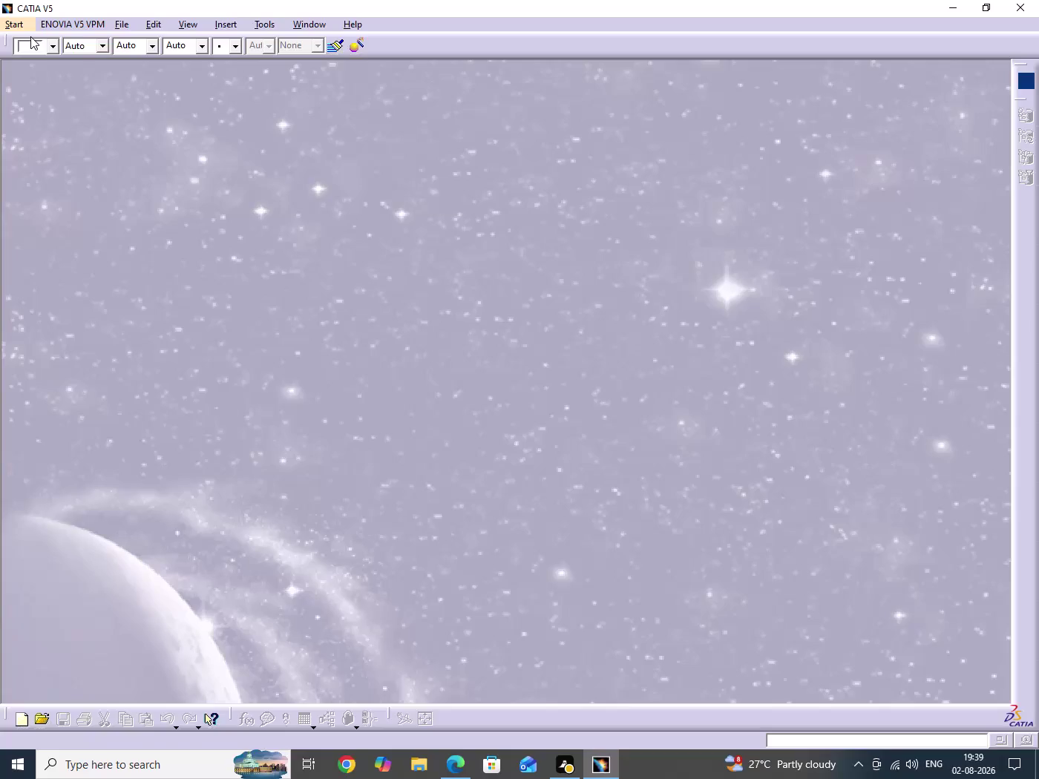
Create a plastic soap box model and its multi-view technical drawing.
Create a Part Design part named PLASTIC BOX, then close it.
key(alt+s)
text(m)
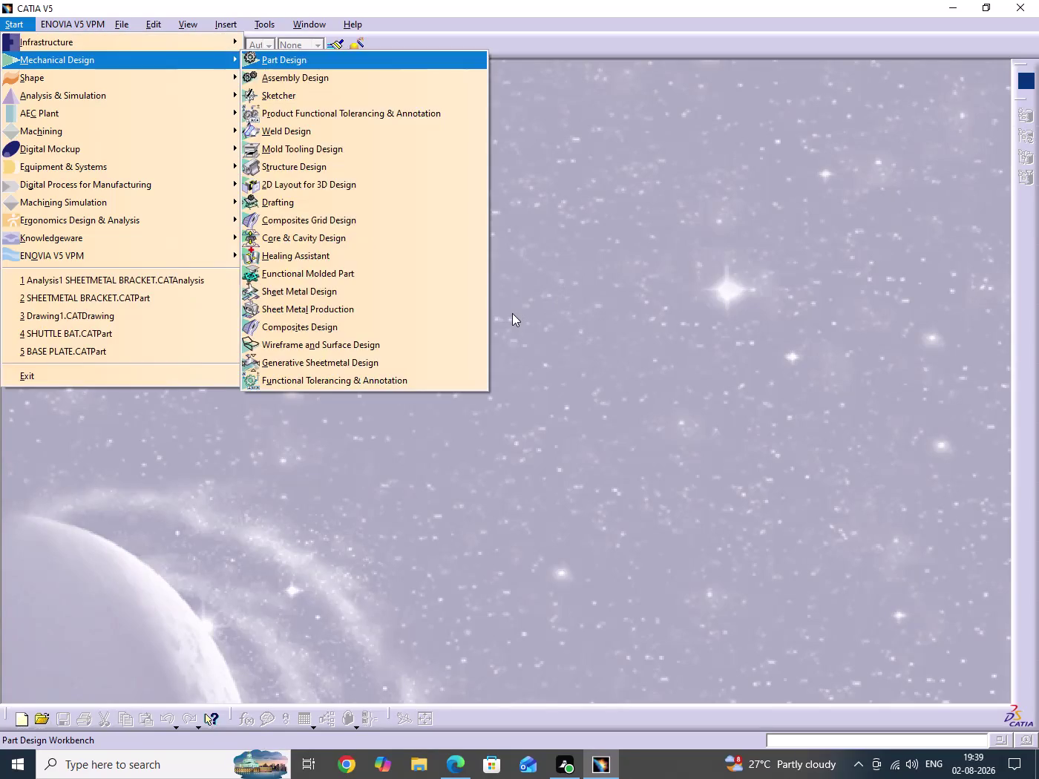
text(n)
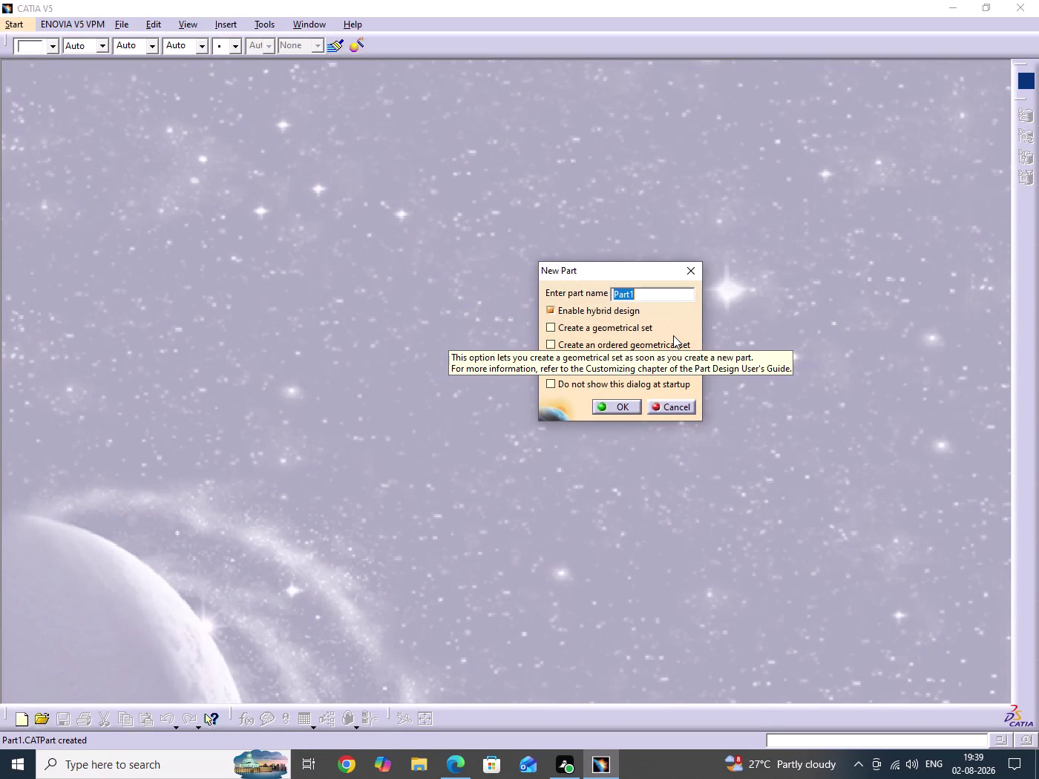
key(p)
key(l)
text(asr)
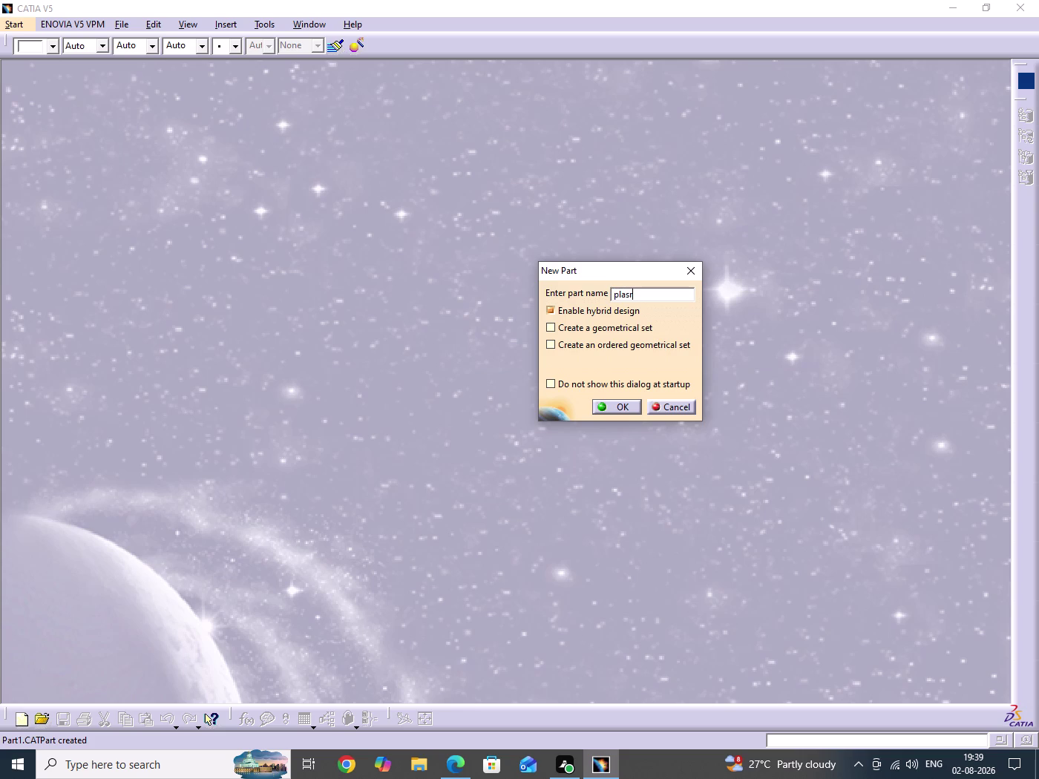
key(BackSpace)
key(BackSpace)
key(BackSpace)
key(p)
key(l)
text(AS)
key(t)
text(IC)
key(space)
text(BO)
key(x)
key(Return)
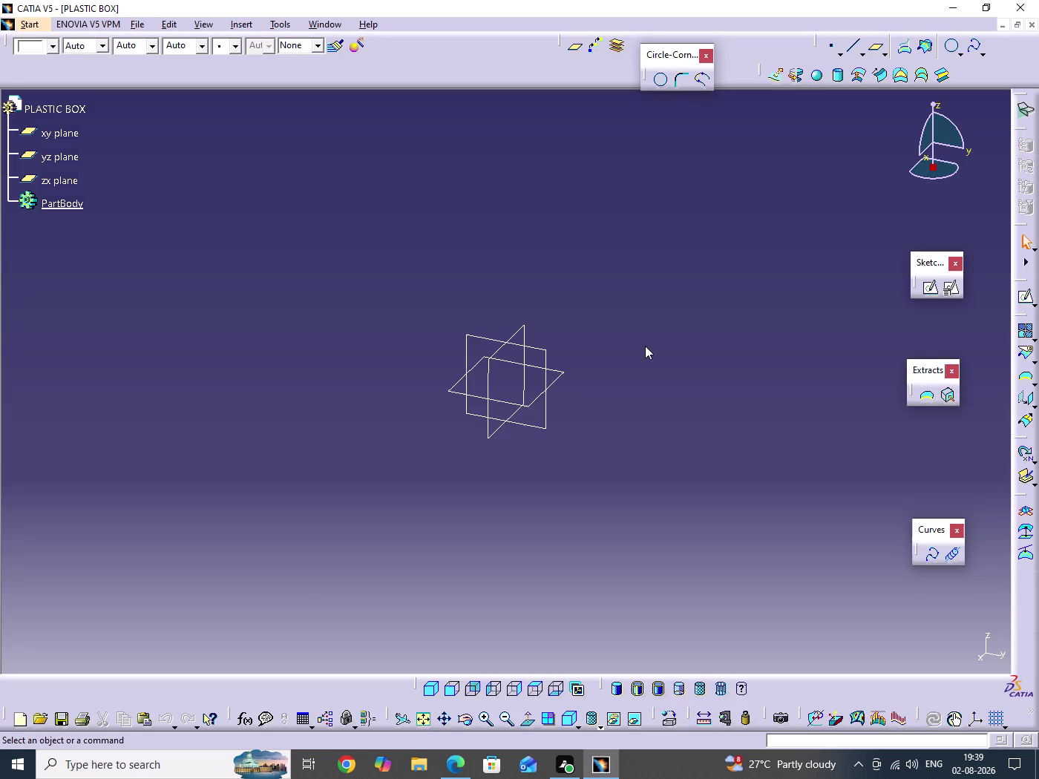
click(645, 346)
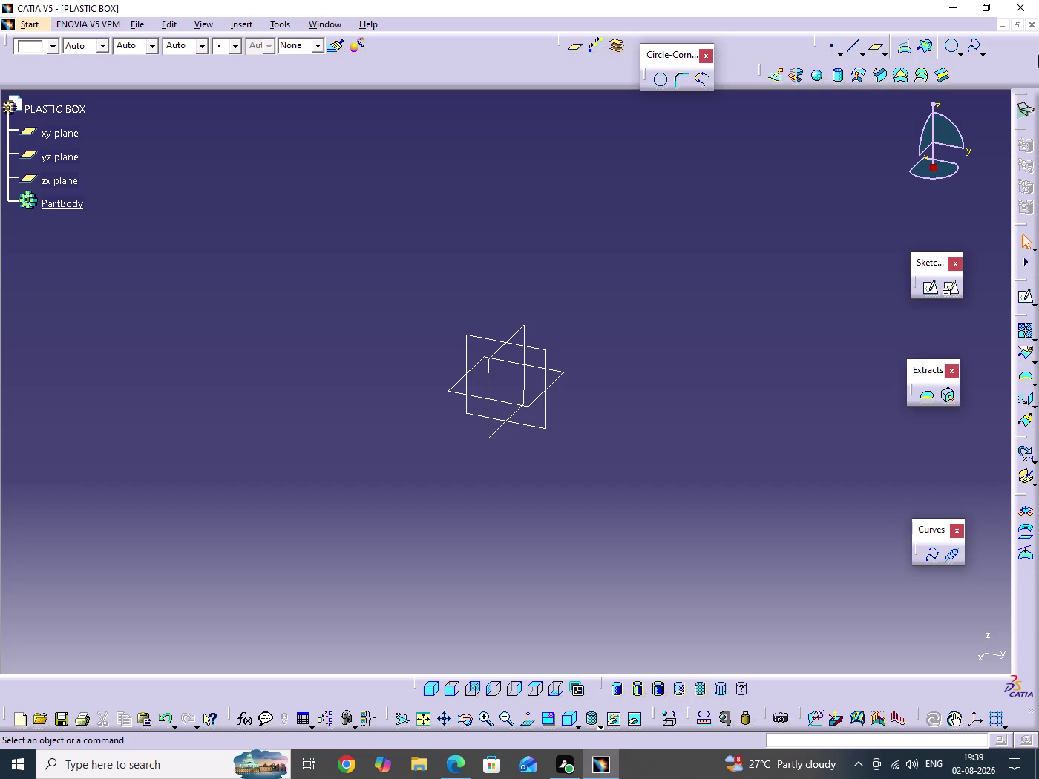
click(1033, 24)
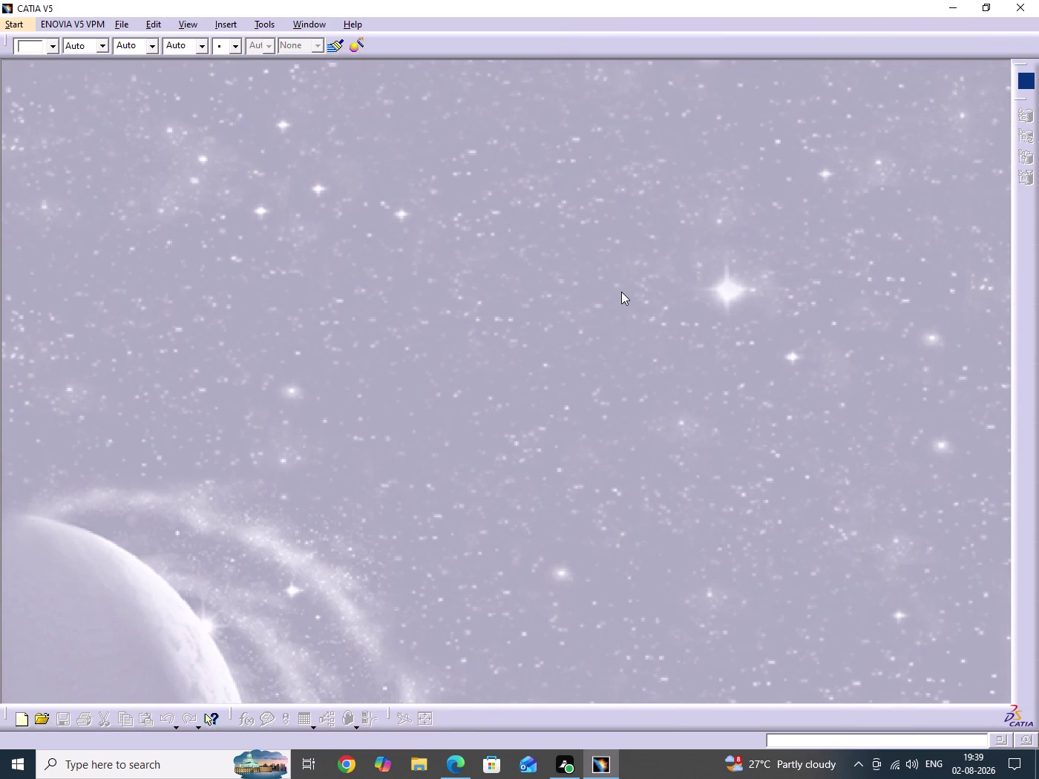
Create a new Part Design part named PLASTIC SOAP BOX.
key(alt+s)
key(m)
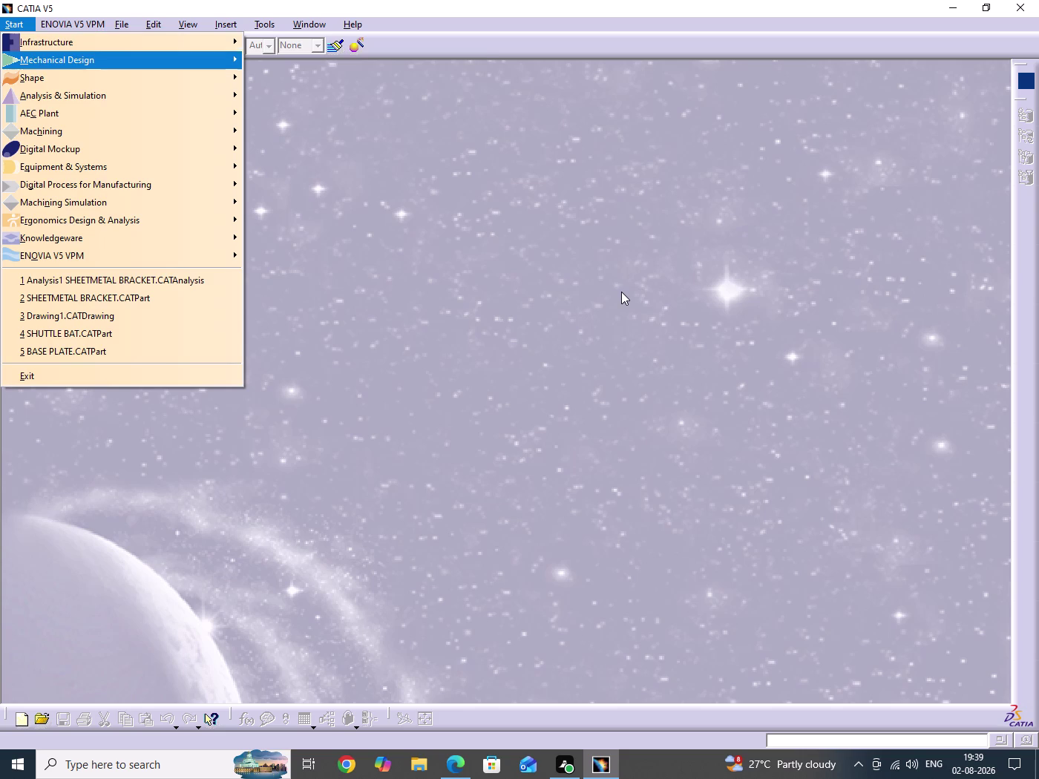
key(n)
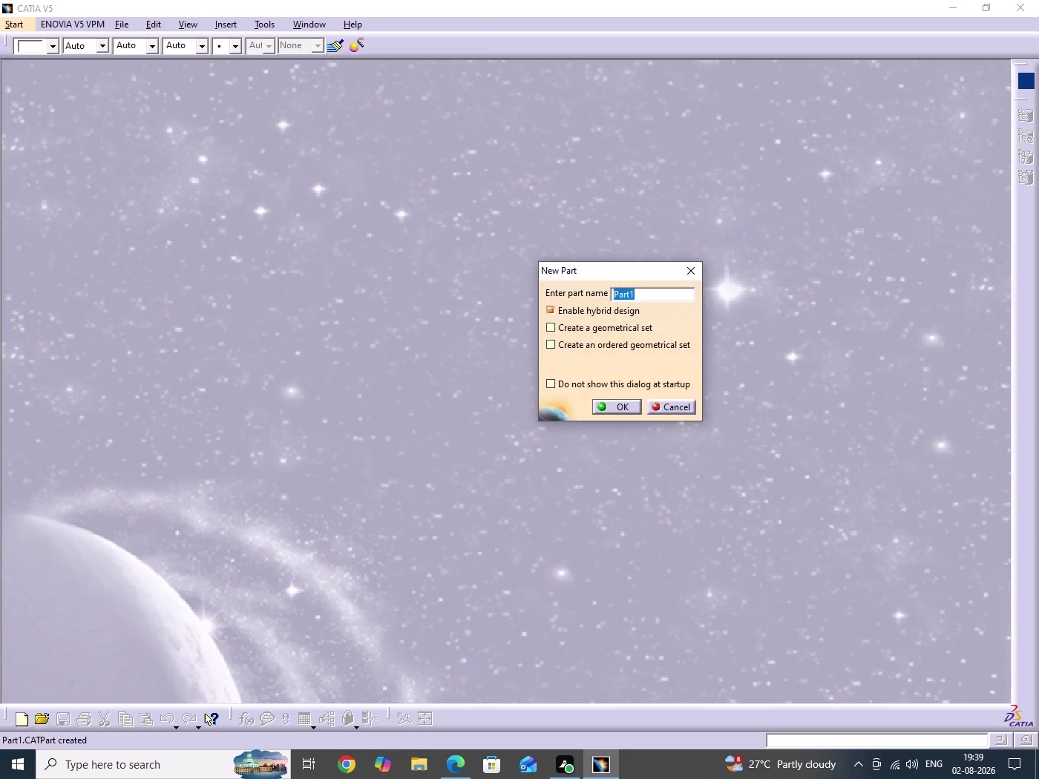
text(PLA)
text(S)
text(T)
key(i)
text(C)
key(space)
text(SOA)
text(P)
key(space)
text(BO)
text(X)
key(Return)
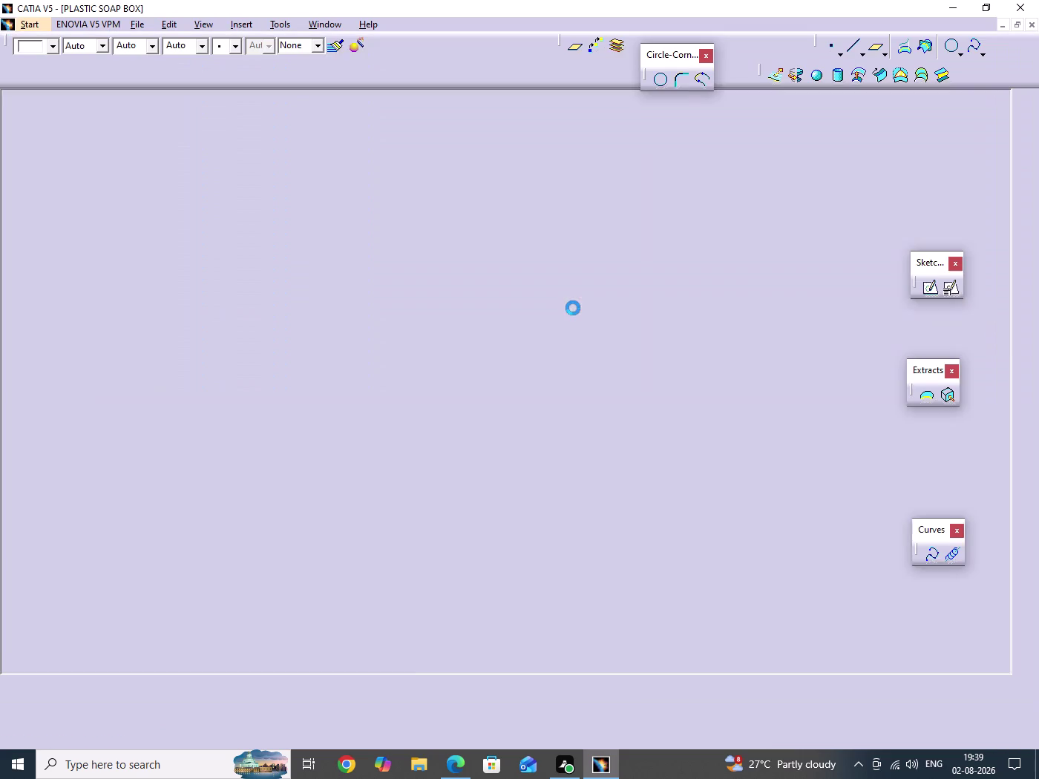
Start a positioned sketch on the xy plane with Swap ticked.
click(632, 297)
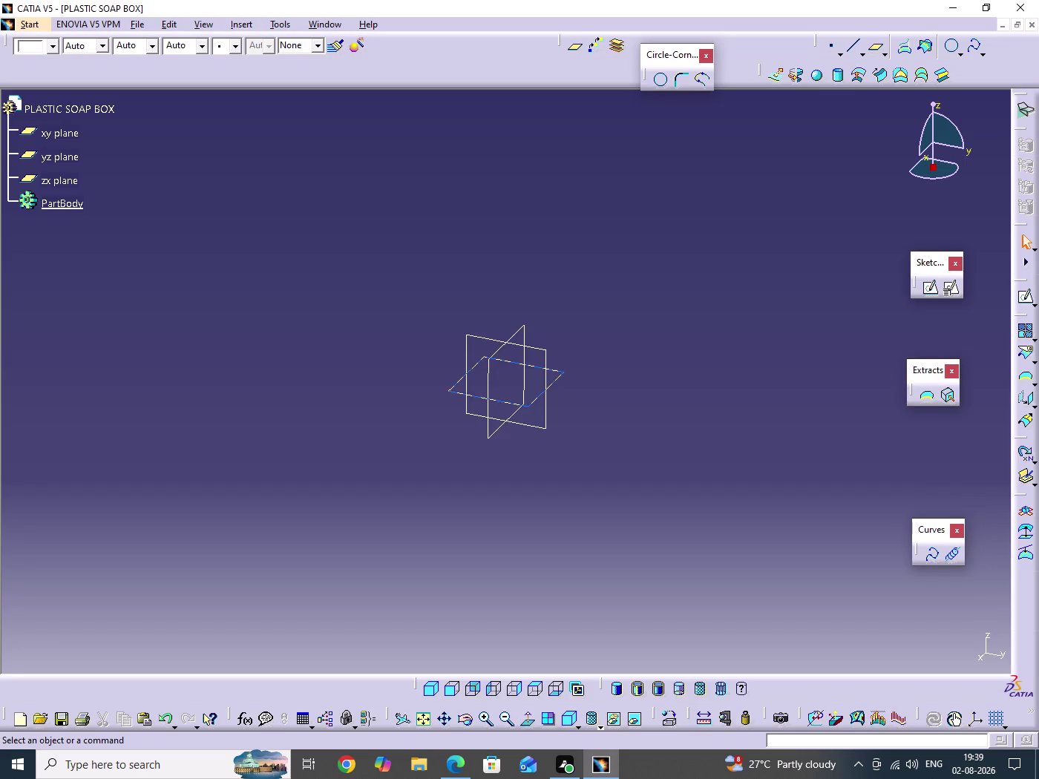
click(558, 376)
click(955, 294)
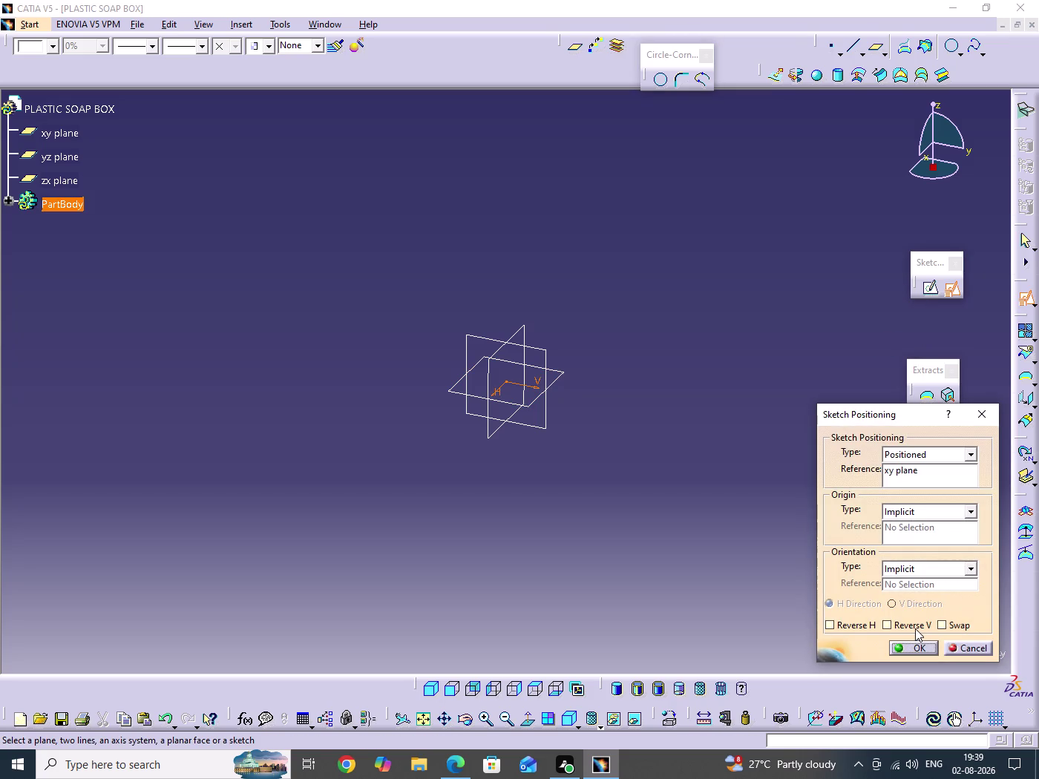
click(915, 628)
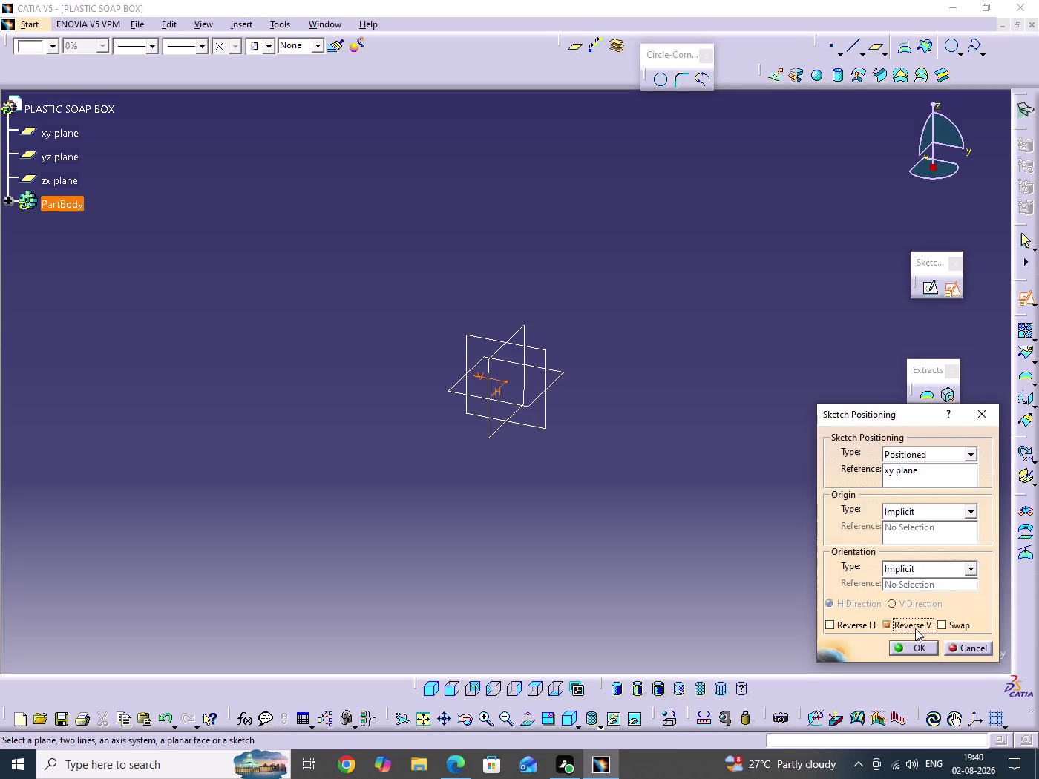
click(915, 628)
drag(968, 626, 959, 633)
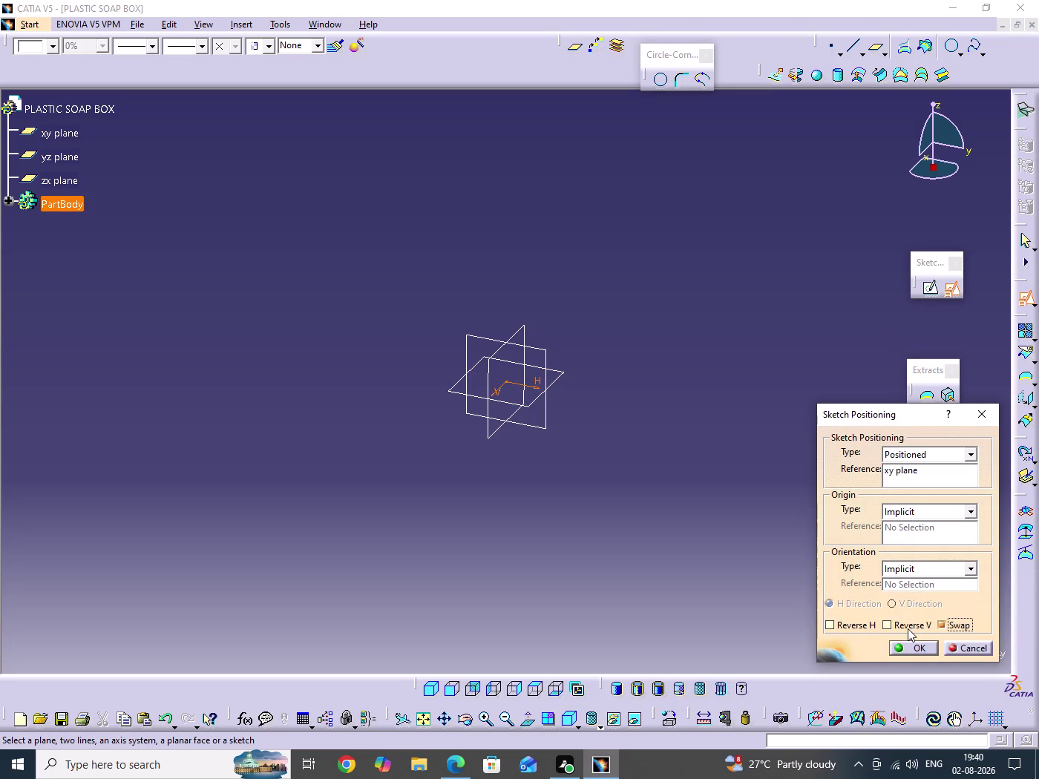
click(907, 628)
click(905, 652)
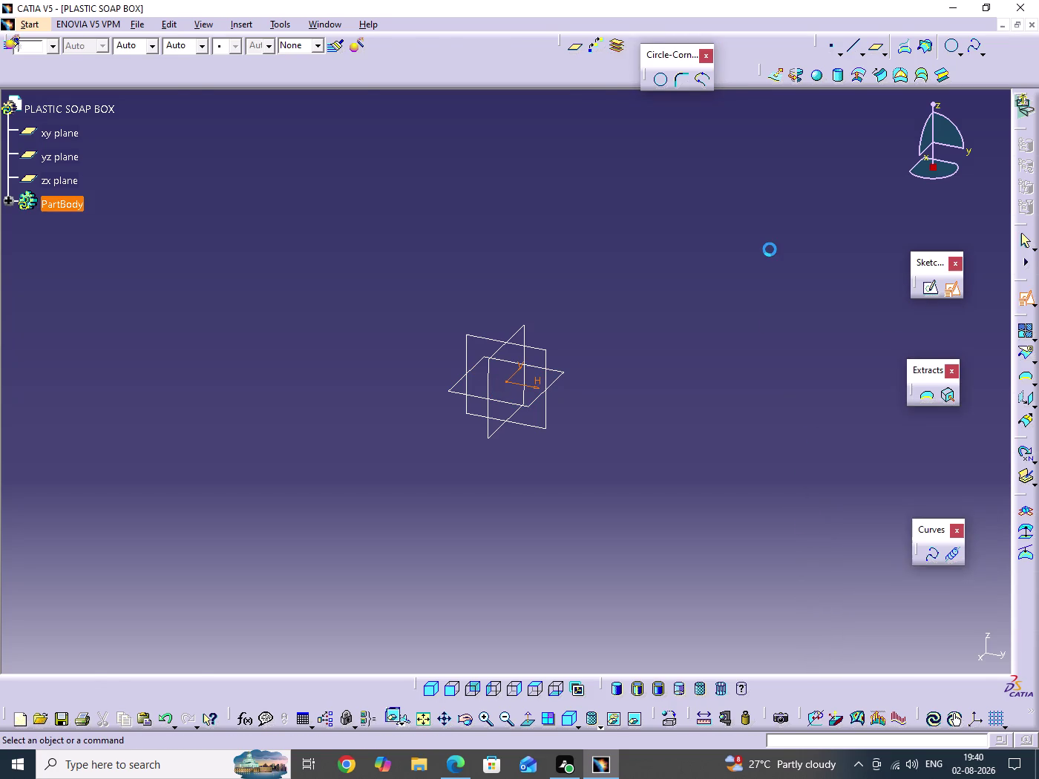
click(744, 276)
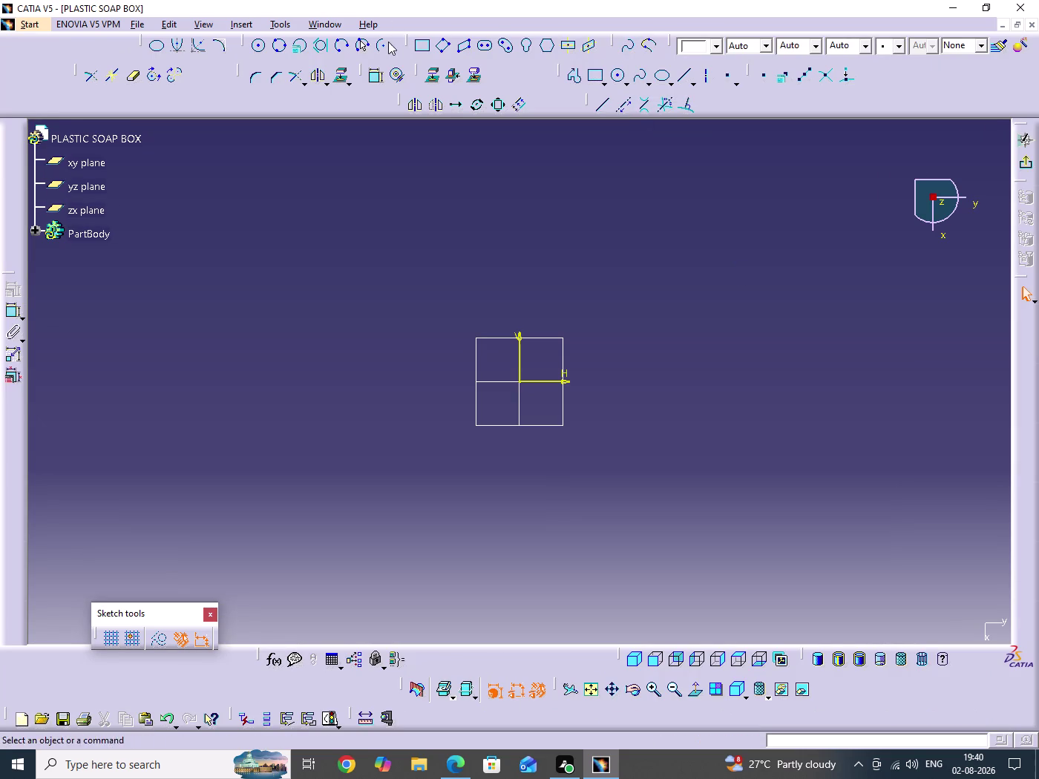
Draw a centered rectangle with its centre at the origin.
click(570, 49)
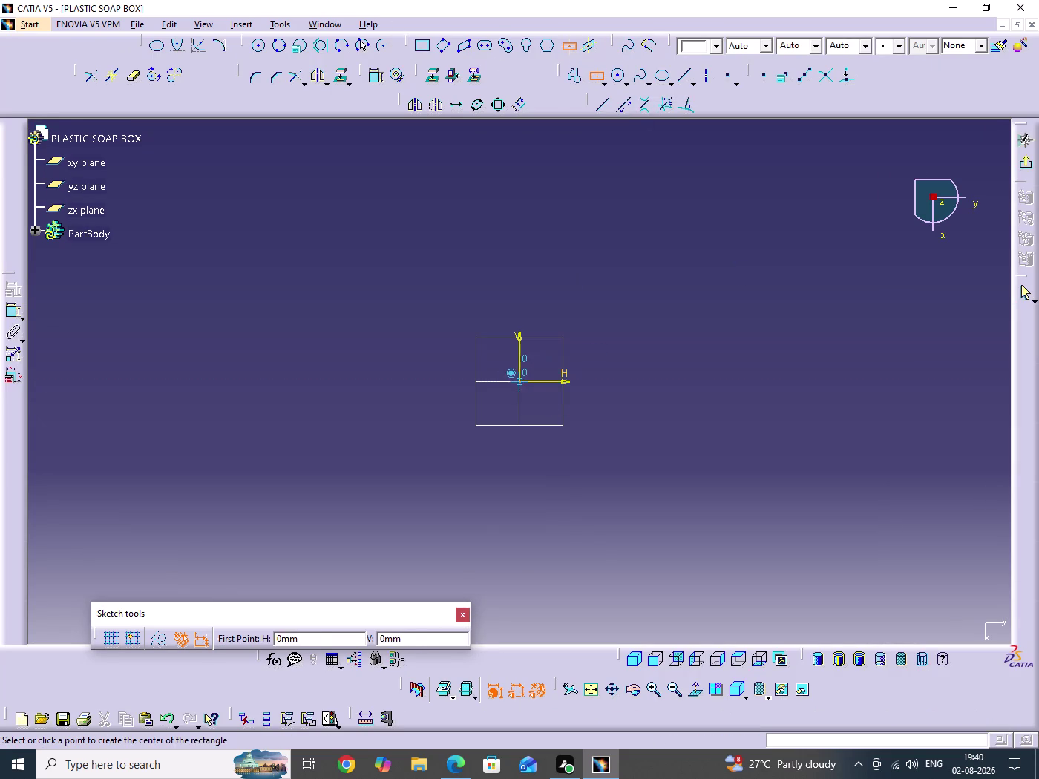
click(518, 382)
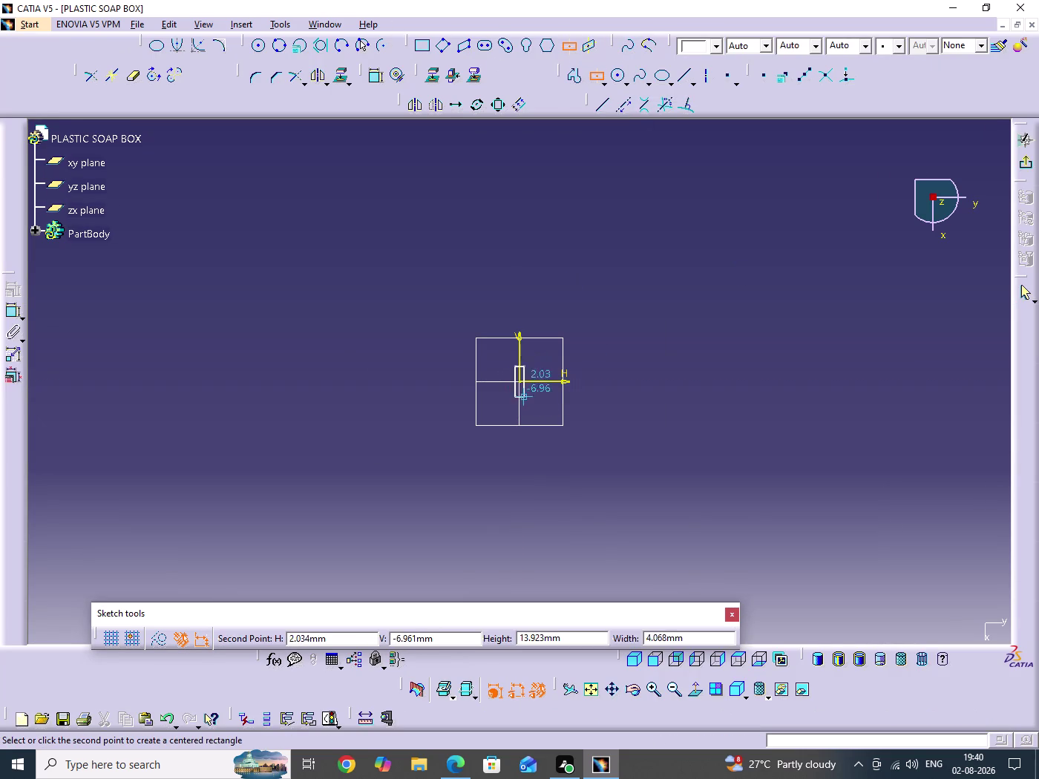
click(750, 515)
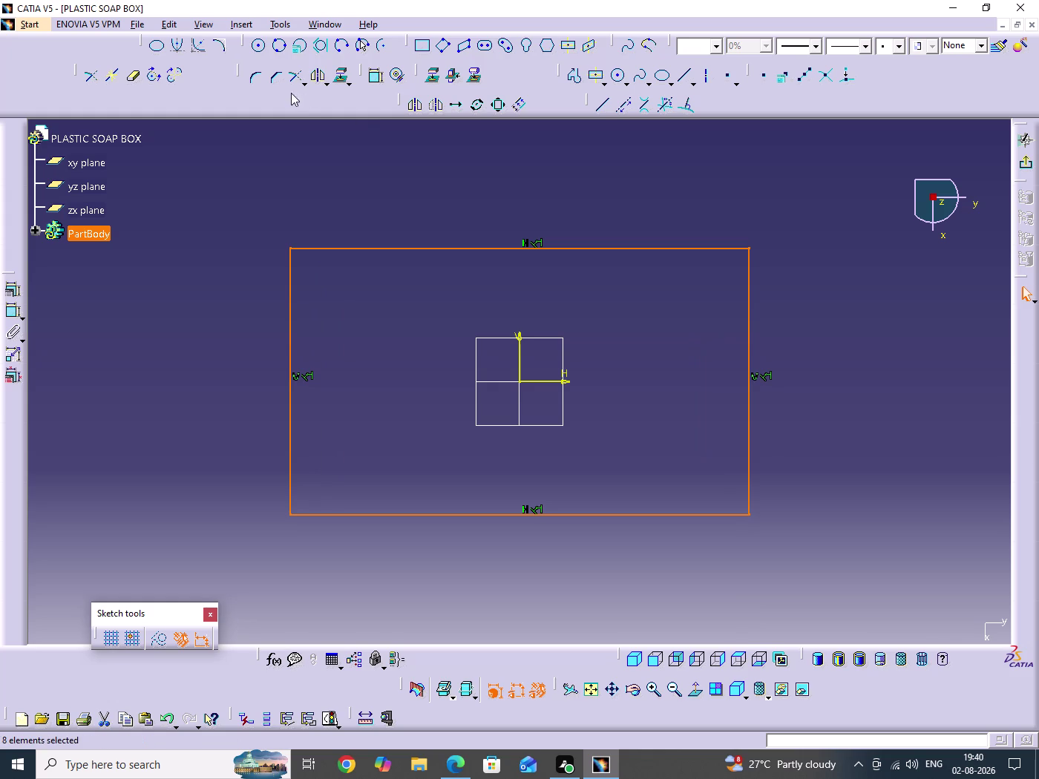
Constrain the rectangle to 150 mm width and 75 mm height.
double_click(376, 85)
click(598, 513)
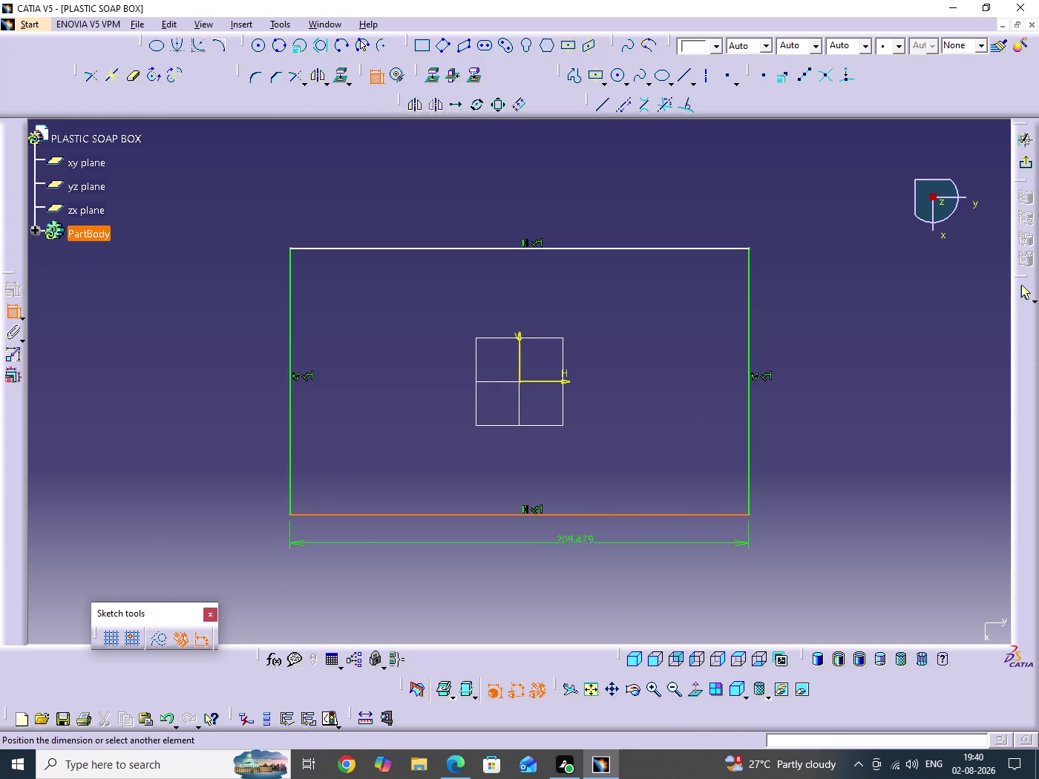
click(554, 564)
double_click(557, 558)
text(15)
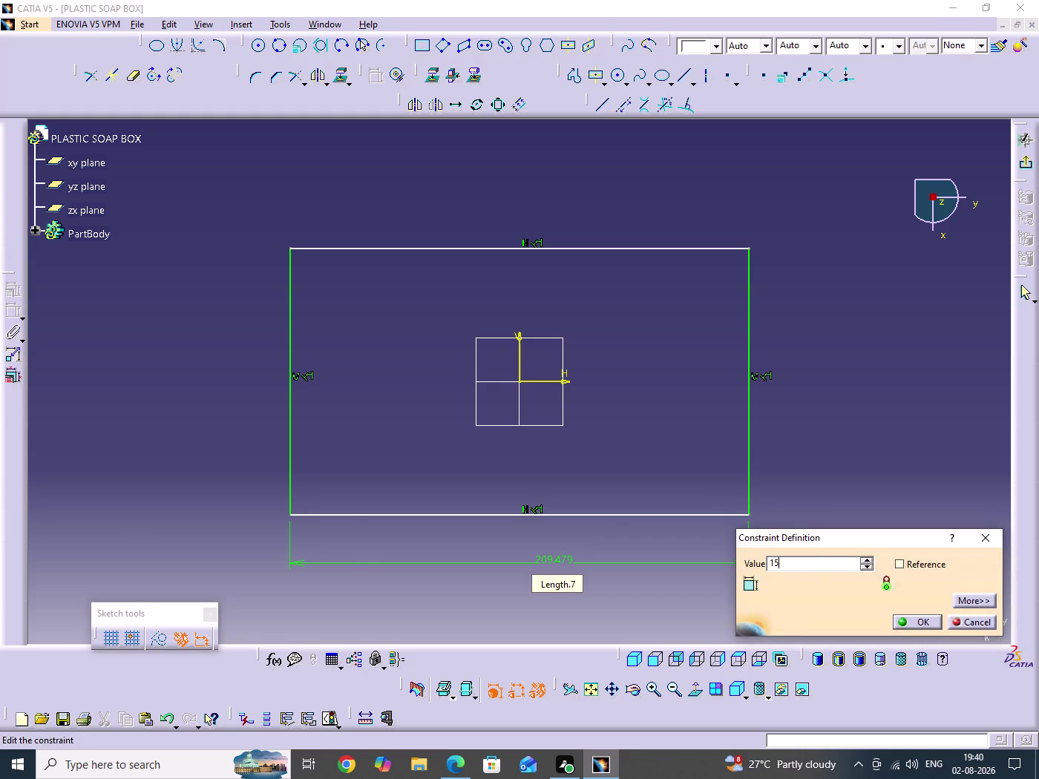
text(0)
key(Return)
click(685, 486)
click(773, 420)
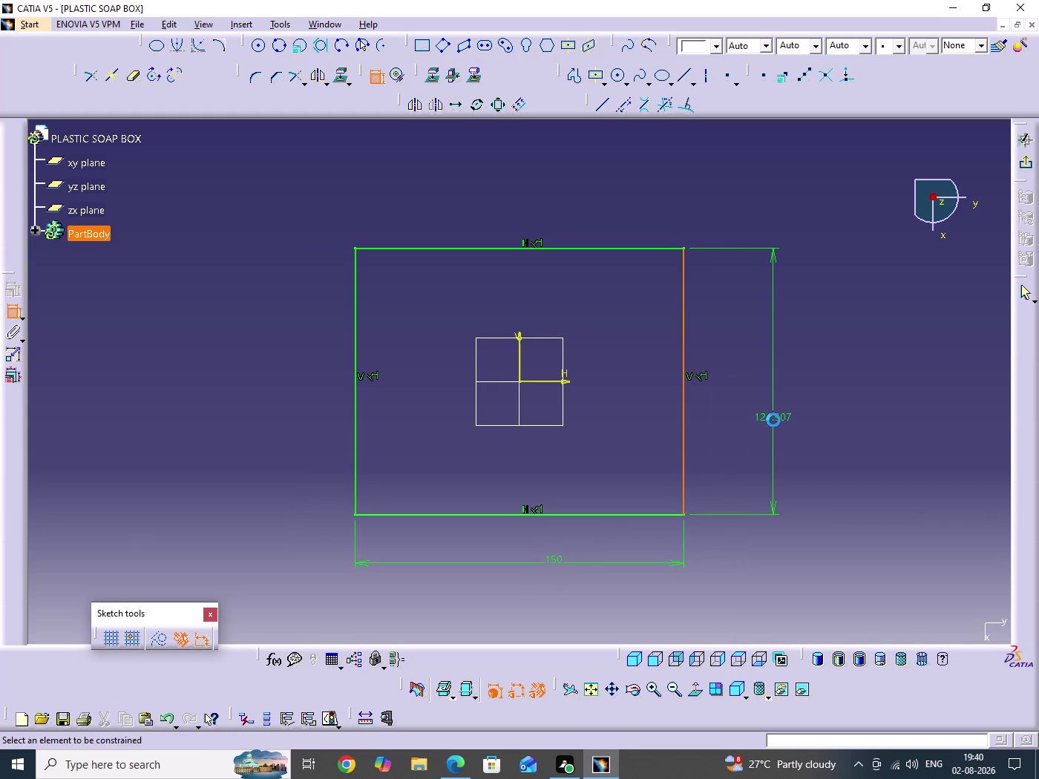
double_click(776, 418)
text(75)
key(Return)
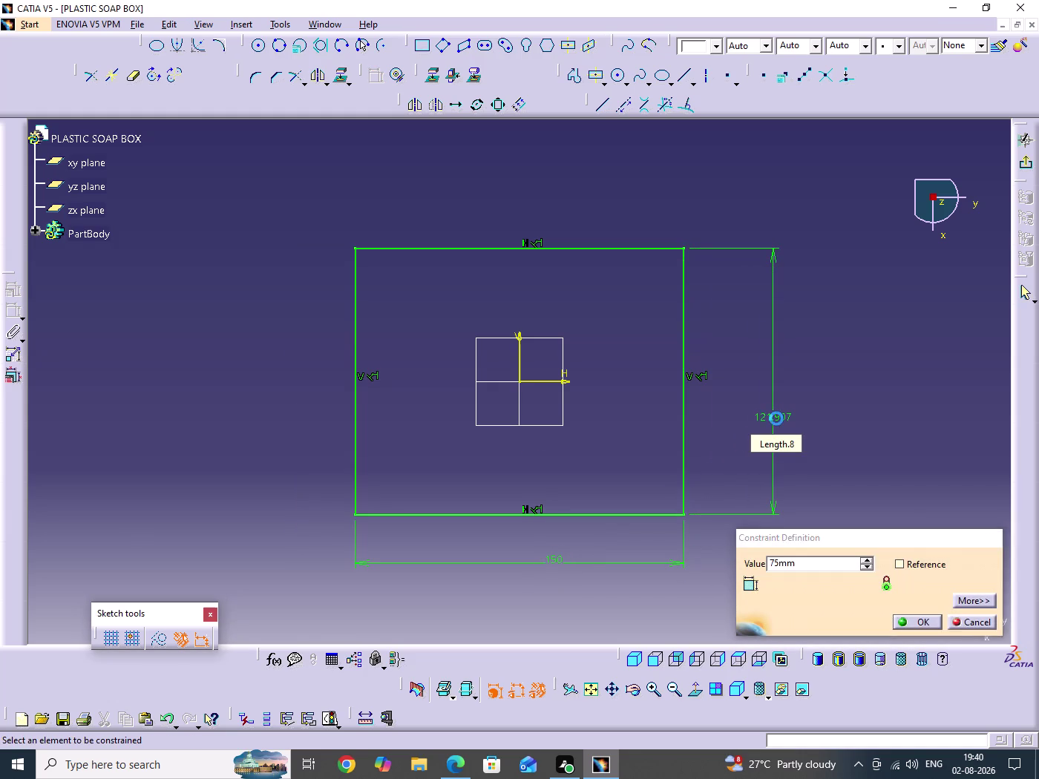
click(839, 410)
click(371, 84)
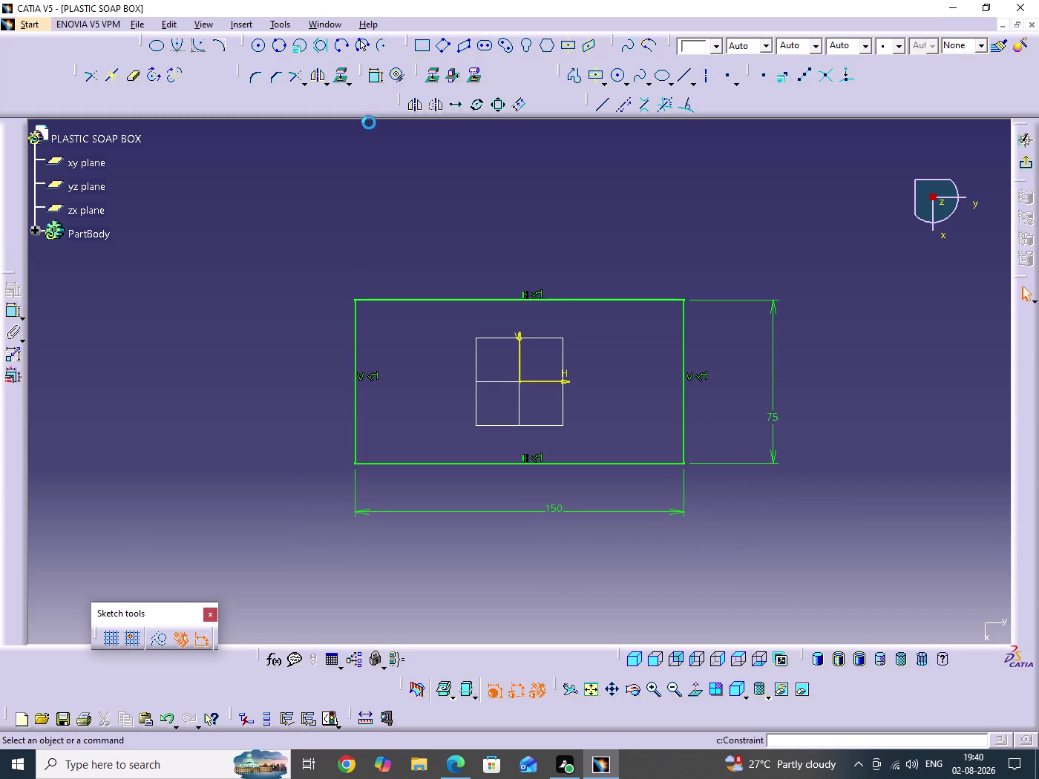
Round all four rectangle corners with a 25 mm radius and exit the sketch.
click(373, 188)
click(252, 79)
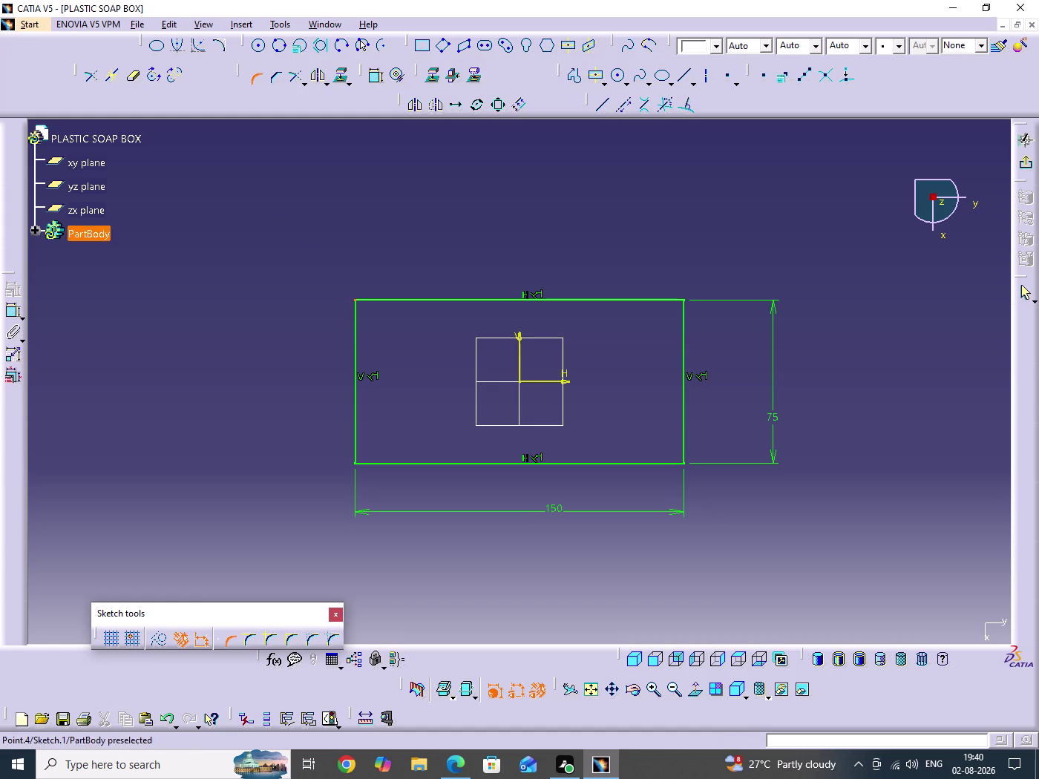
drag(325, 268, 798, 572)
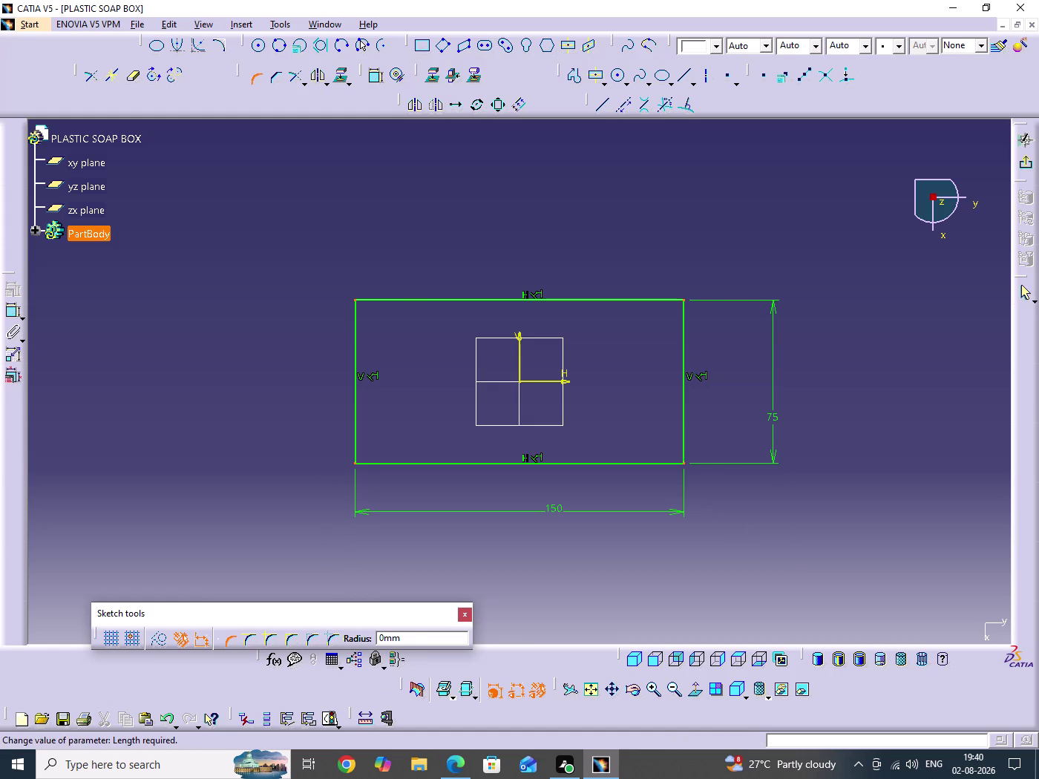
double_click(407, 640)
text(25)
key(Return)
key(Return)
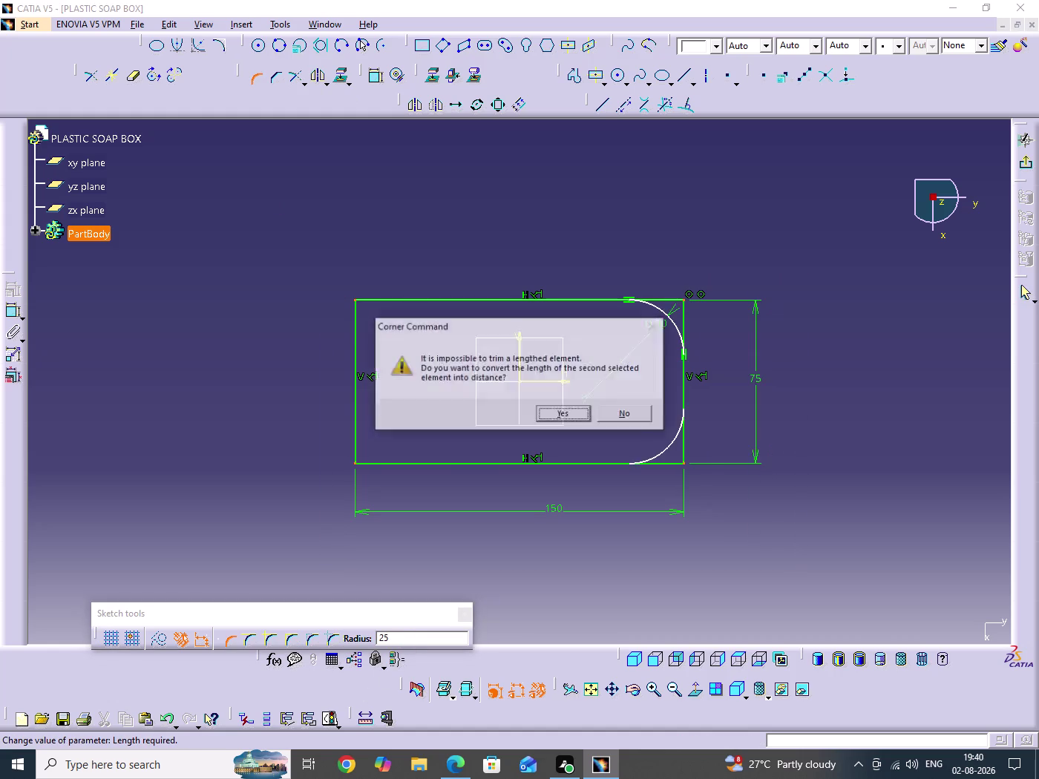
key(Return)
click(1026, 161)
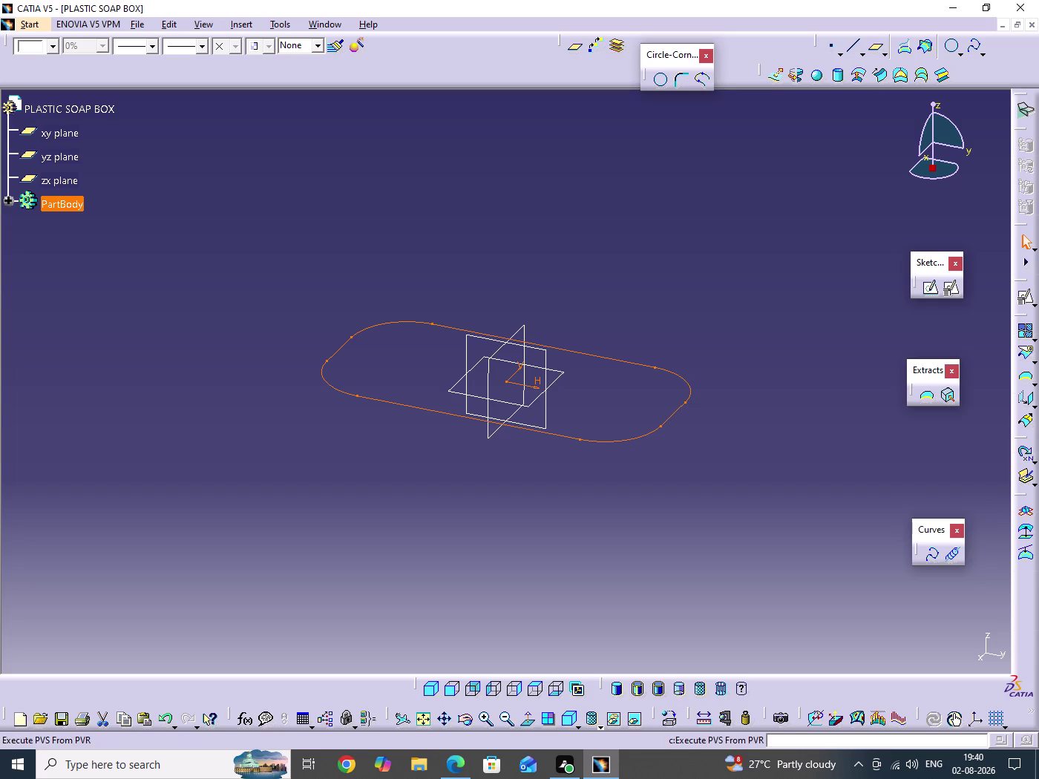
Extrude the sketch into a 25 mm surface wall.
click(774, 81)
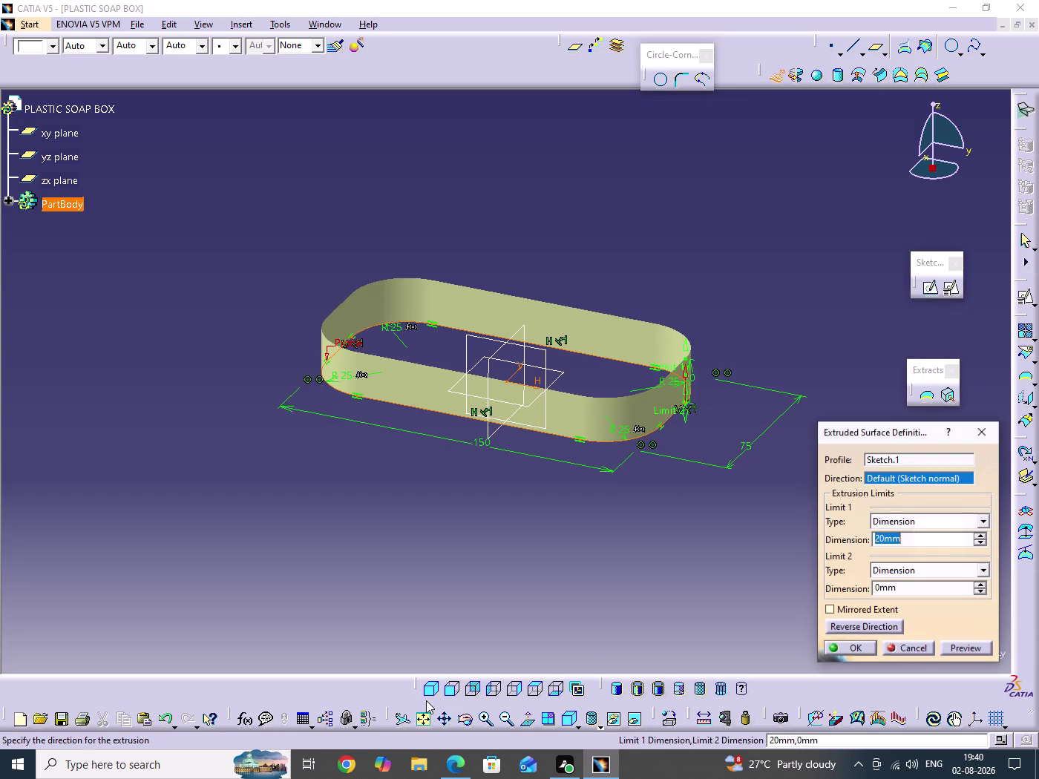
click(426, 691)
text(2)
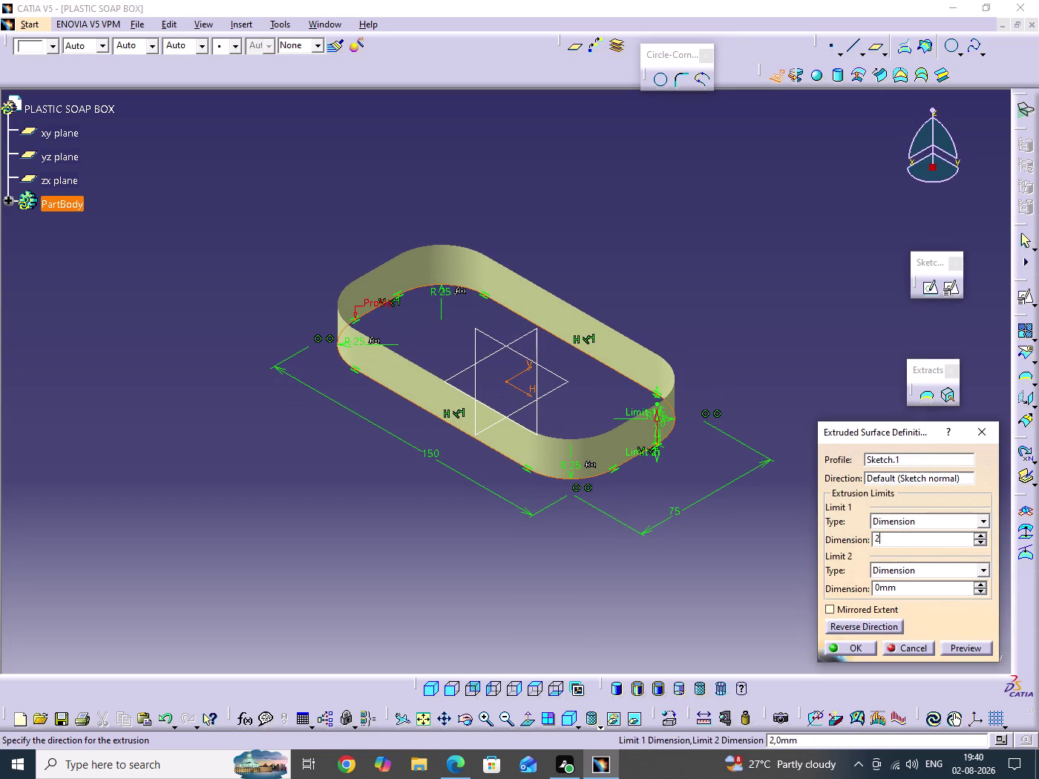
text(5)
key(Return)
click(785, 364)
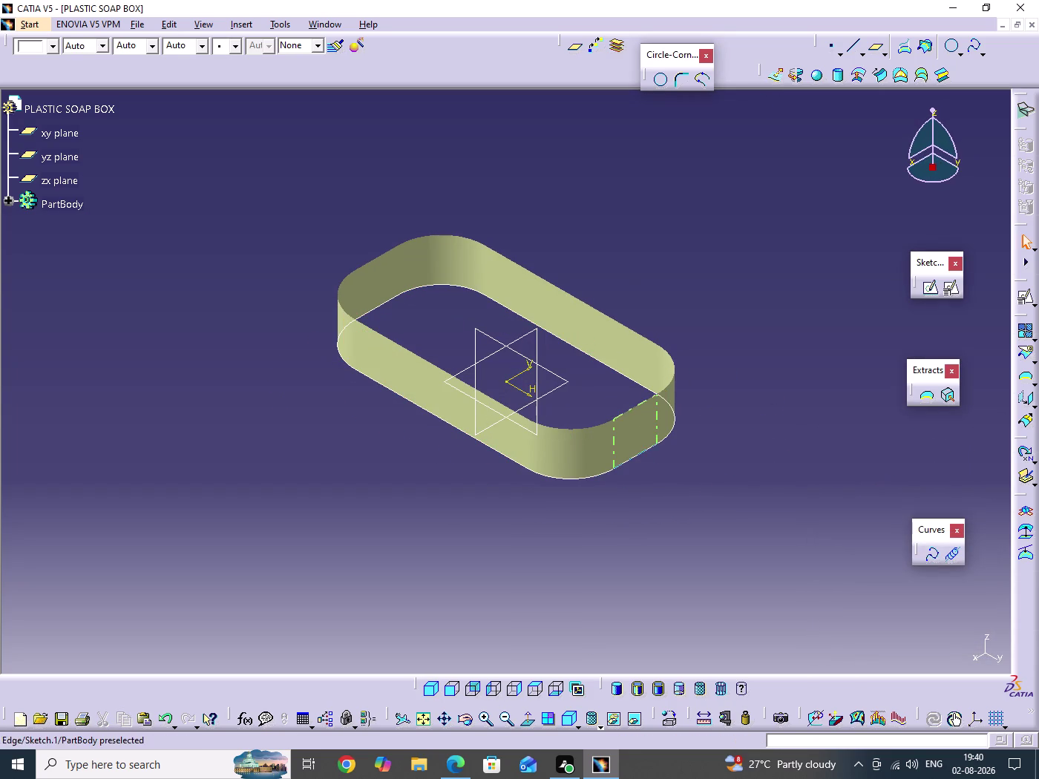
Create a coordinates point with Z = 5 mm after one cancelled attempt.
click(749, 472)
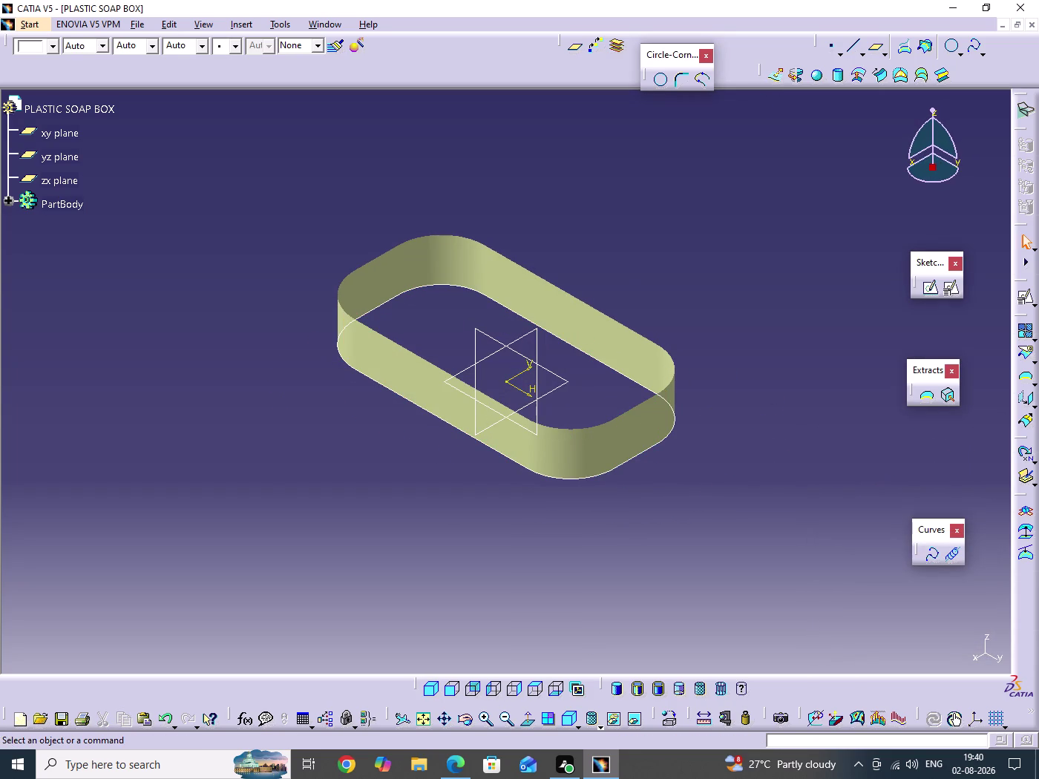
double_click(743, 483)
click(743, 483)
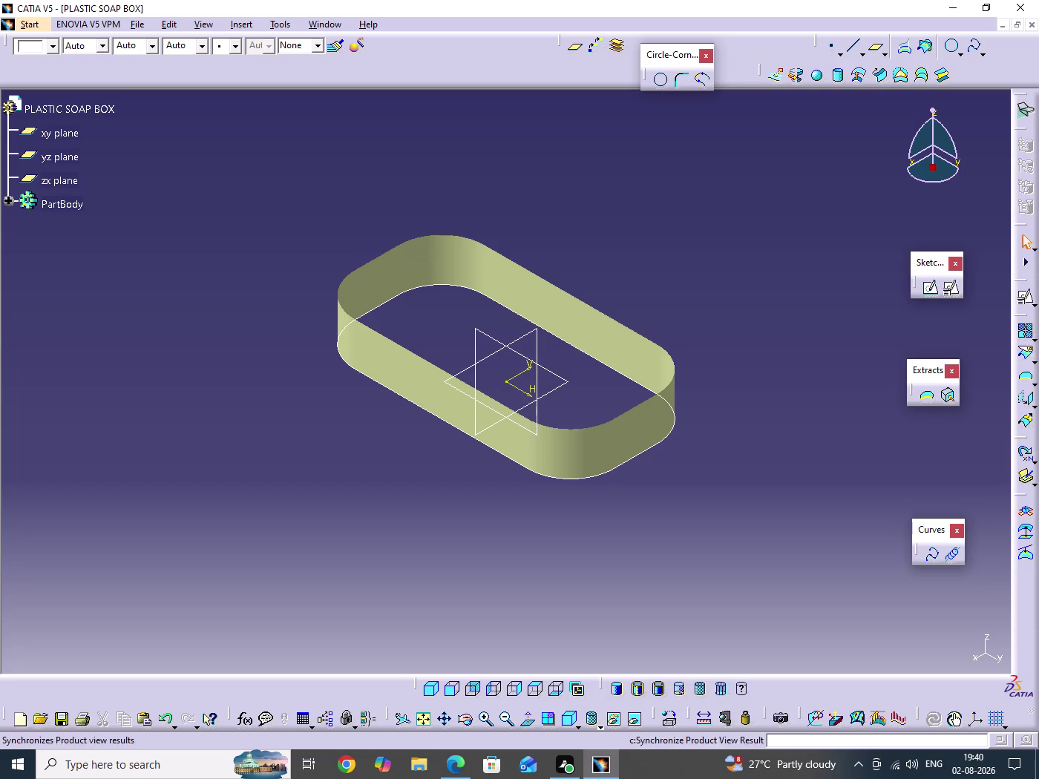
click(829, 50)
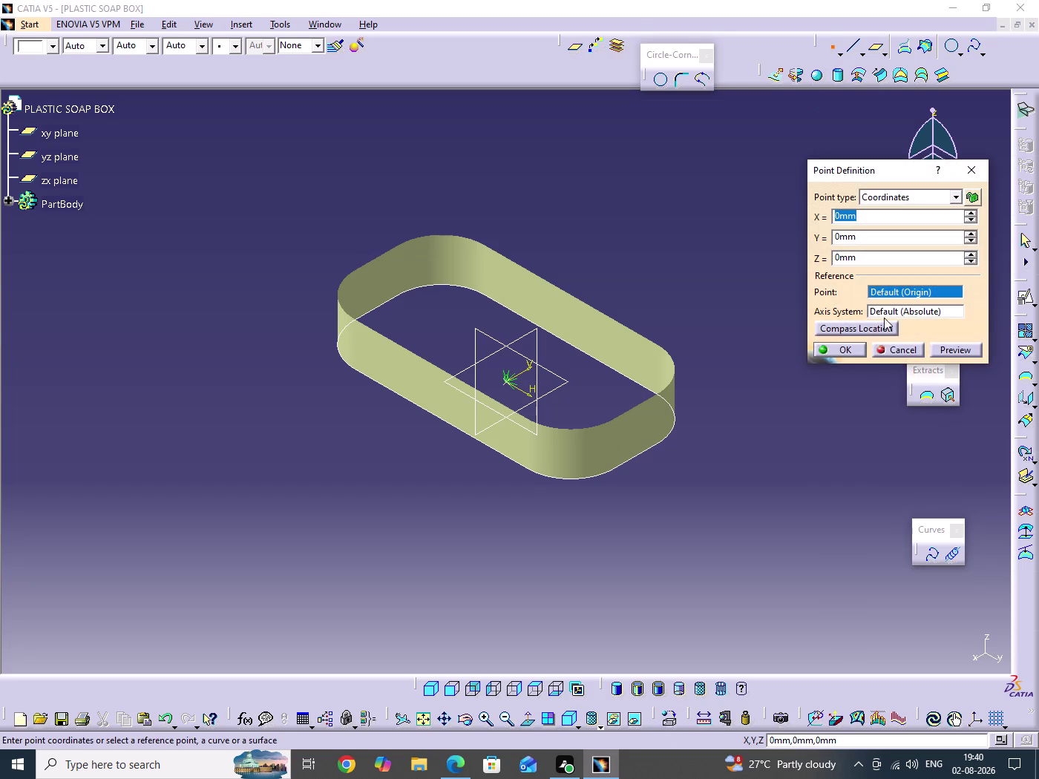
click(896, 348)
click(757, 303)
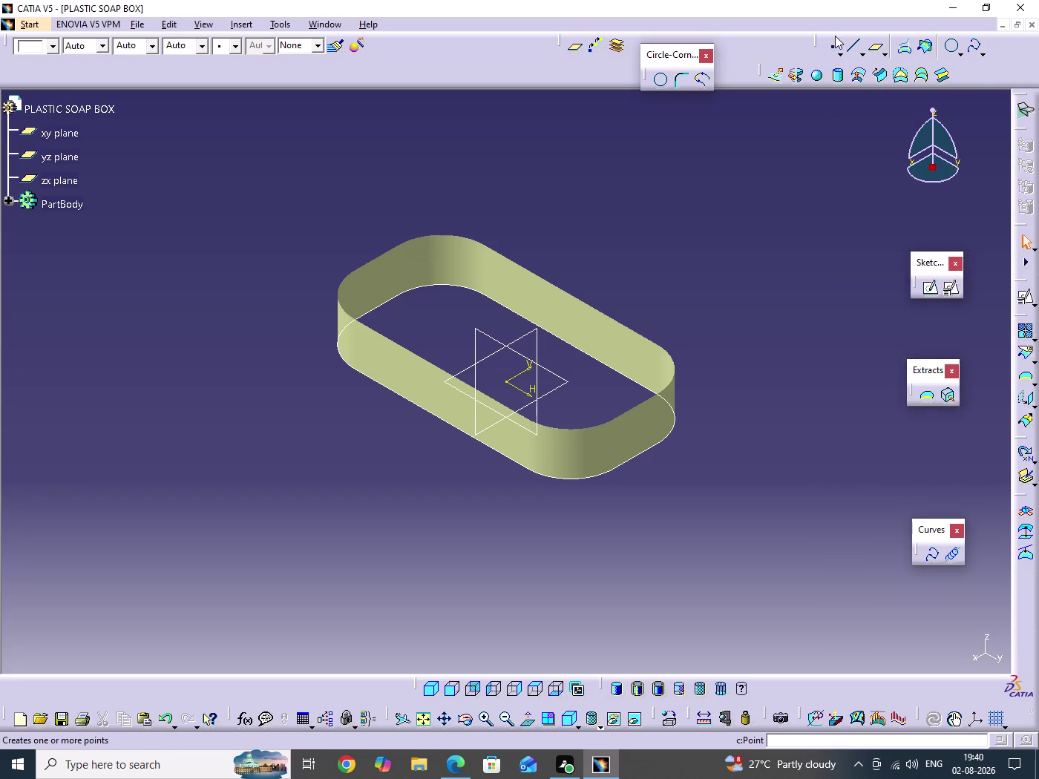
click(831, 43)
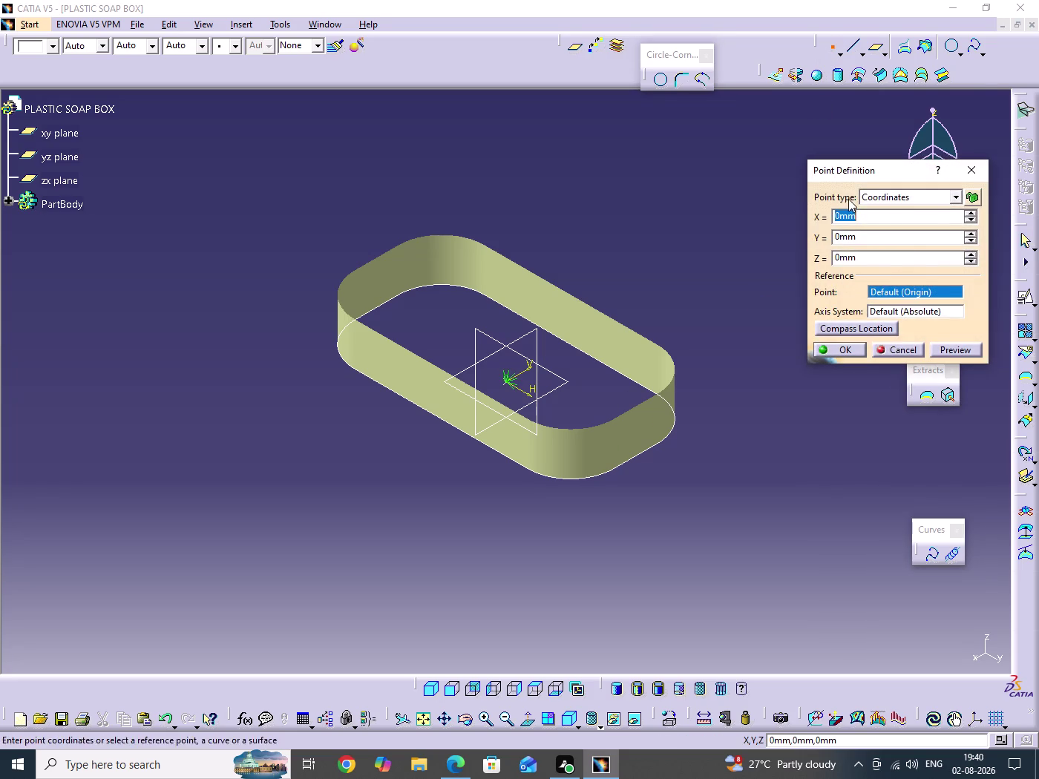
double_click(859, 254)
key(5)
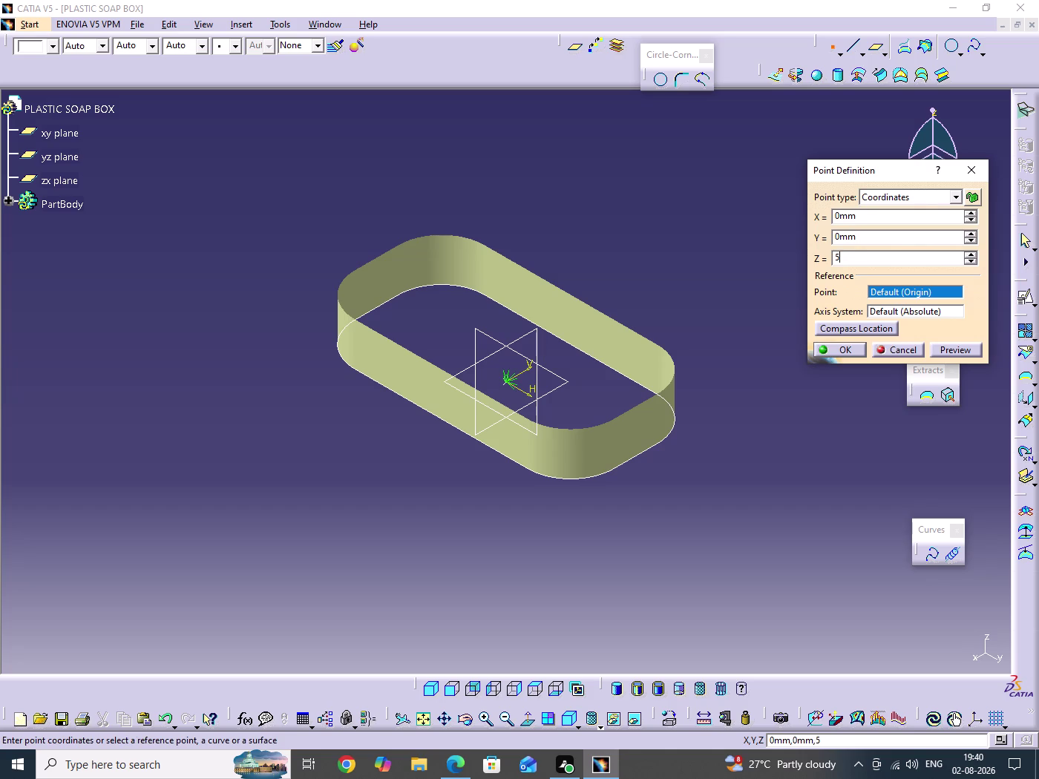
click(679, 229)
click(853, 354)
click(827, 415)
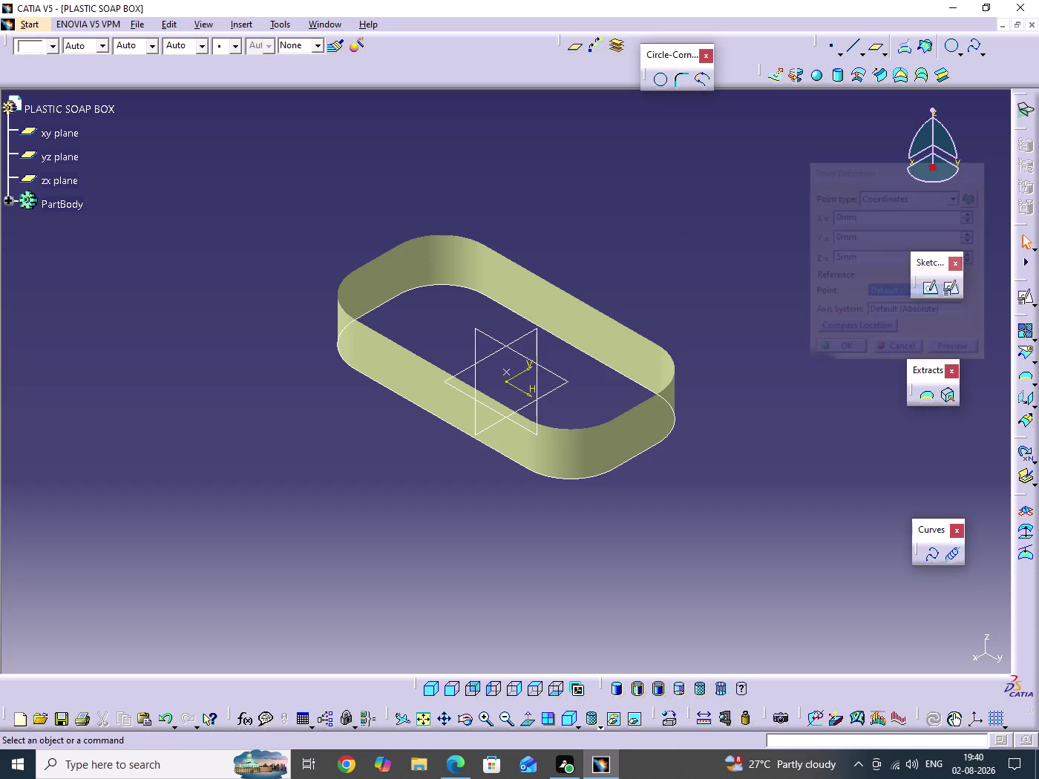
click(904, 83)
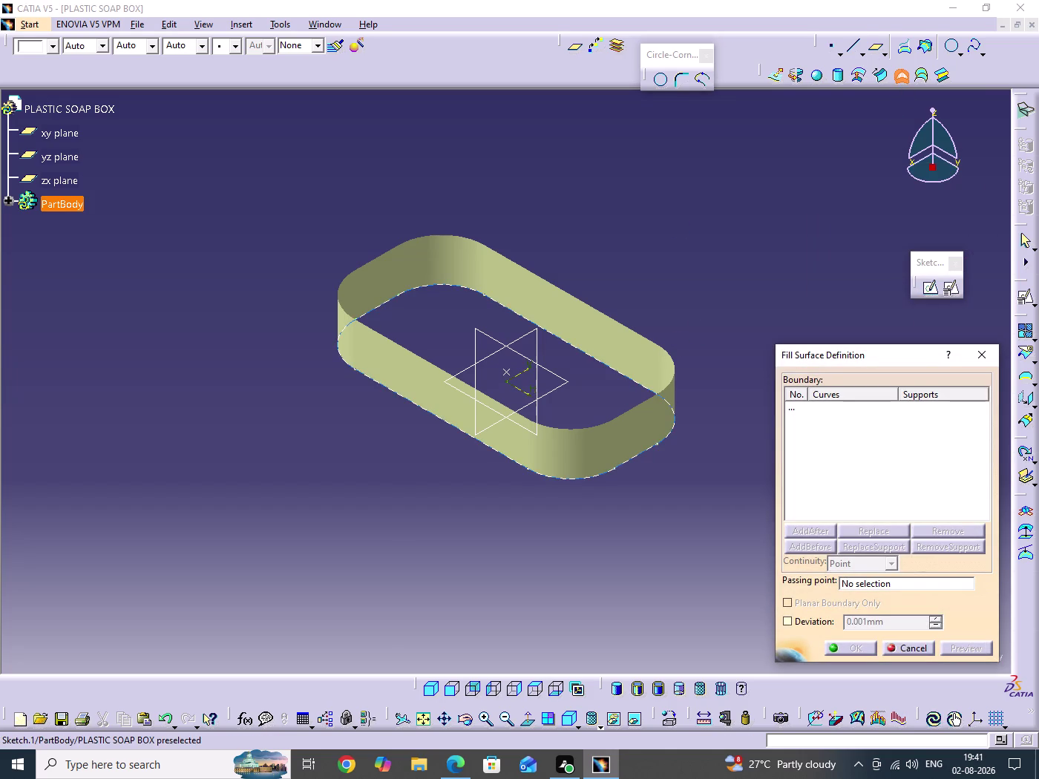
Fill Sketch.1's boundary with a surface passing through Point.1.
click(614, 372)
click(883, 586)
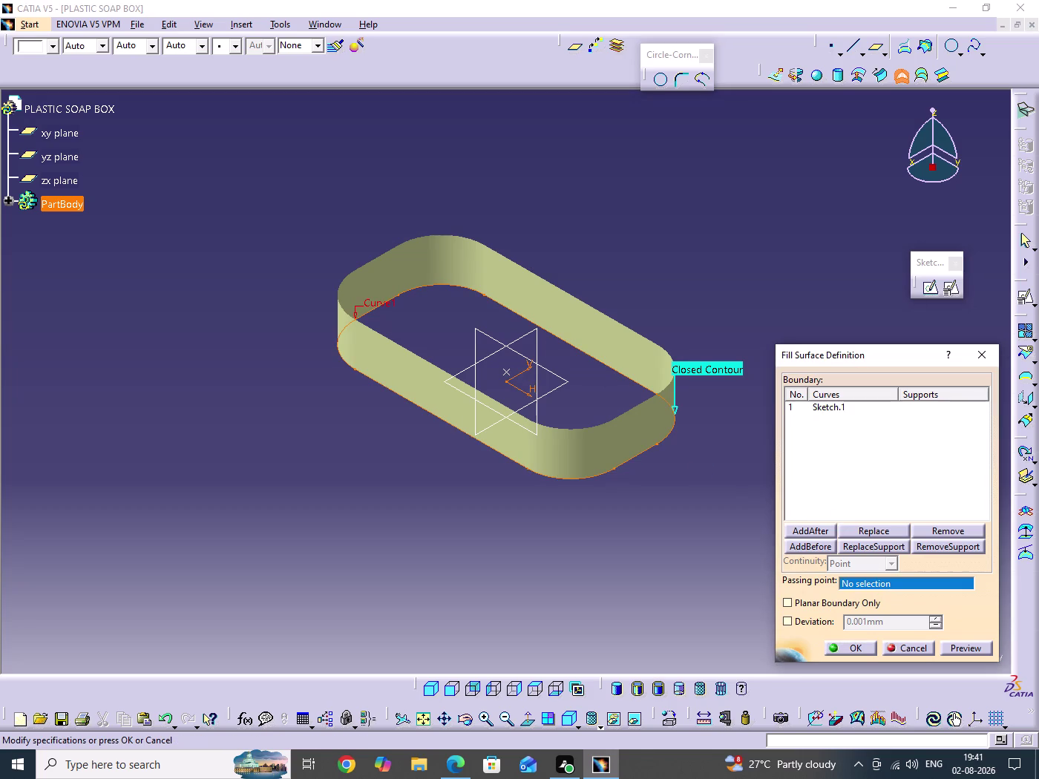
click(506, 370)
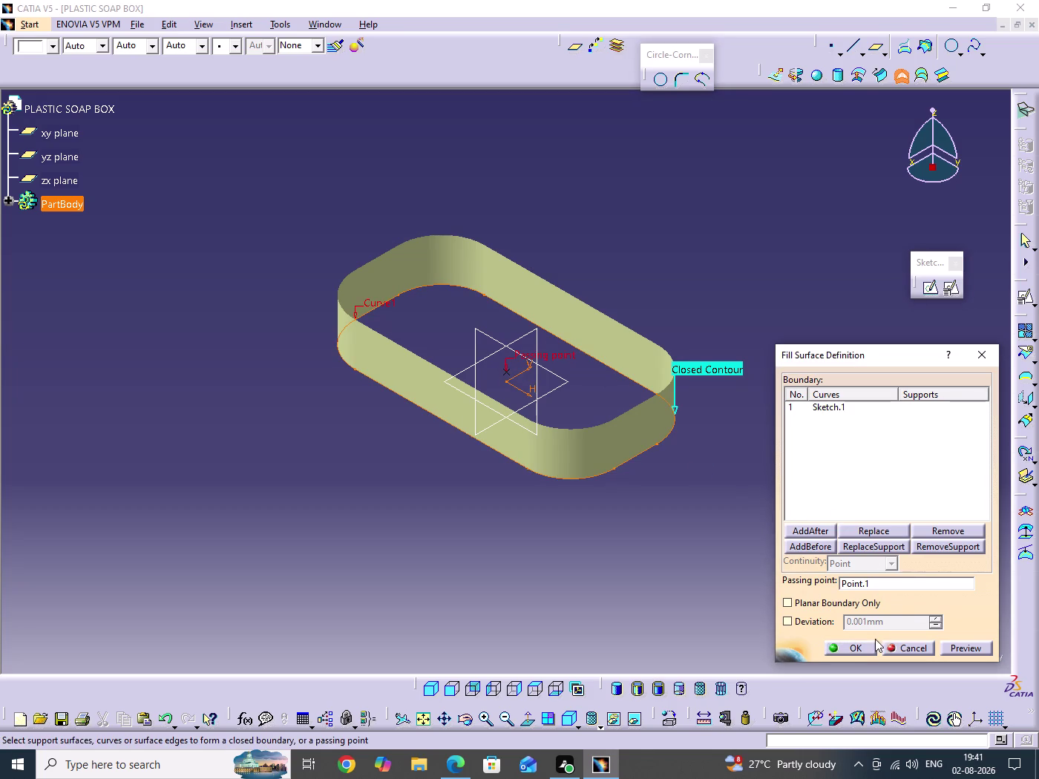
click(862, 646)
click(815, 478)
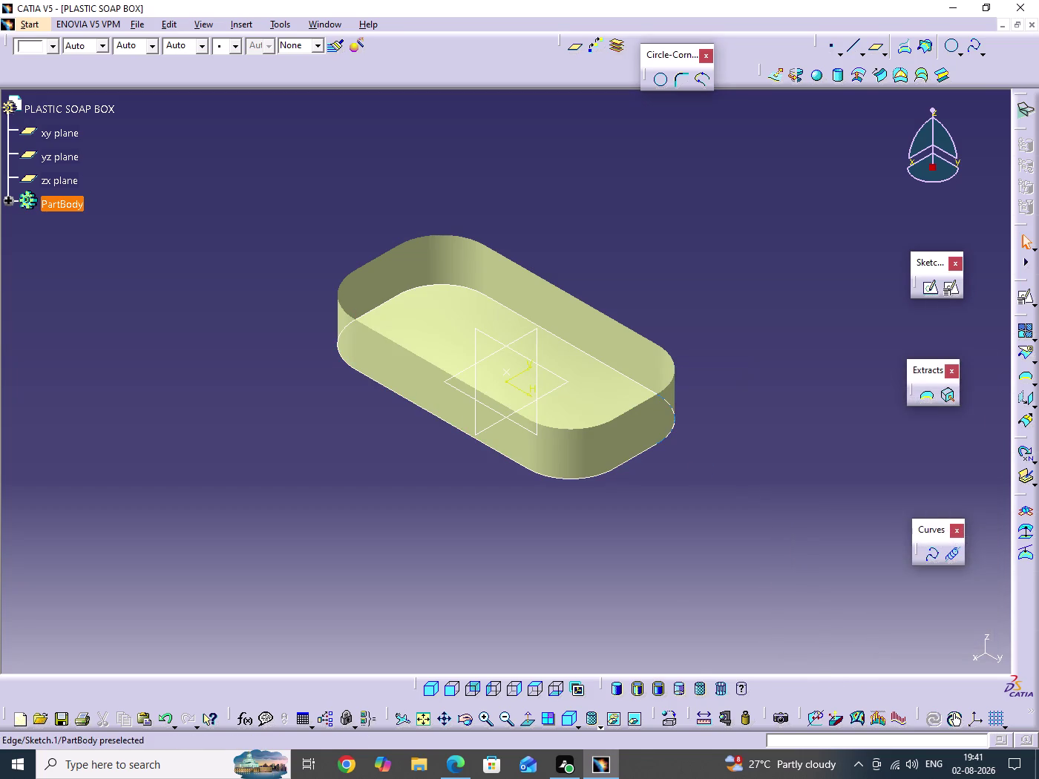
right_click(670, 432)
click(711, 477)
click(812, 404)
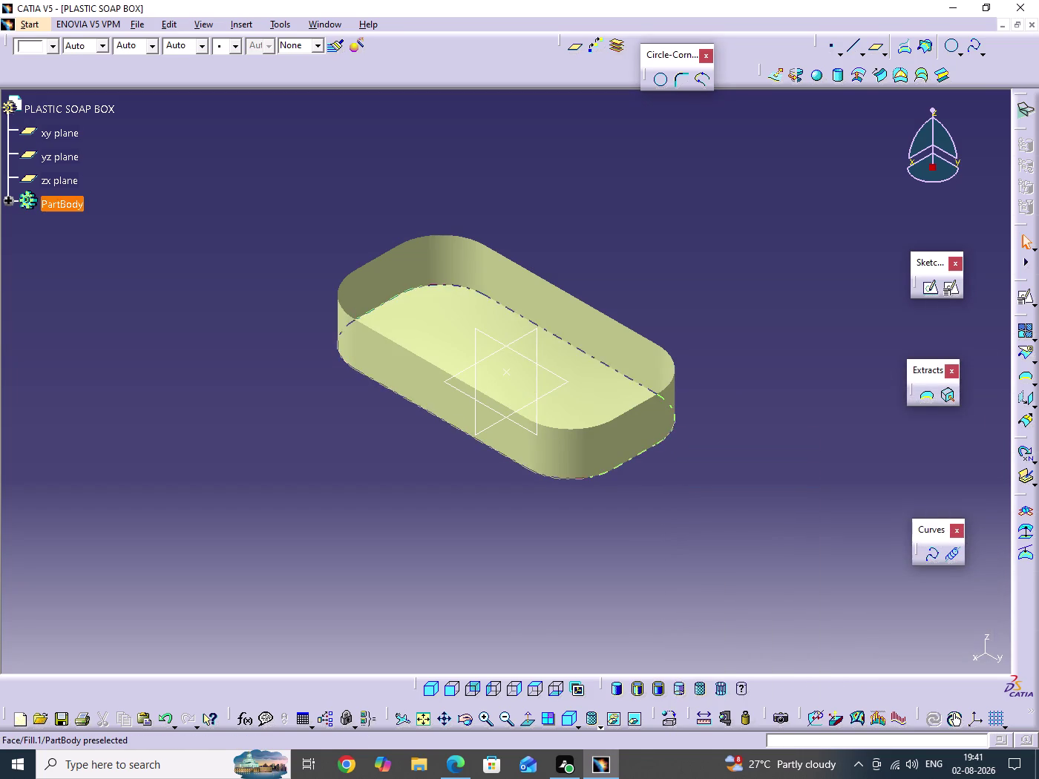
Hide the helper point and start saving the part with Ctrl+S.
right_click(506, 369)
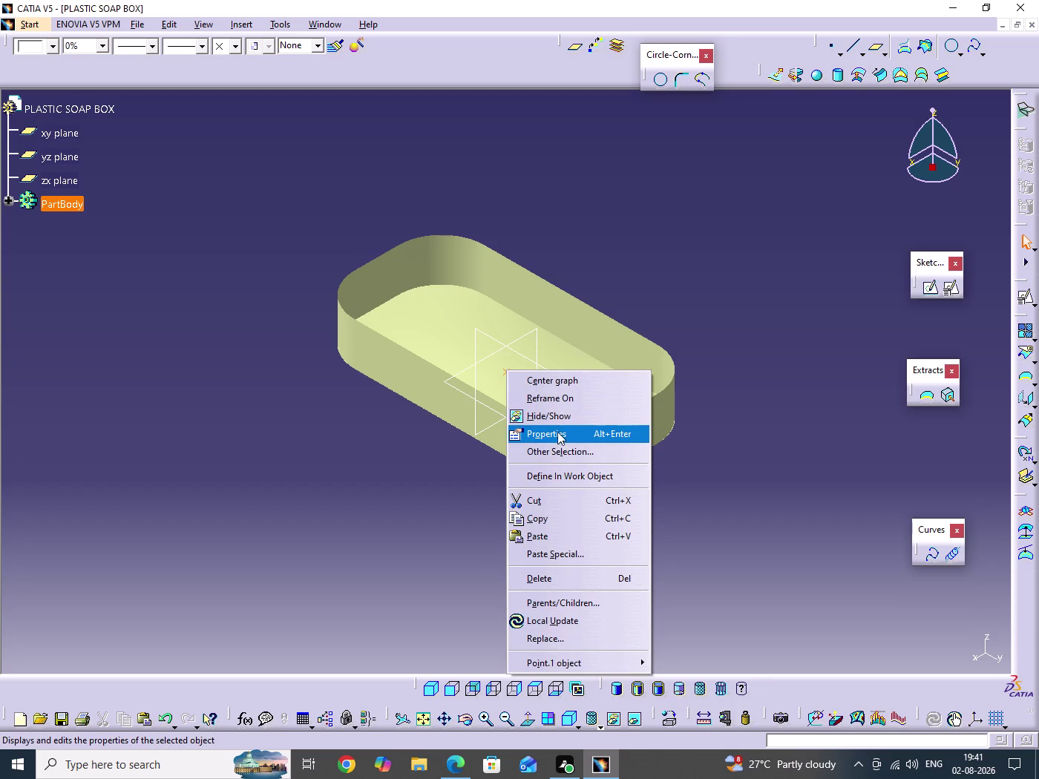
click(557, 422)
click(738, 368)
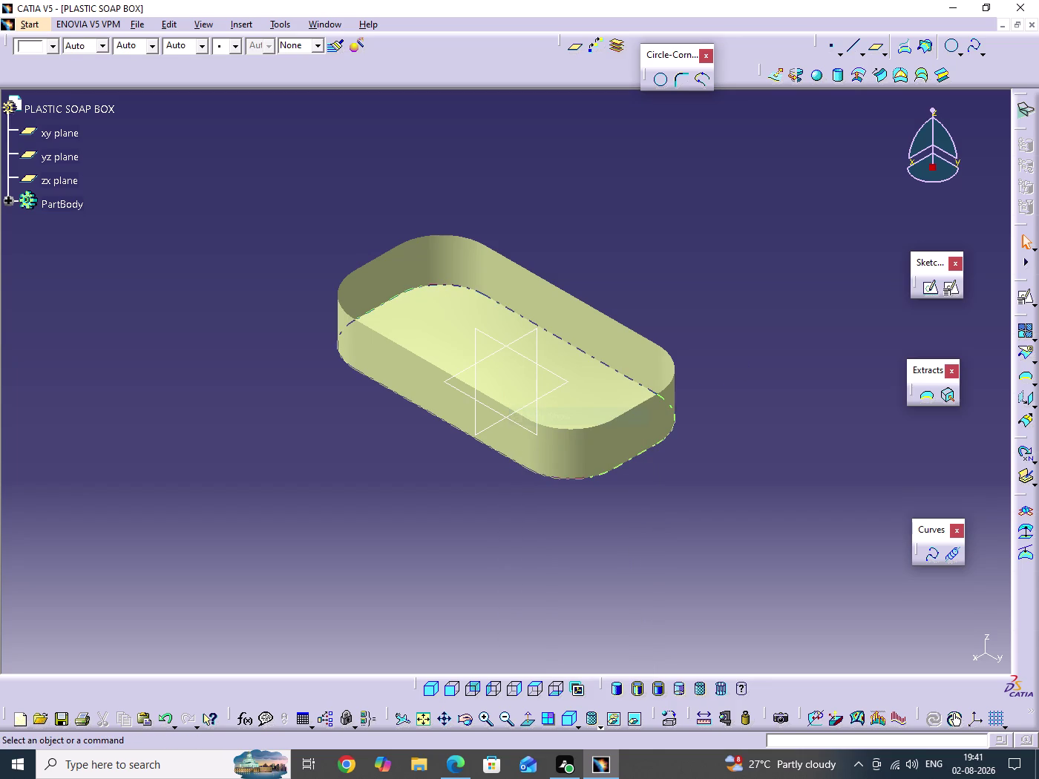
key(ctrl+s)
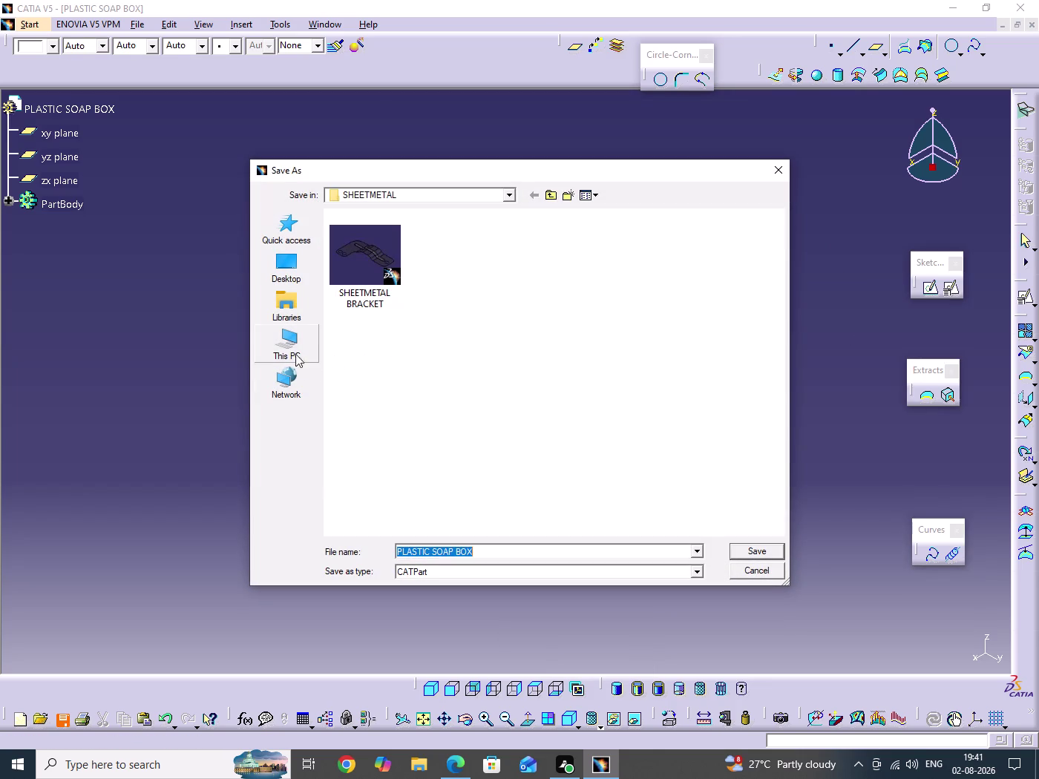
Browse to Desktop > INTERNSHIP PROJECT and create a new folder there.
click(294, 344)
click(496, 463)
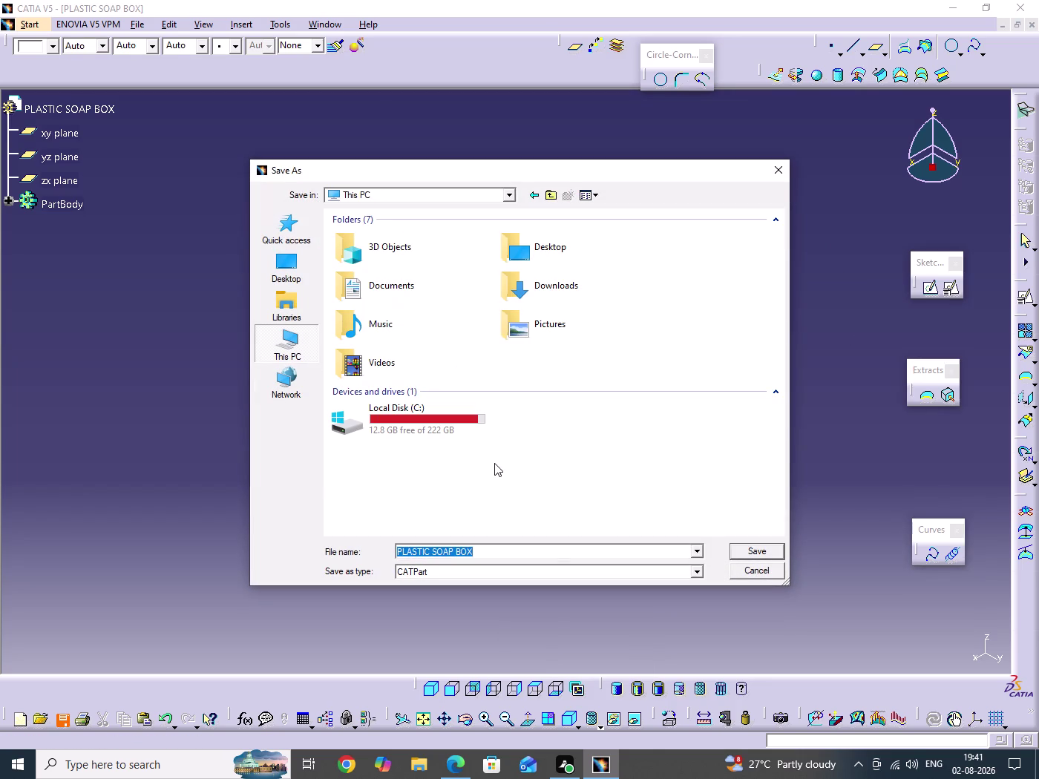
double_click(553, 251)
double_click(362, 249)
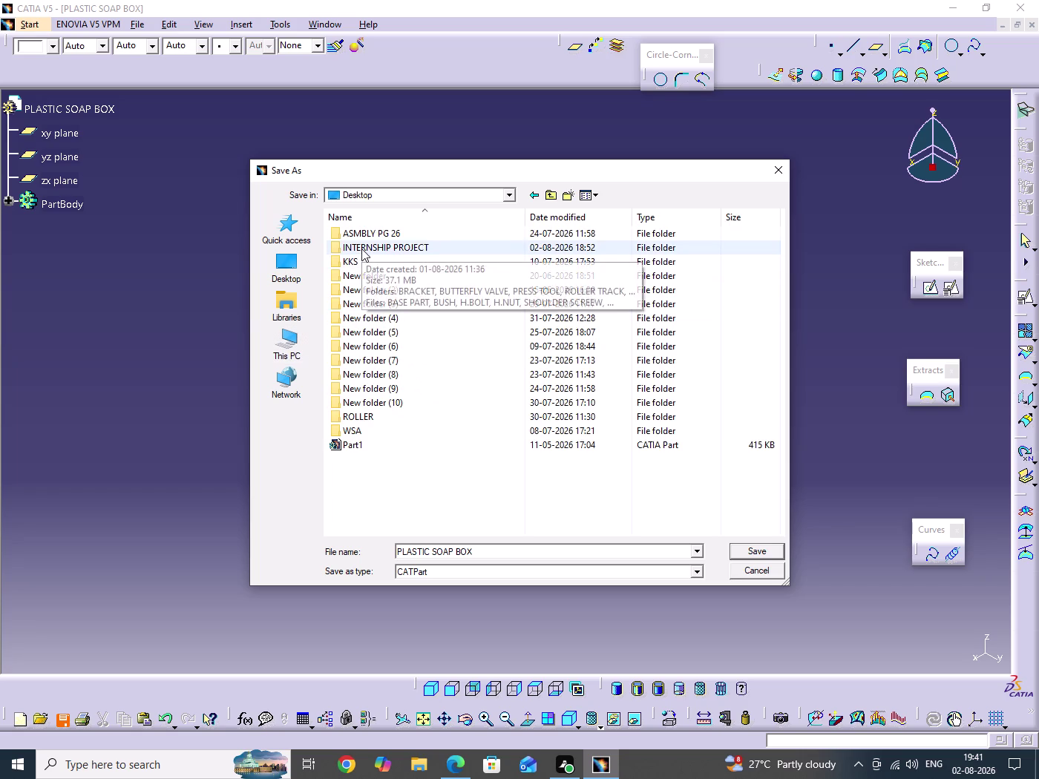
click(358, 371)
right_click(358, 371)
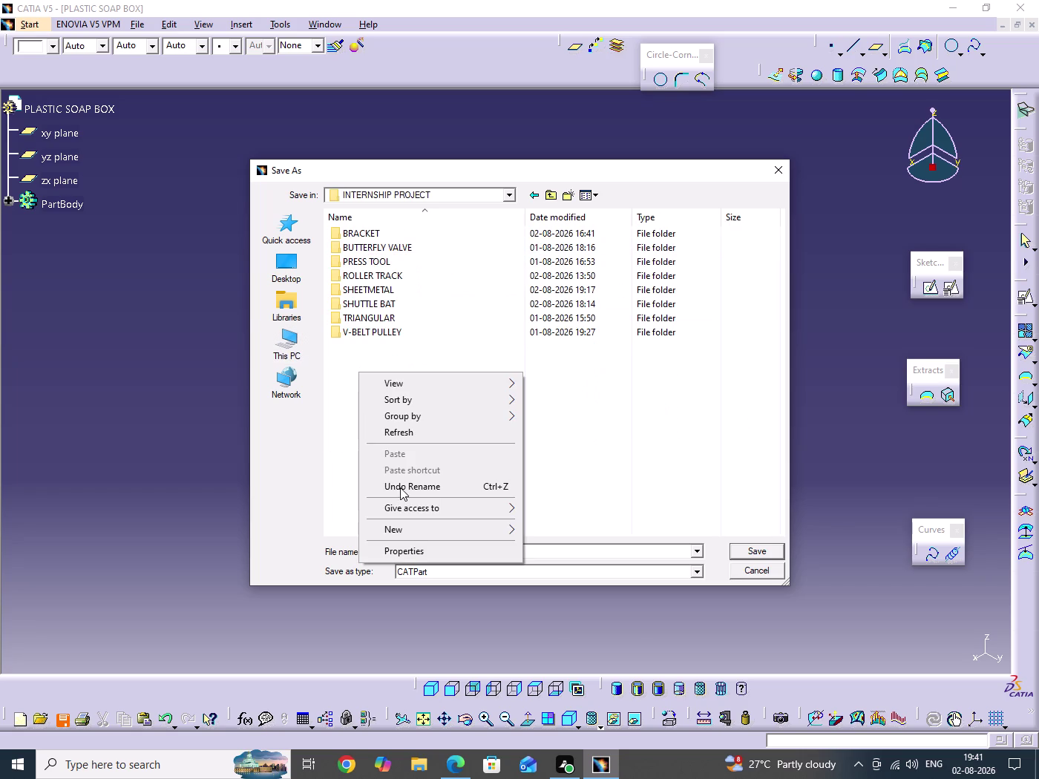
click(414, 530)
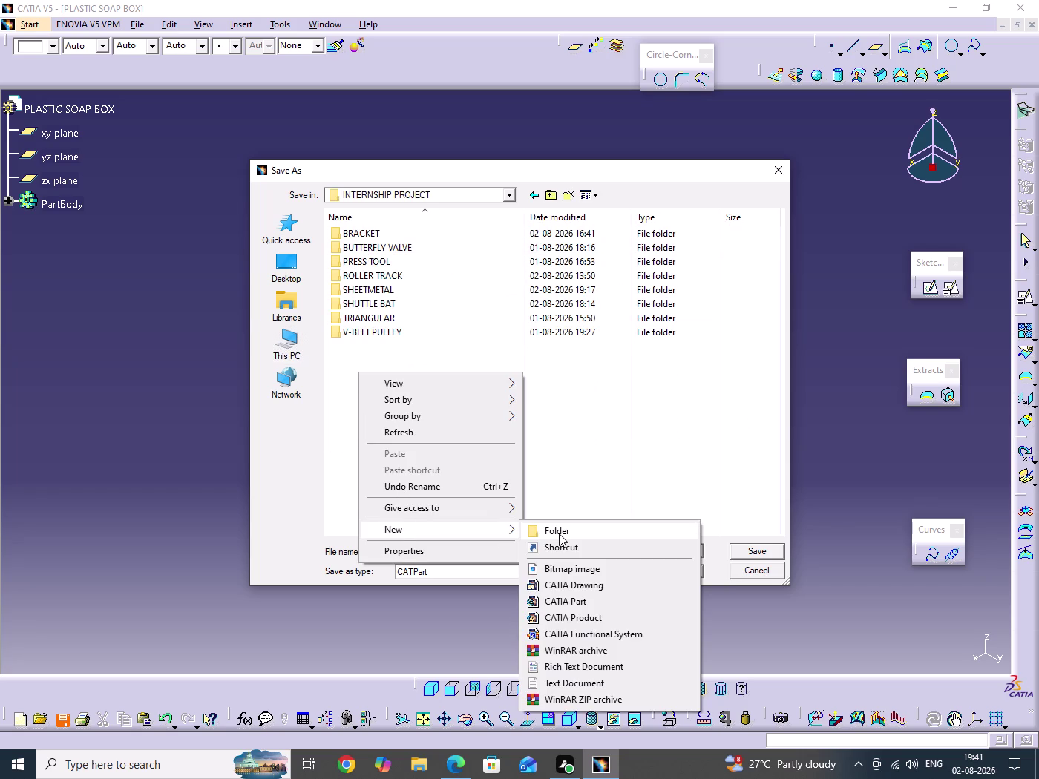
click(559, 534)
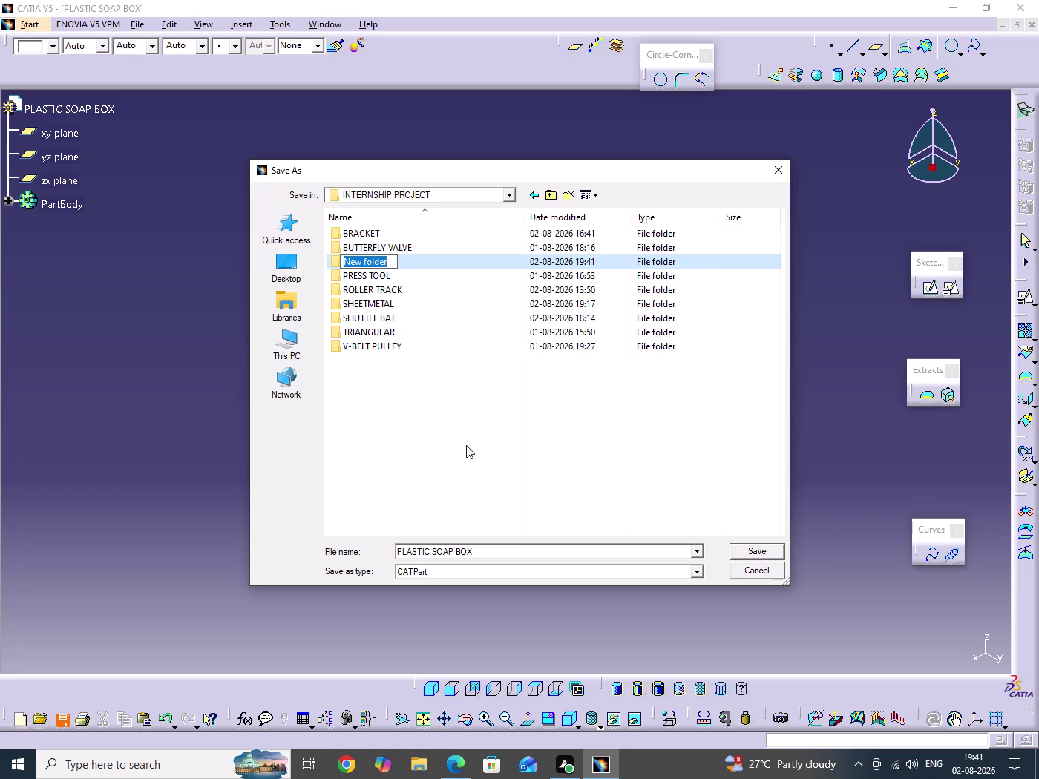
Name the folder PLASTIC BOX, open it, and save the part inside.
text(PL)
key(a)
key(s)
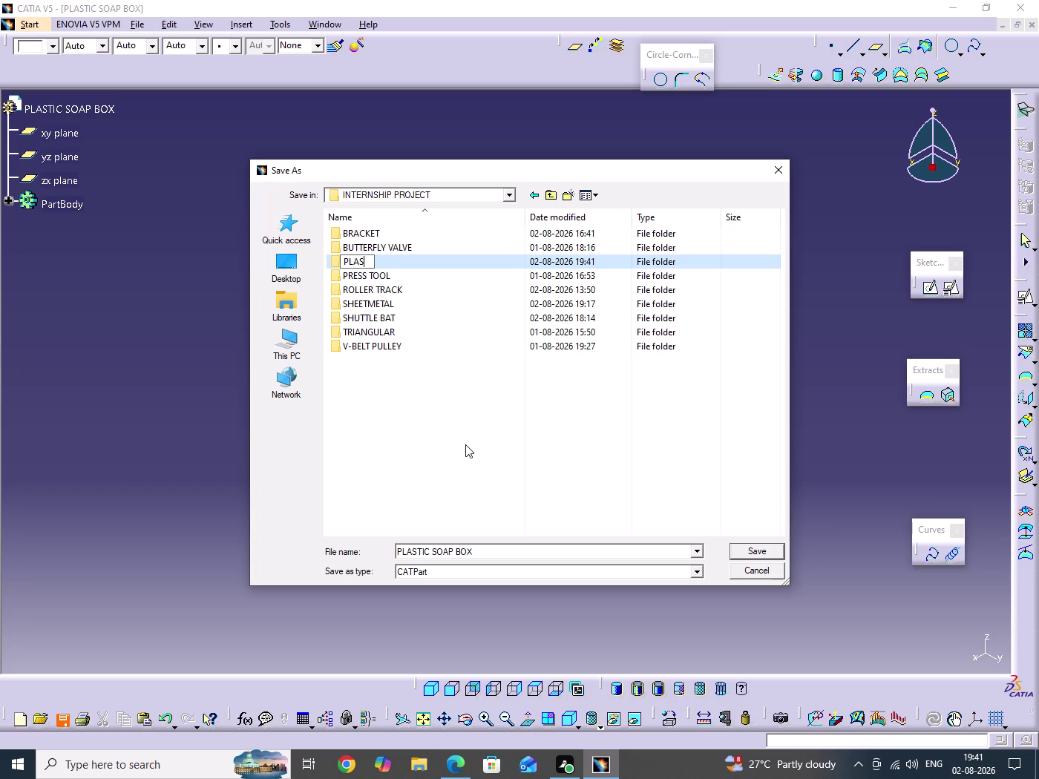
key(t)
key(i)
text(C)
key(space)
text(BO)
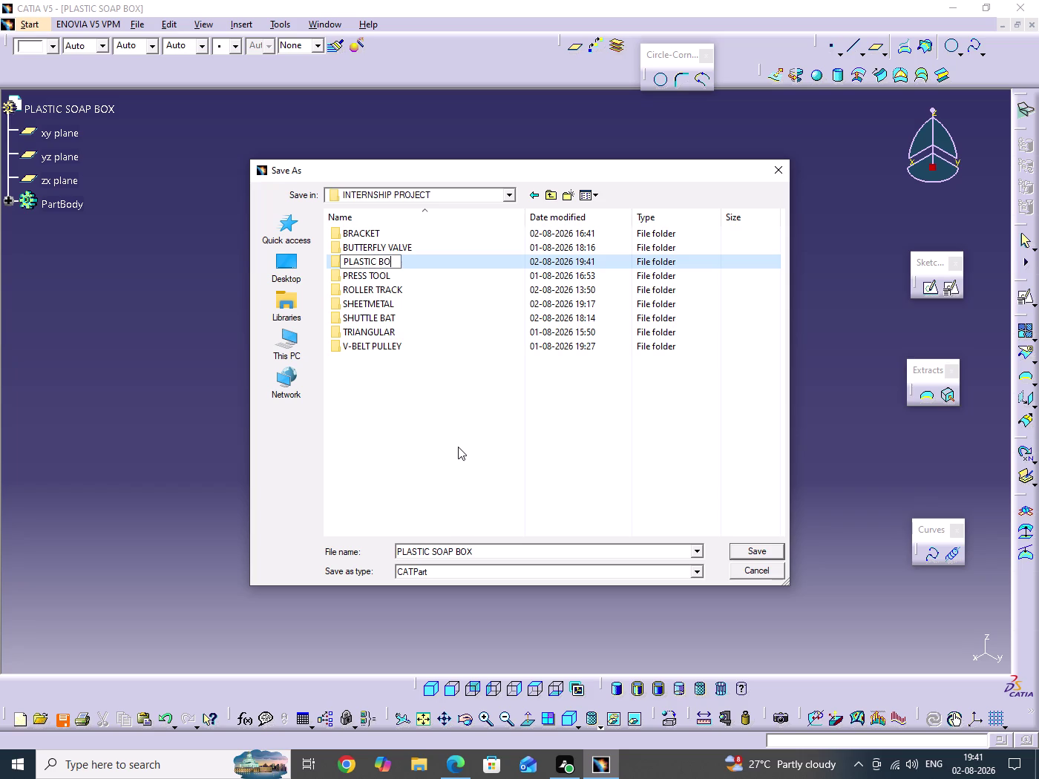
text(X)
key(Return)
key(Return)
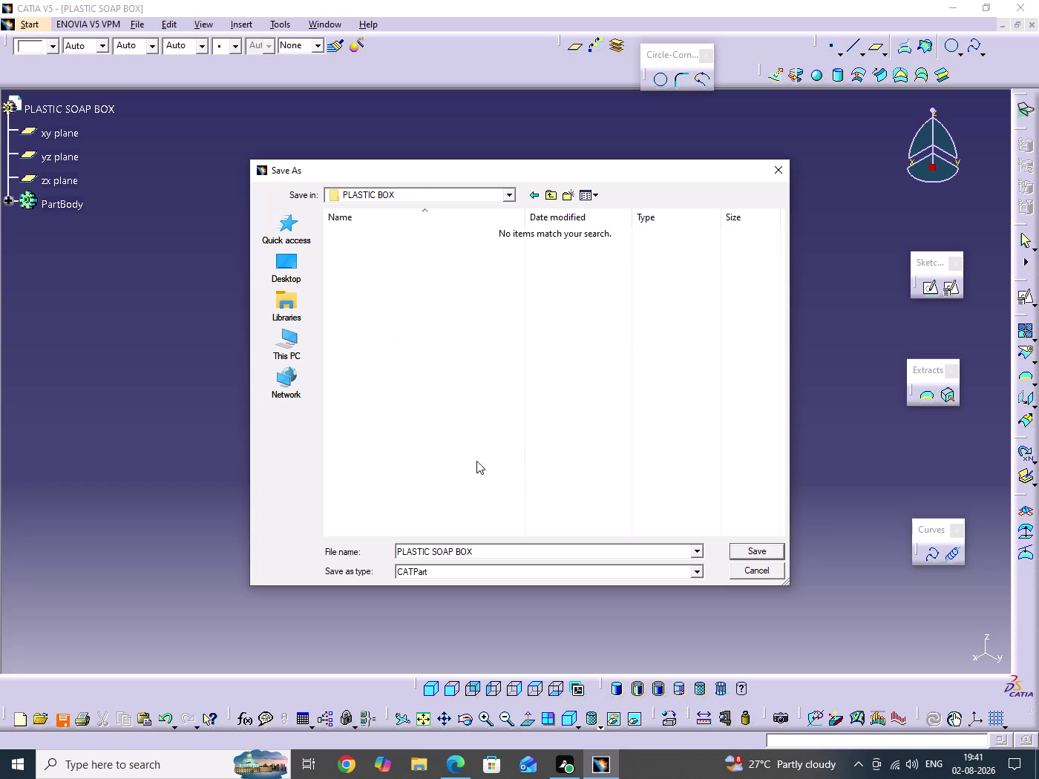
click(735, 551)
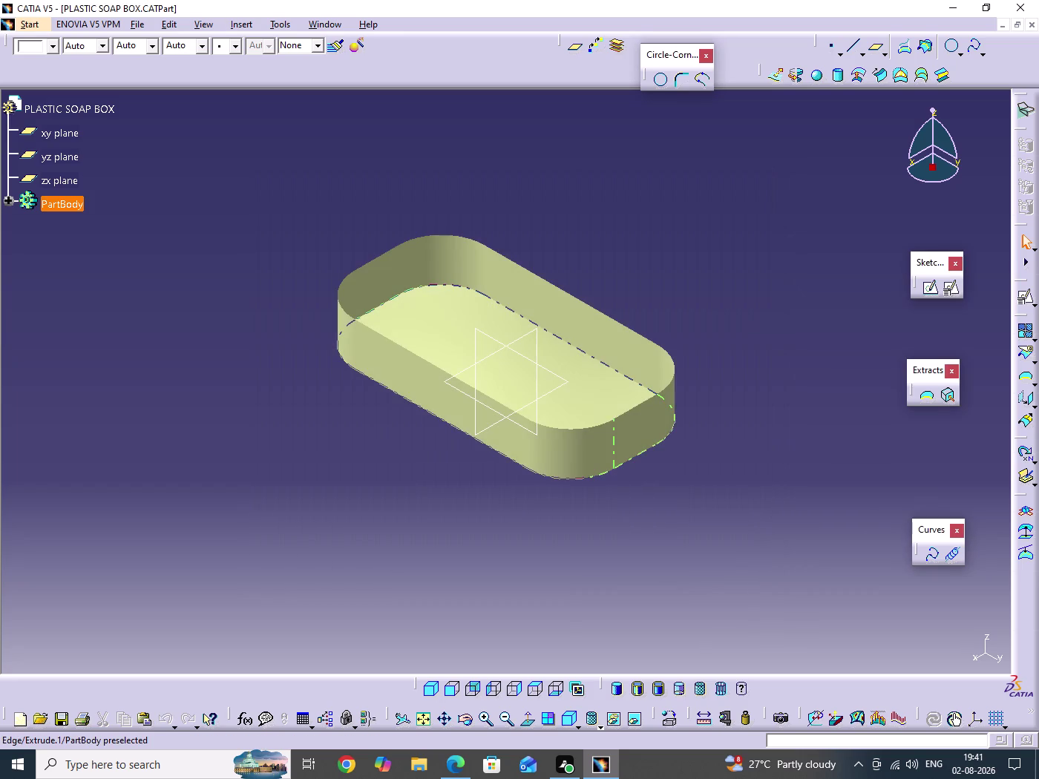
Start a new sketch on the yz plane.
double_click(816, 293)
click(816, 295)
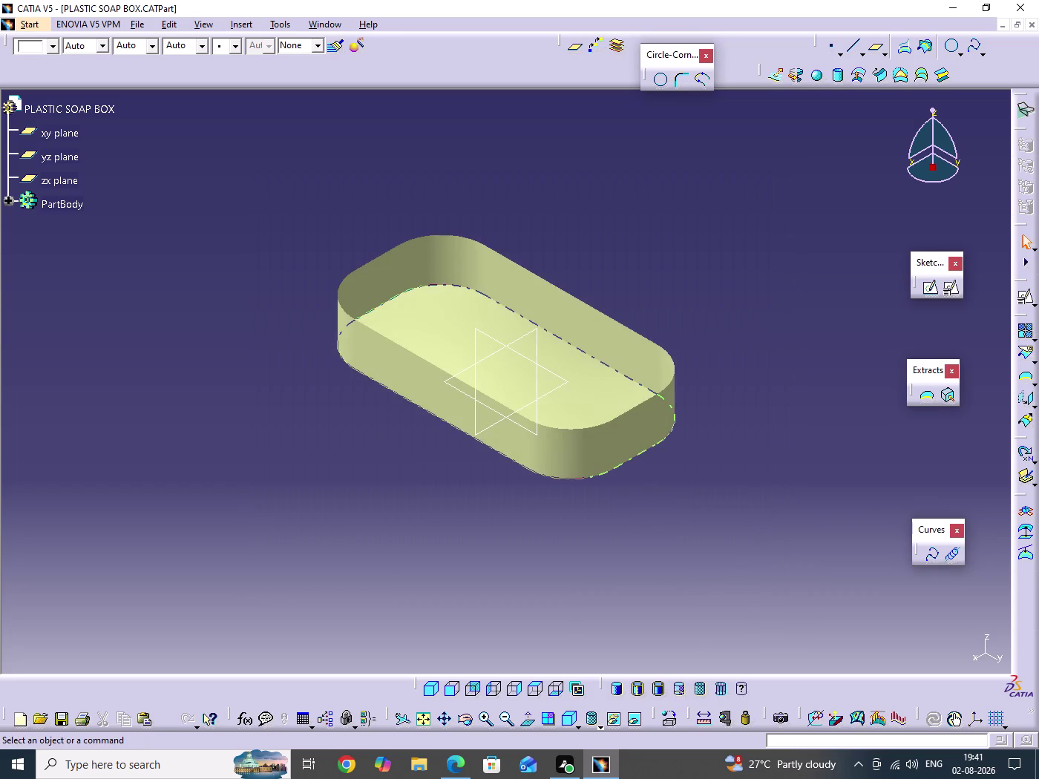
click(785, 307)
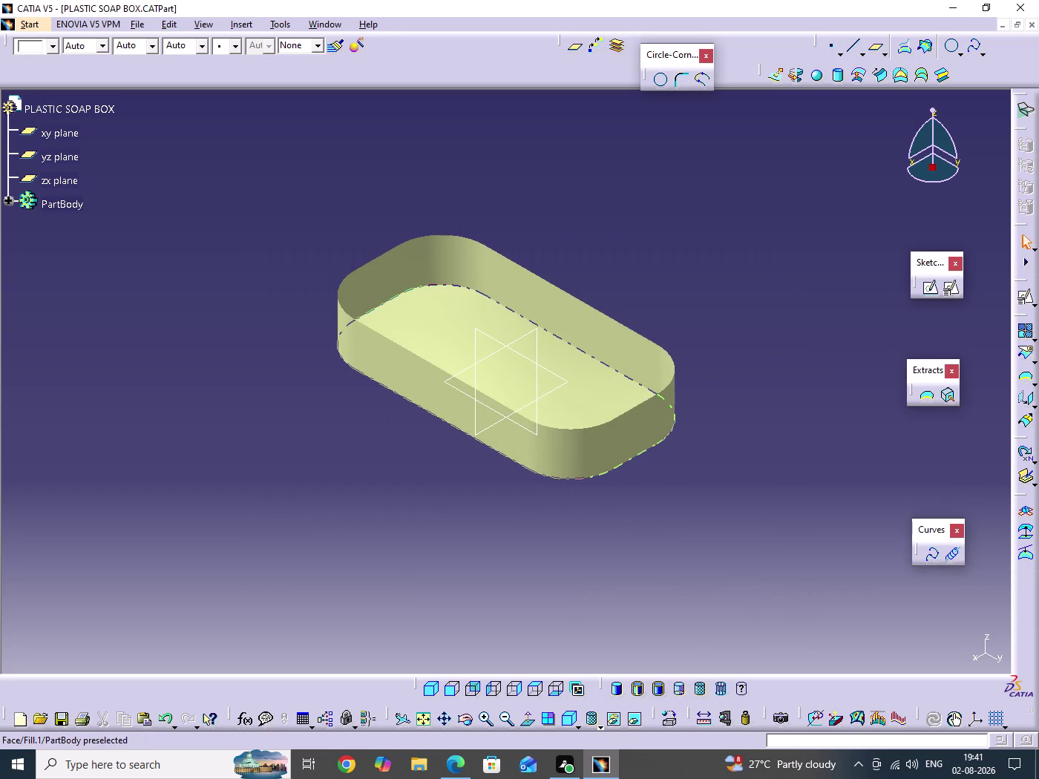
click(484, 332)
click(929, 287)
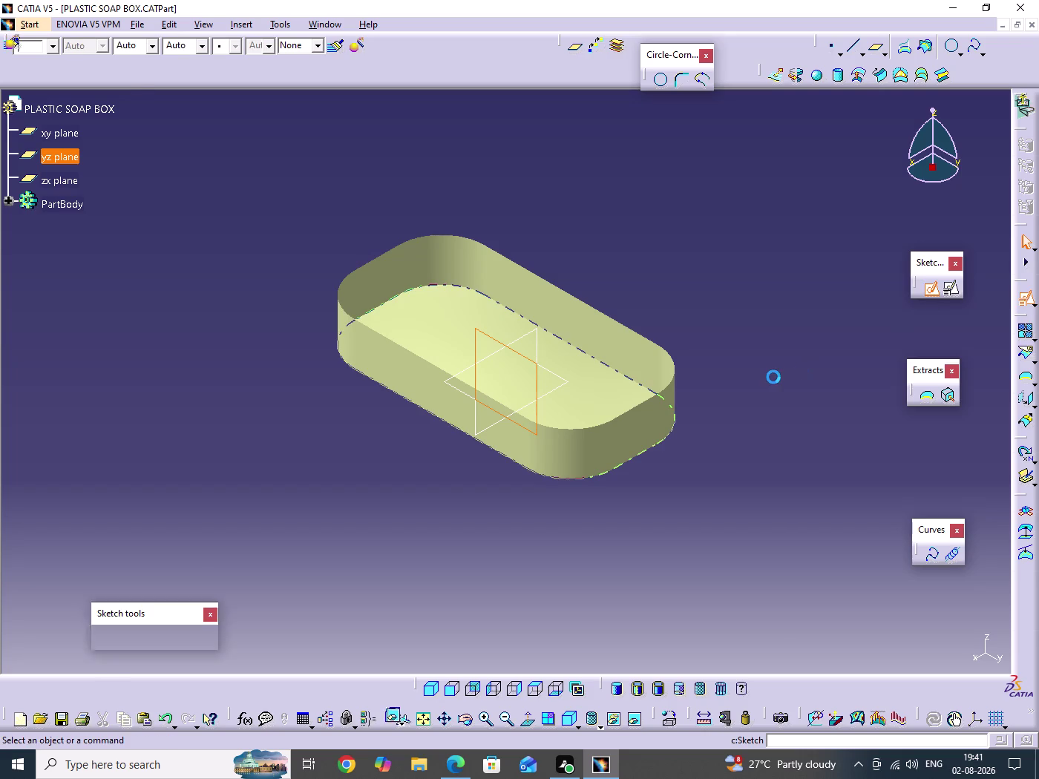
middle_drag(632, 474, 800, 511)
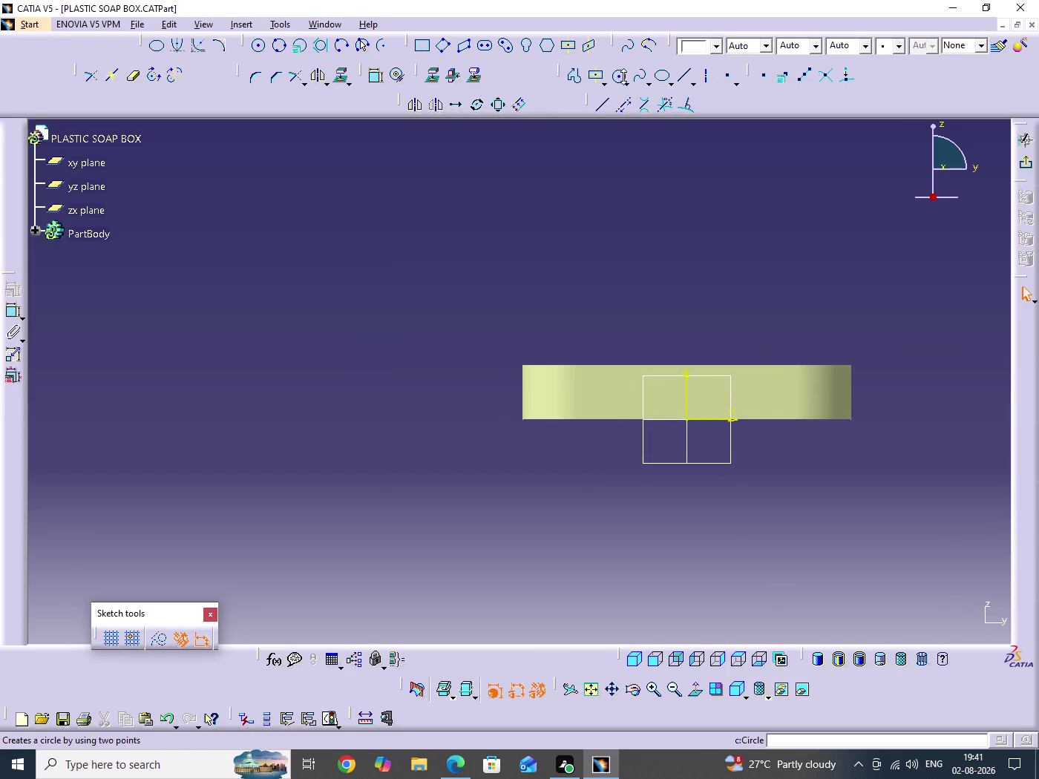
Draw a three-point arc near the wall's top corner.
click(376, 45)
click(494, 353)
click(513, 351)
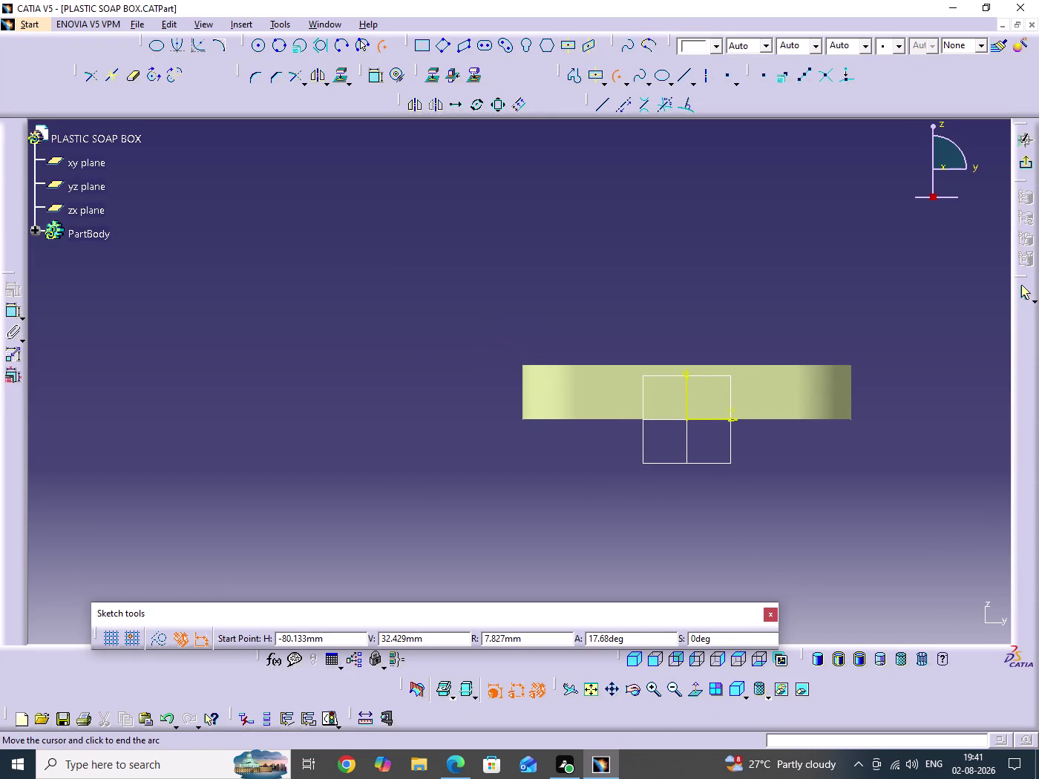
click(445, 352)
middle_drag(597, 356, 619, 209)
click(598, 357)
middle_drag(612, 264, 622, 452)
click(588, 391)
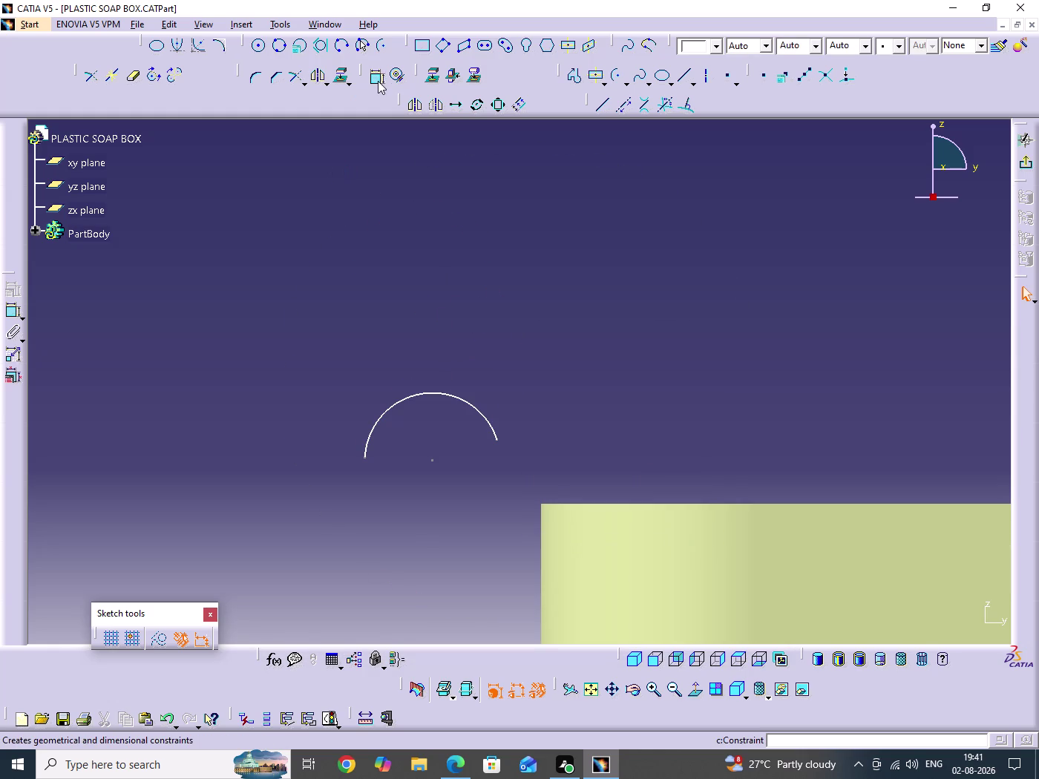
Make the arc end coincident with the wall's top and vertical edges, then dimension its radius.
double_click(377, 81)
middle_drag(677, 458, 664, 335)
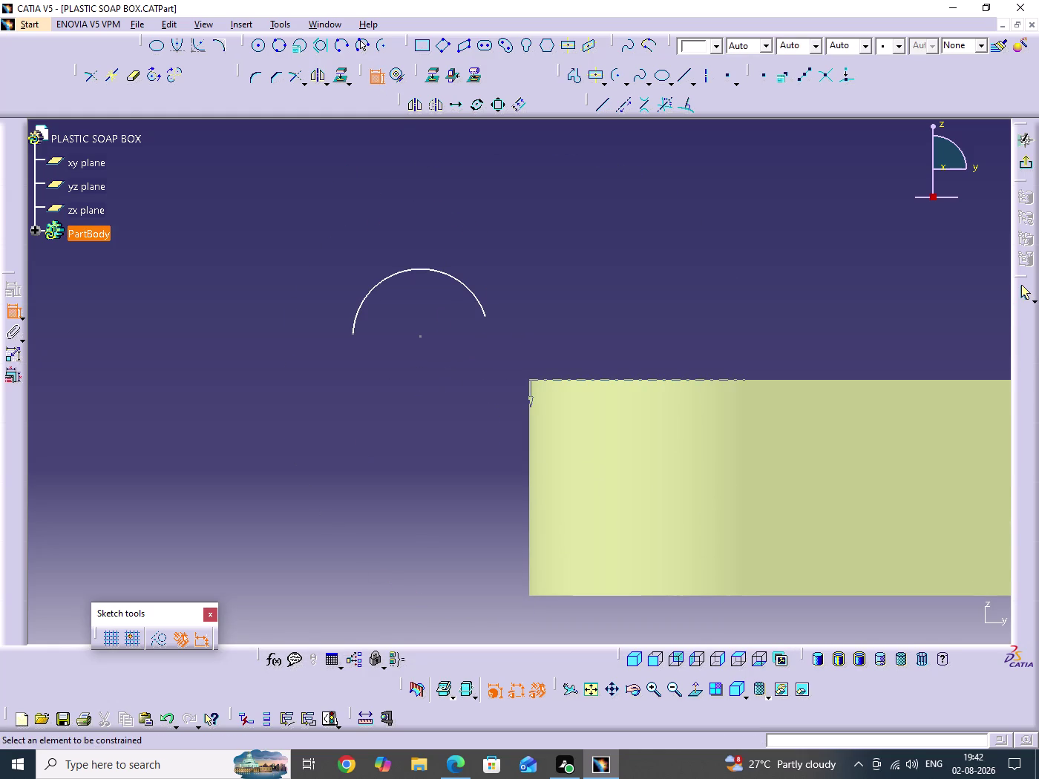
click(550, 379)
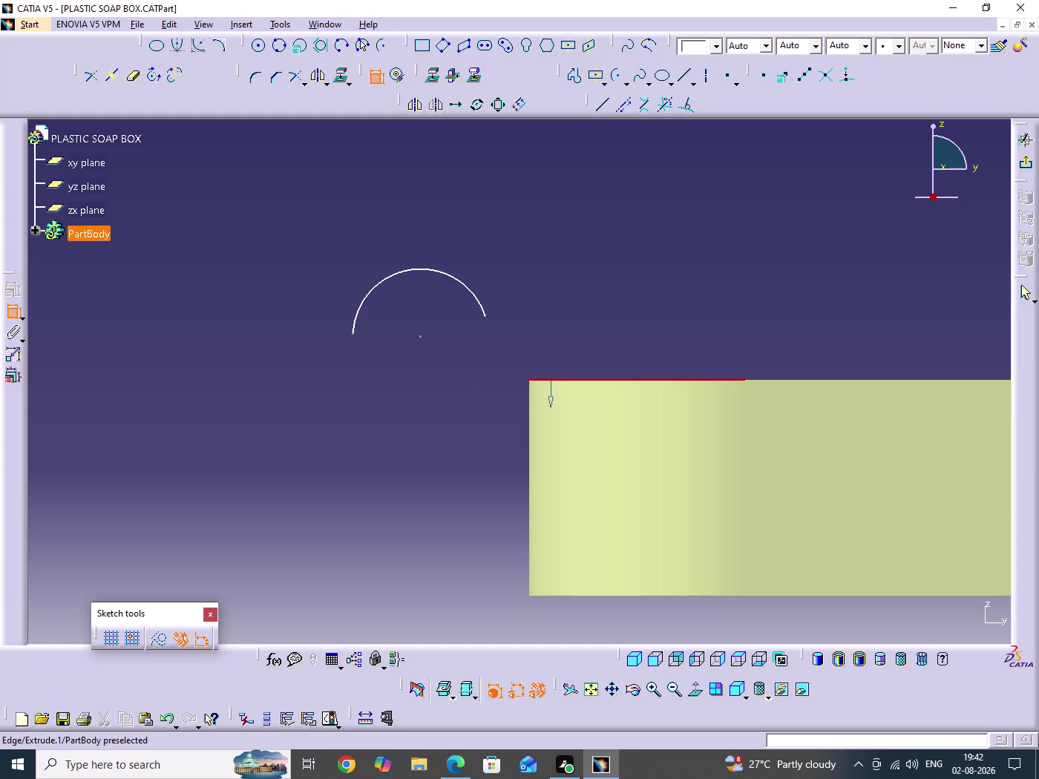
click(484, 316)
right_click(644, 273)
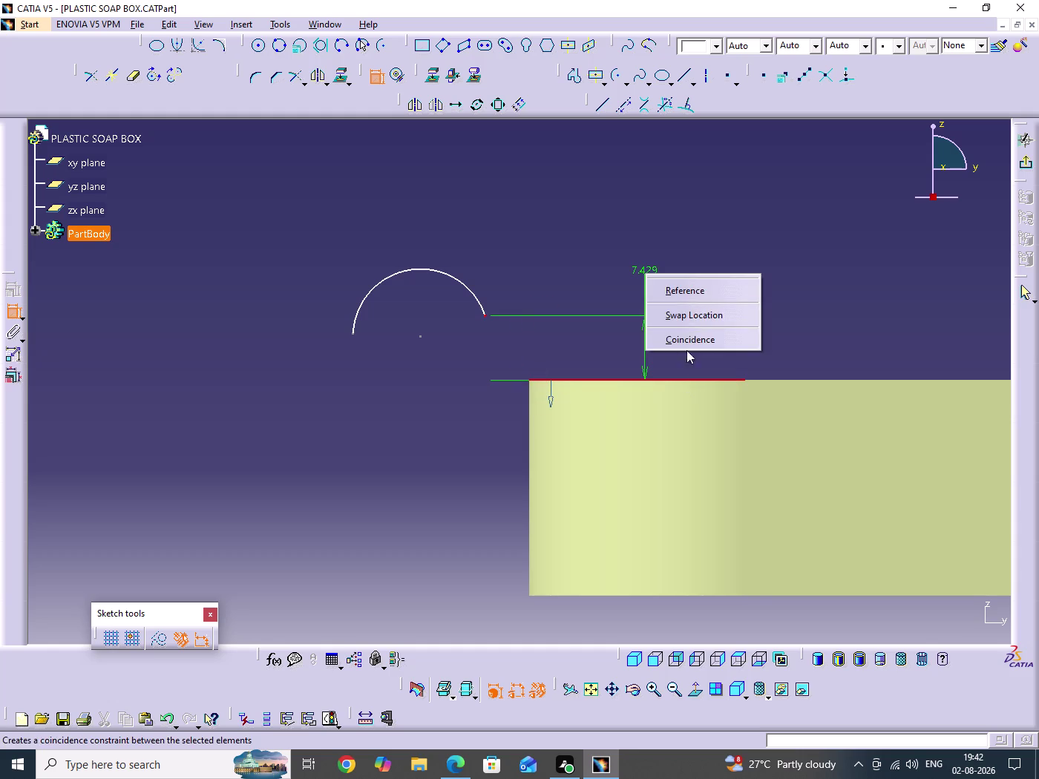
click(685, 342)
click(530, 392)
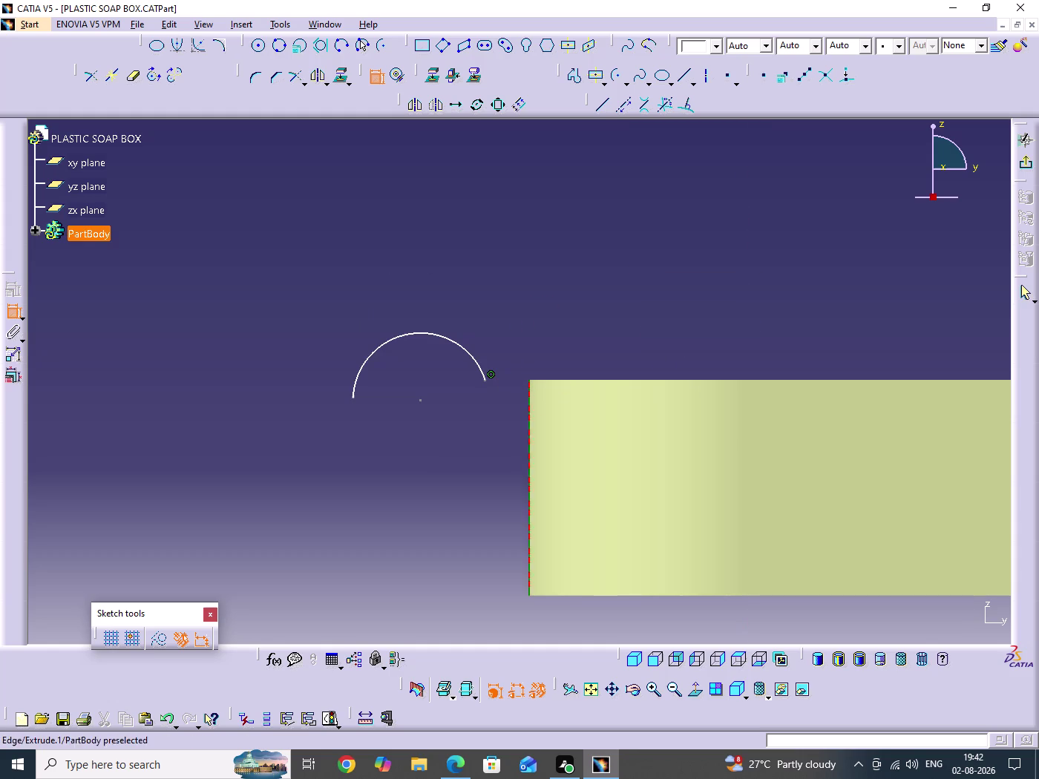
click(485, 381)
right_click(614, 271)
click(659, 341)
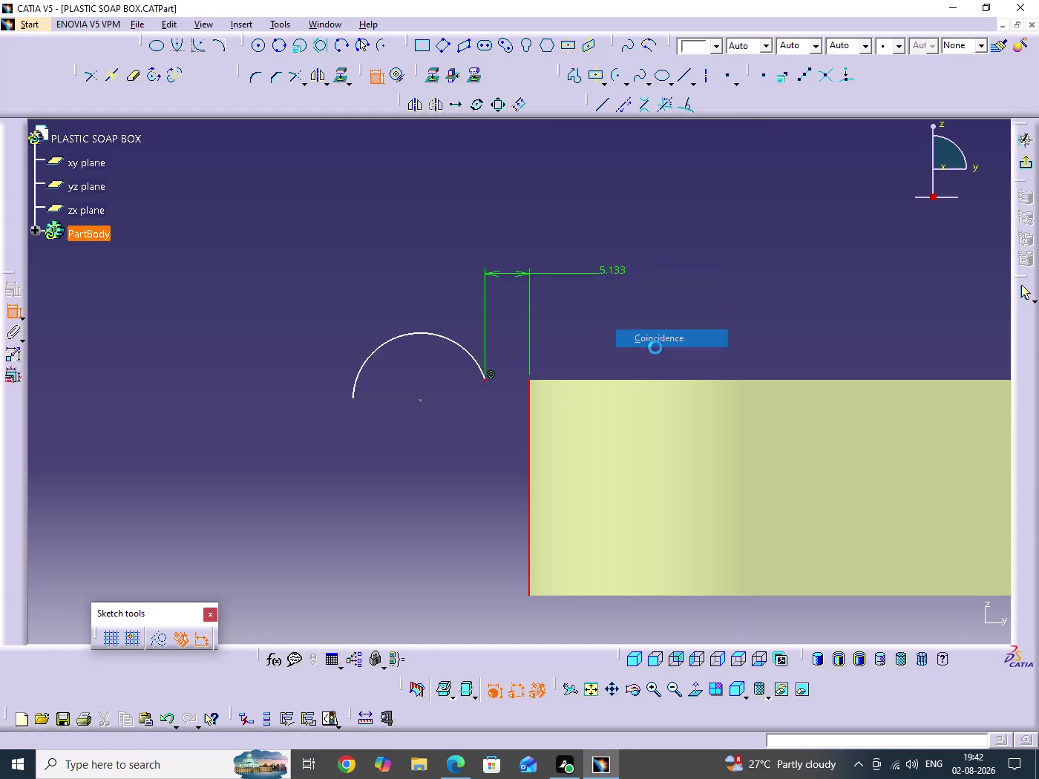
click(633, 346)
click(414, 359)
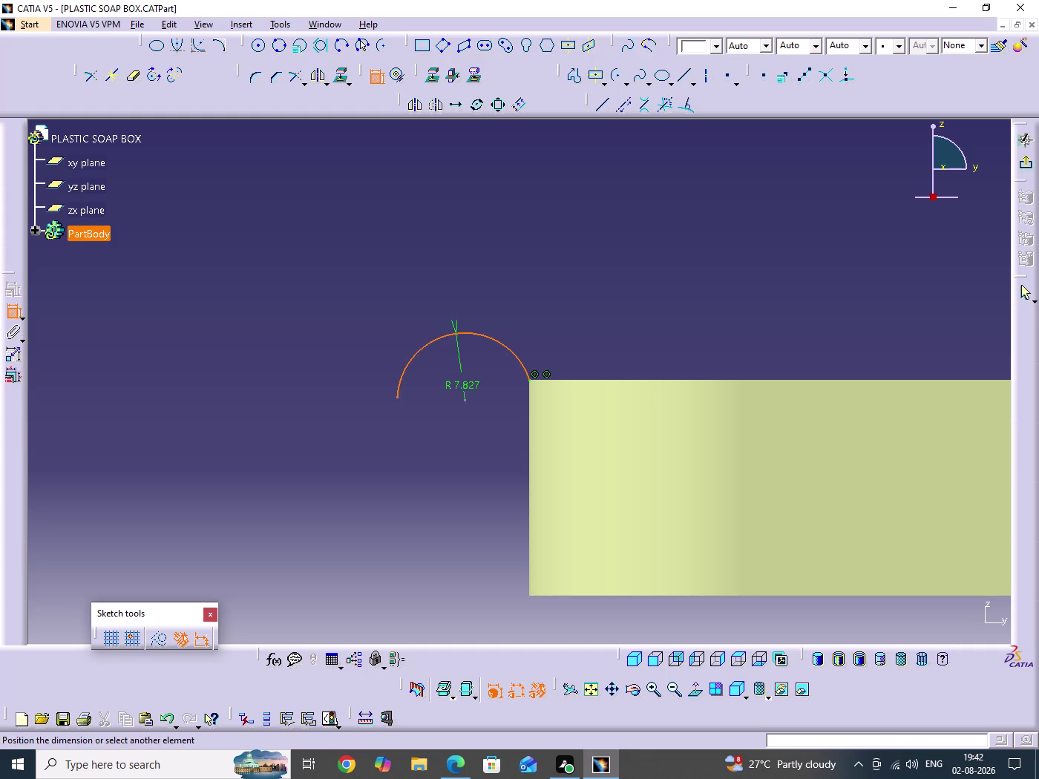
click(393, 294)
Change the arc's radius dimension to 1.5 mm.
double_click(404, 293)
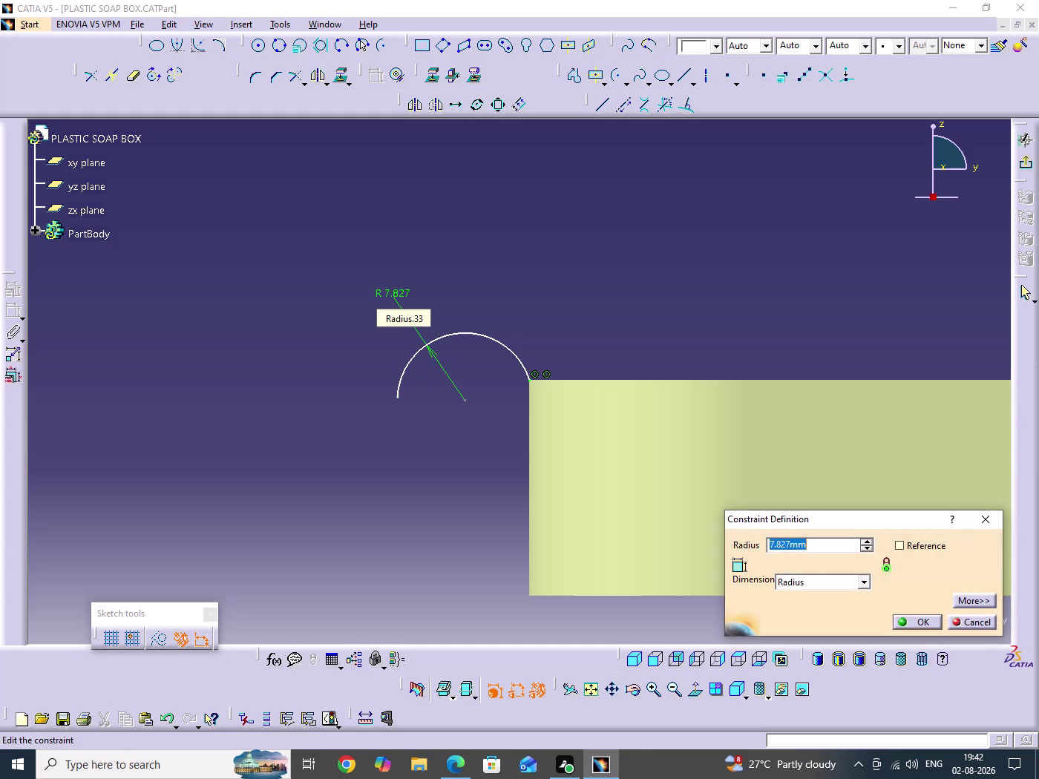
key(1)
key(period)
key(5)
key(Return)
click(639, 271)
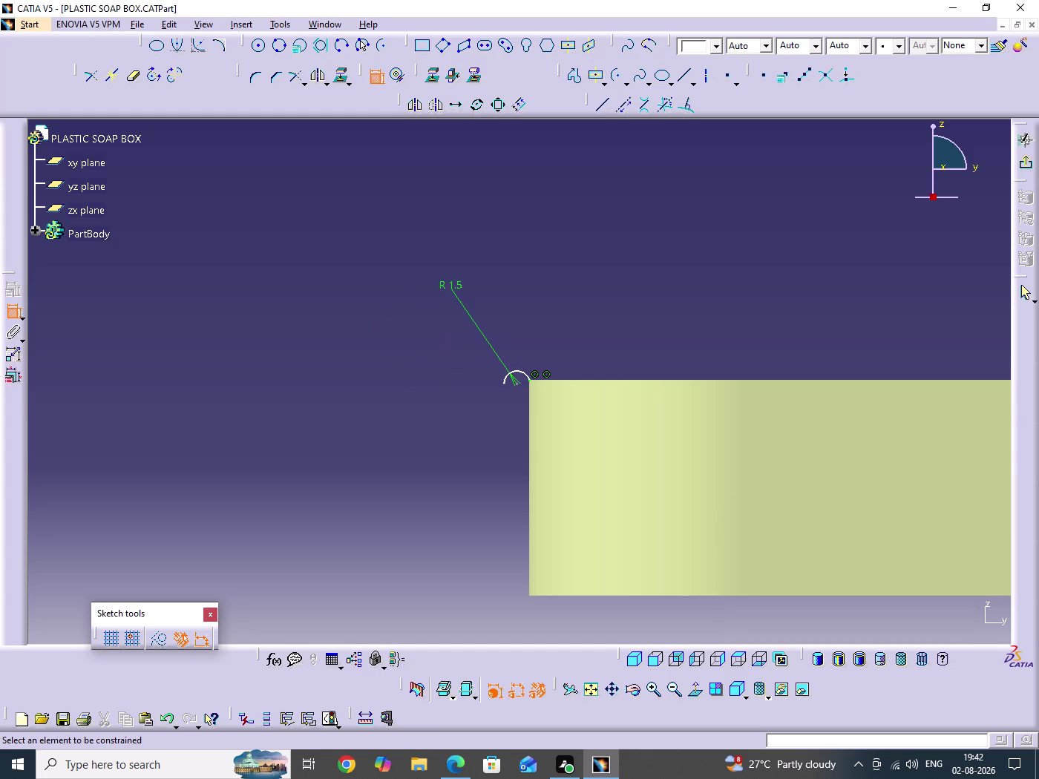
middle_drag(652, 473, 665, 262)
middle_drag(662, 278, 678, 405)
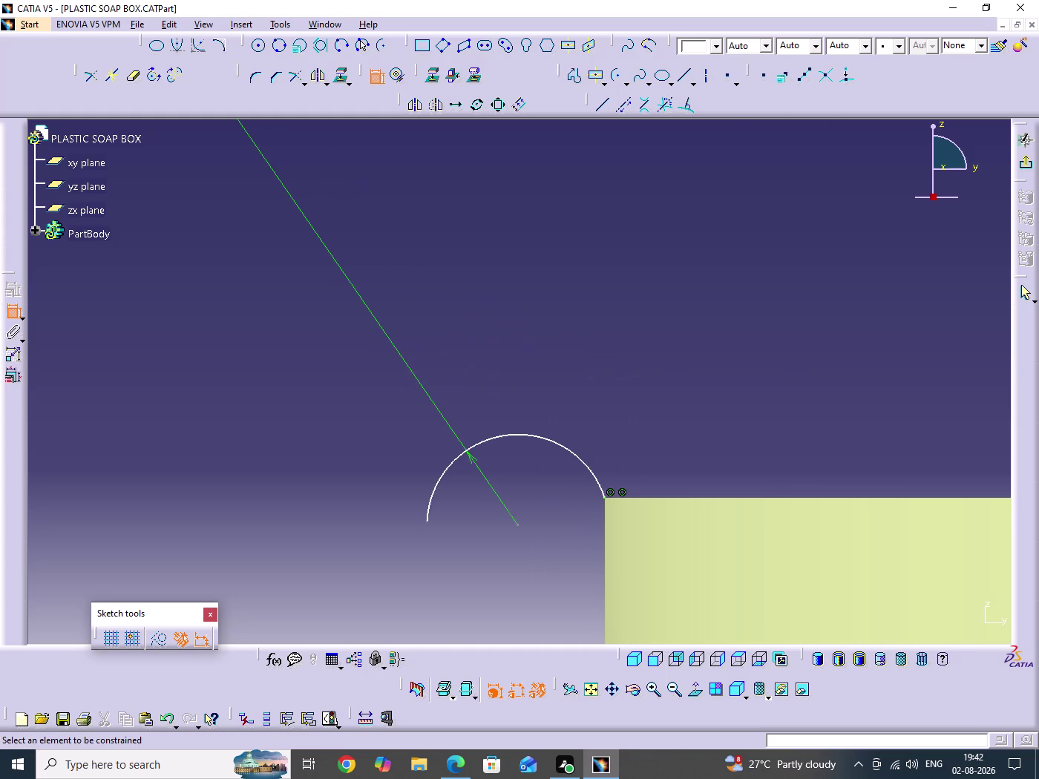
Make the arc's free end coincident with the wall's top edge.
click(641, 393)
click(665, 497)
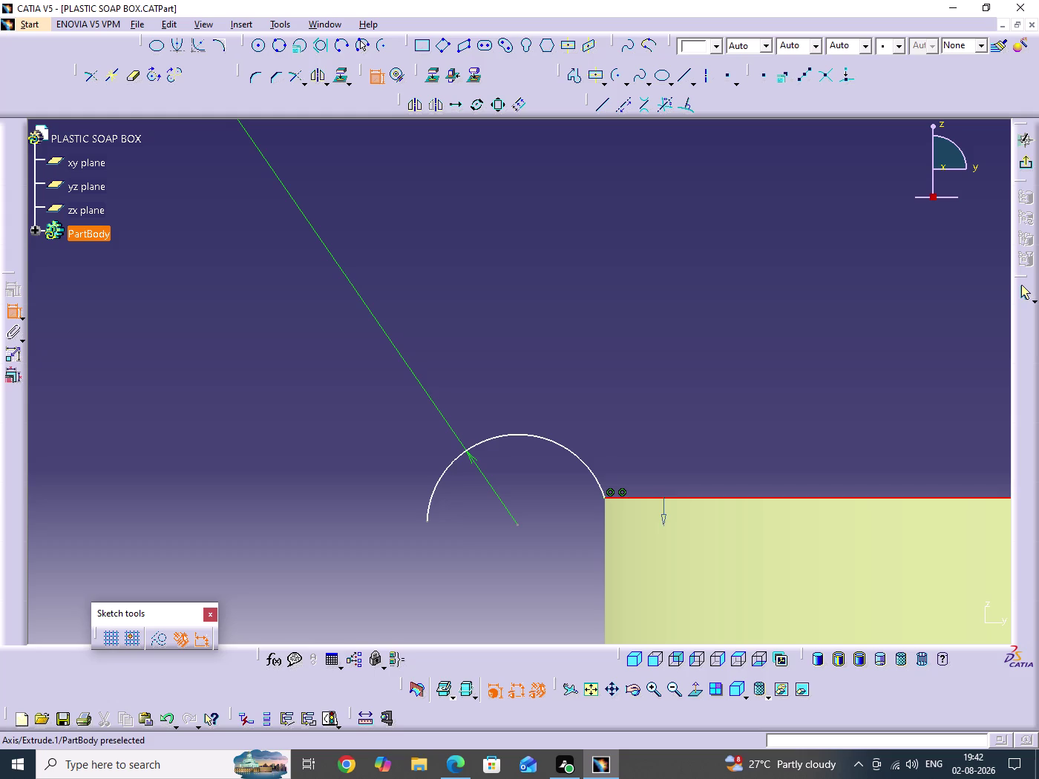
click(425, 523)
right_click(383, 425)
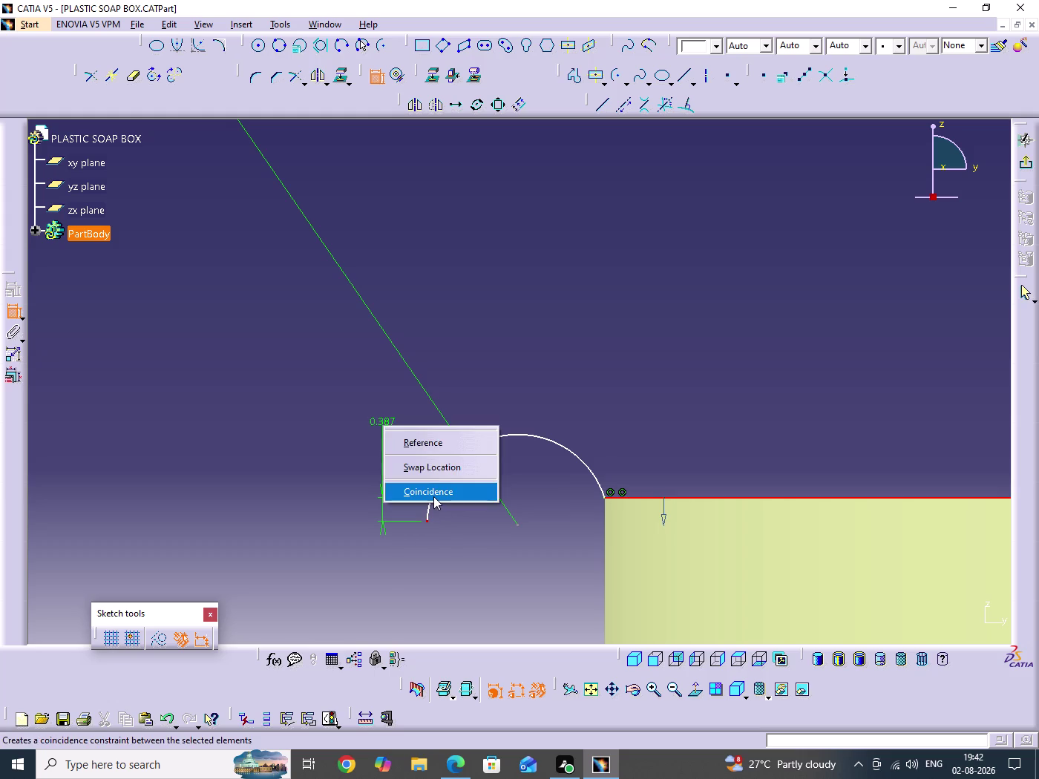
click(434, 496)
middle_click(706, 336)
click(633, 363)
middle_drag(655, 293, 664, 377)
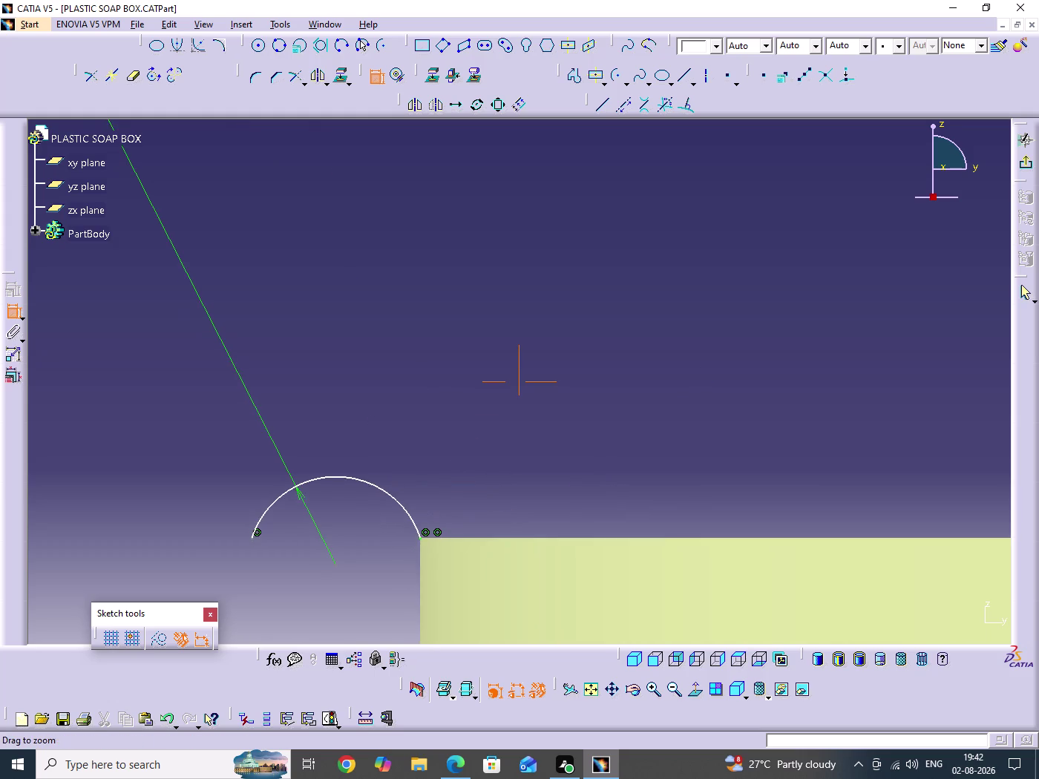
middle_drag(664, 377, 664, 386)
middle_drag(635, 401, 716, 314)
middle_drag(674, 318, 679, 369)
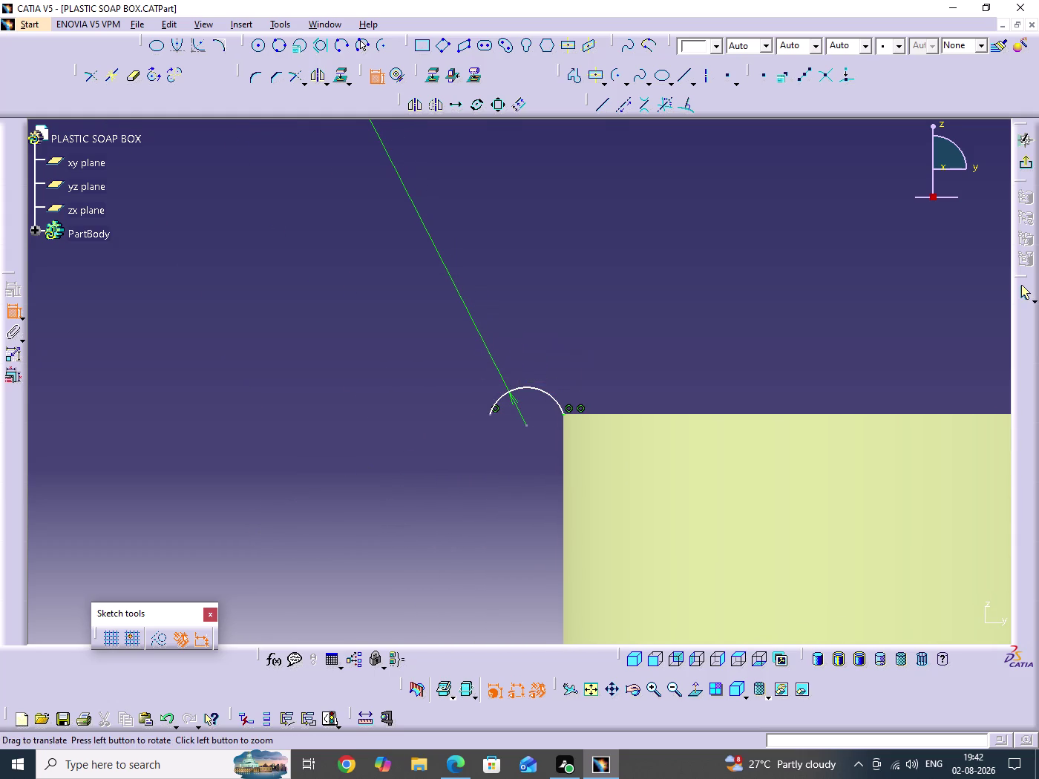
middle_drag(655, 306, 660, 370)
middle_drag(598, 351, 568, 358)
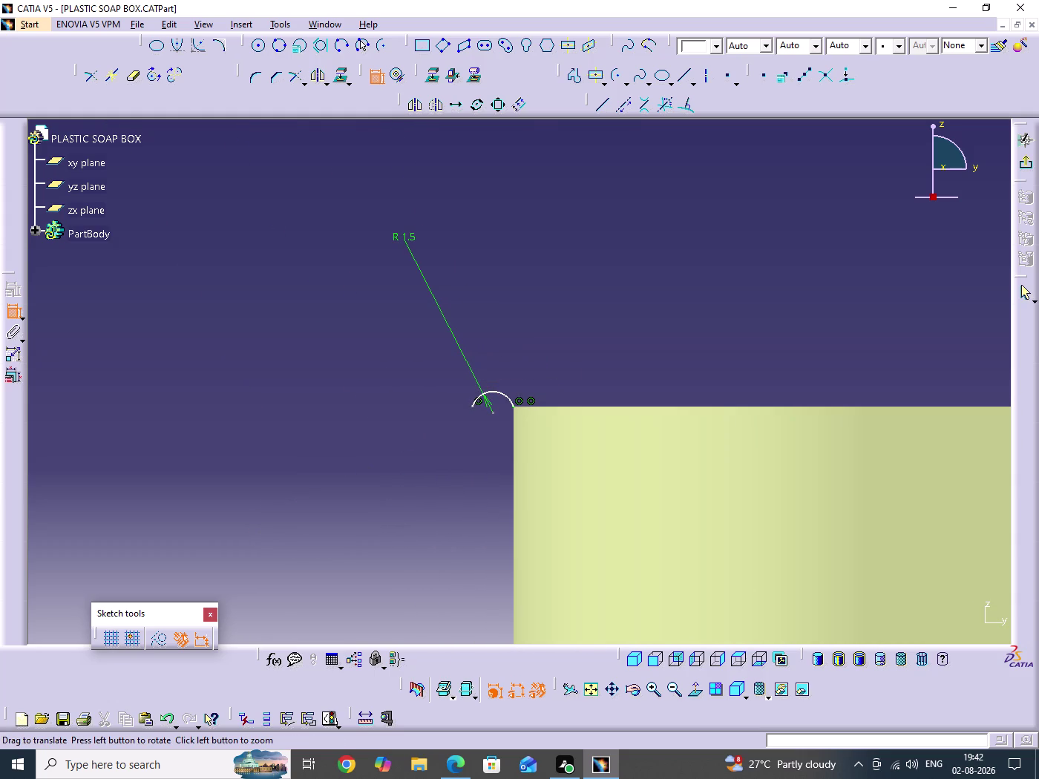
Reshape the arc by dragging its centre and enlarging it.
click(375, 83)
click(690, 323)
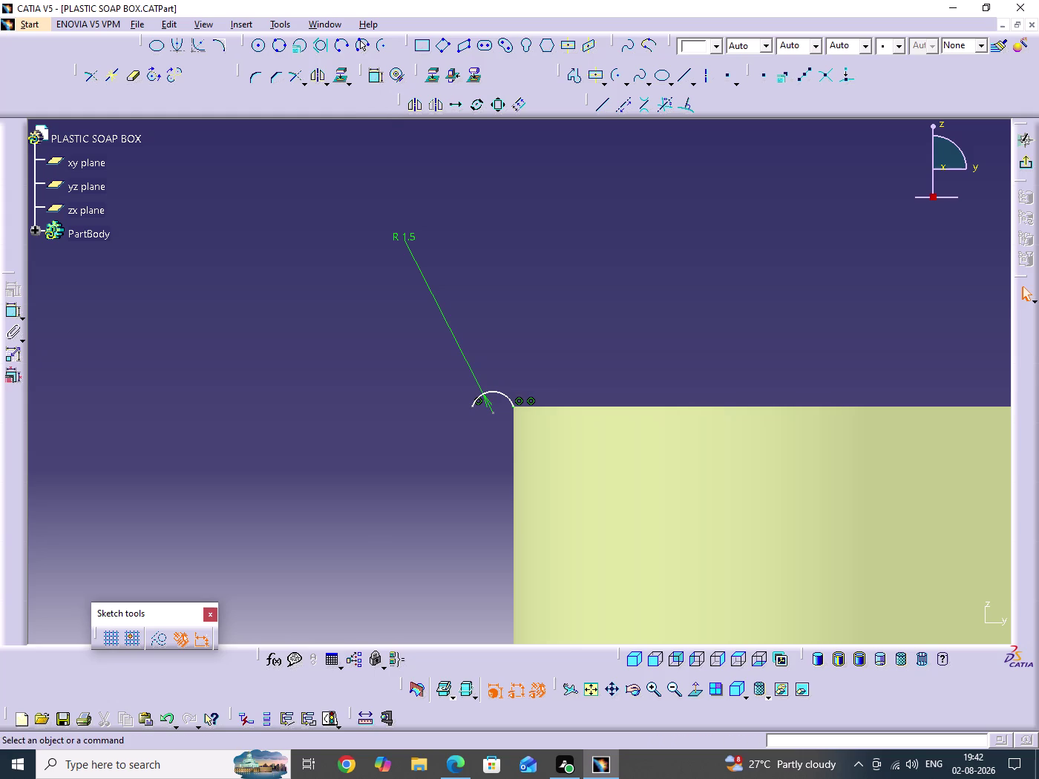
click(473, 406)
click(471, 417)
drag(470, 408, 439, 493)
click(497, 498)
middle_drag(515, 491, 534, 404)
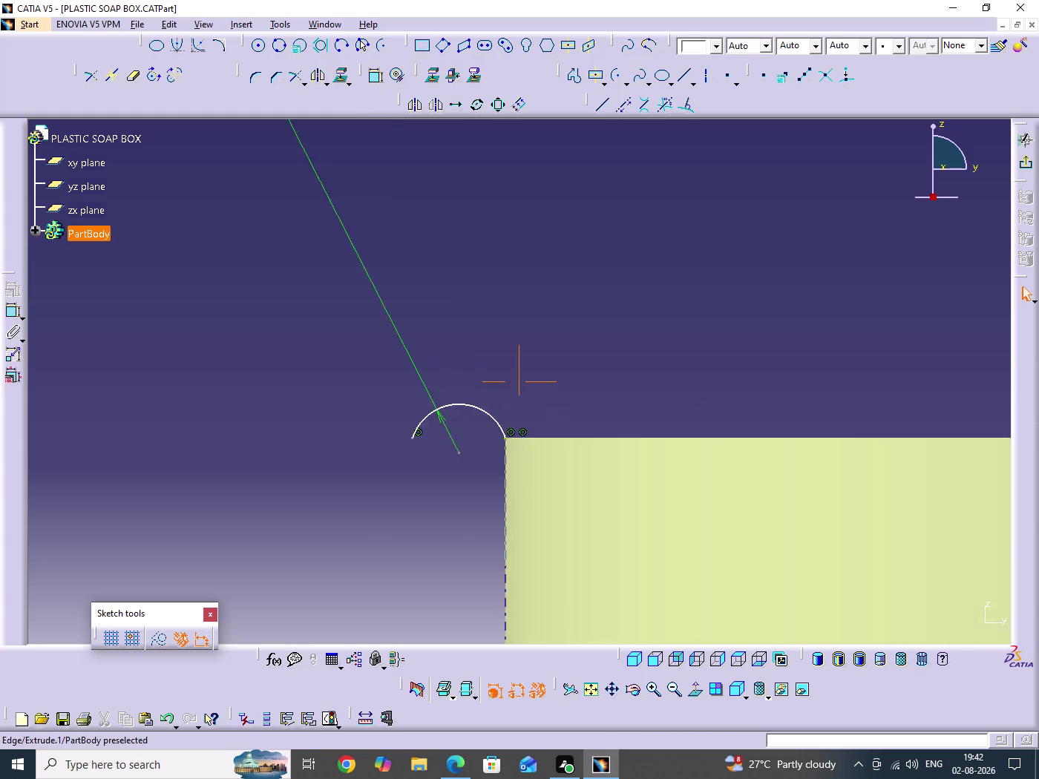
middle_drag(534, 404, 544, 336)
middle_drag(475, 420, 597, 347)
drag(526, 446, 534, 531)
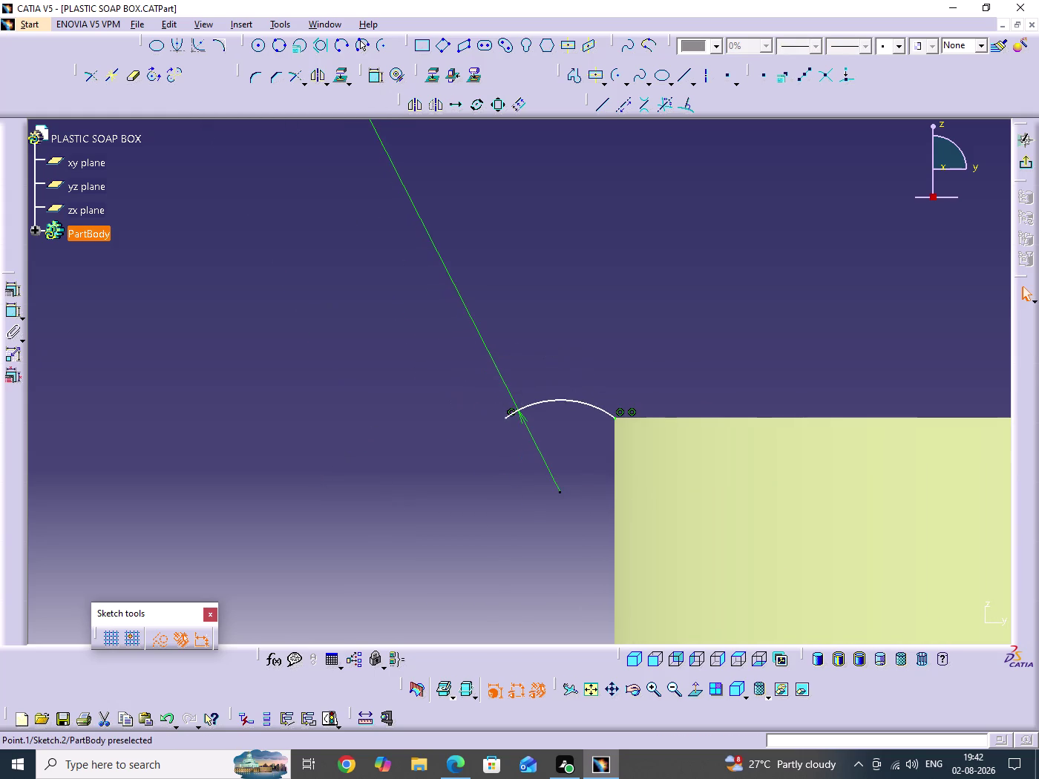
drag(533, 531, 540, 350)
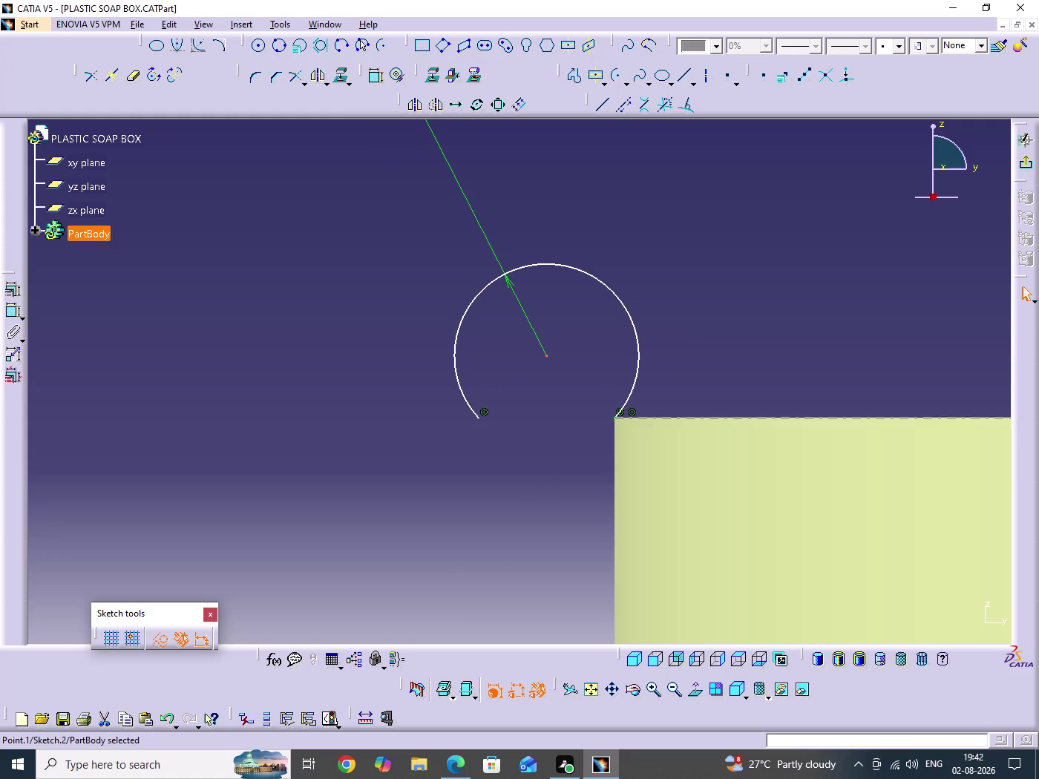
Apply a Coincidence constraint to the selected arc elements through the constraint dialog.
click(478, 418)
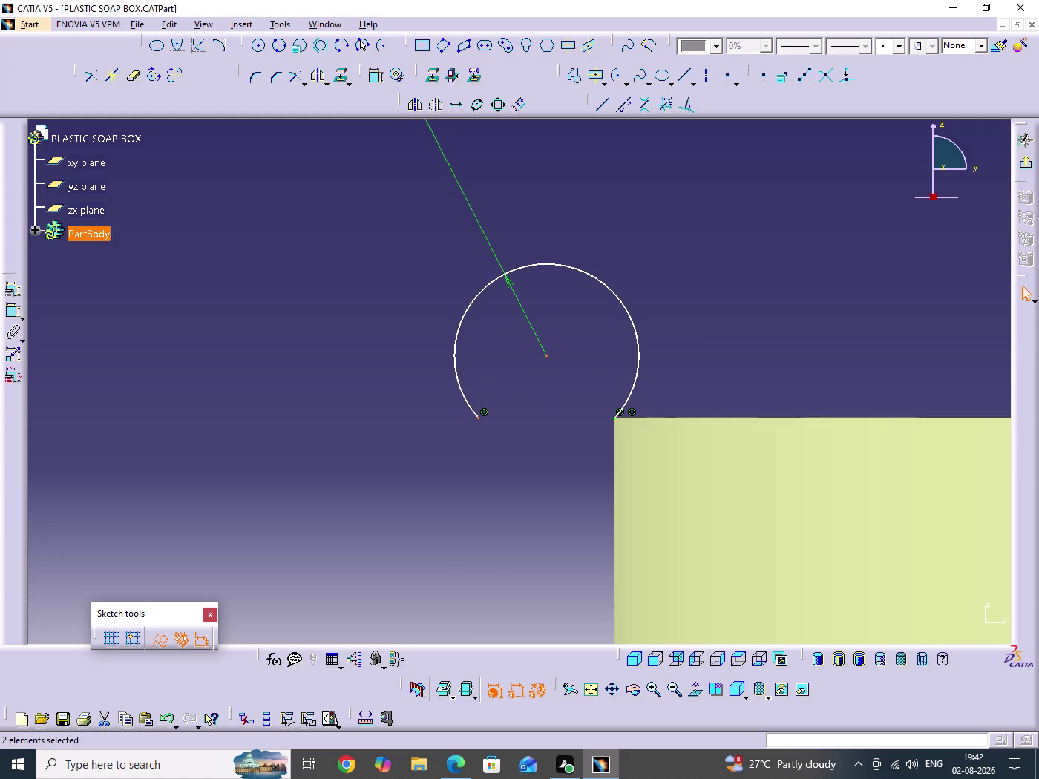
click(17, 292)
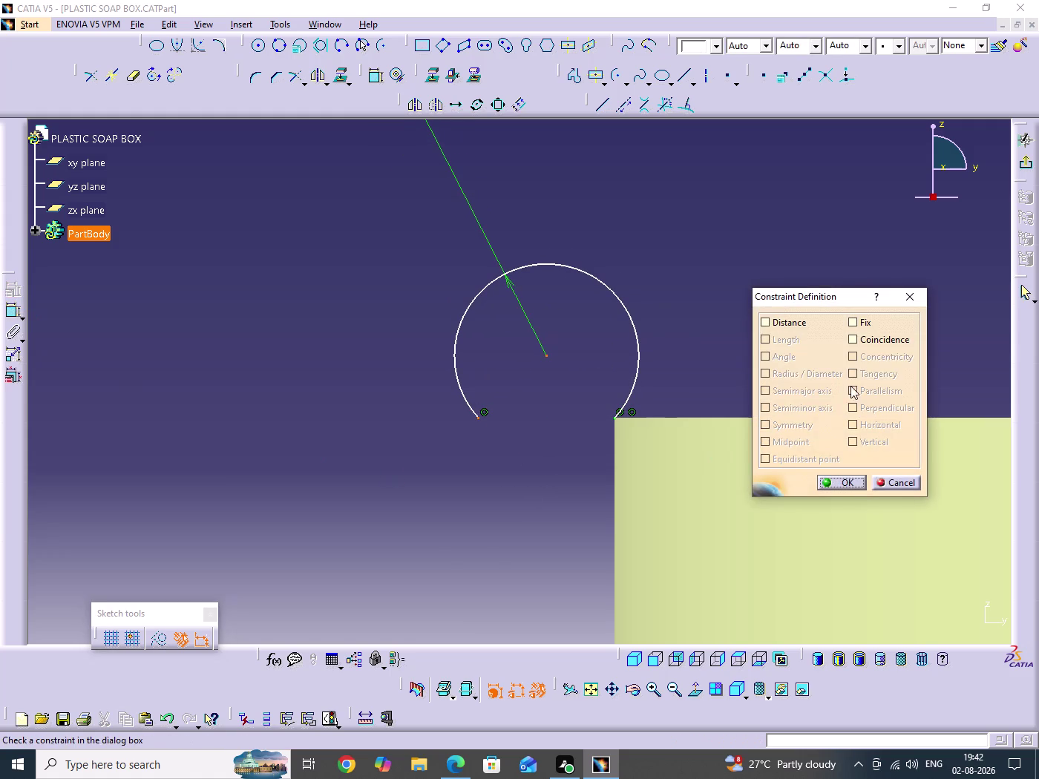
click(888, 339)
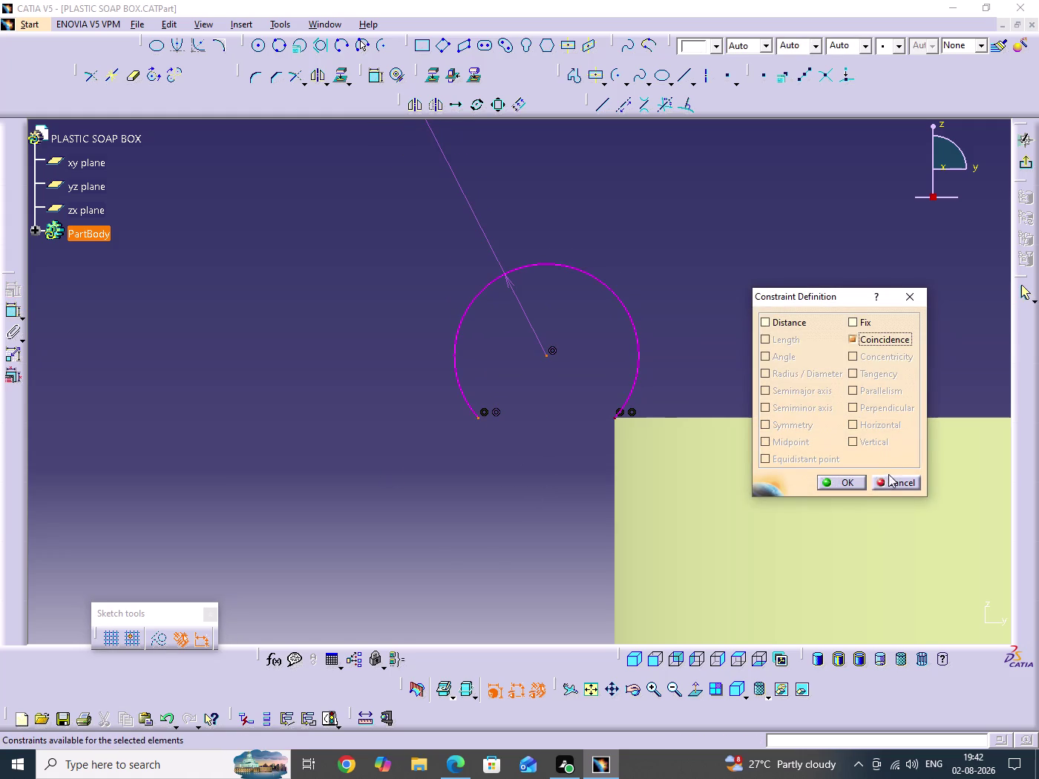
click(890, 486)
click(767, 312)
click(762, 318)
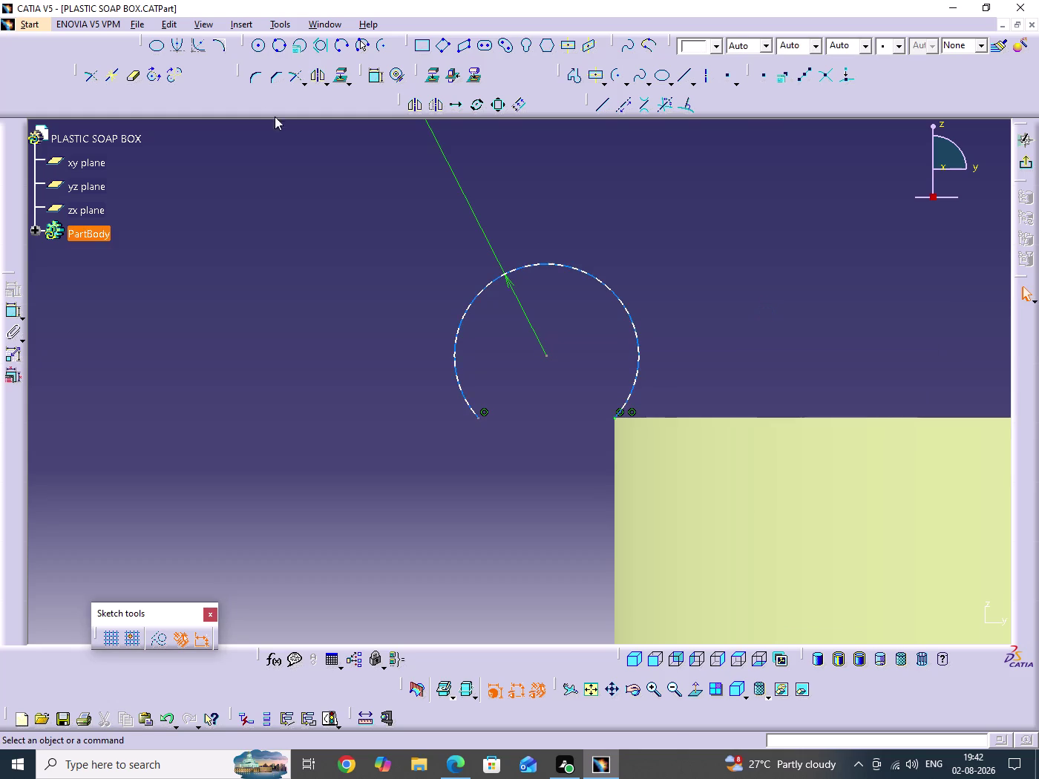
click(374, 78)
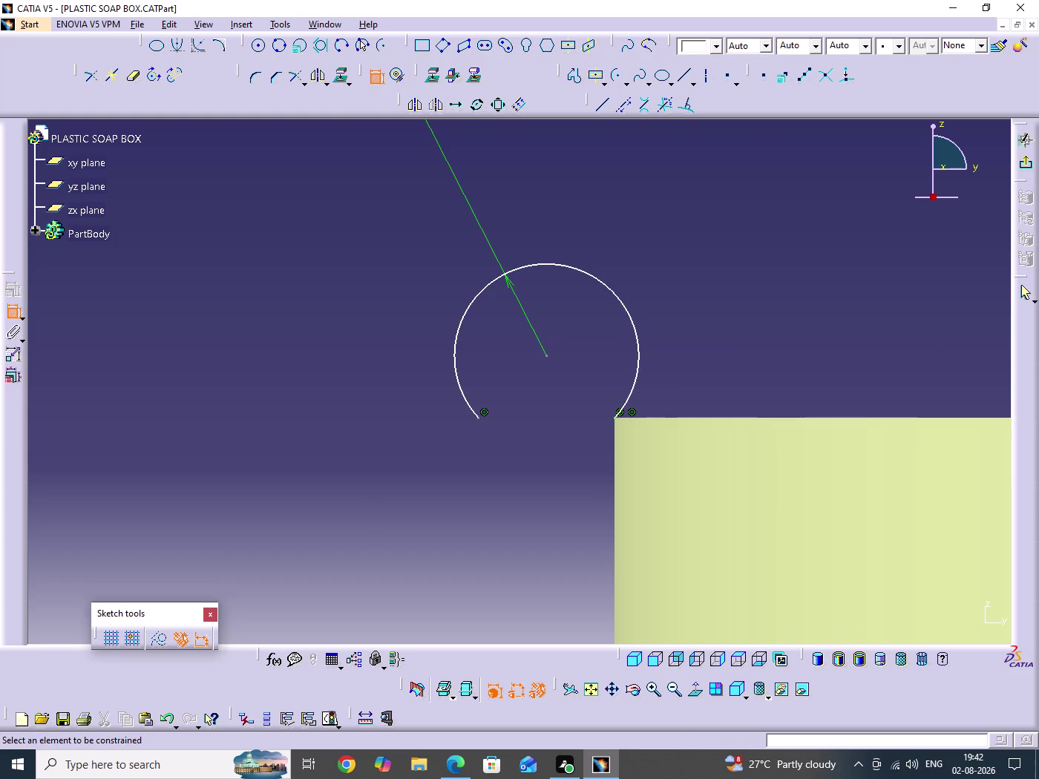
Put the arc centre on the wall's top edge and exit the sketch.
click(675, 416)
click(546, 355)
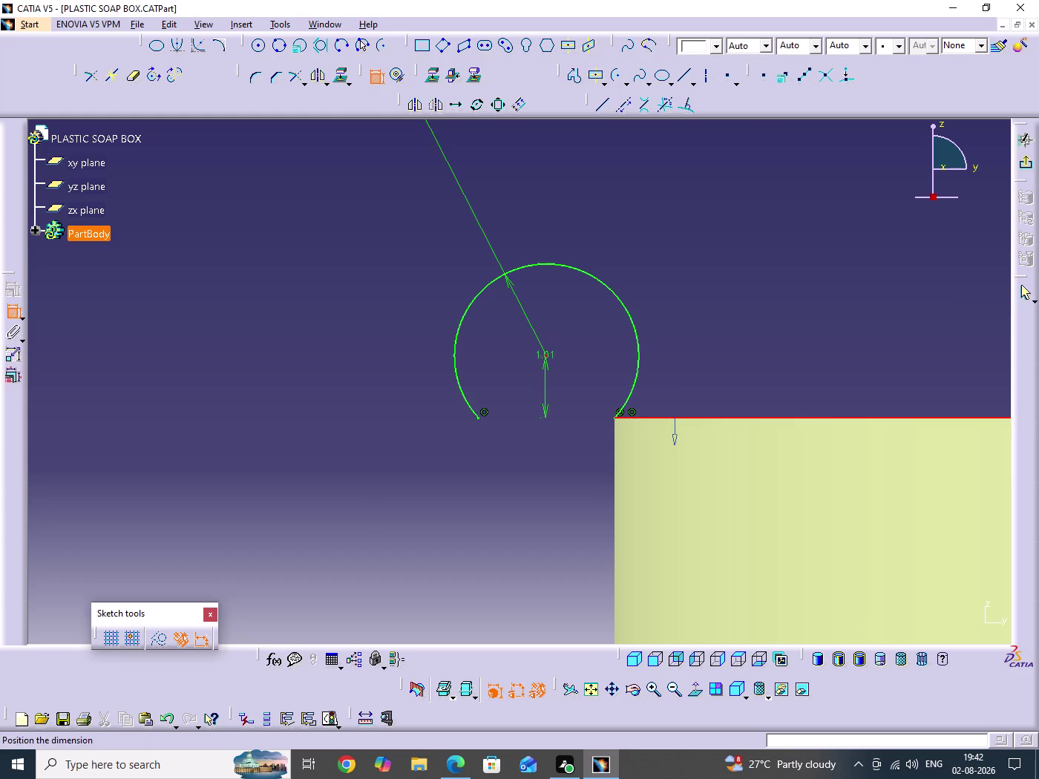
right_click(708, 320)
click(758, 389)
middle_drag(702, 298, 680, 455)
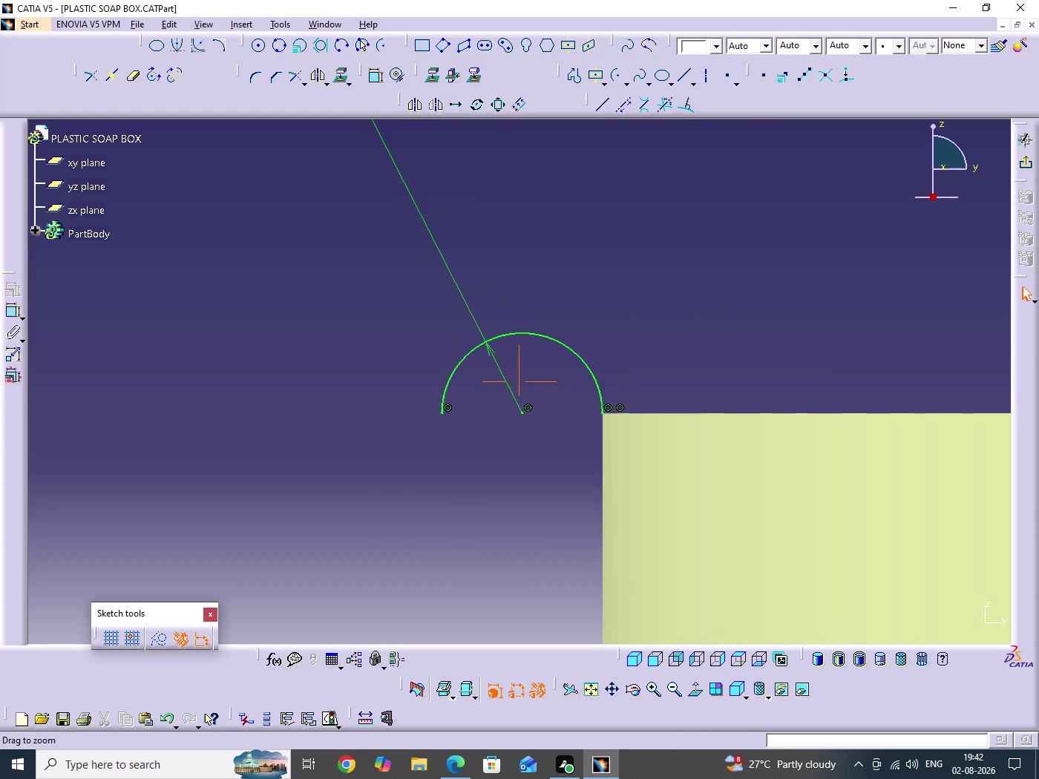
middle_drag(679, 455, 670, 512)
middle_drag(678, 505, 415, 480)
scroll(down, 3)
middle_drag(546, 265, 548, 398)
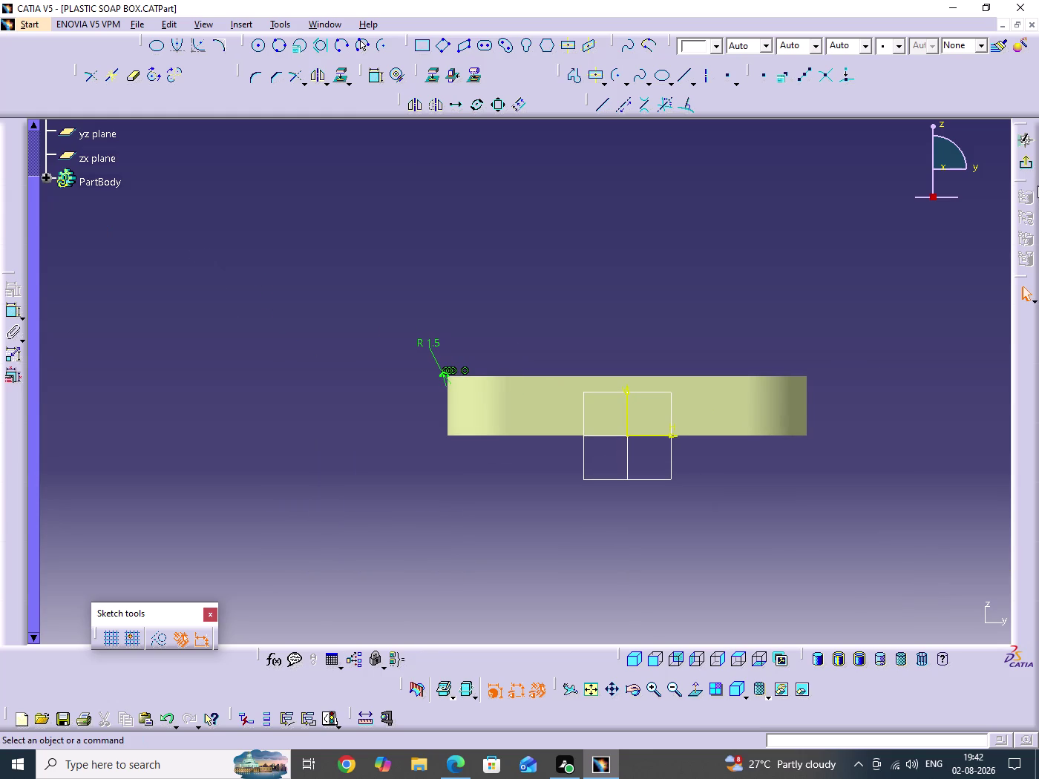
click(1020, 164)
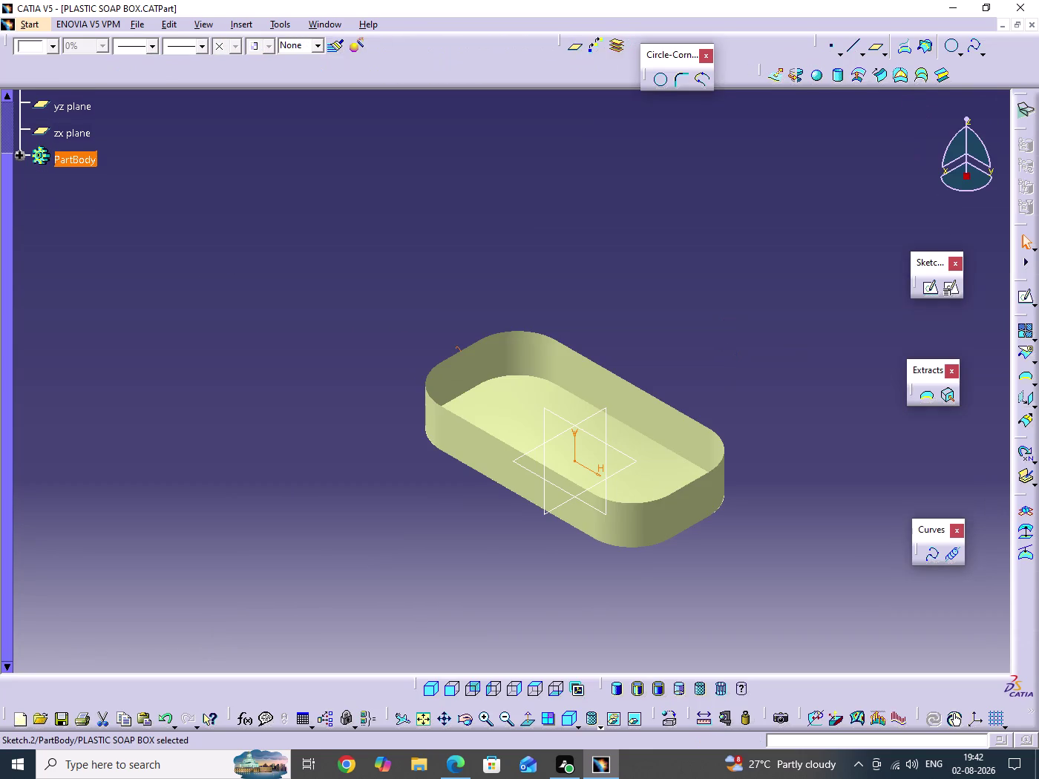
middle_drag(811, 420, 738, 366)
click(740, 438)
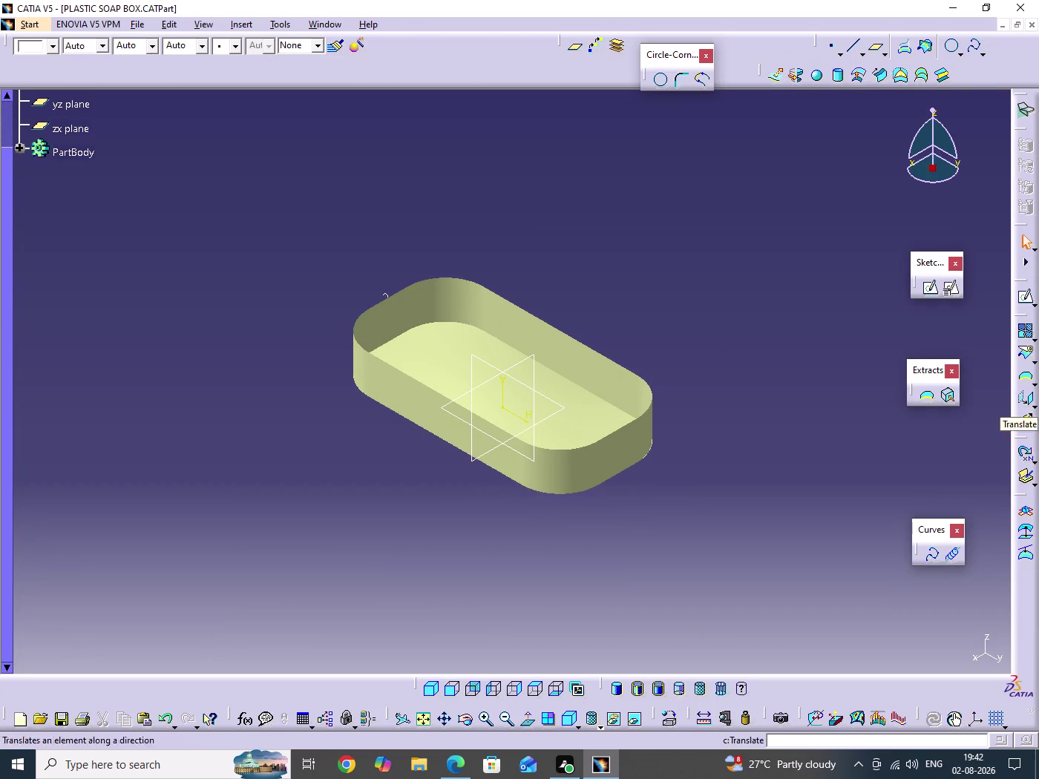
click(946, 396)
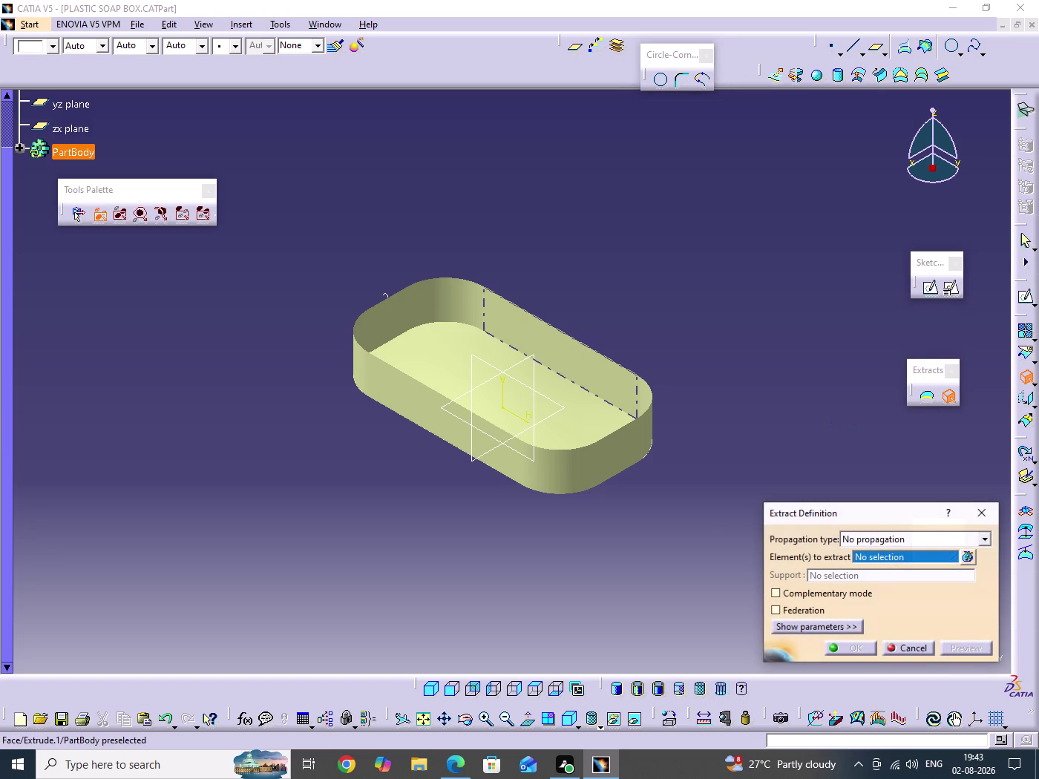
click(582, 344)
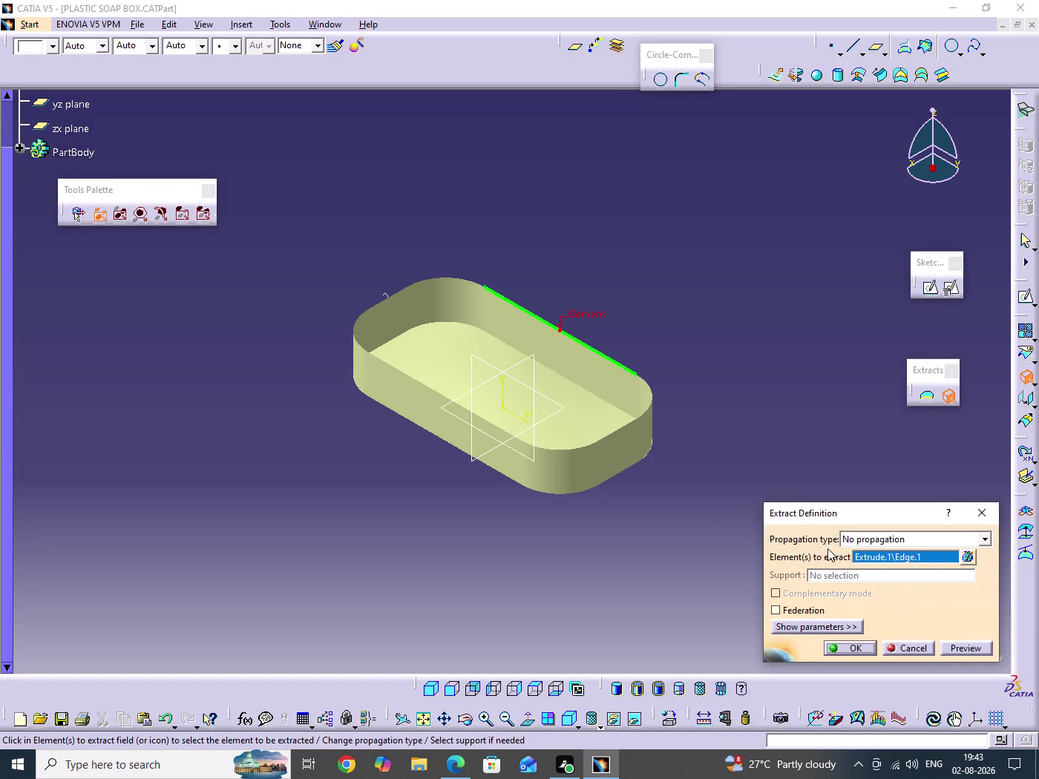
click(957, 653)
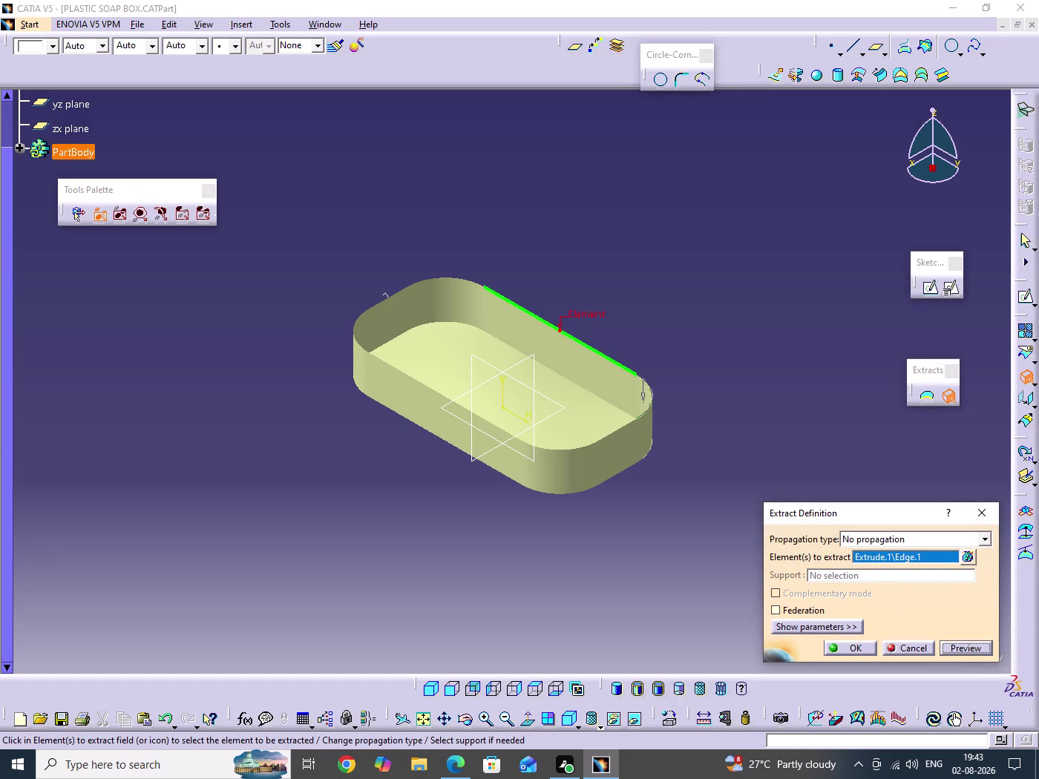
click(651, 387)
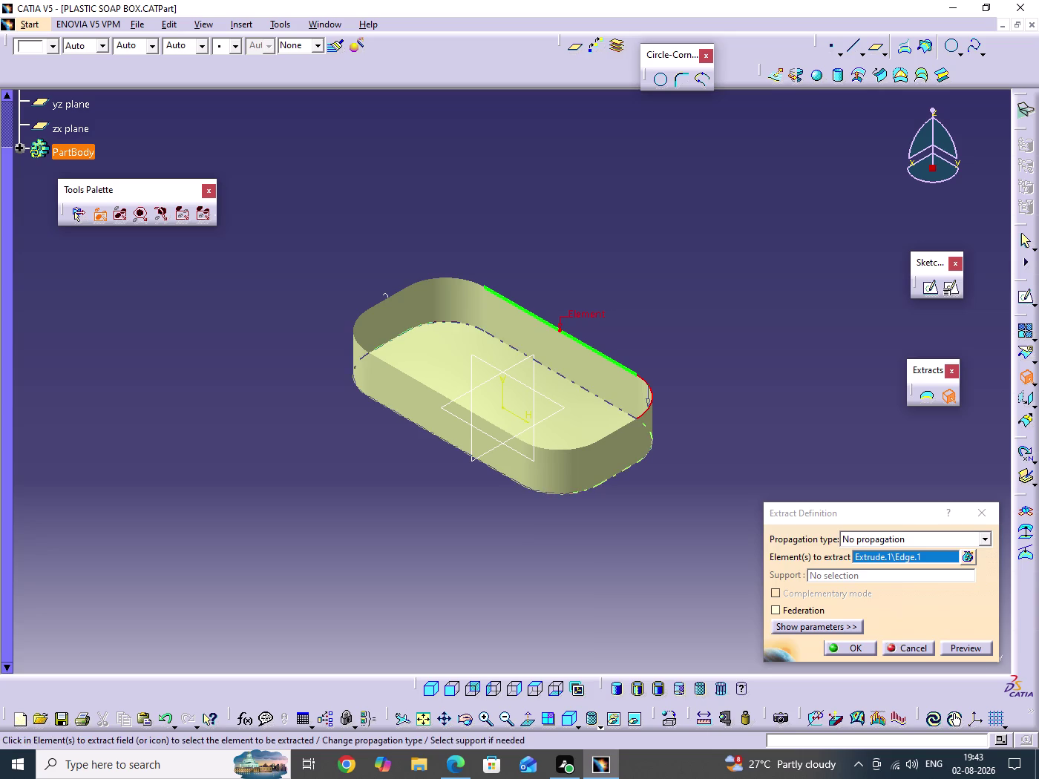
middle_drag(614, 428, 660, 451)
drag(614, 428, 663, 506)
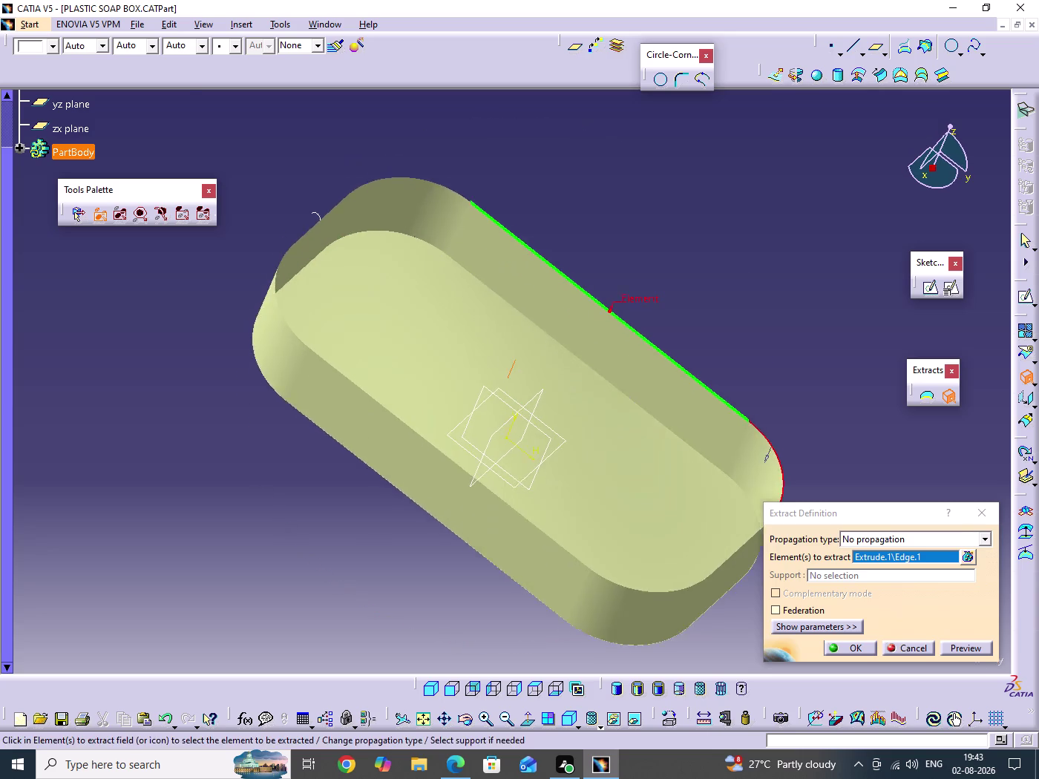
middle_drag(660, 451, 660, 448)
middle_drag(675, 456, 554, 340)
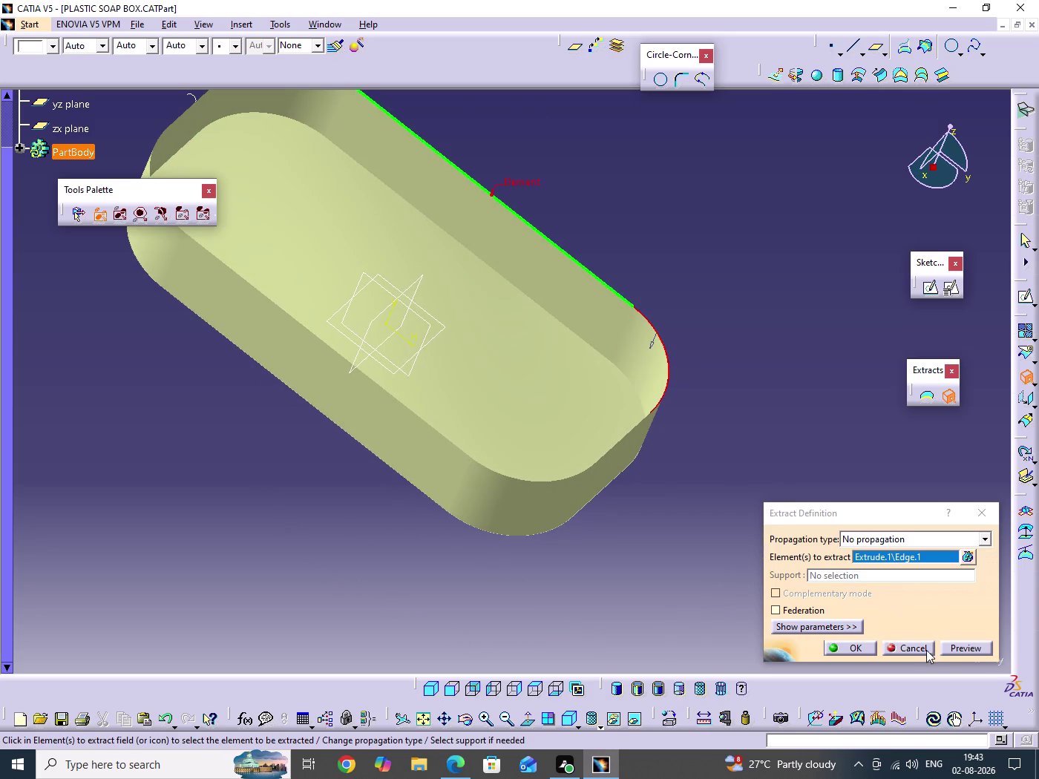
click(921, 651)
middle_drag(765, 283, 773, 322)
middle_drag(717, 356, 762, 406)
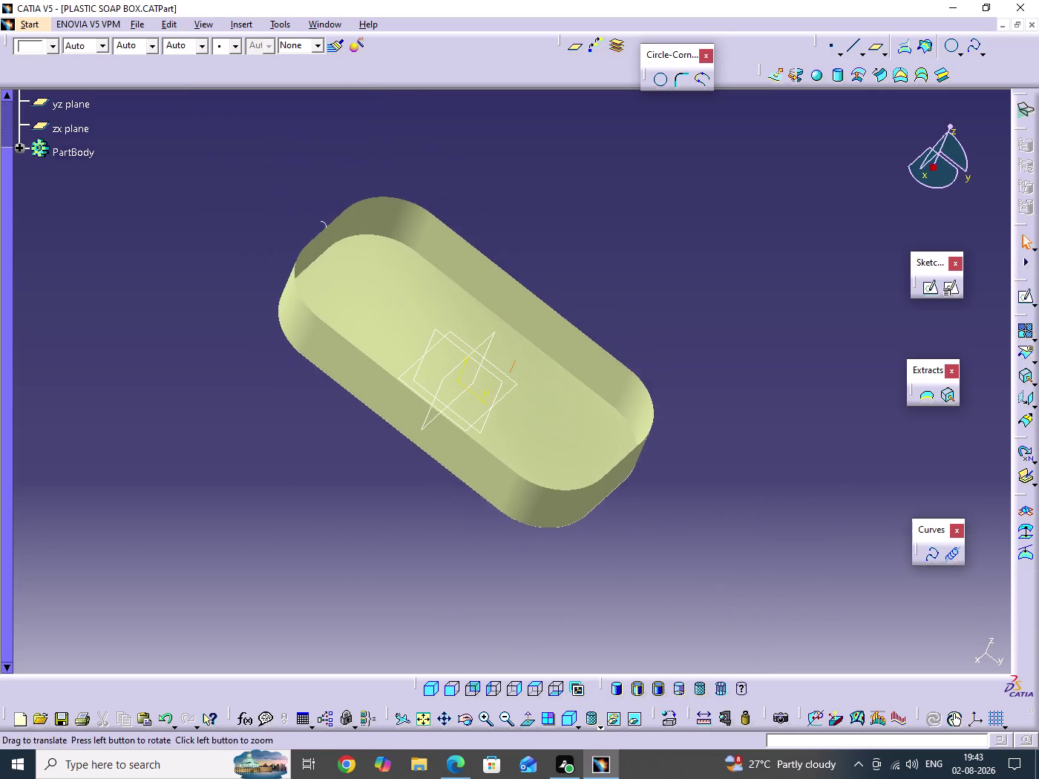
middle_drag(762, 406, 782, 429)
Create a Point-continuity Boundary curve on the top edge of Extrude.1.
double_click(710, 290)
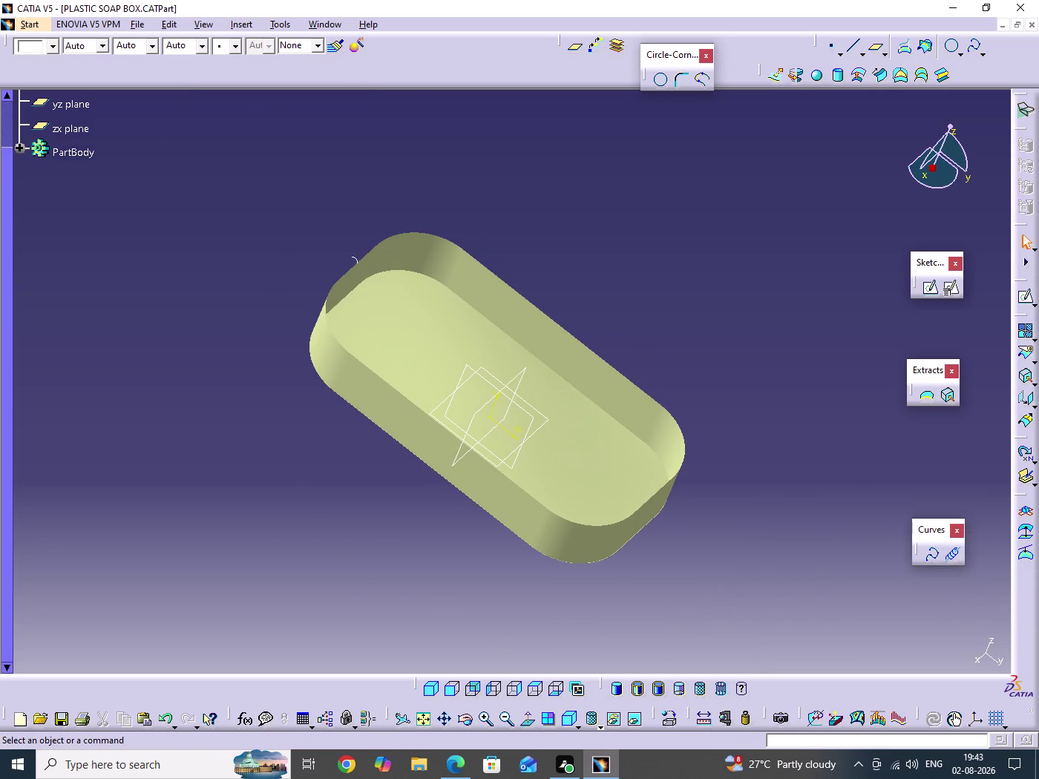
double_click(609, 305)
click(431, 689)
click(775, 420)
middle_drag(767, 445, 744, 477)
click(933, 402)
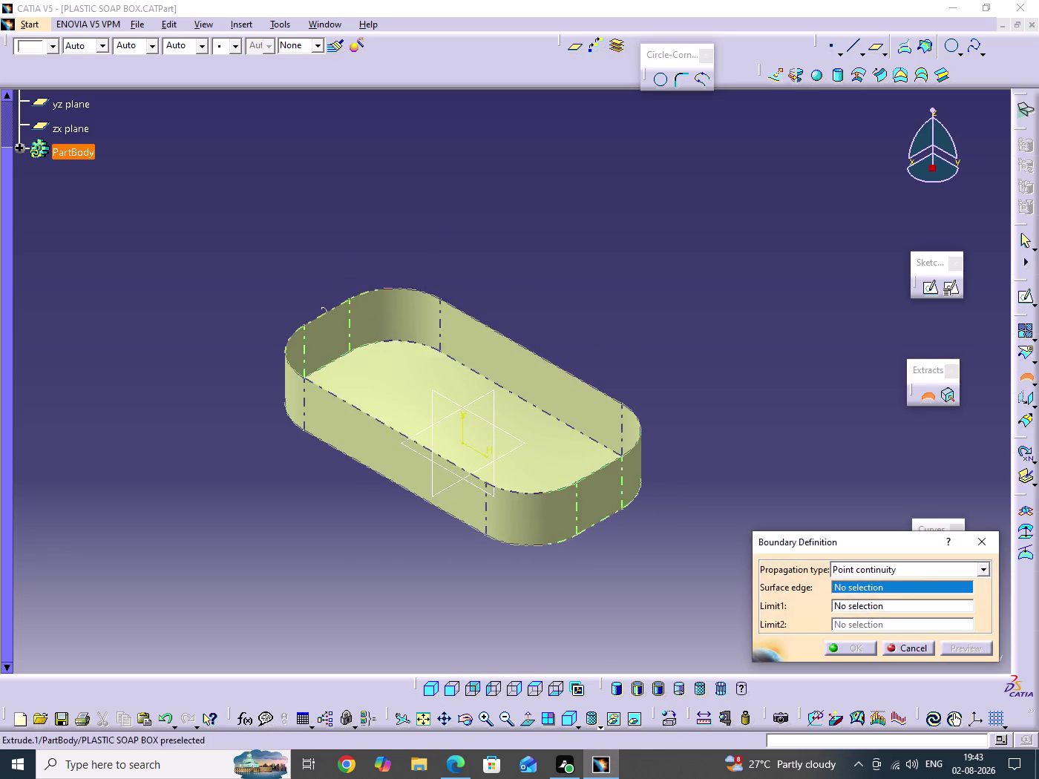
click(609, 464)
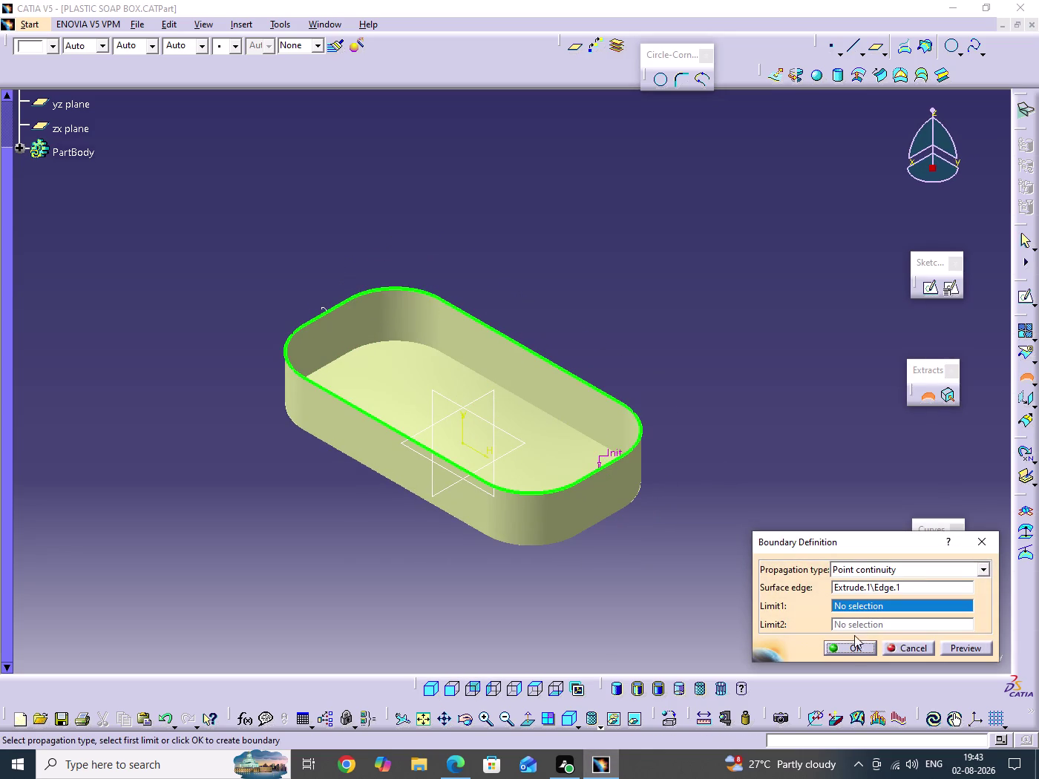
click(859, 648)
click(764, 380)
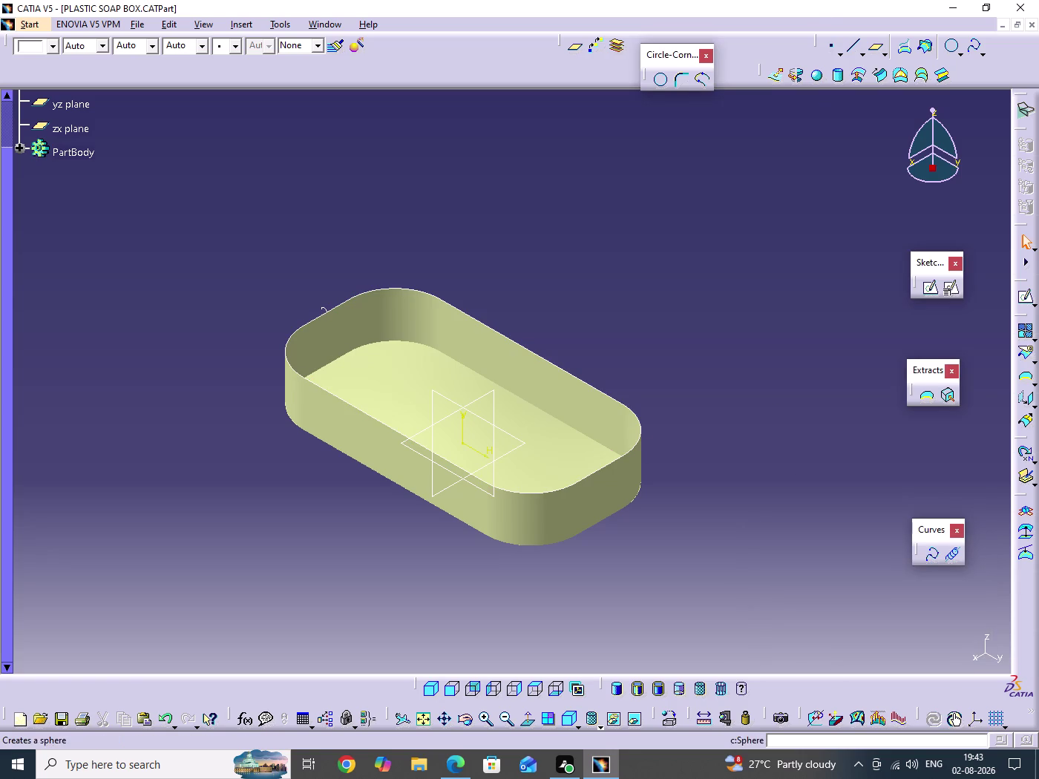
drag(821, 198, 826, 190)
Sweep Sketch.2 along Boundary.1 to form the rolled lip, and save.
click(882, 82)
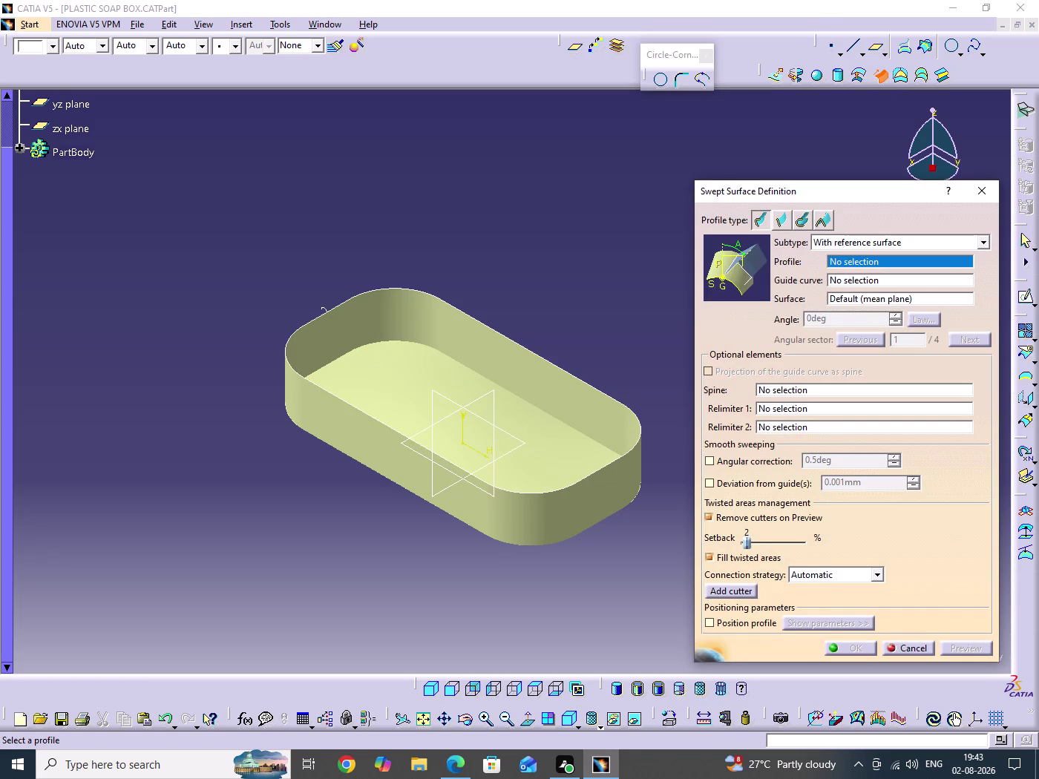
click(324, 307)
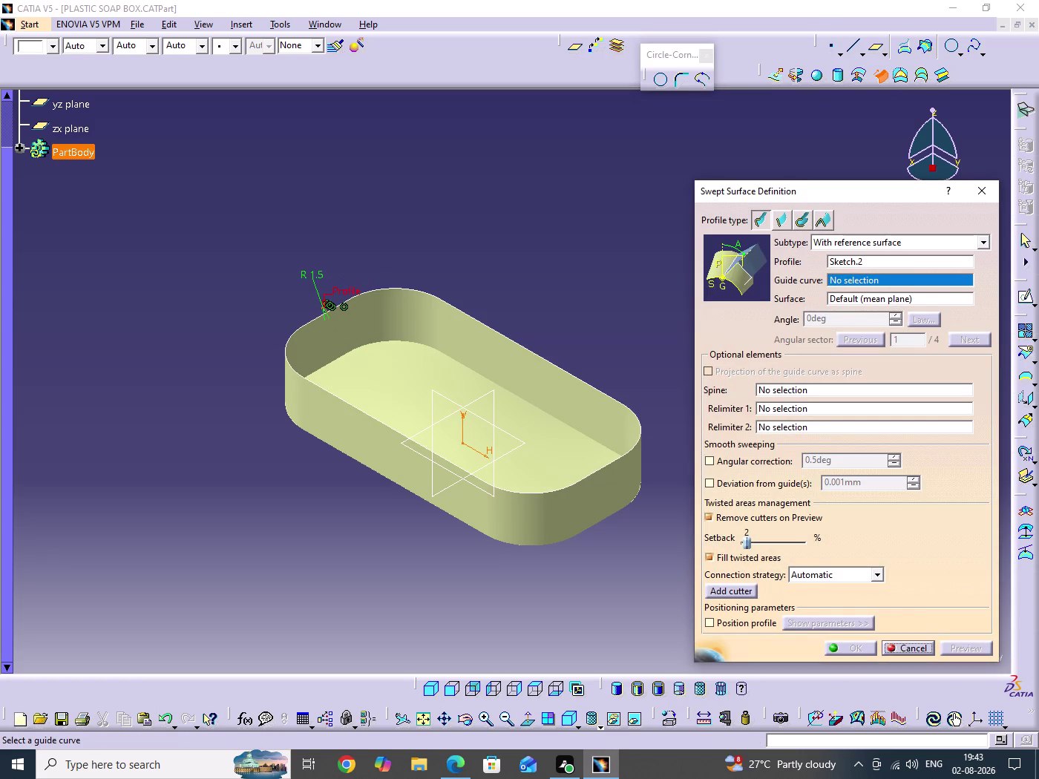
click(472, 317)
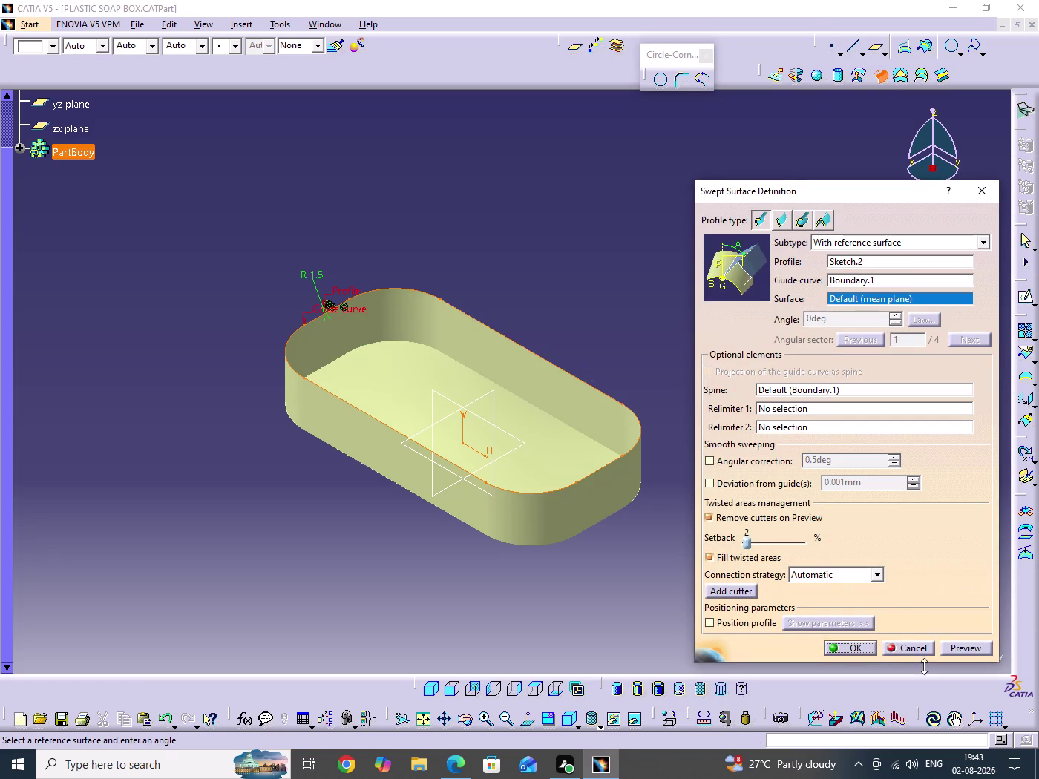
click(861, 650)
click(711, 373)
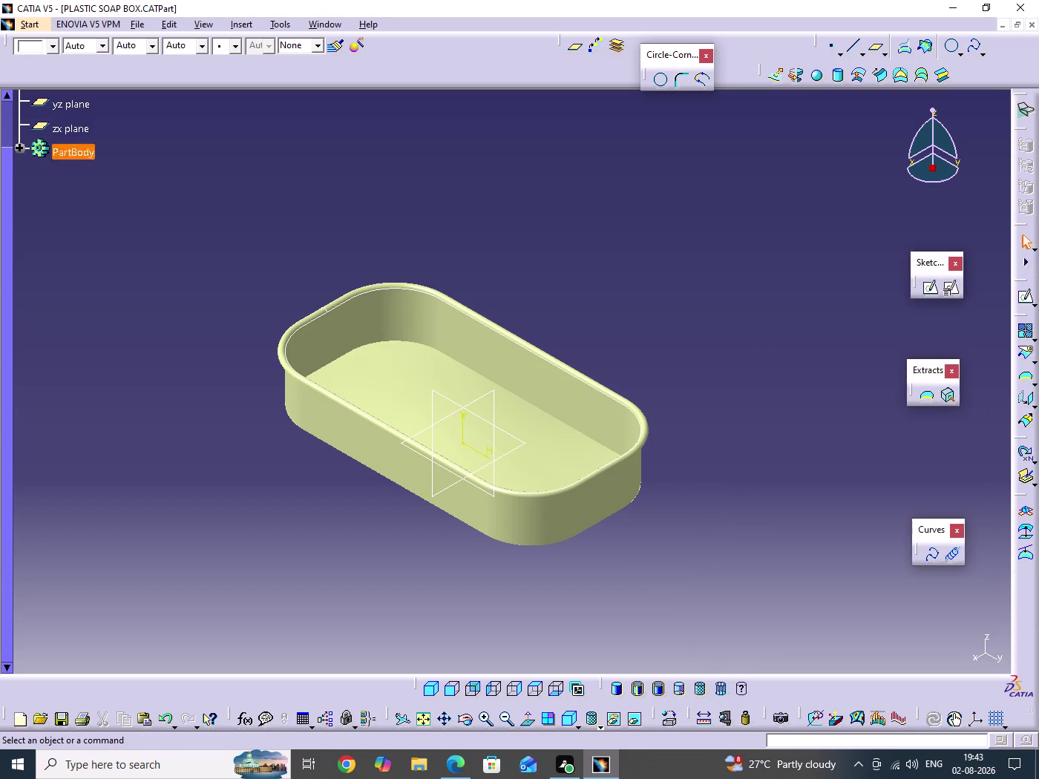
scroll(up, 3)
key(ctrl+s)
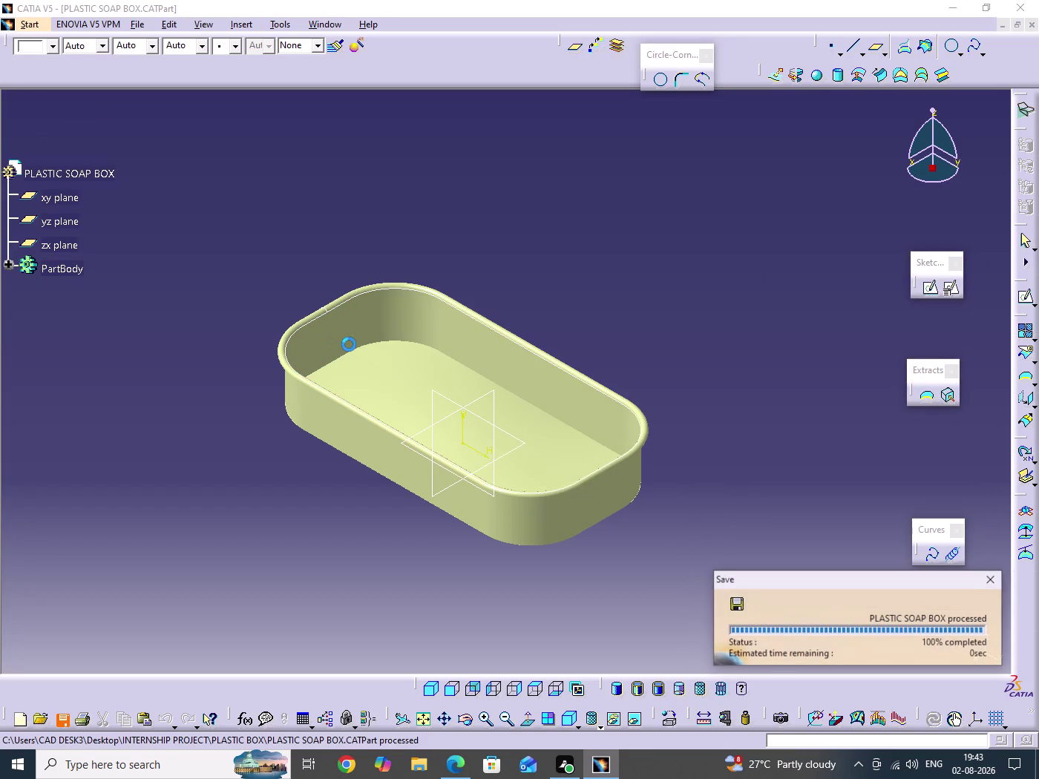
Hide Boundary.1 and Sketch.2.
click(704, 331)
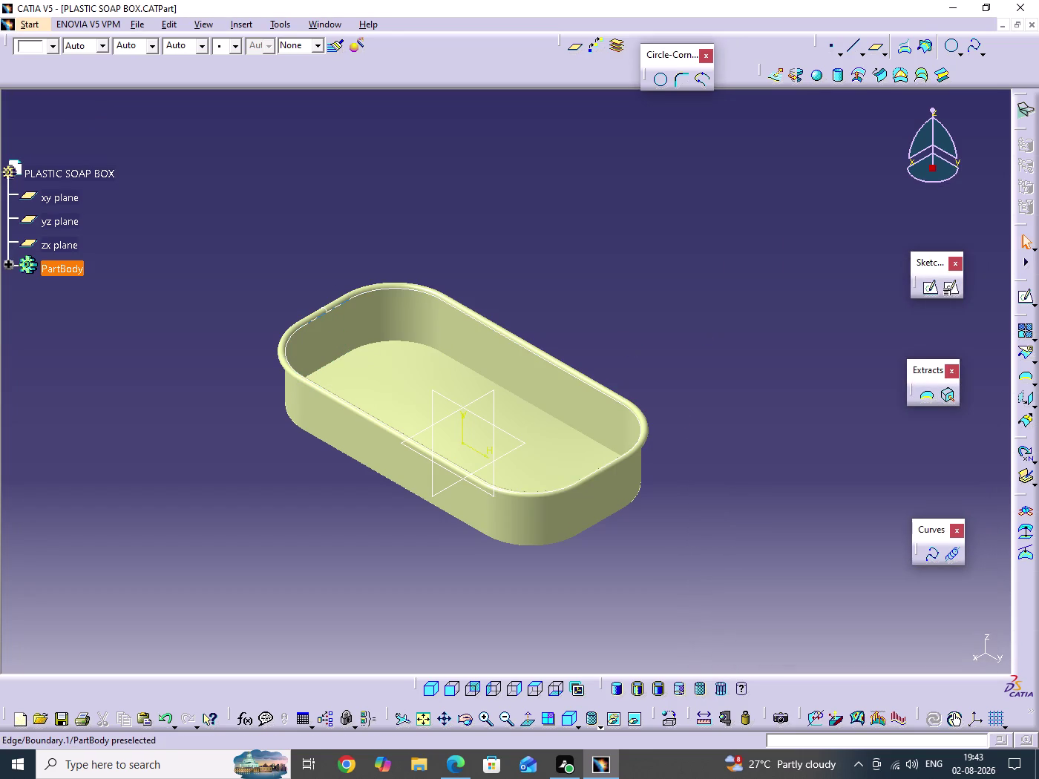
right_click(341, 306)
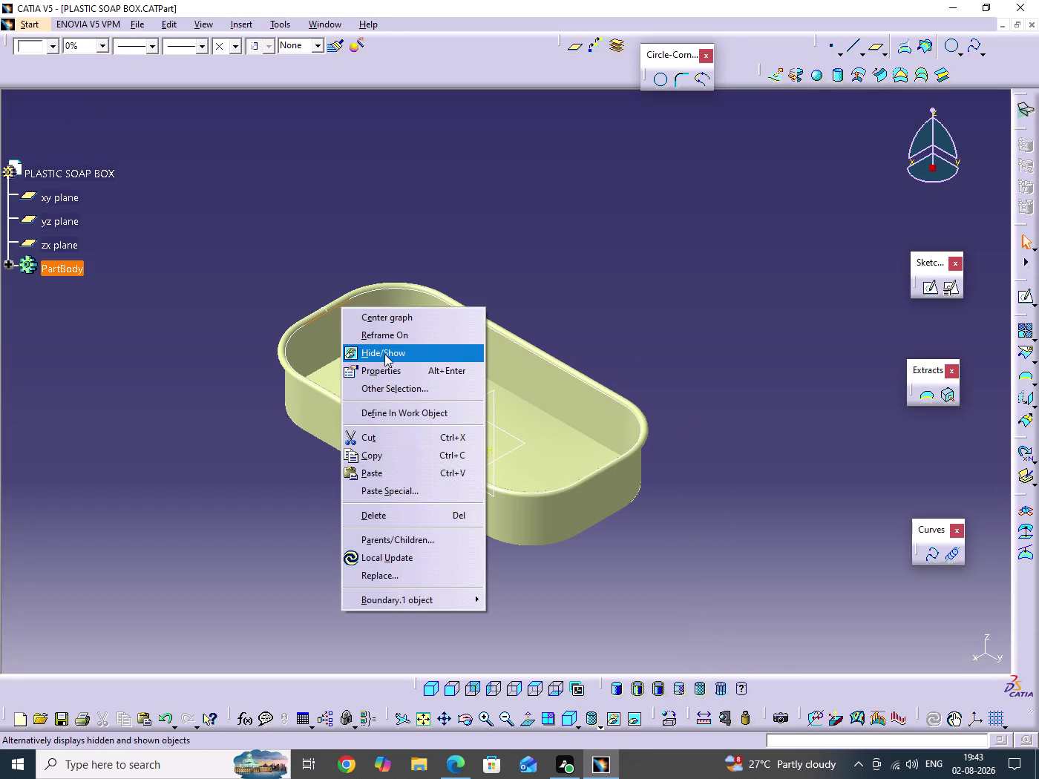
click(384, 354)
right_click(328, 309)
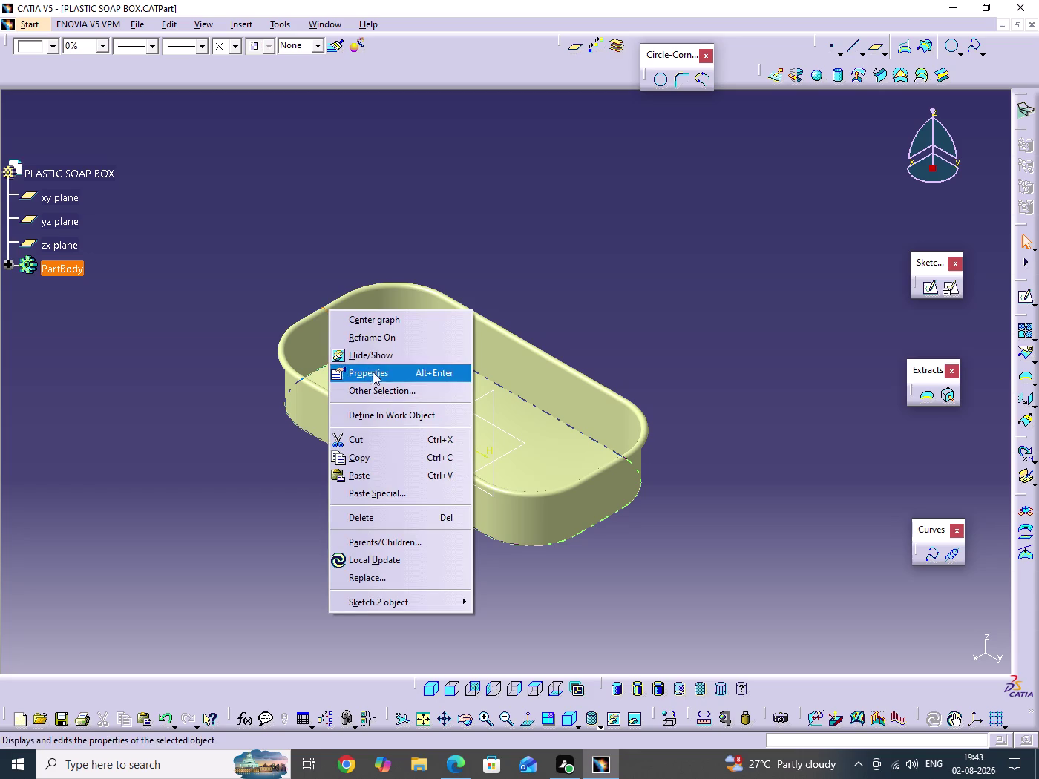
click(363, 357)
click(637, 319)
middle_drag(732, 402, 732, 394)
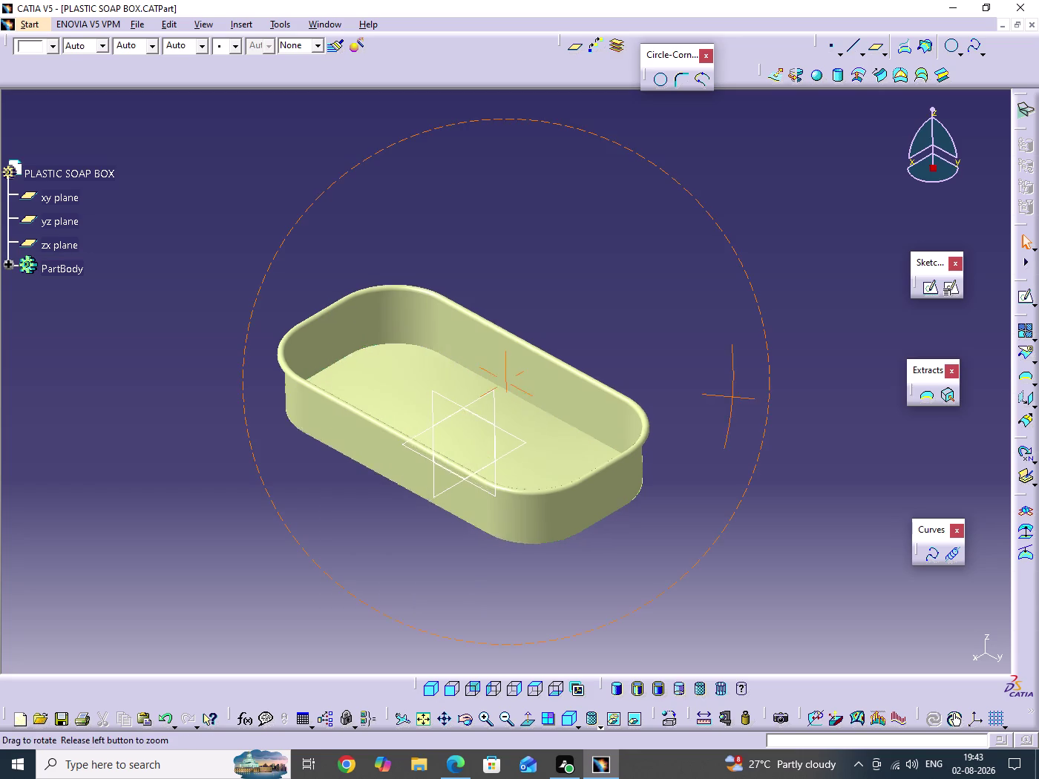
middle_drag(732, 395, 728, 342)
Return to the isometric view, re-save the part, and inspect the rim.
click(432, 688)
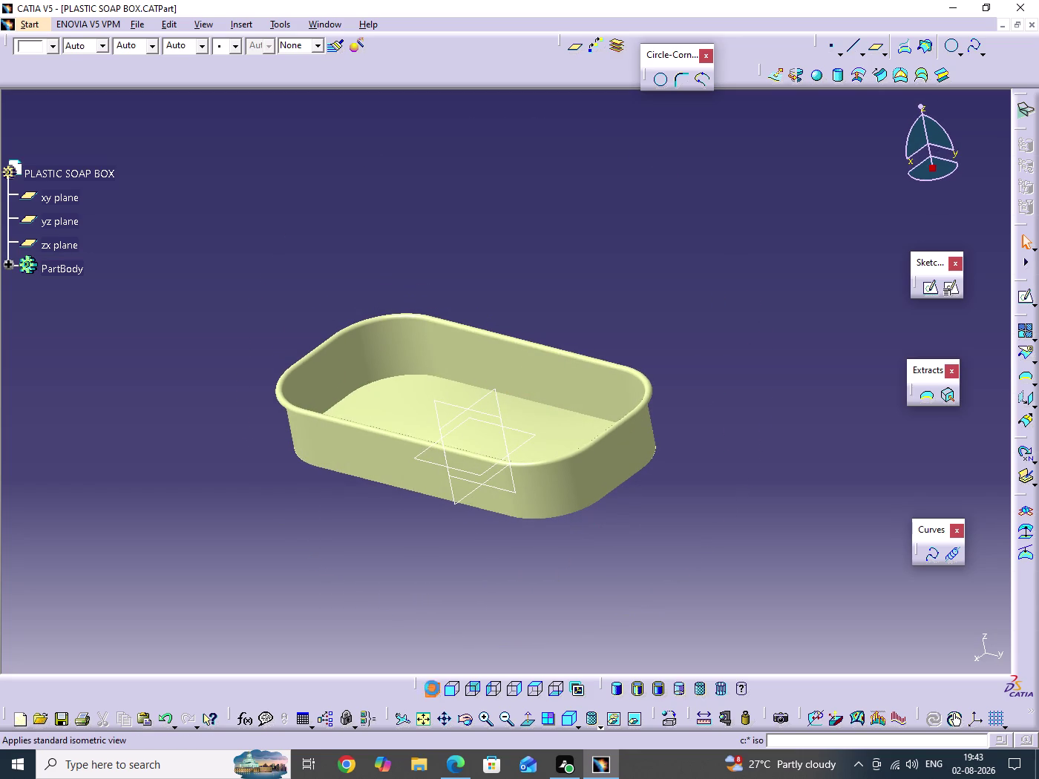
click(805, 413)
key(ctrl+s)
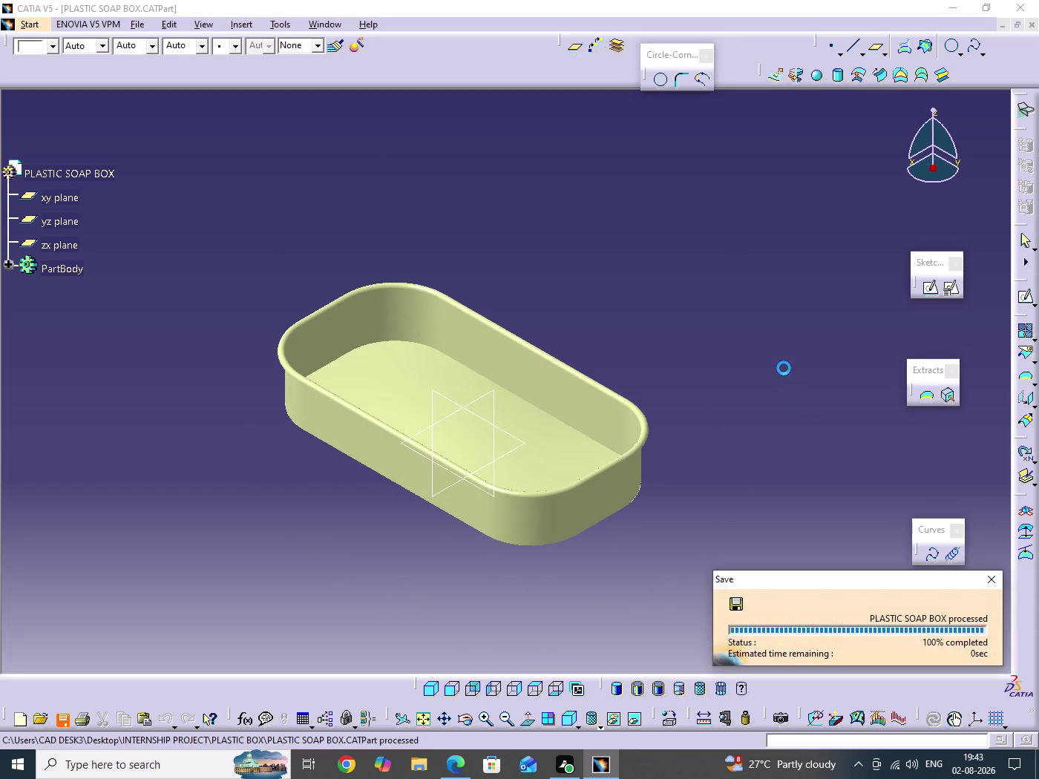
triple_click(783, 367)
click(784, 368)
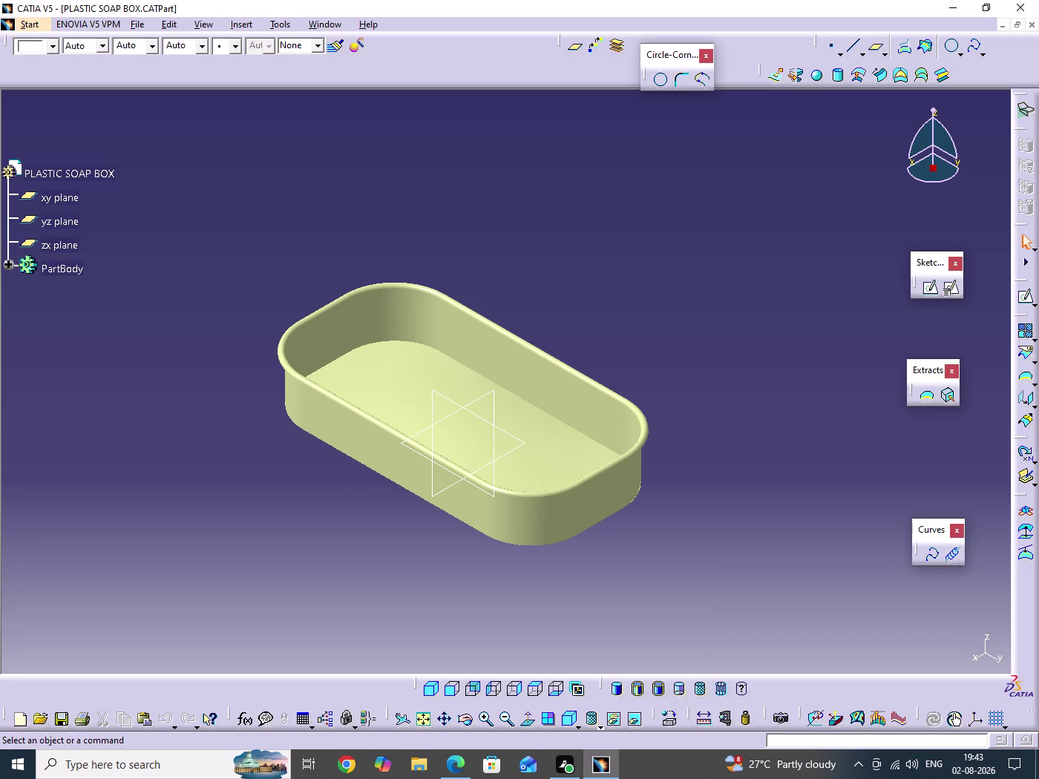
middle_drag(755, 423, 930, 432)
drag(755, 422, 925, 431)
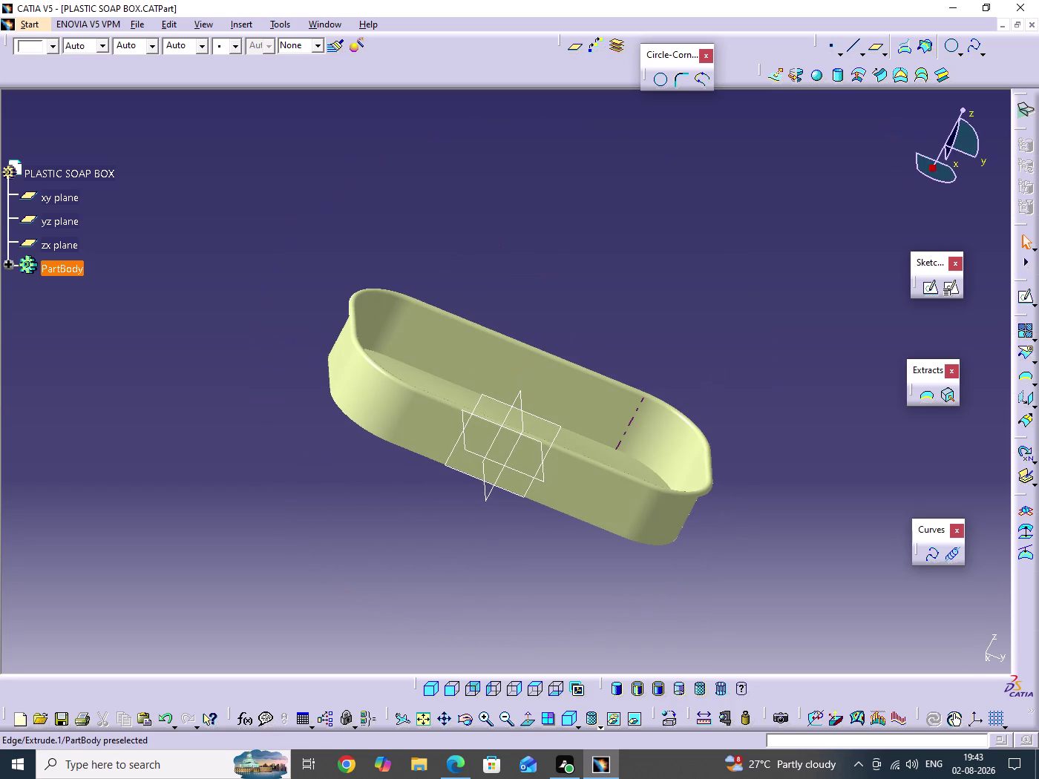
click(431, 689)
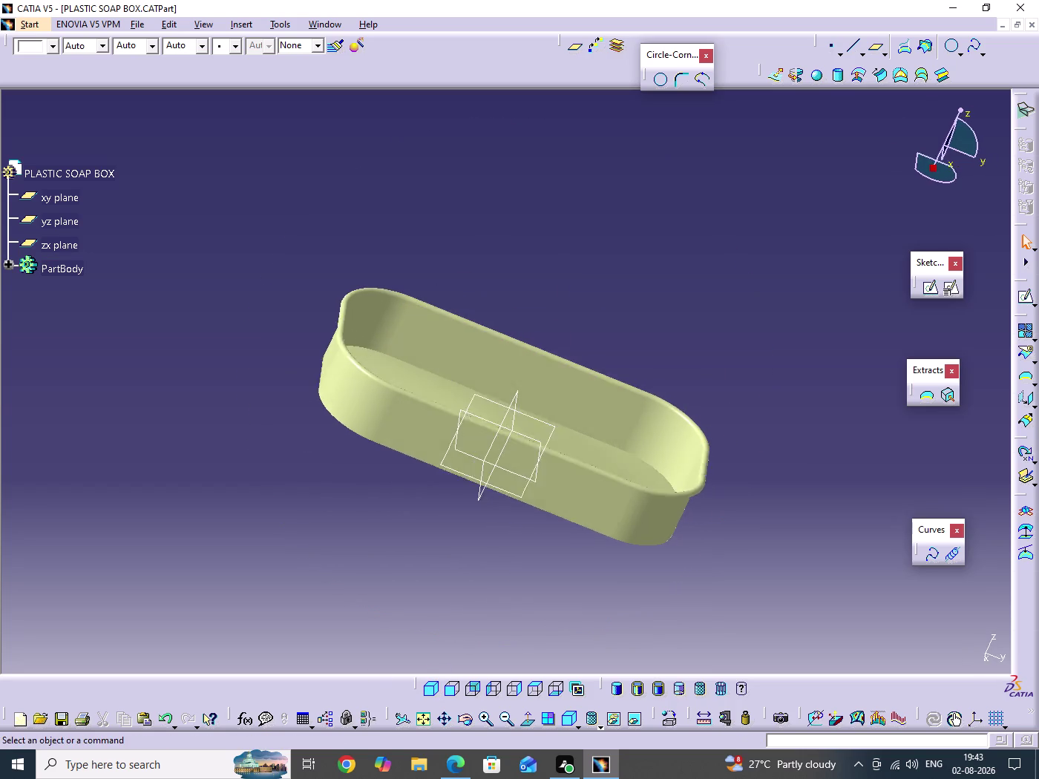
click(642, 354)
click(1029, 334)
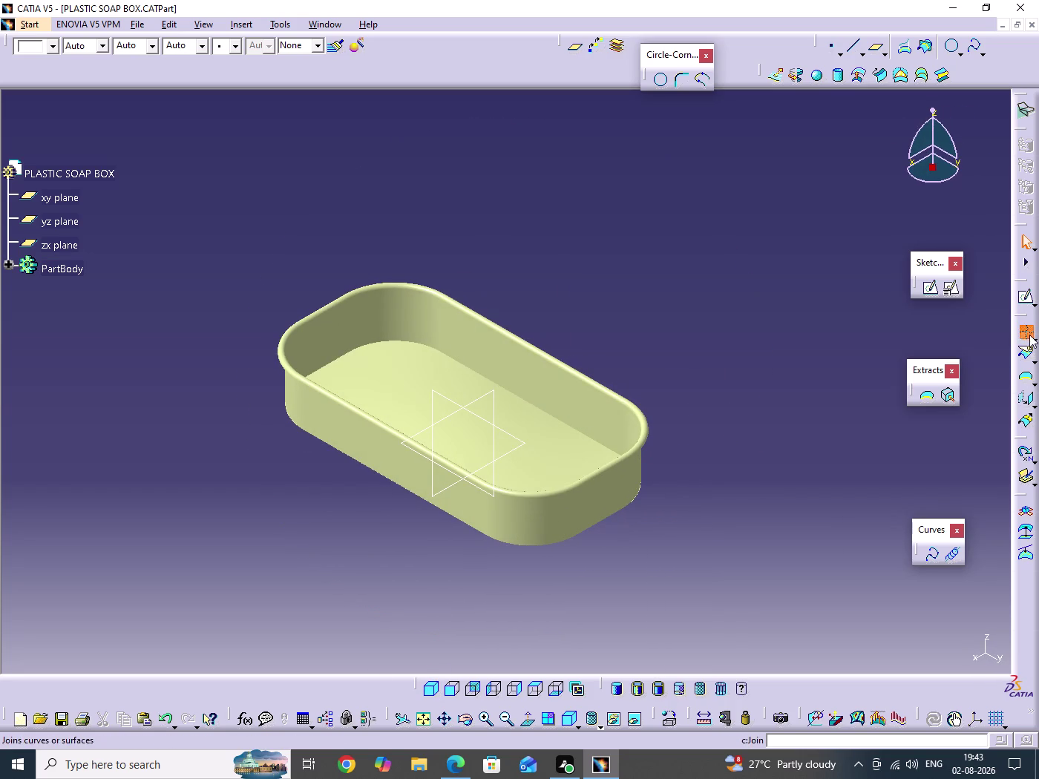
middle_drag(664, 274, 657, 397)
drag(364, 273, 687, 533)
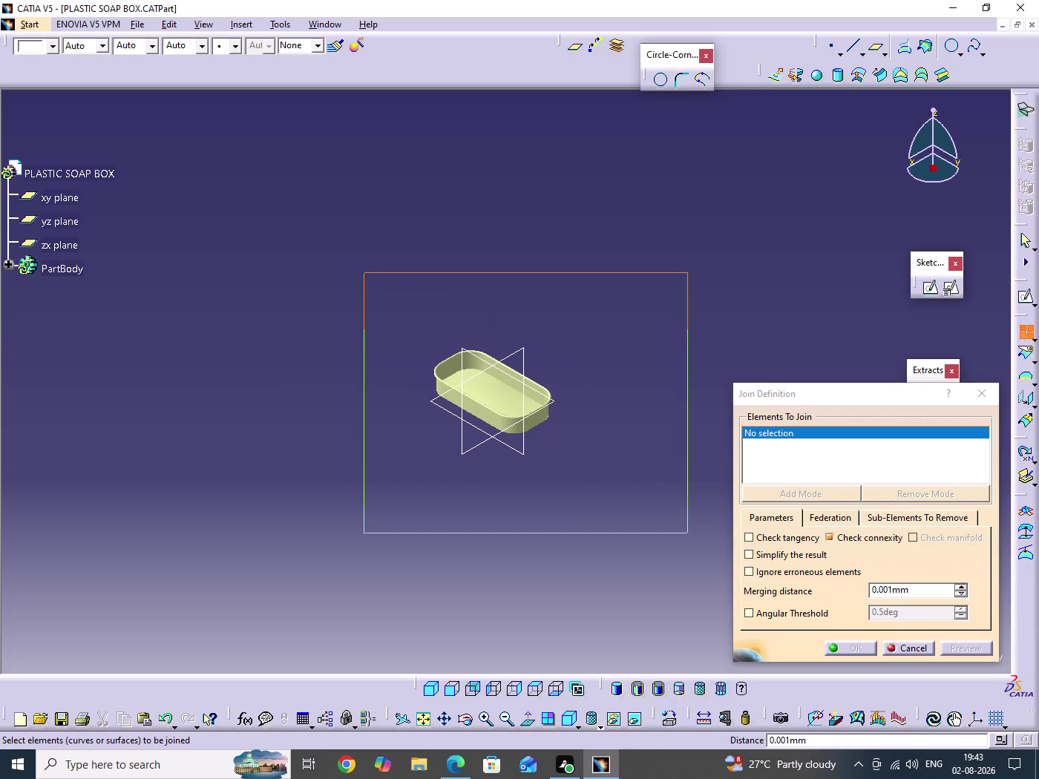
drag(688, 533, 713, 553)
click(859, 649)
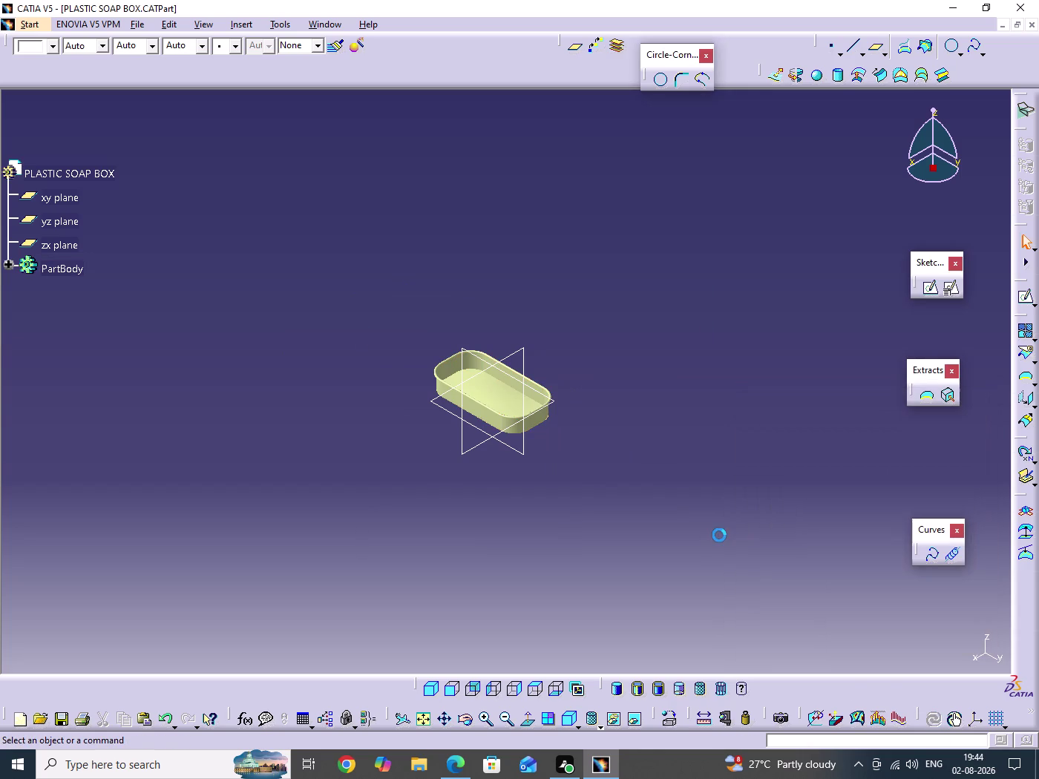
middle_drag(720, 544, 731, 348)
middle_drag(746, 297, 746, 378)
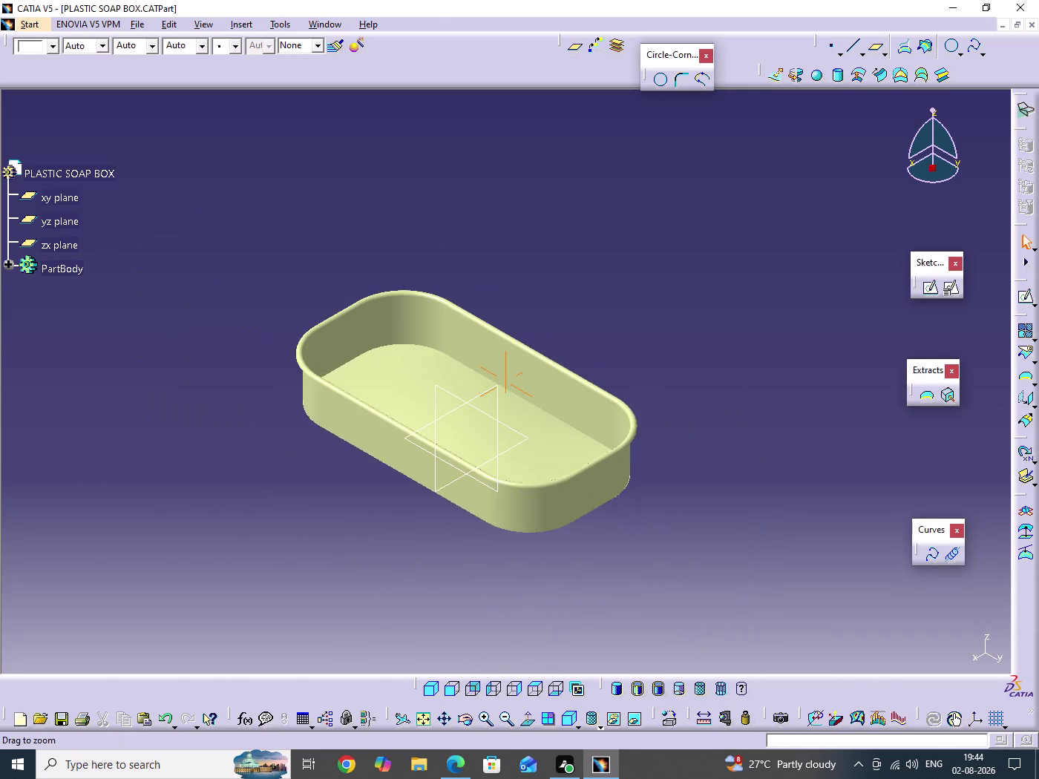
middle_drag(746, 380, 793, 329)
click(781, 393)
click(848, 242)
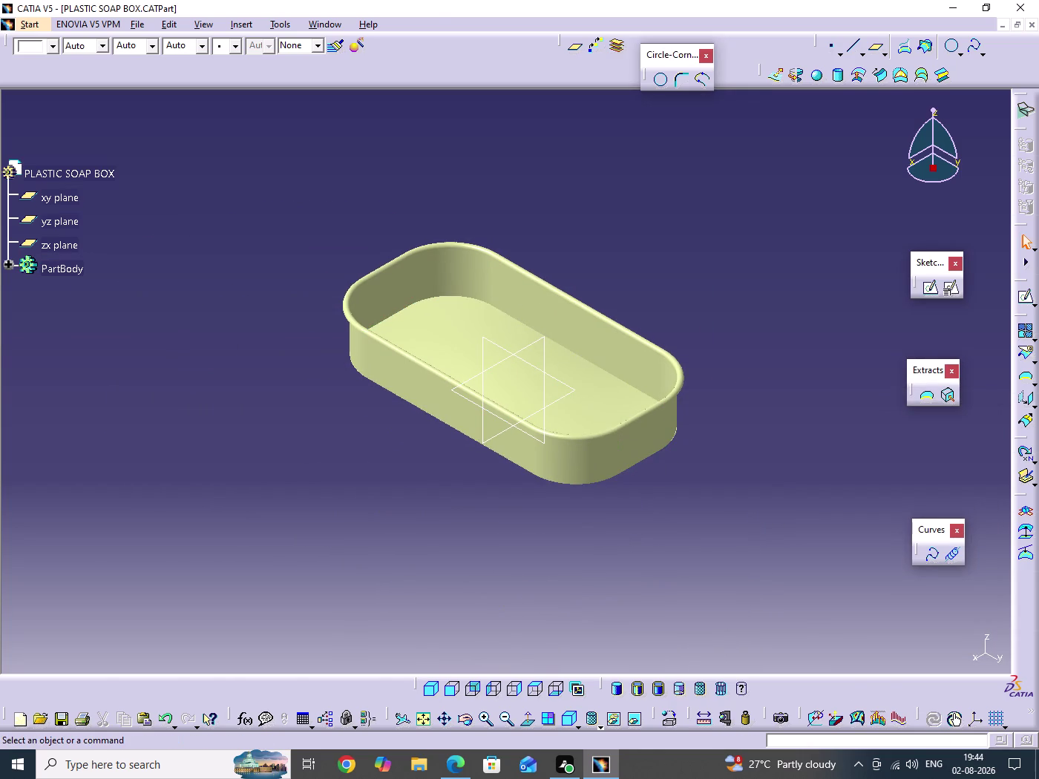
key(alt+s)
key(n)
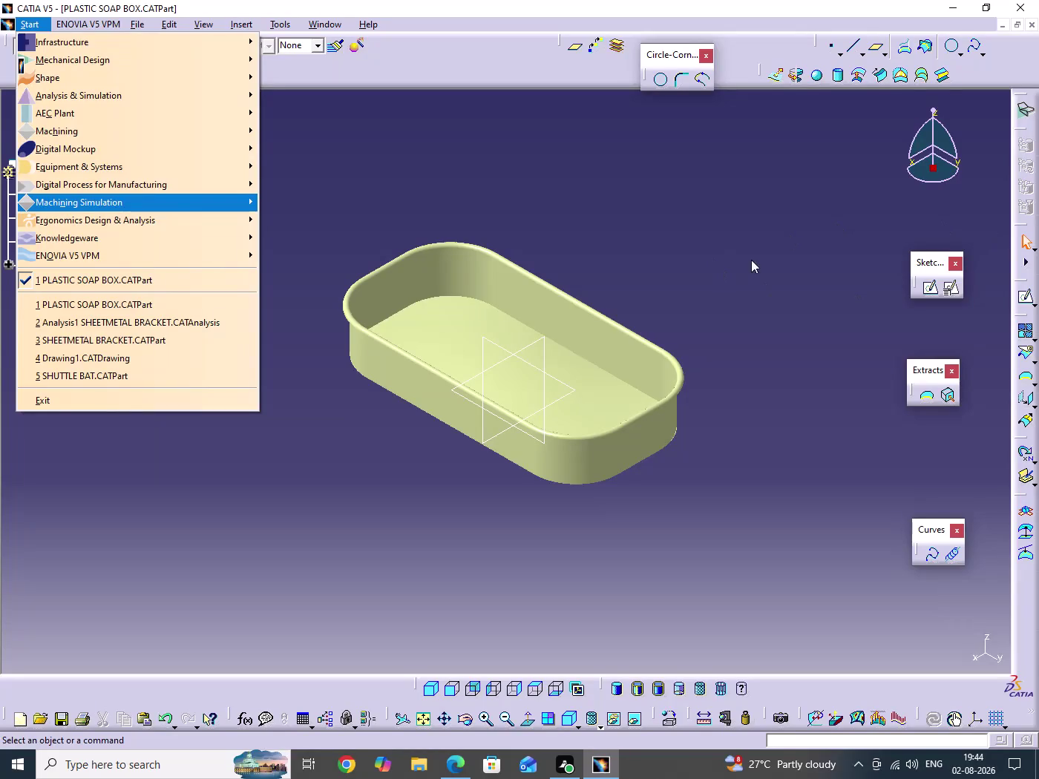
Load the Shape > FreeStyle workbench from the Start menu using Alt+S.
click(720, 264)
key(alt+s)
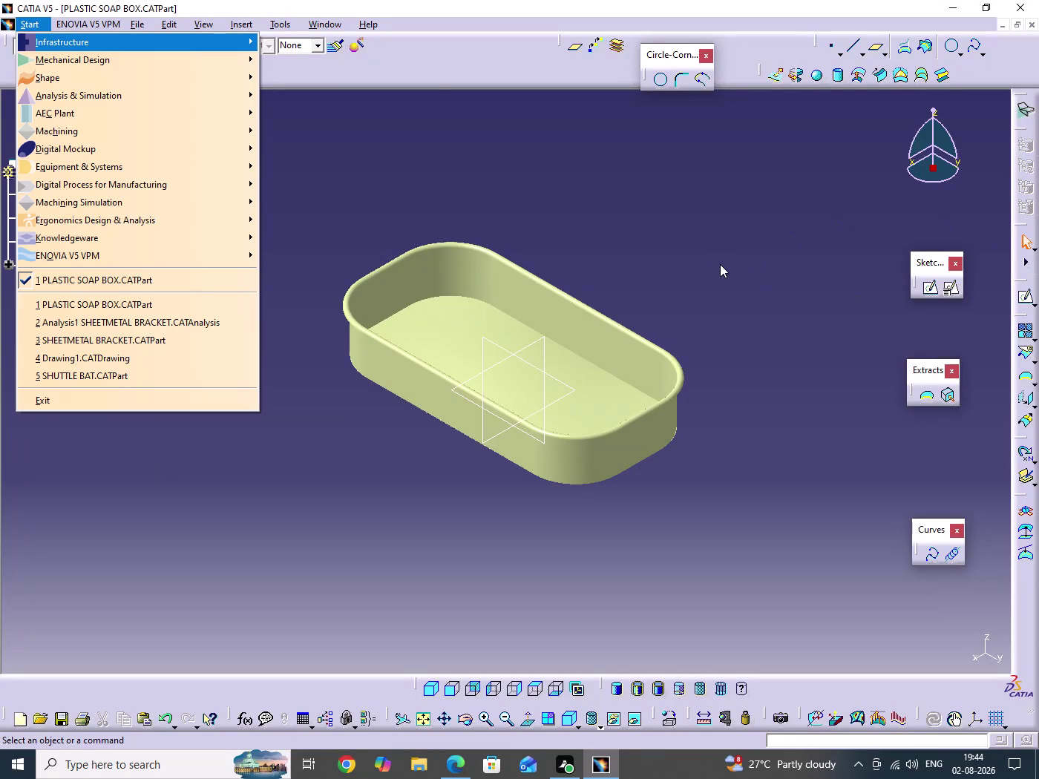
key(s)
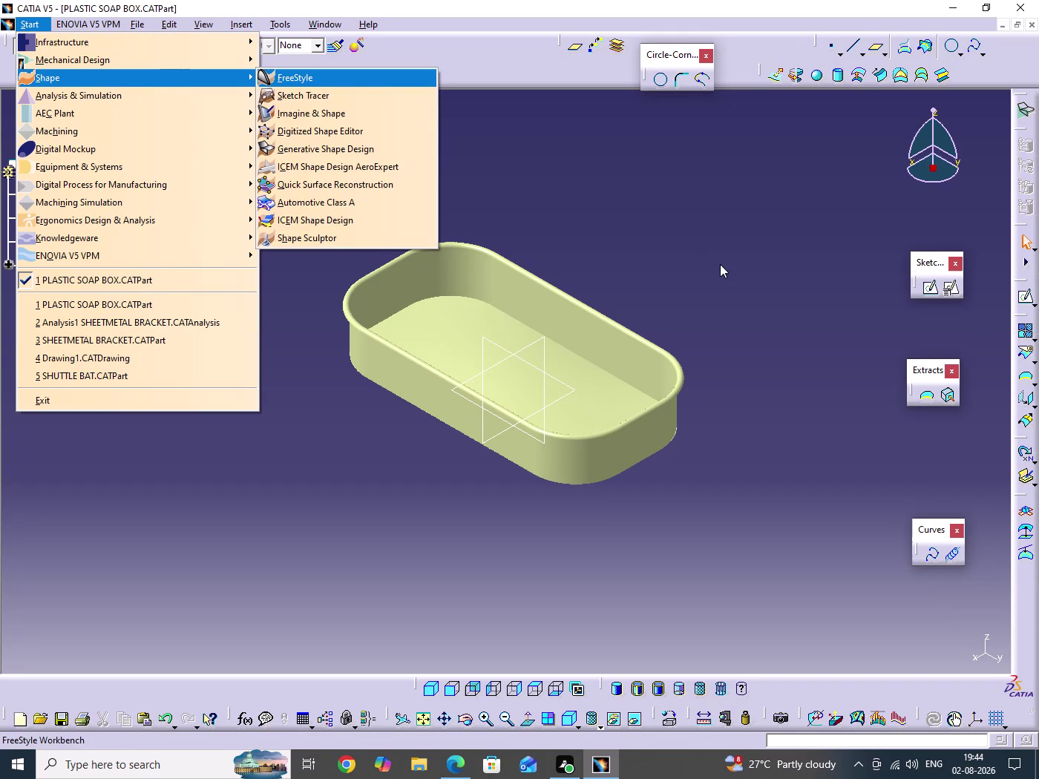
key(g)
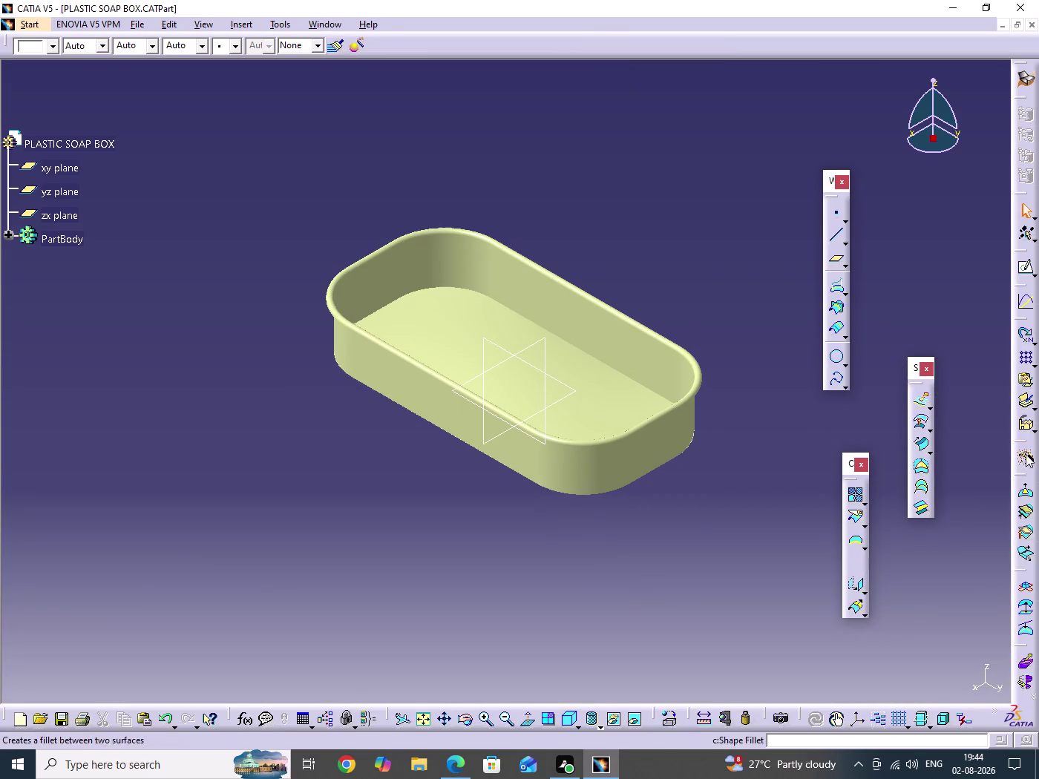
click(862, 565)
drag(868, 572, 793, 608)
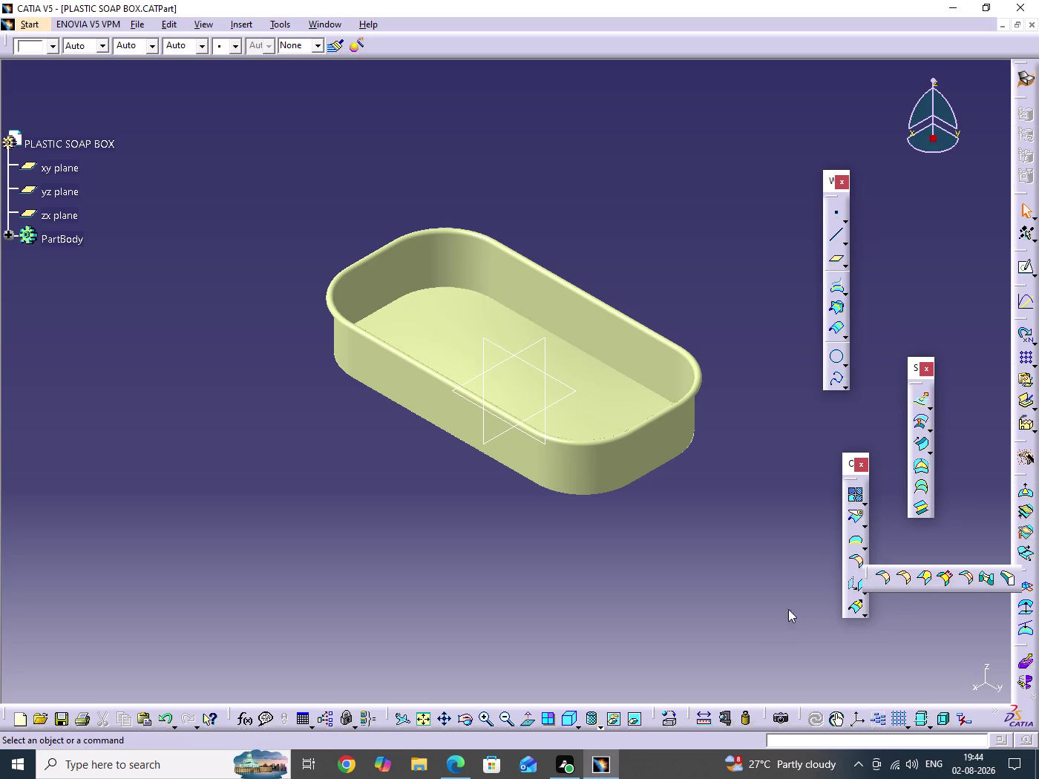
drag(793, 608, 714, 643)
Round the inner floor-to-wall edge with a 2.5 mm Edge Fillet and save the part.
click(738, 643)
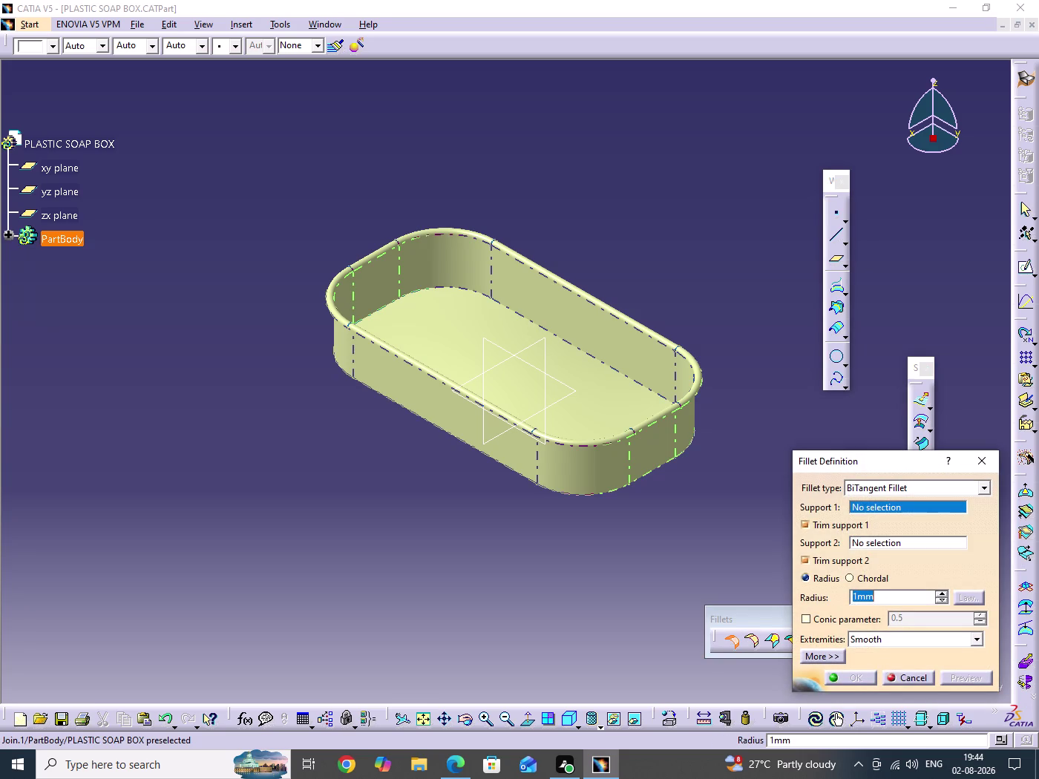
drag(918, 683, 910, 683)
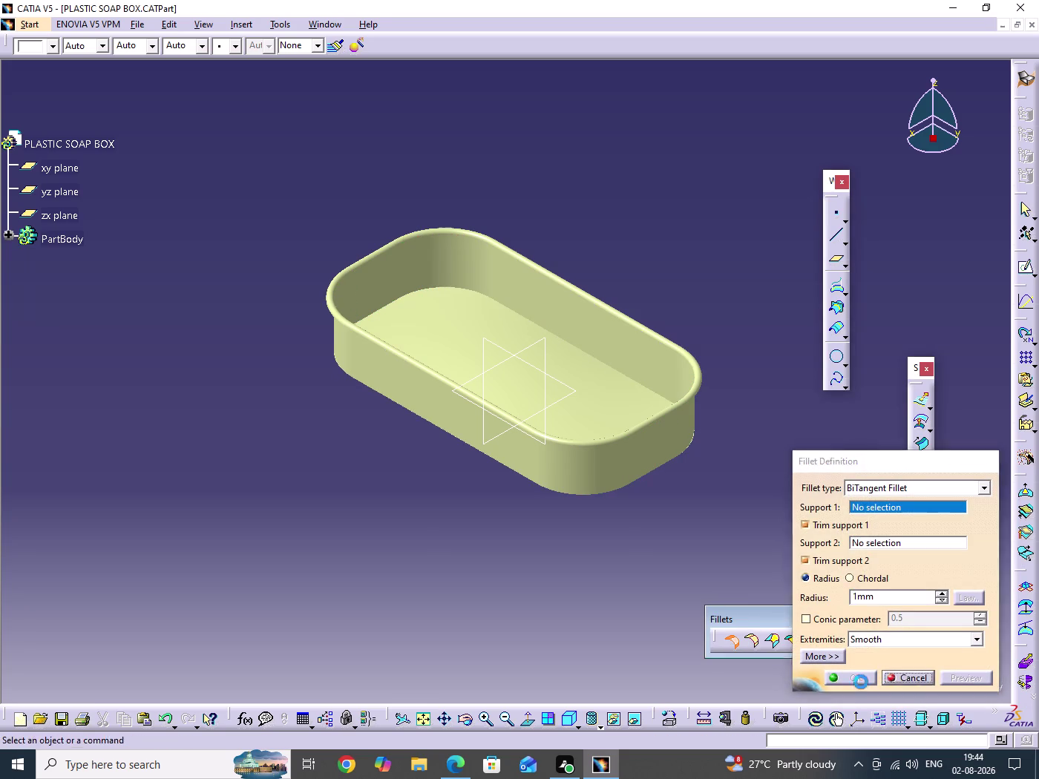
click(751, 644)
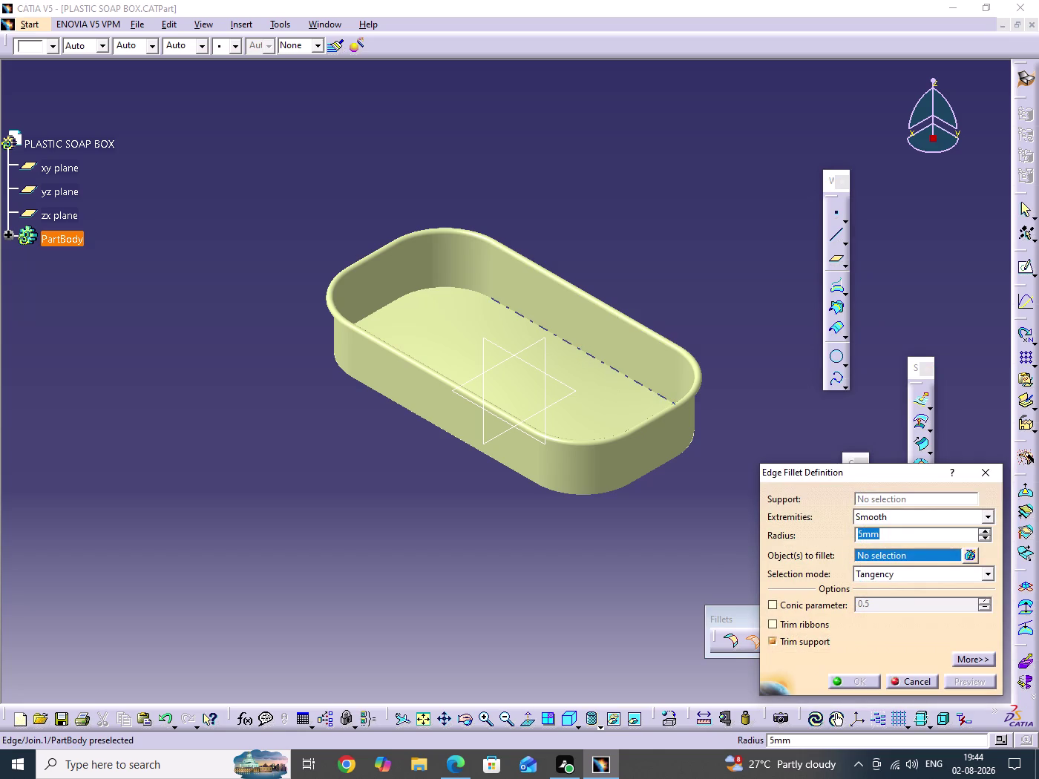
click(587, 354)
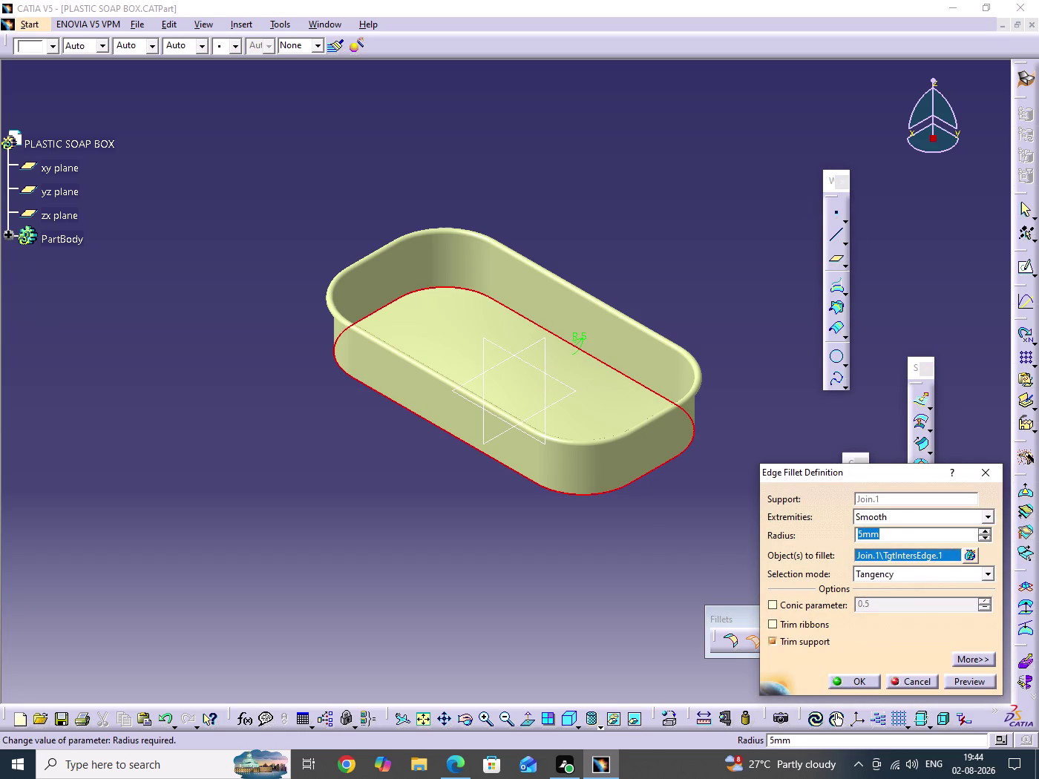
text(2.5)
key(Return)
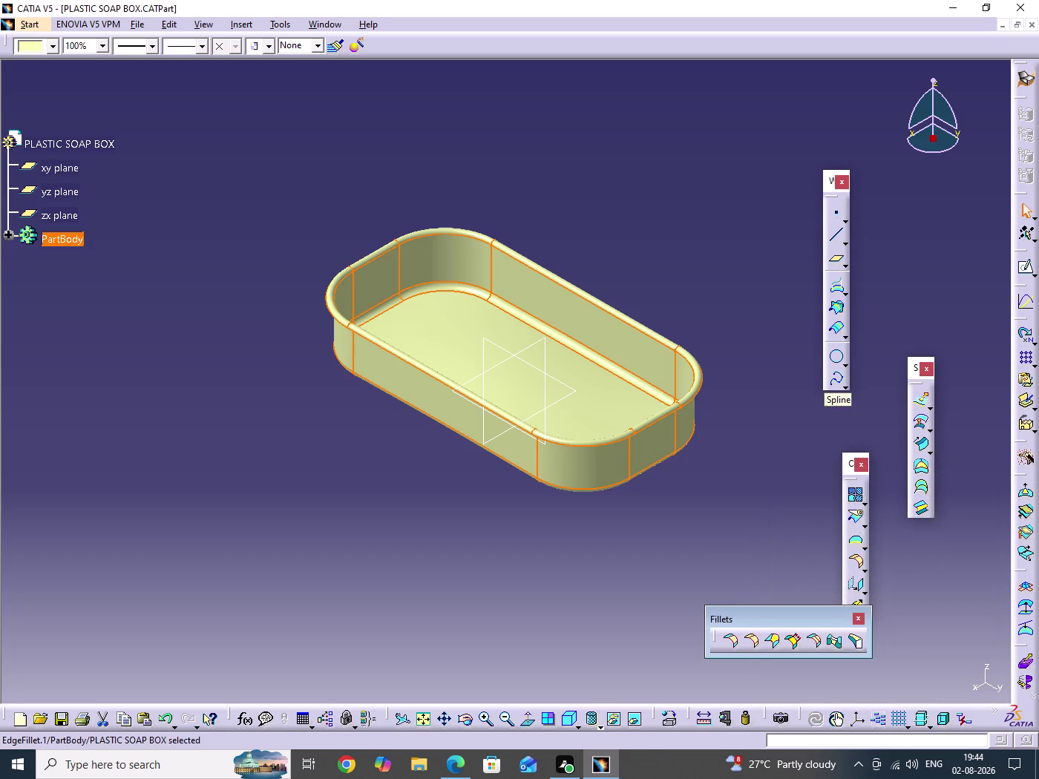
click(672, 275)
key(ctrl+s)
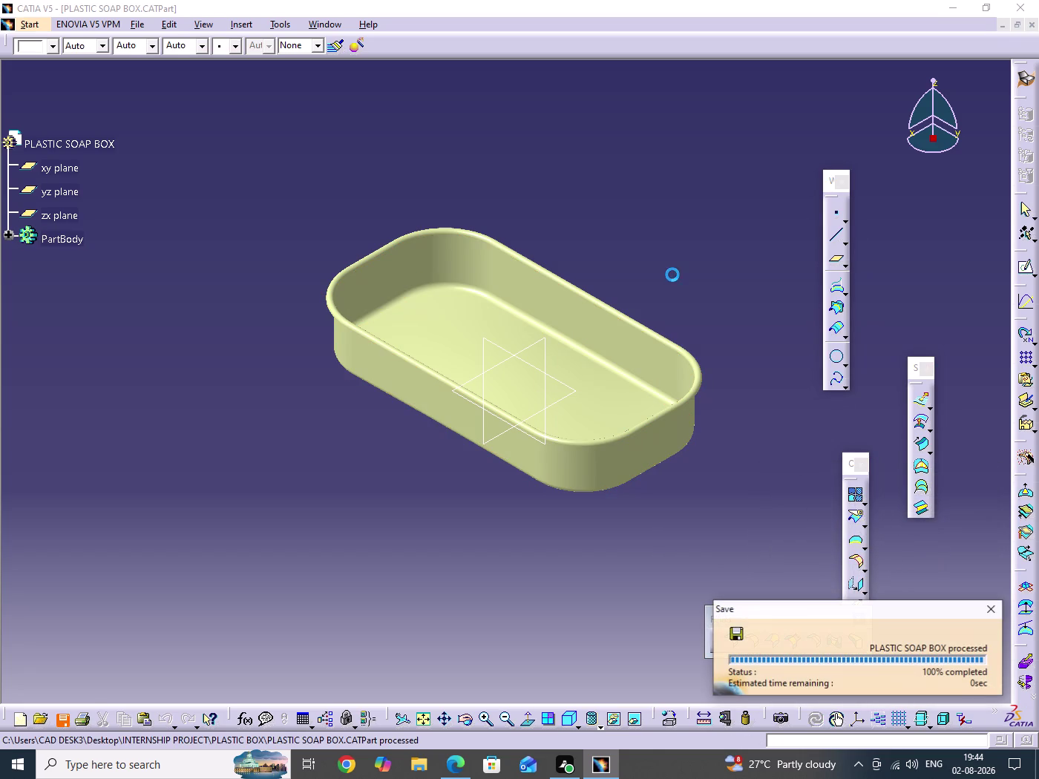
click(565, 396)
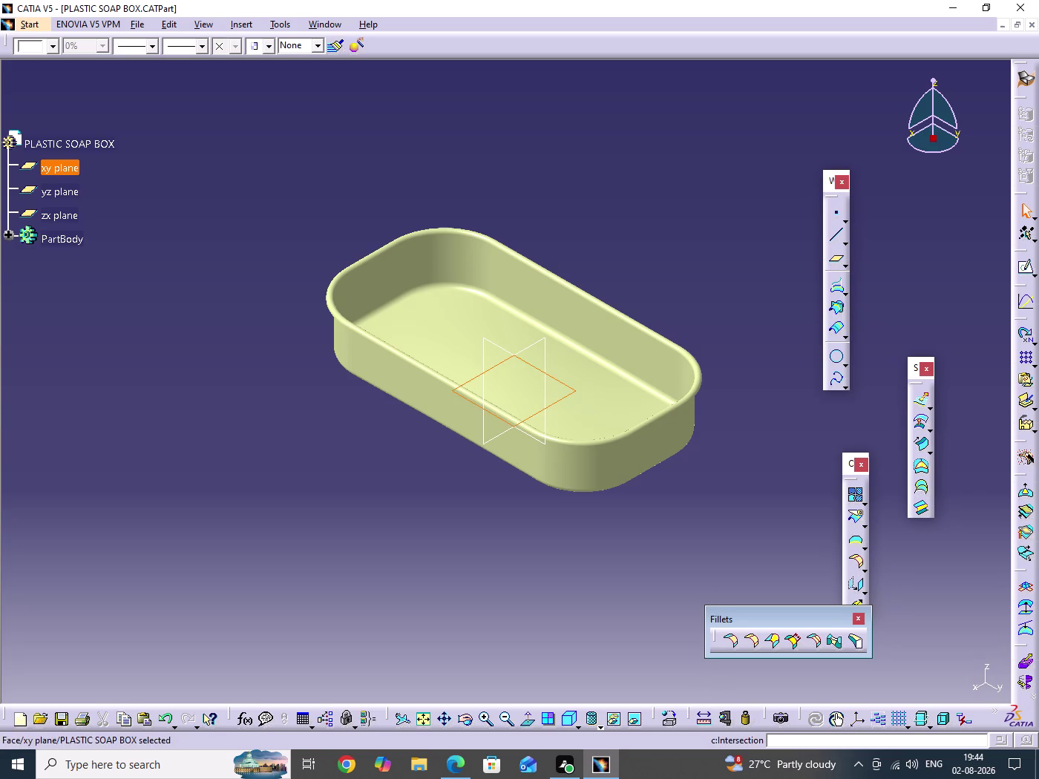
Create a Positioned Sketch on xy with Reverse H, Reverse V and Swap ticked.
click(1033, 271)
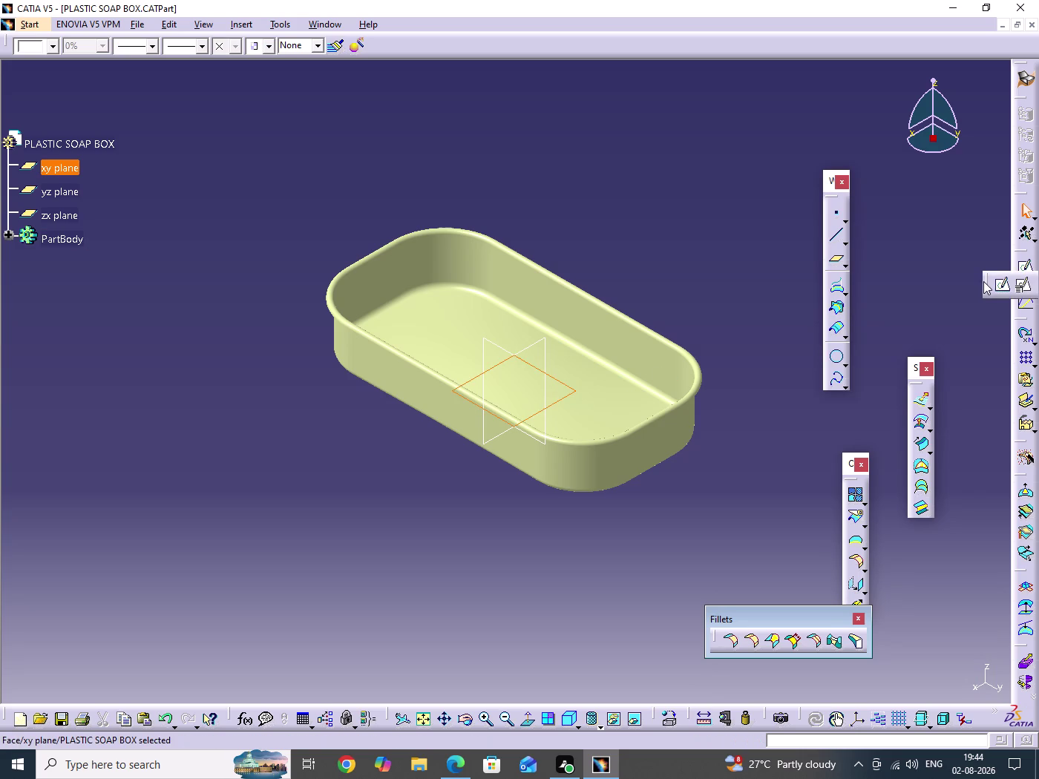
drag(983, 281, 923, 285)
click(971, 279)
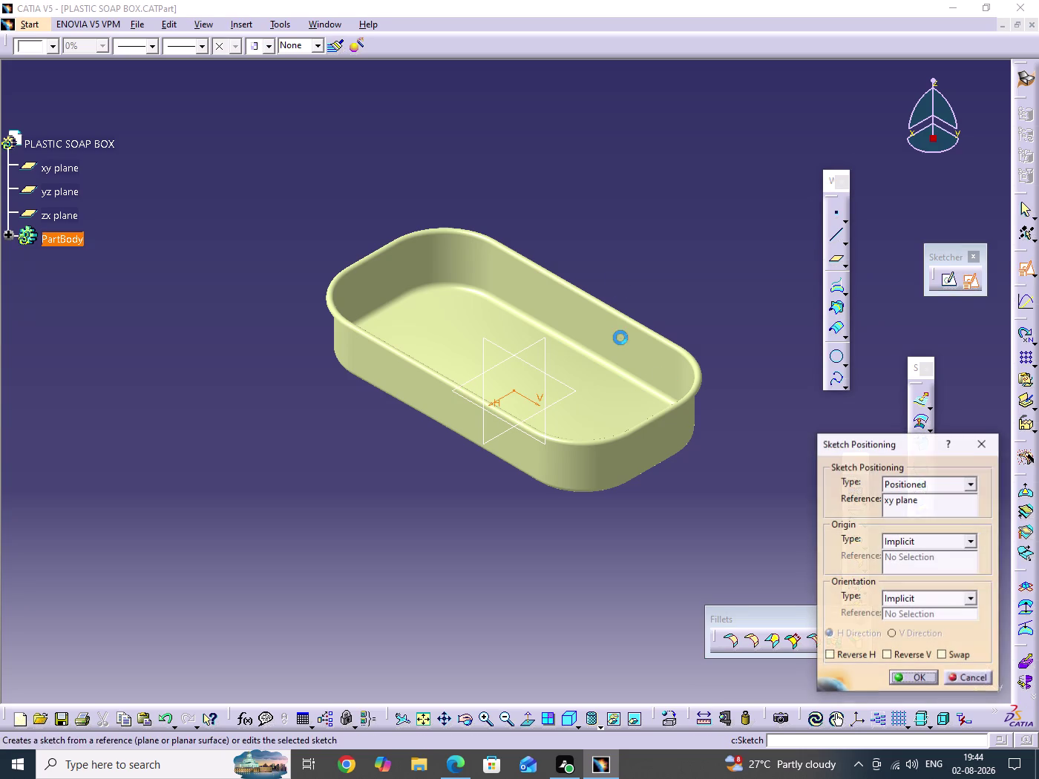
click(911, 655)
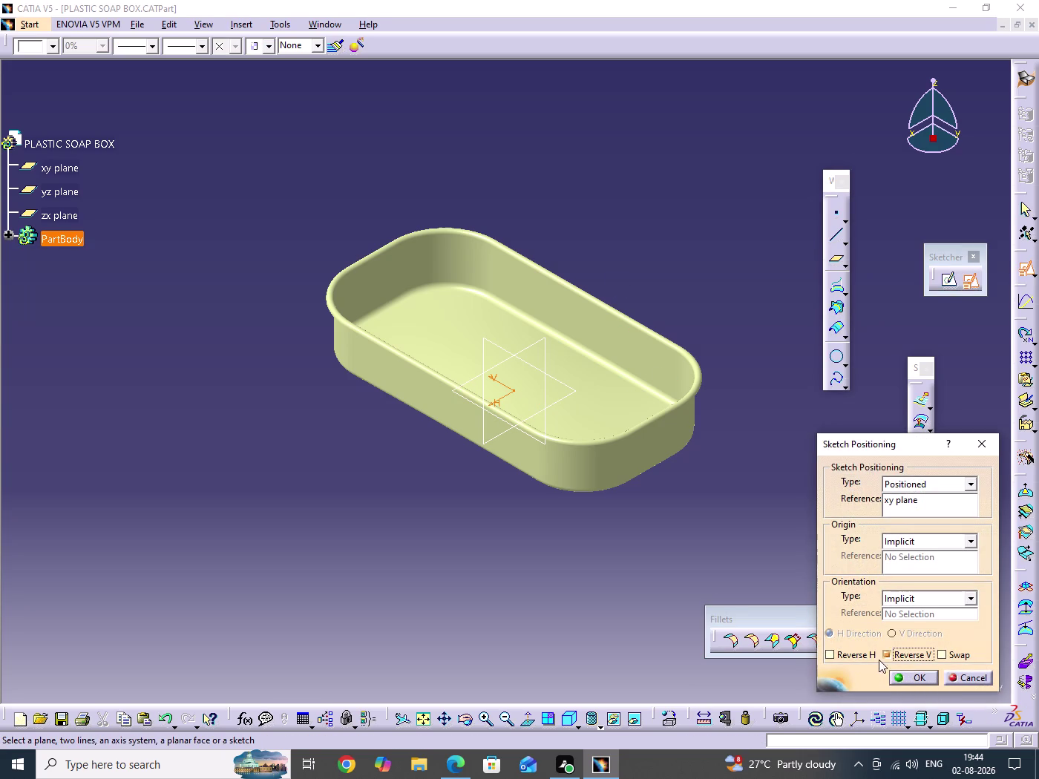
click(853, 654)
click(959, 652)
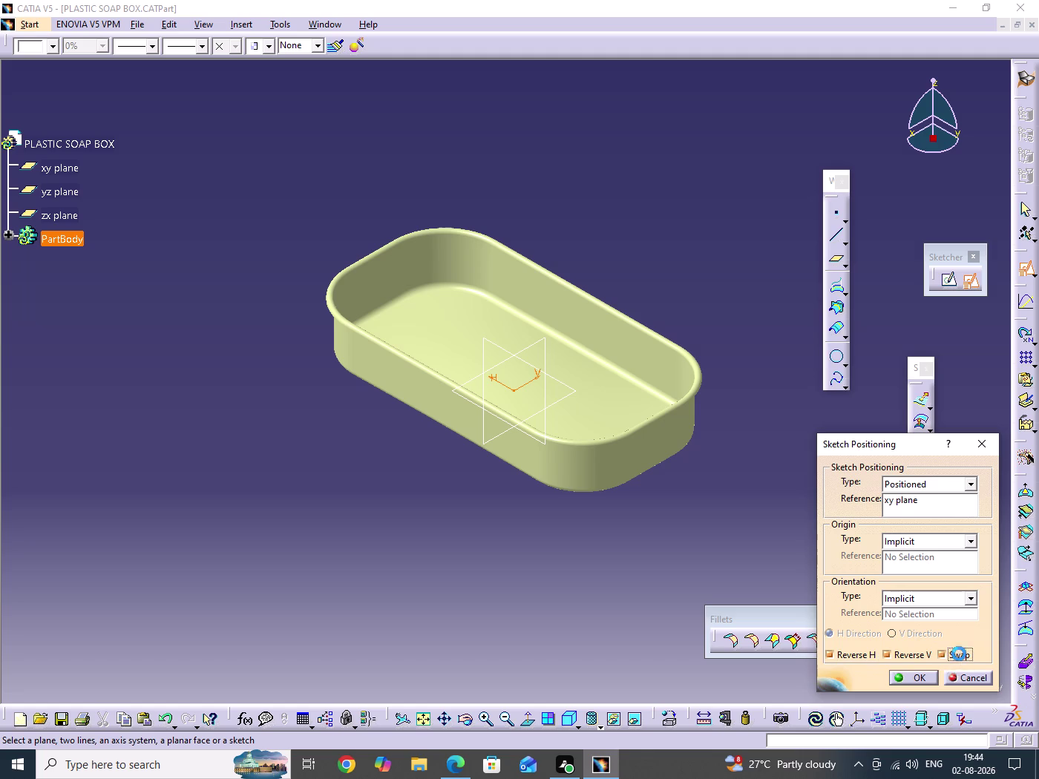
click(860, 653)
click(923, 683)
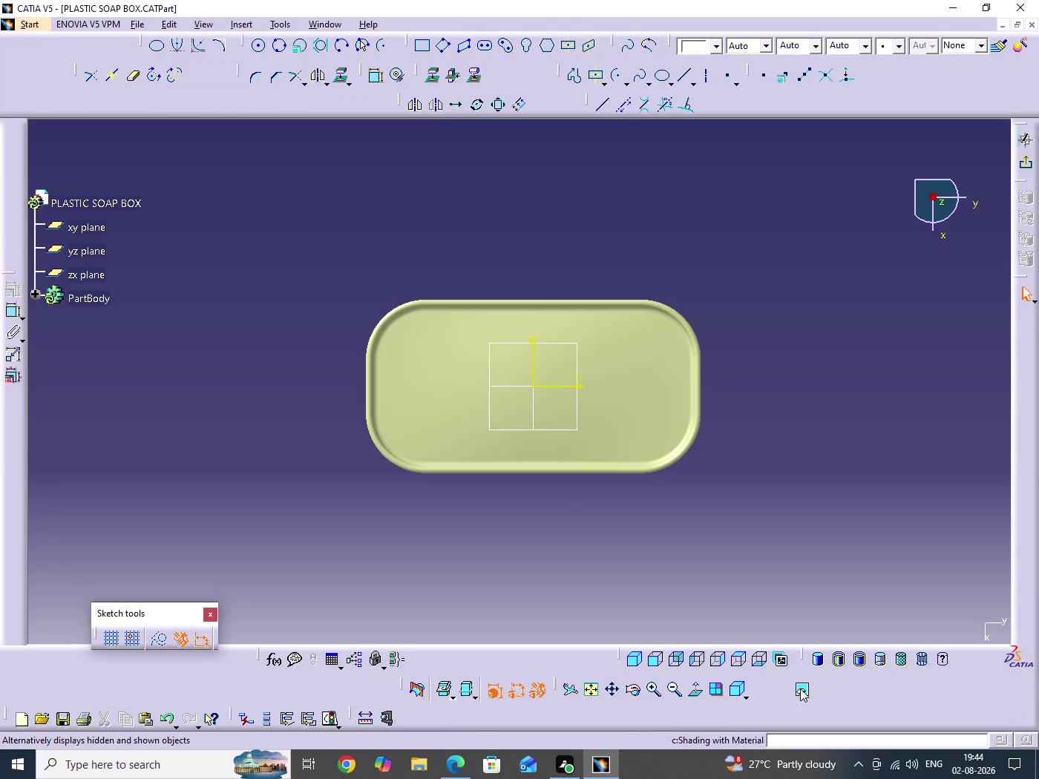
Switch to edges-only display and sketch an elongated vertical slot inside the box outline.
click(921, 661)
click(850, 541)
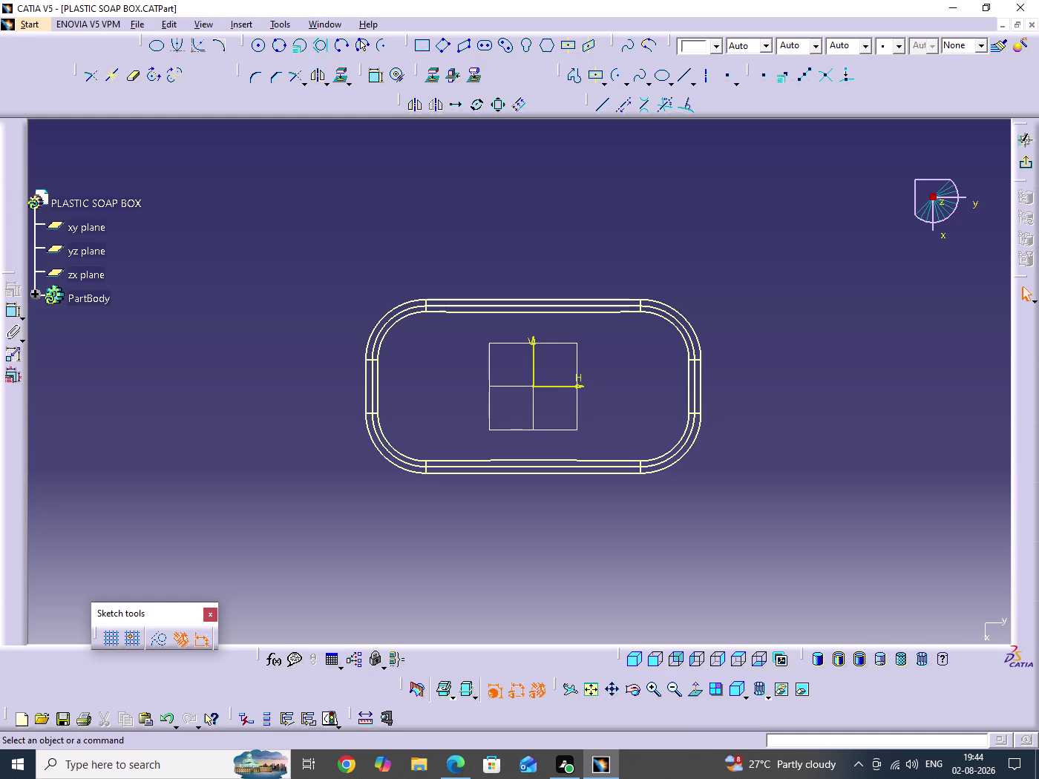
middle_drag(742, 556, 747, 490)
middle_drag(602, 473, 736, 495)
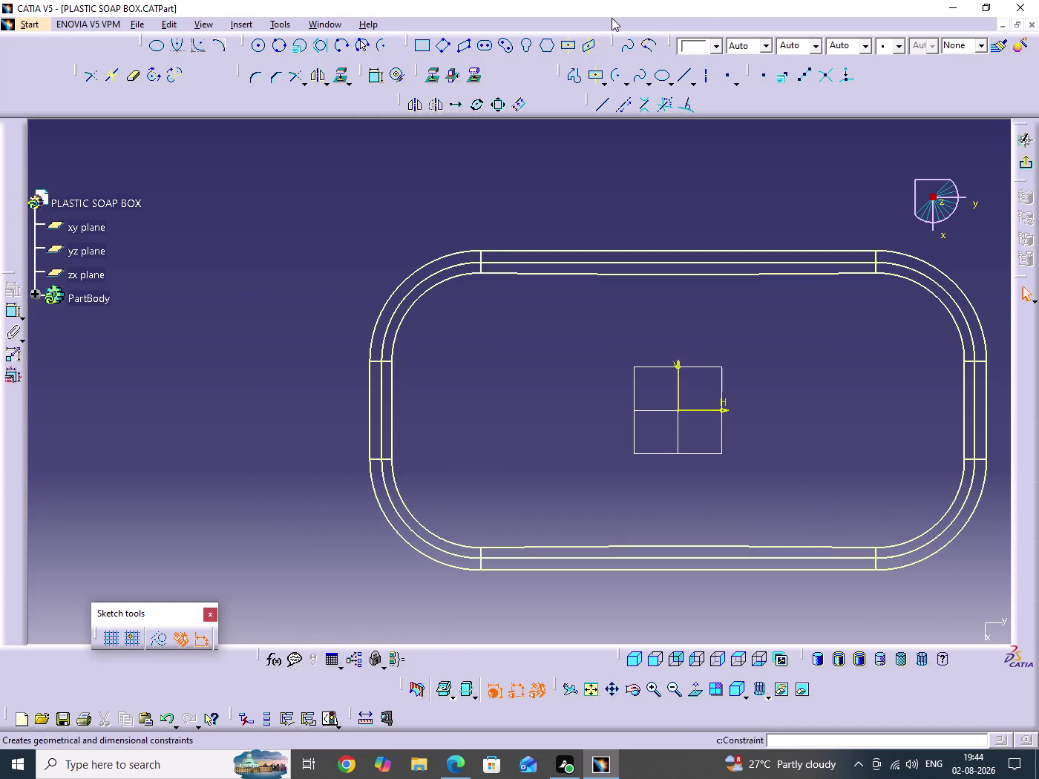
click(490, 51)
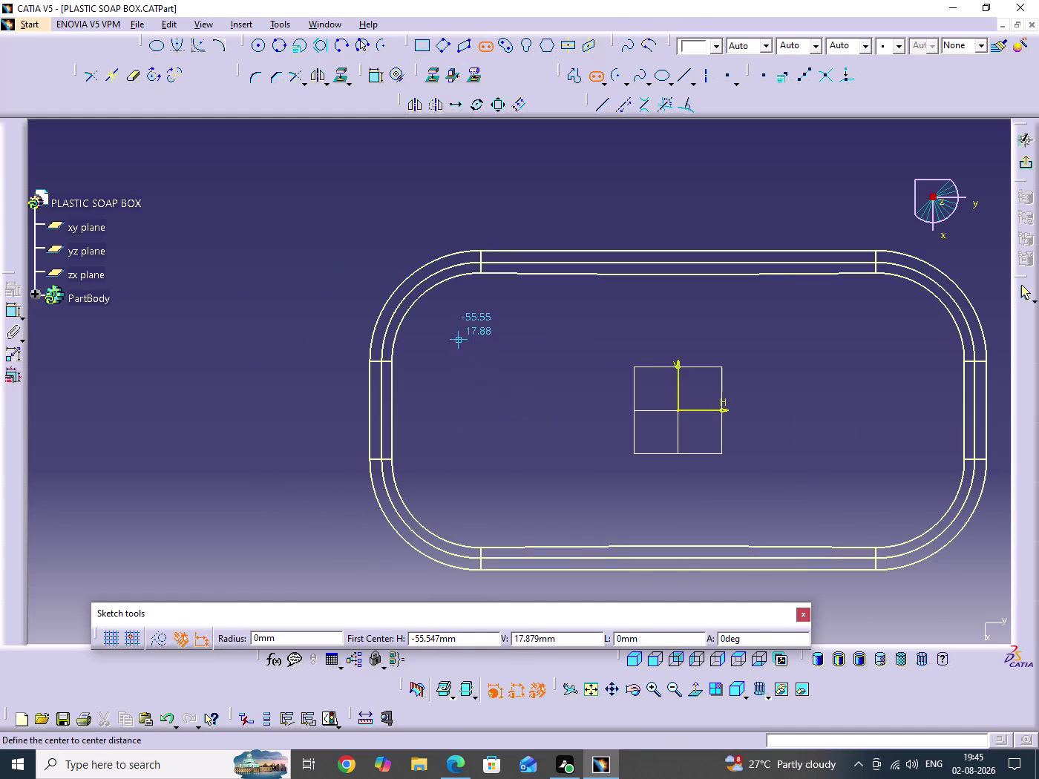
drag(459, 339, 458, 346)
click(459, 474)
click(472, 487)
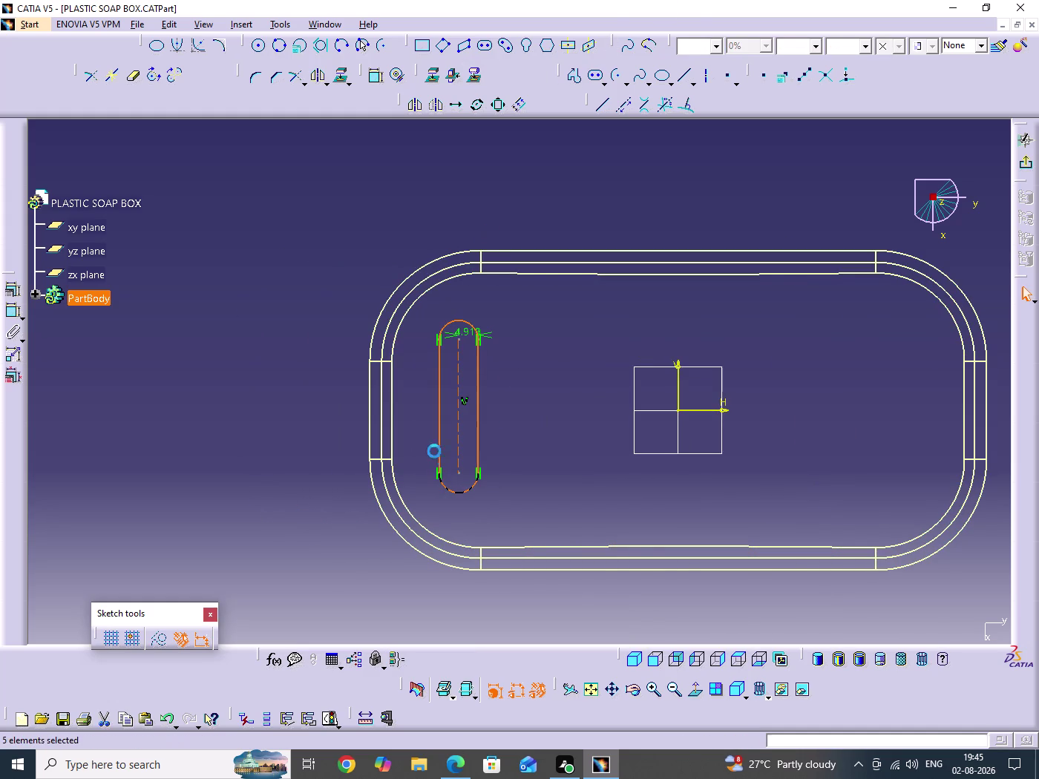
Move the slot's width dimension aside, then delete it.
click(307, 212)
drag(469, 333, 476, 186)
drag(486, 335, 501, 187)
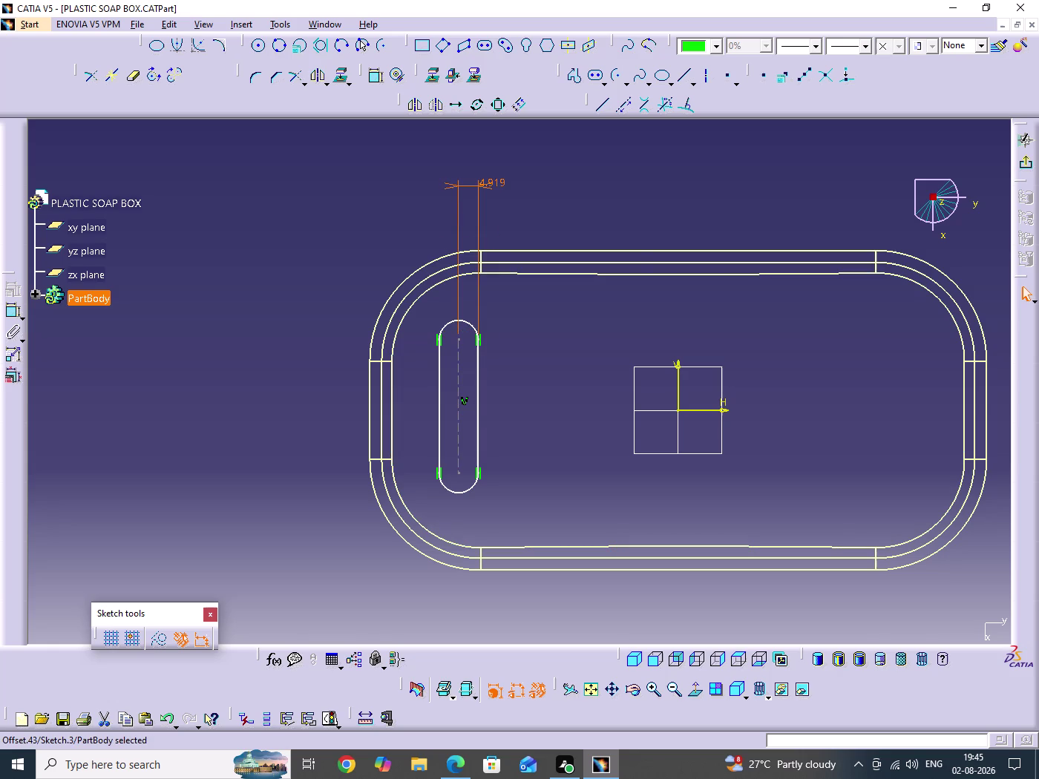
right_click(502, 187)
click(524, 390)
click(264, 233)
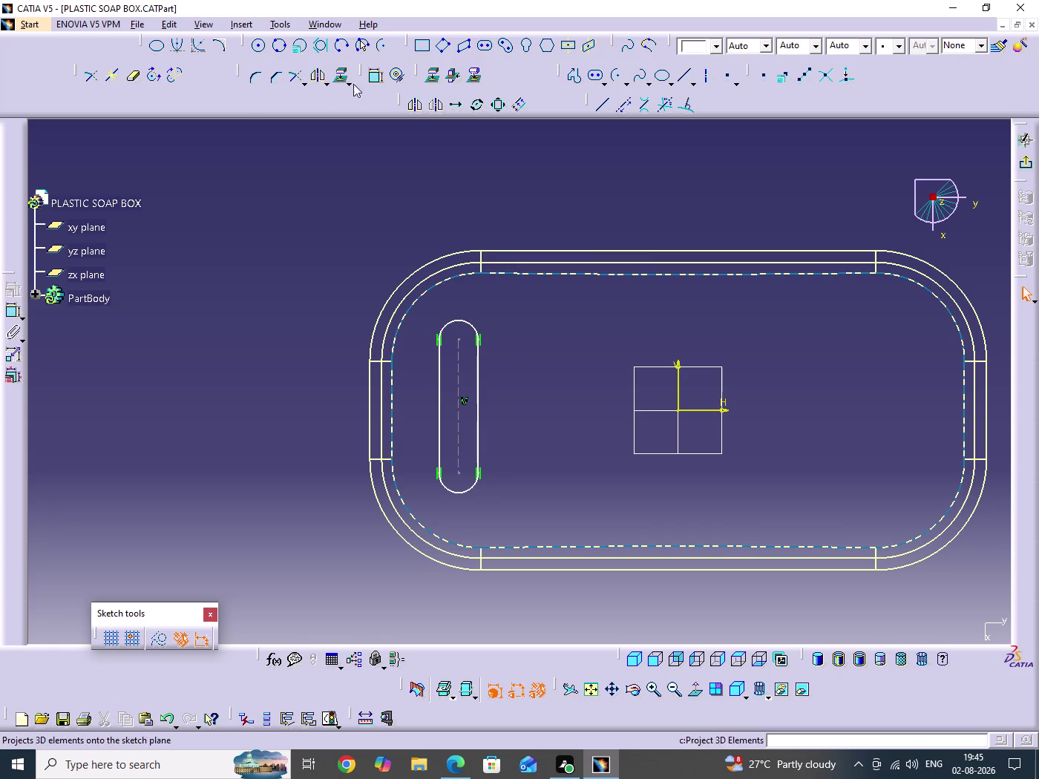
Dimension the slot's lower centre 20 mm from the horizontal axis.
double_click(372, 78)
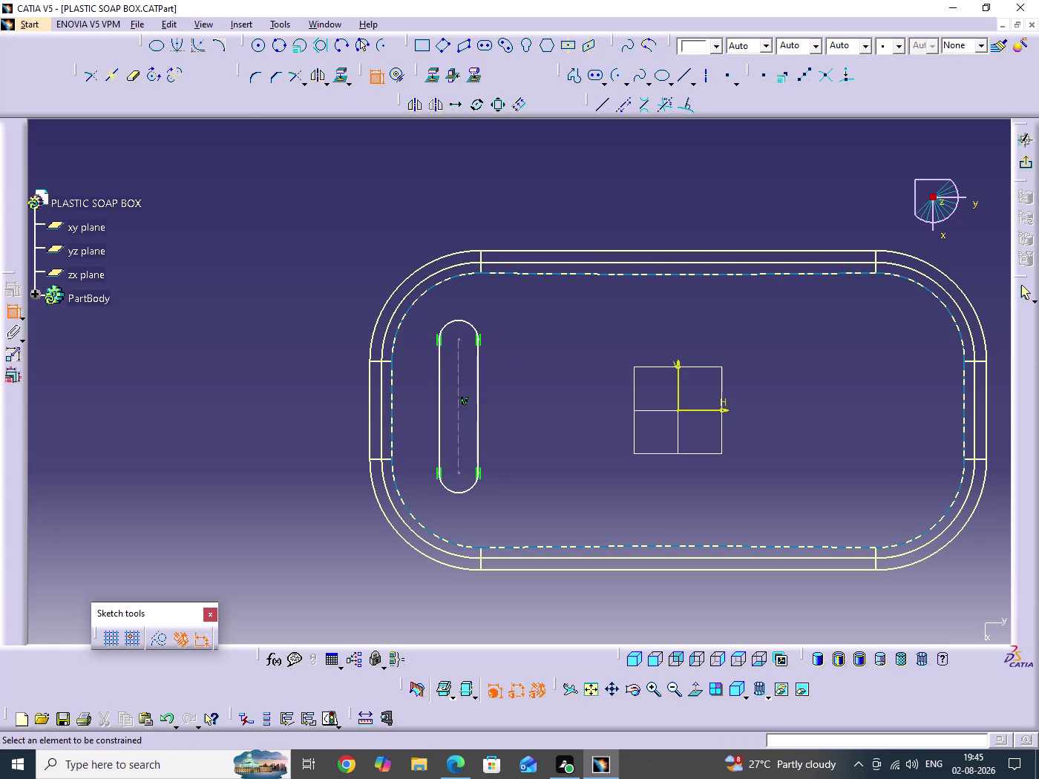
click(702, 411)
click(460, 474)
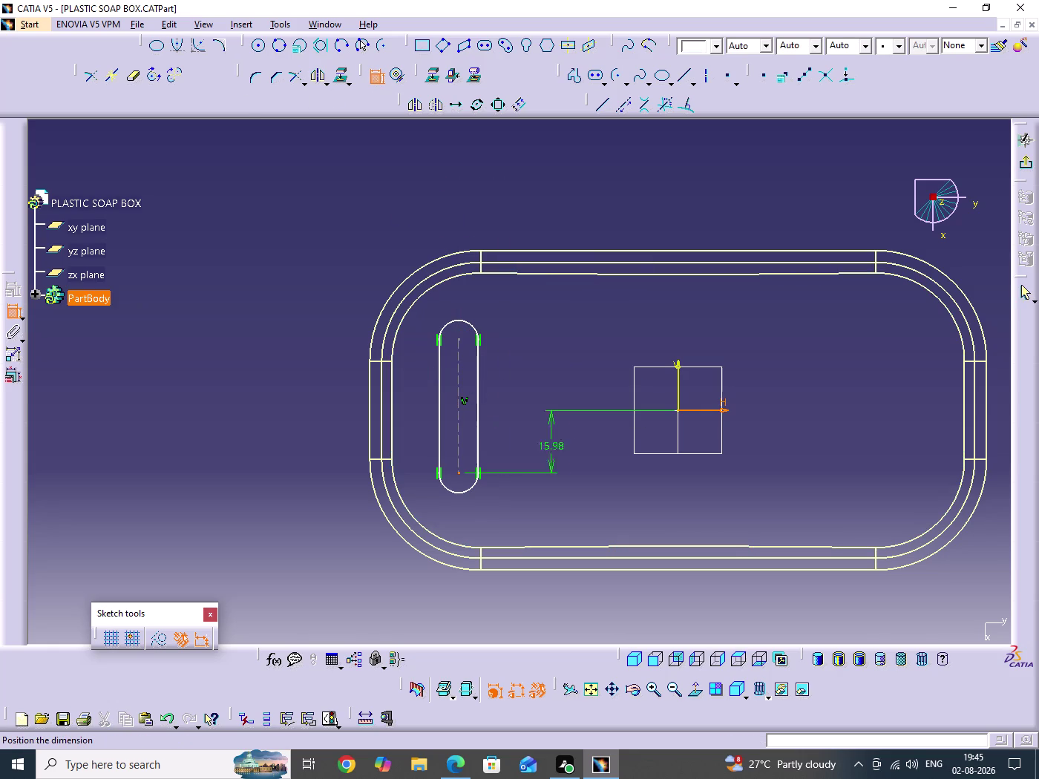
click(275, 445)
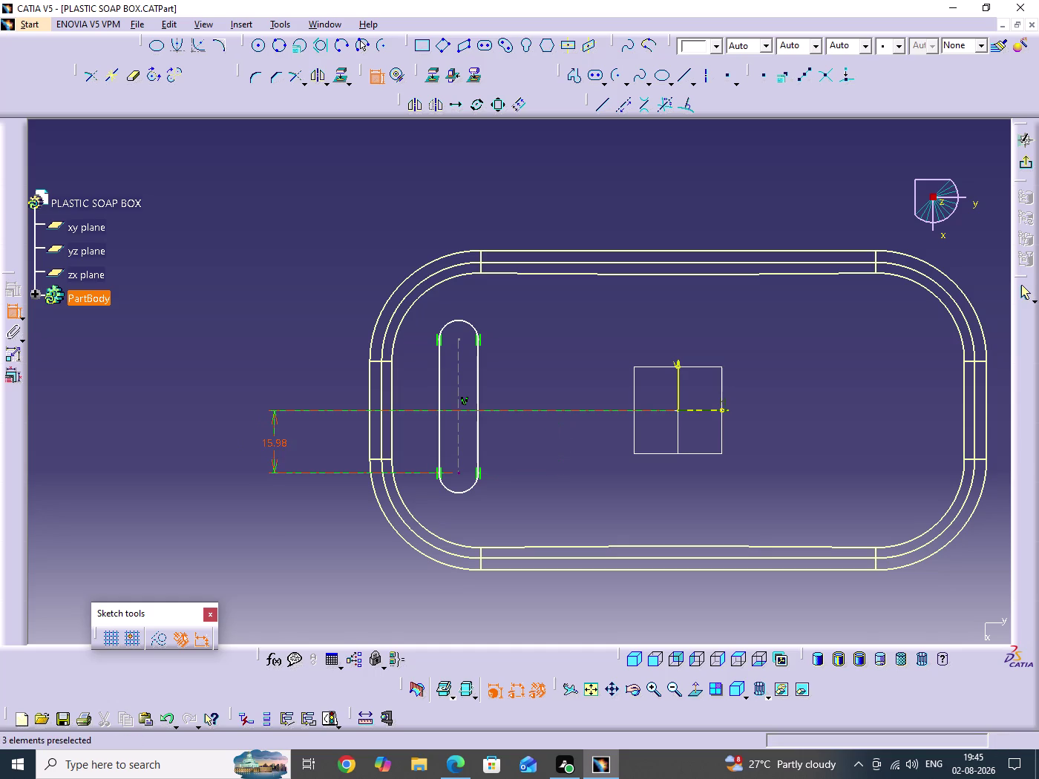
double_click(281, 445)
text(20)
key(Return)
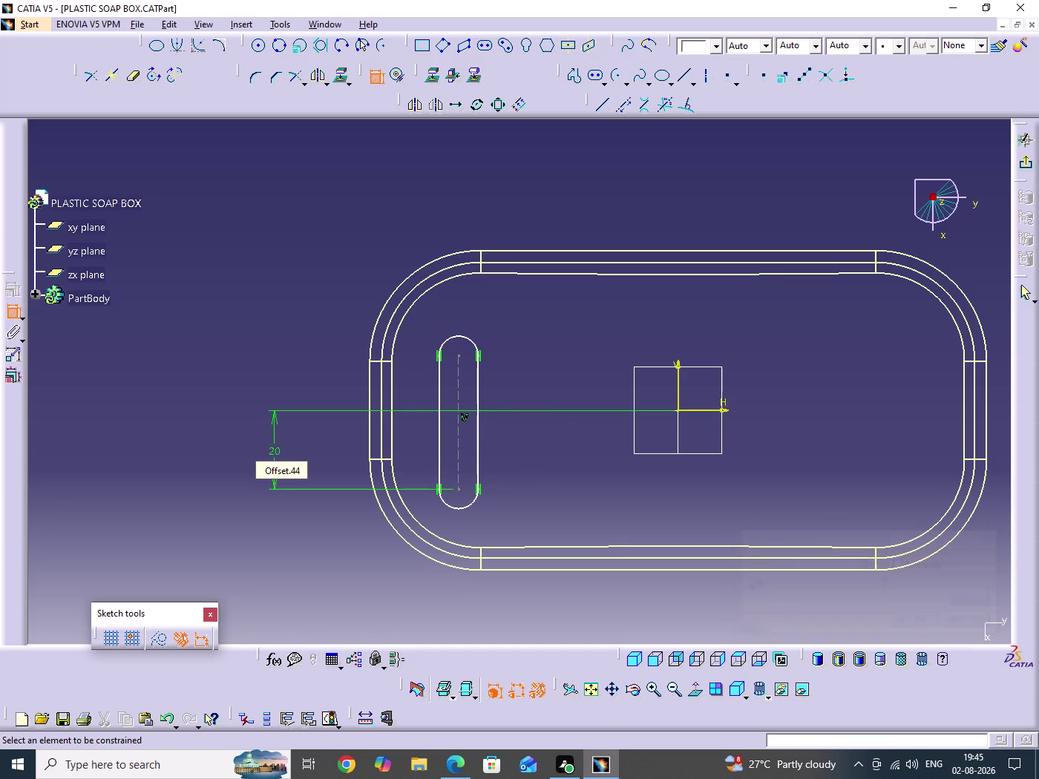
Dimension the distance between the slot's two centres as 40 mm.
click(280, 288)
click(458, 384)
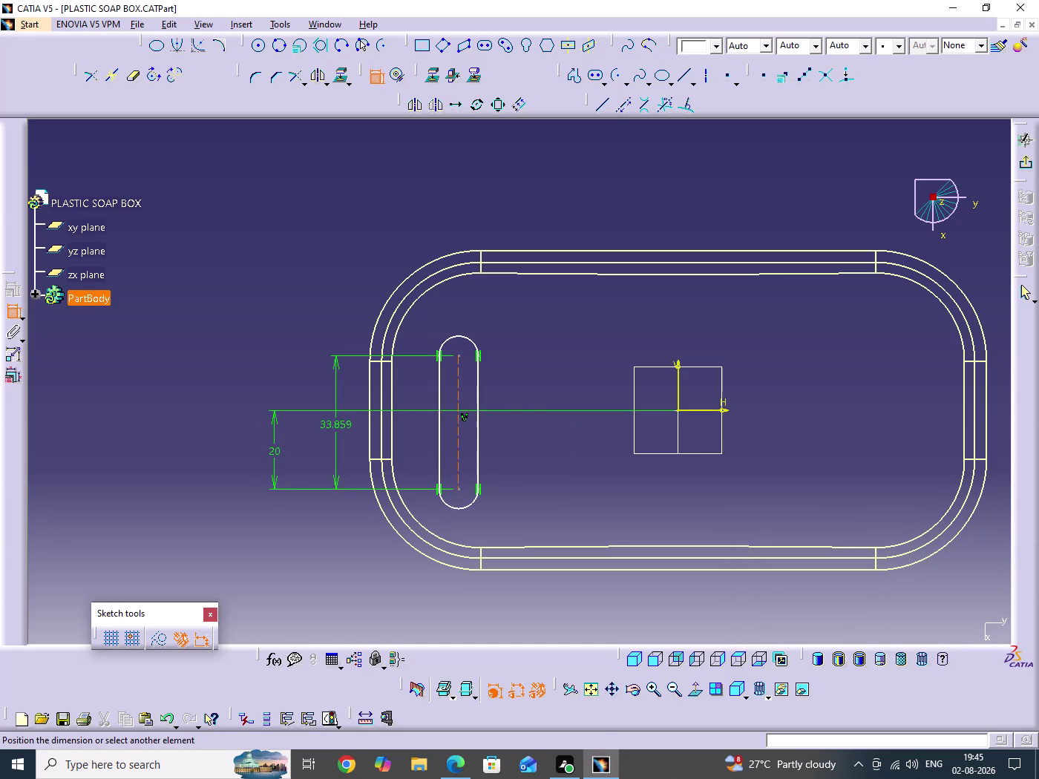
click(333, 433)
double_click(335, 428)
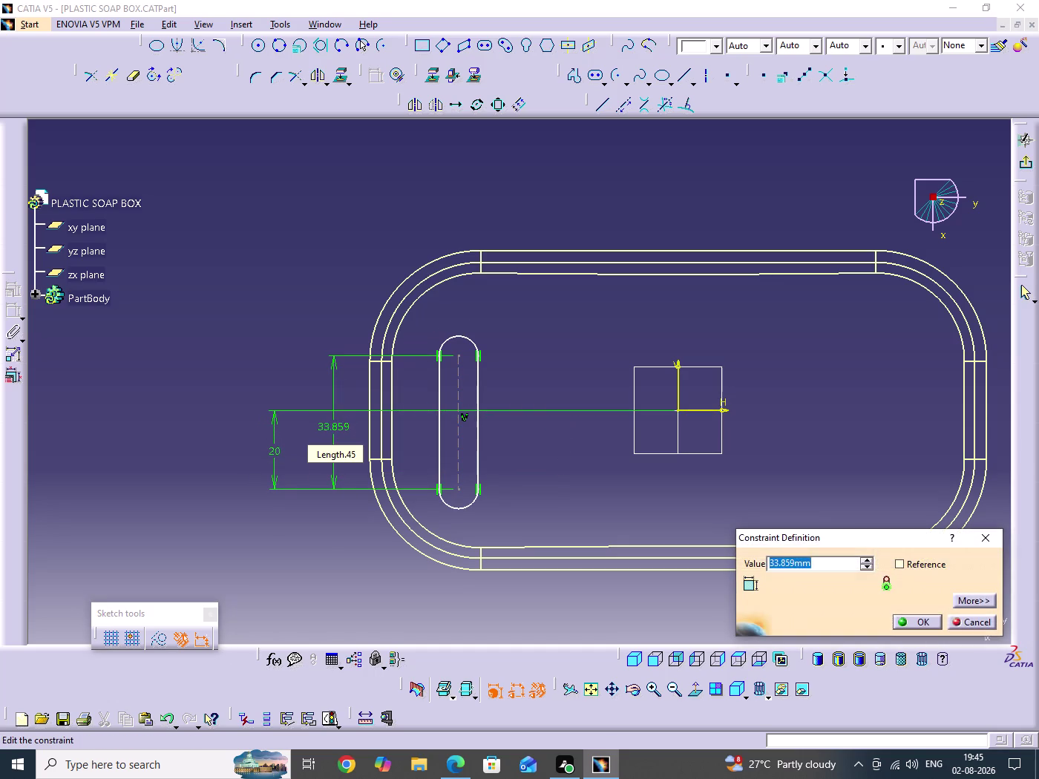
text(40)
key(Return)
Dimension the slot centre line 32.5 mm from the outline's left inner edge.
click(307, 247)
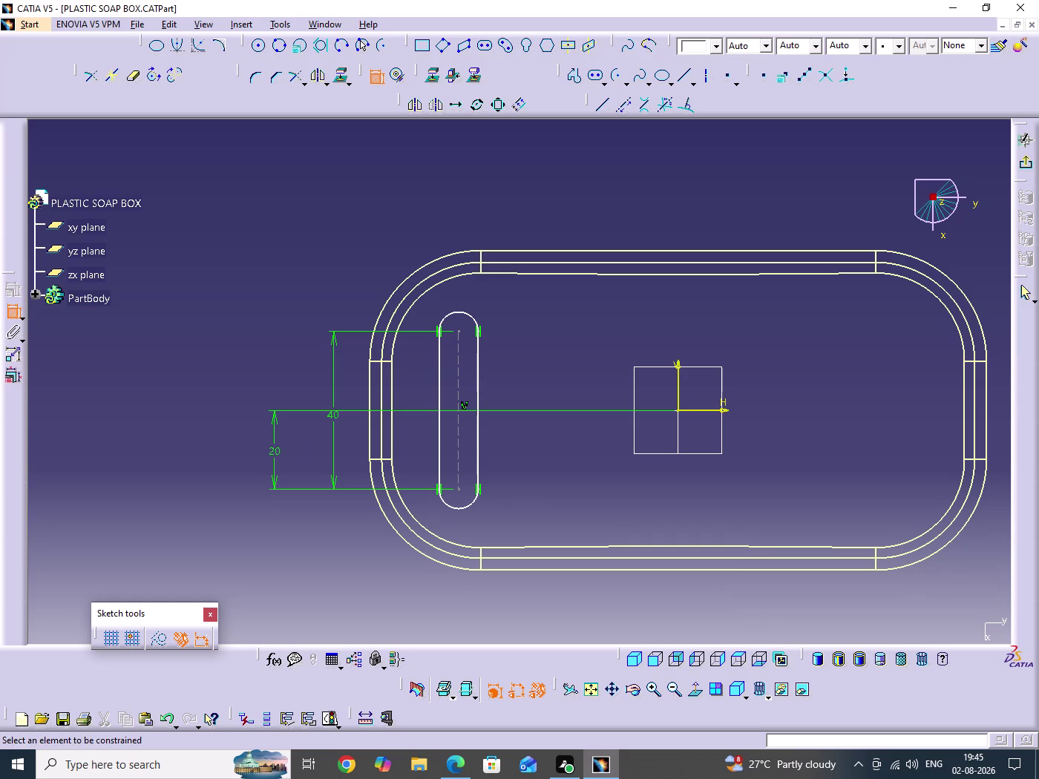
click(381, 393)
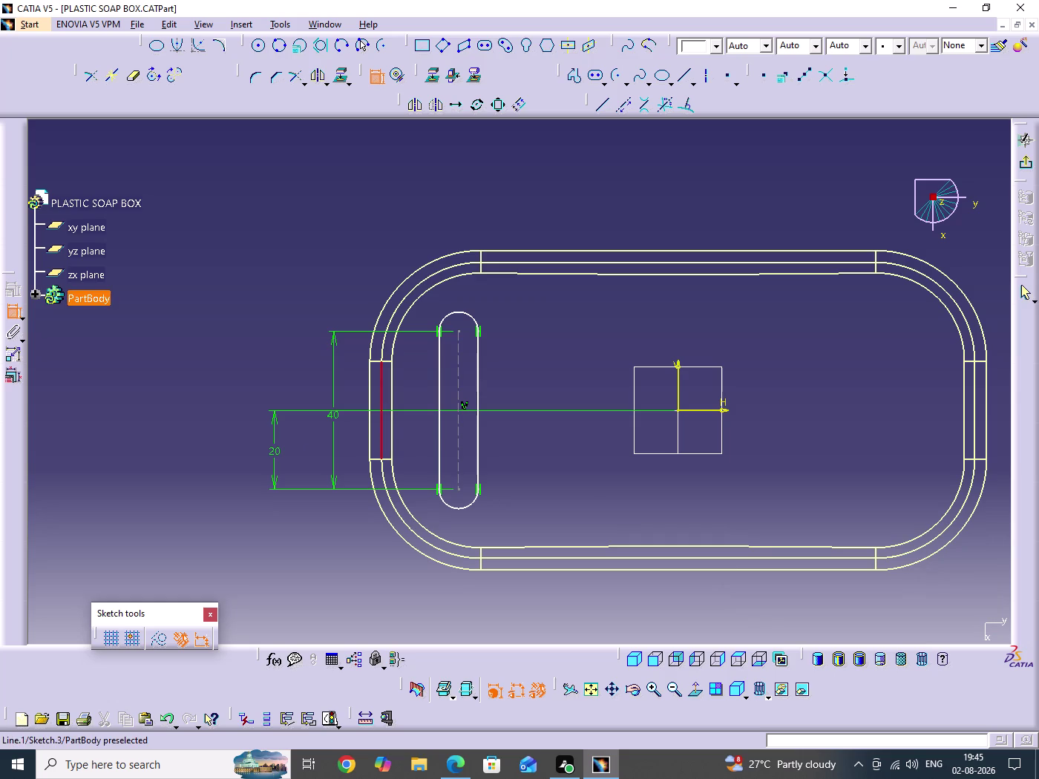
click(459, 379)
middle_drag(461, 431, 462, 333)
click(423, 512)
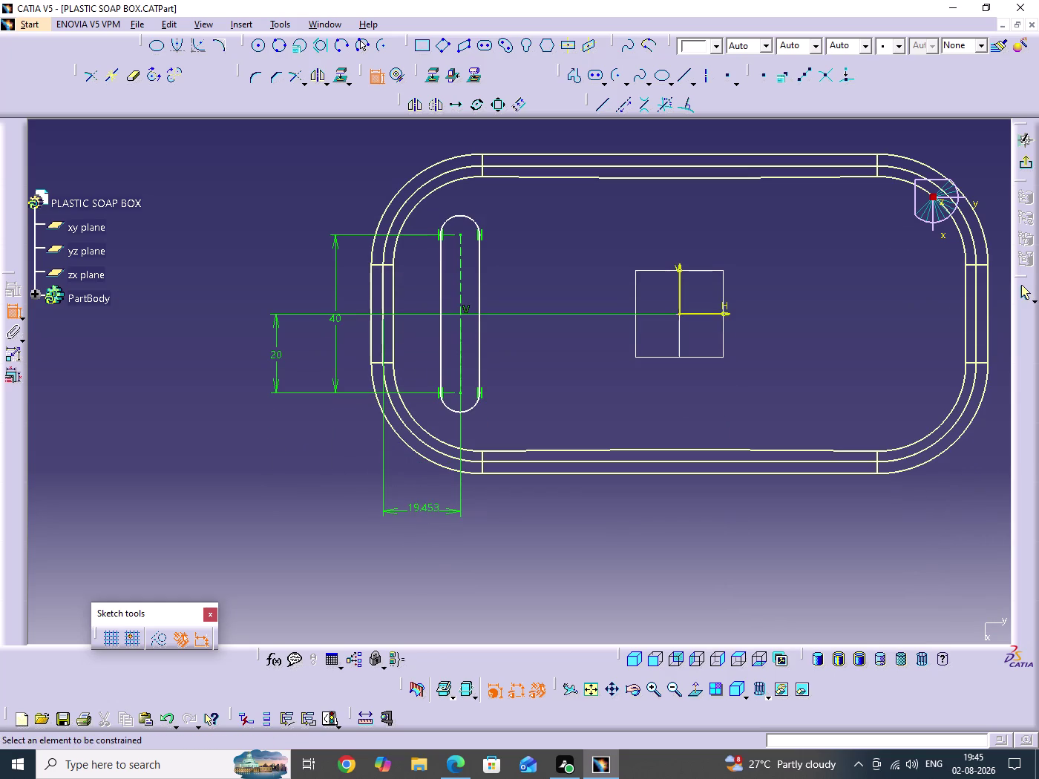
double_click(425, 508)
text(32.)
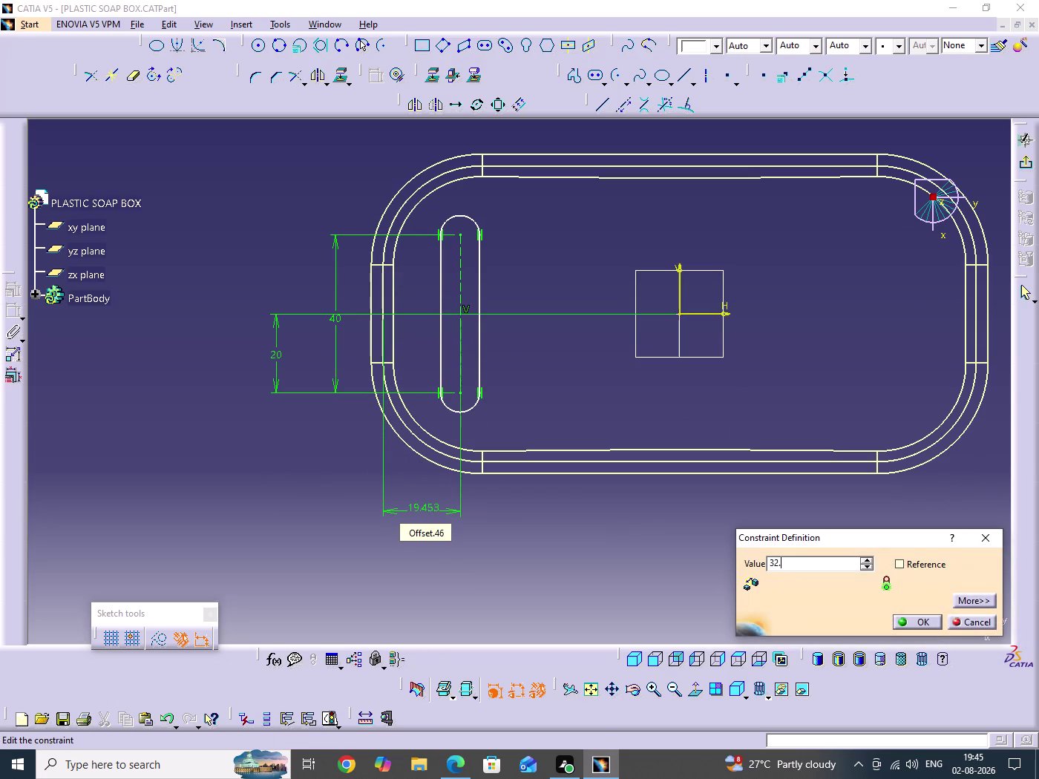
text(5)
key(Return)
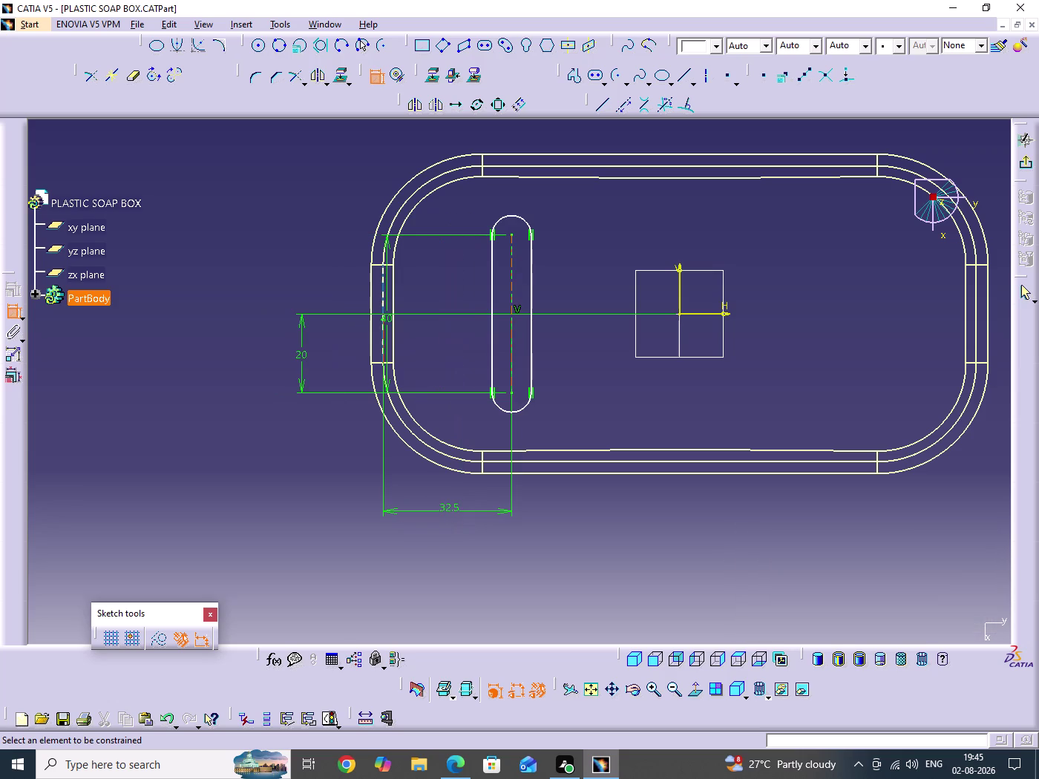
Set the slot's end arc radius to 2.5 mm.
click(567, 529)
middle_drag(598, 525, 543, 541)
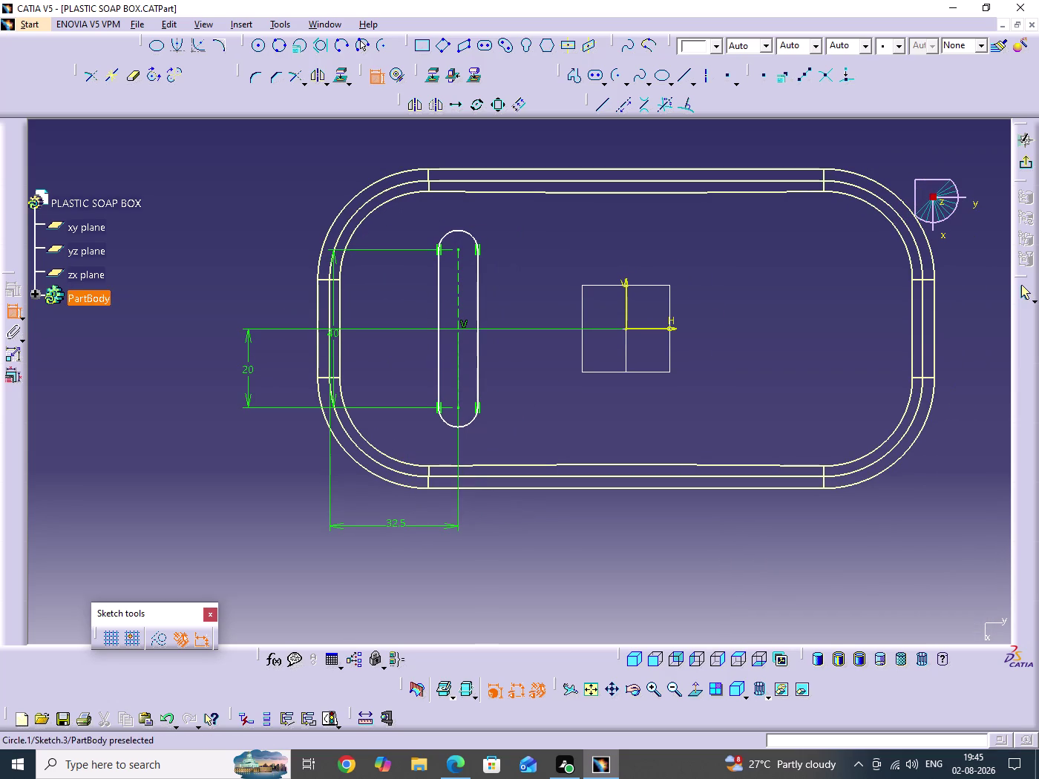
middle_drag(468, 427, 468, 535)
click(451, 345)
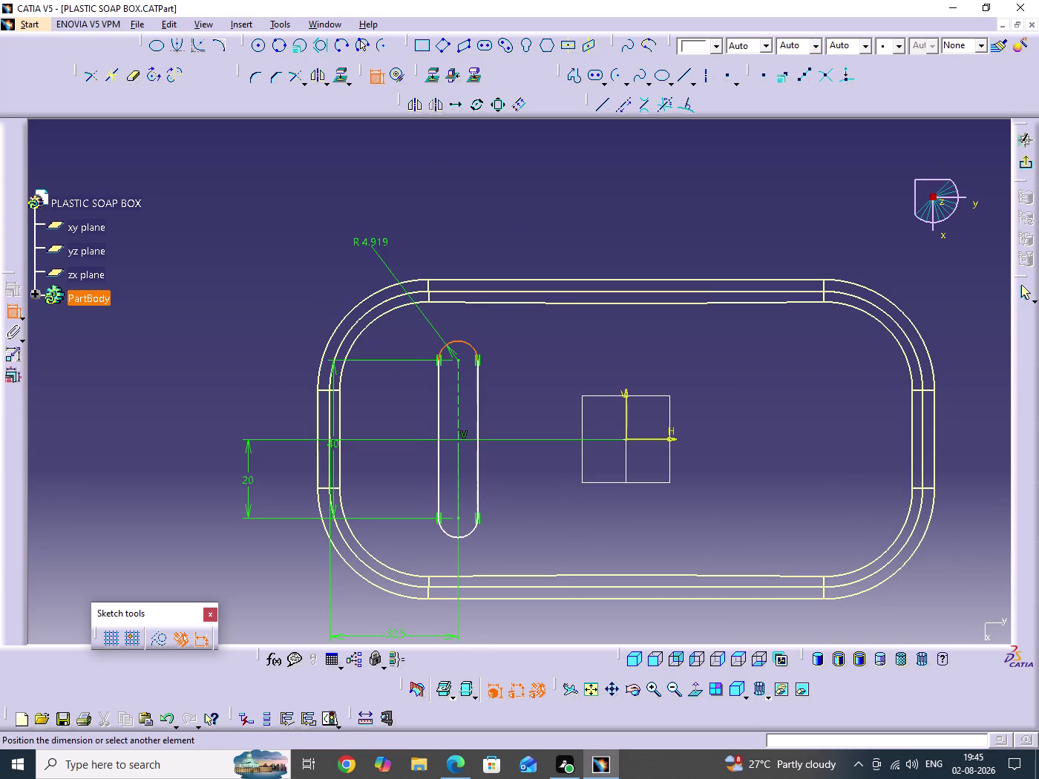
click(371, 244)
double_click(378, 243)
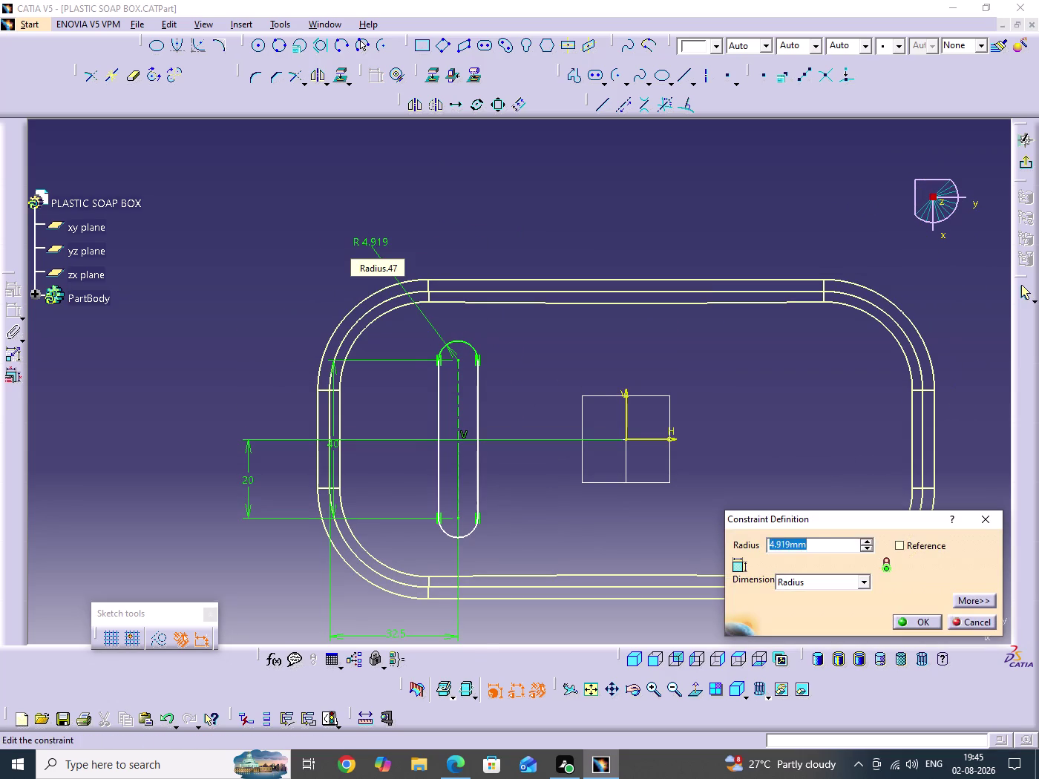
text(2.5)
key(Return)
Add a fixed 40 mm length dimension left of the slot and restore shaded display.
middle_drag(500, 371, 452, 321)
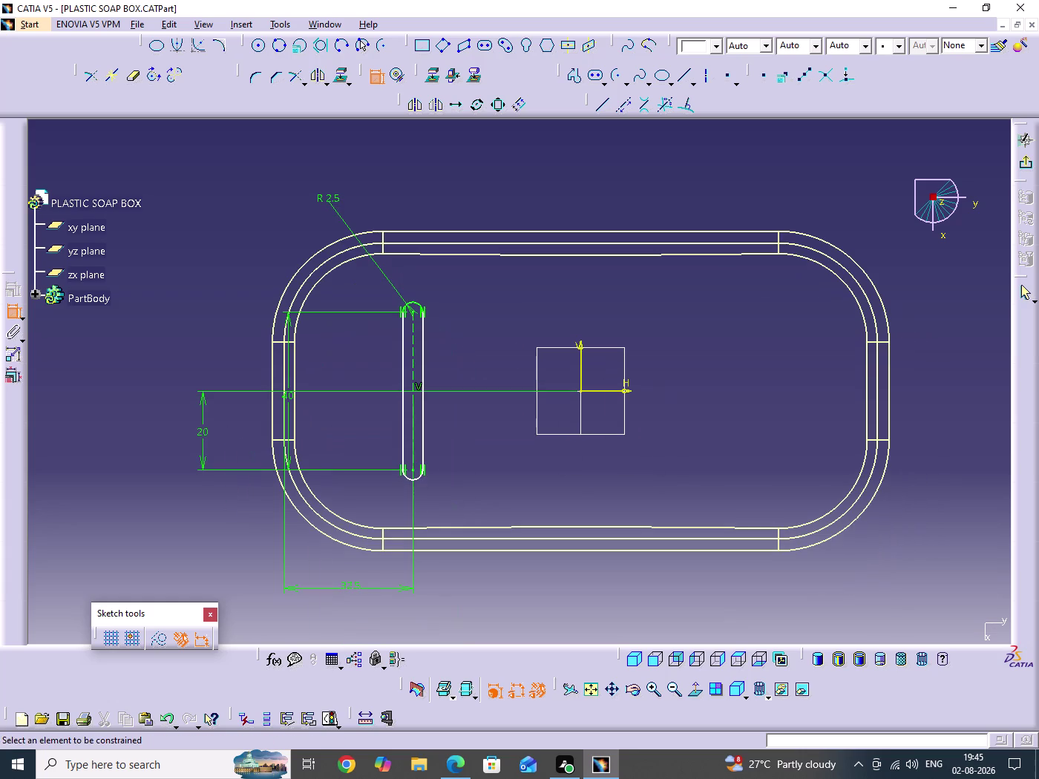
middle_drag(432, 387, 472, 360)
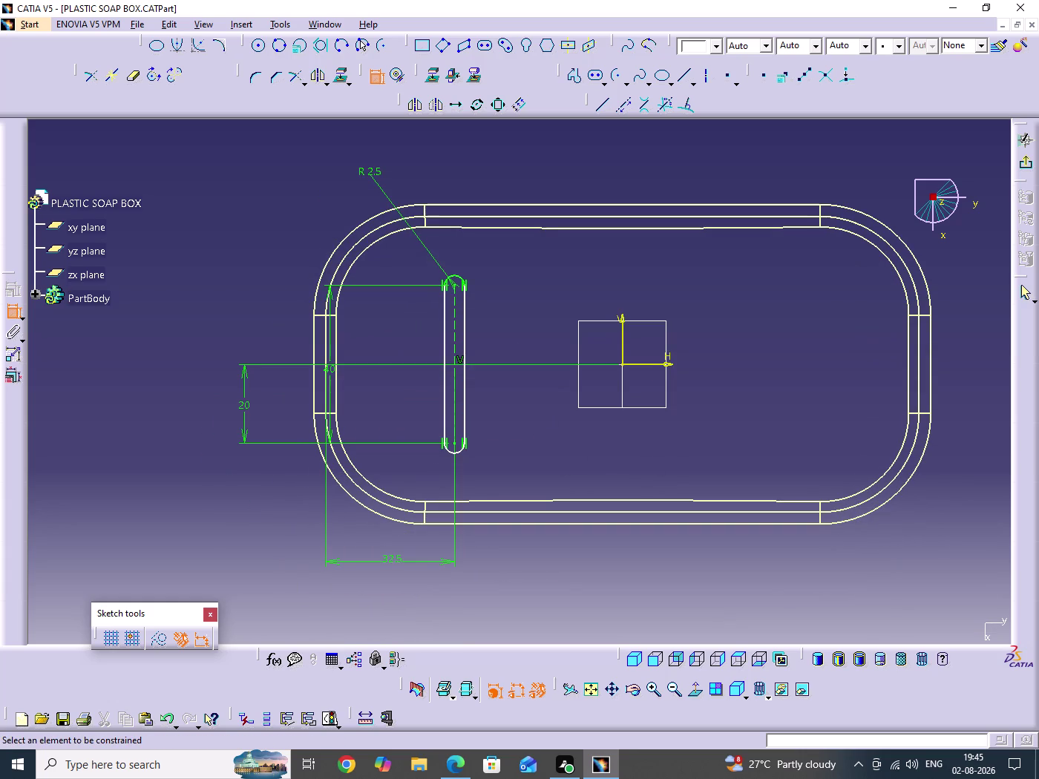
click(456, 383)
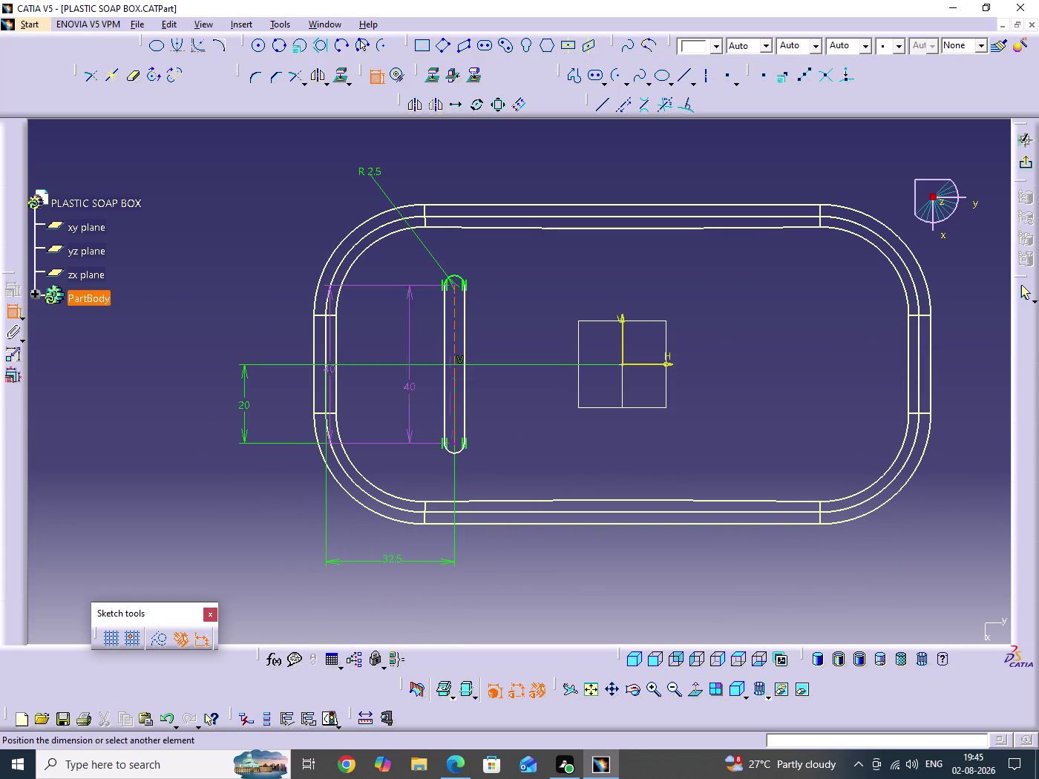
click(281, 343)
right_click(281, 343)
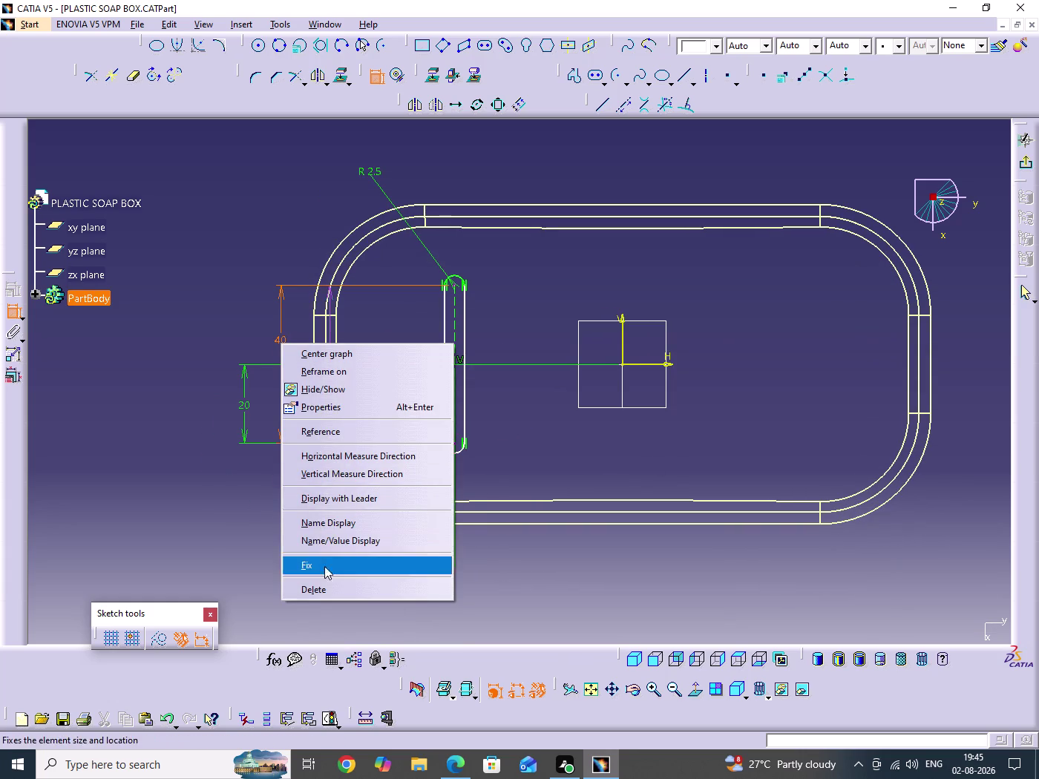
click(327, 587)
drag(330, 373, 278, 391)
click(284, 540)
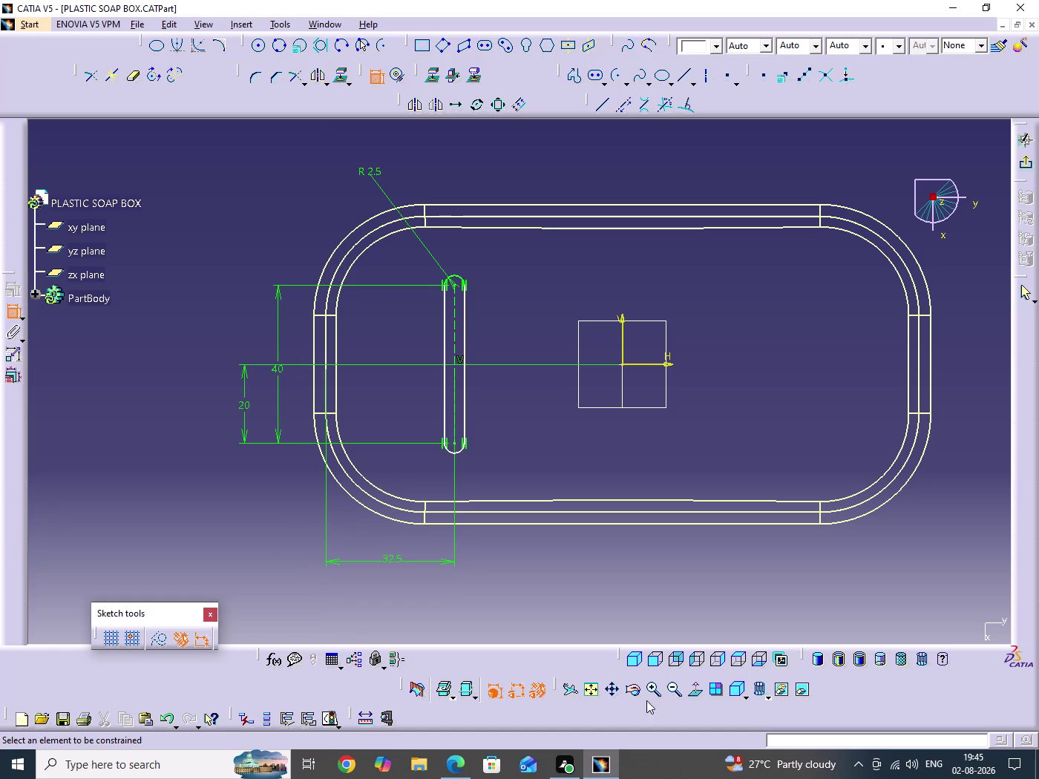
click(819, 661)
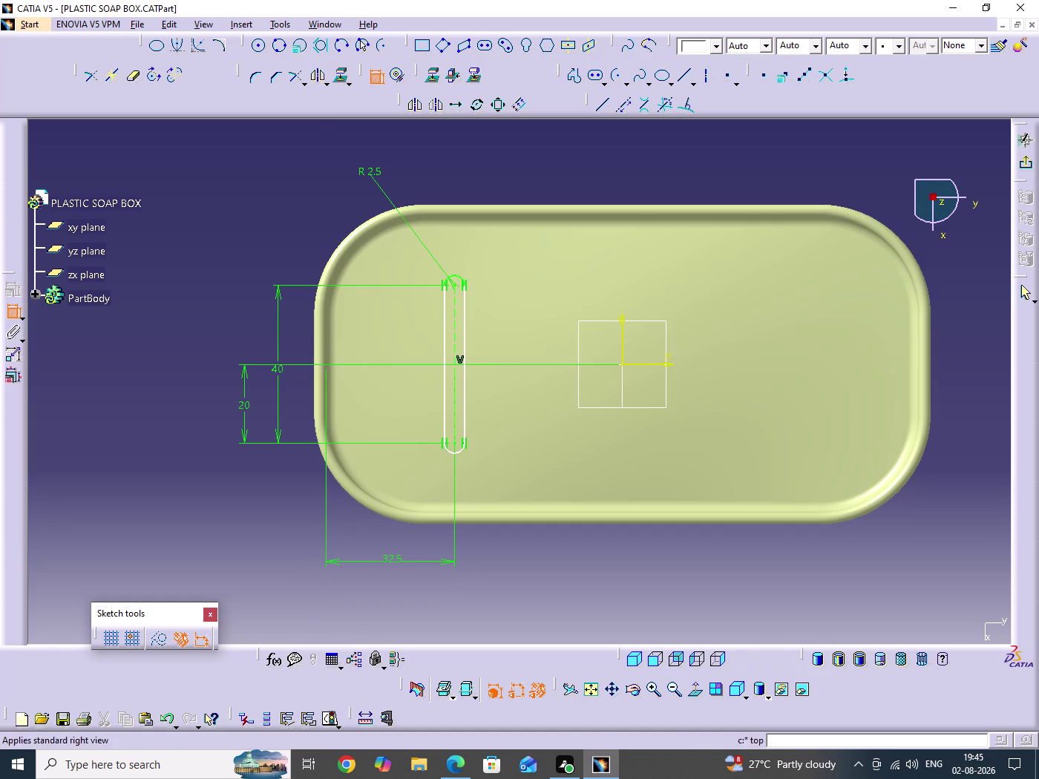
Start a constraint between the slot's end arc and another element, then abandon it.
click(621, 609)
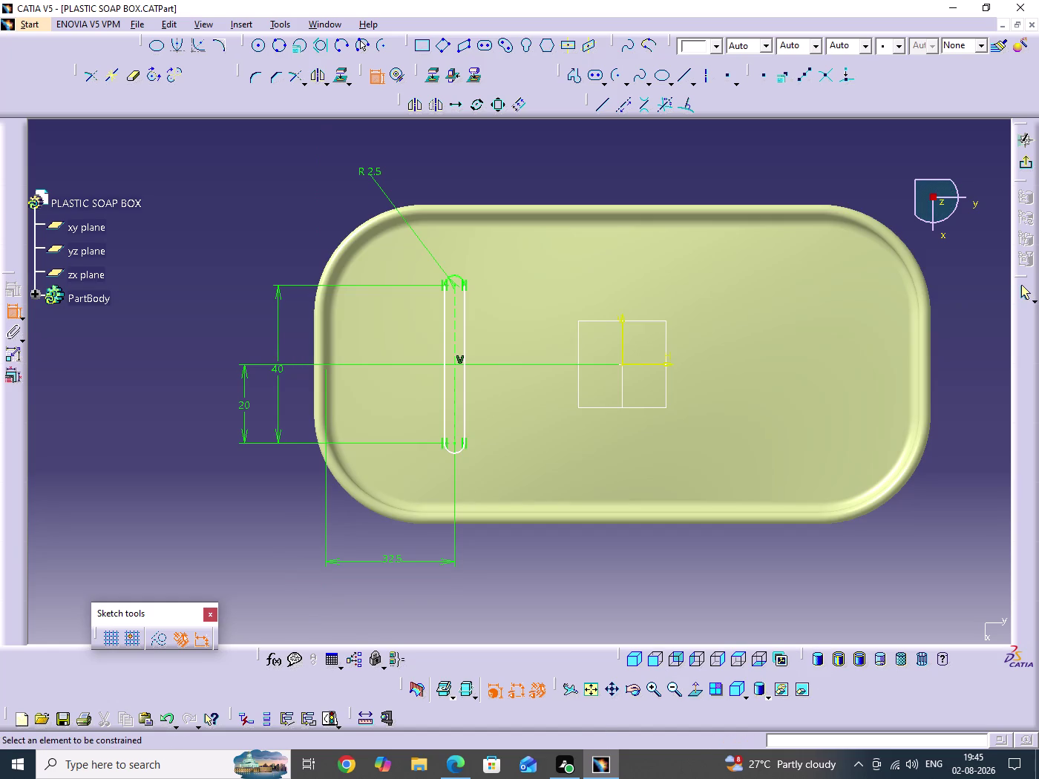
click(454, 442)
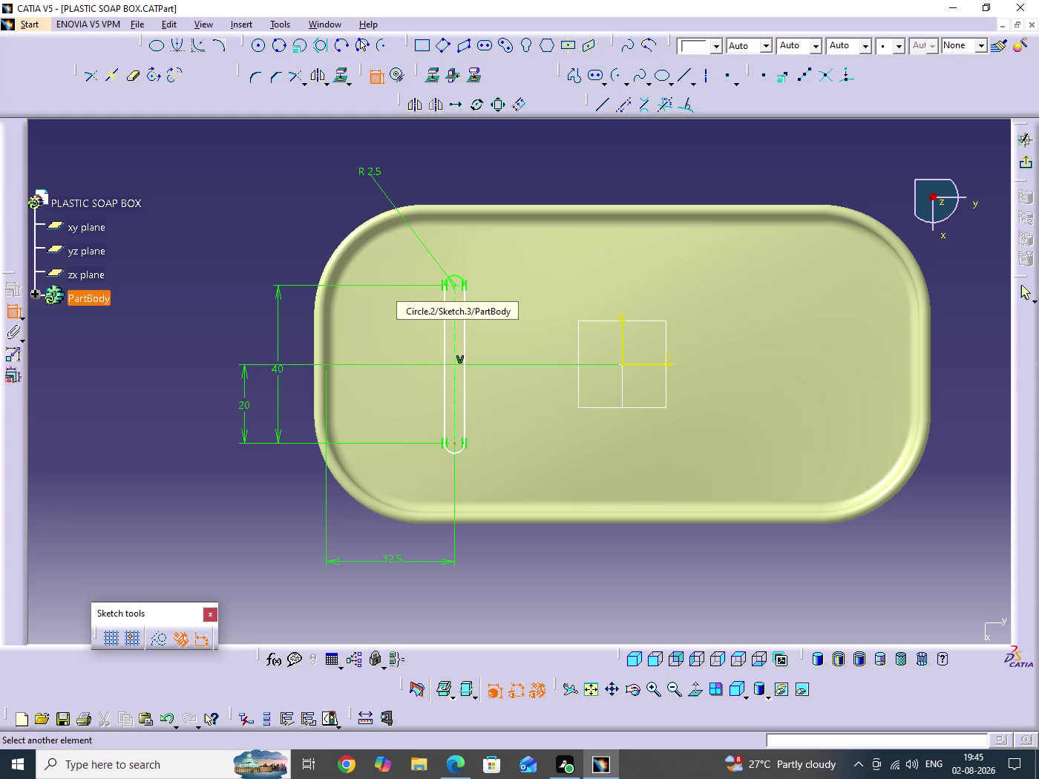
click(454, 287)
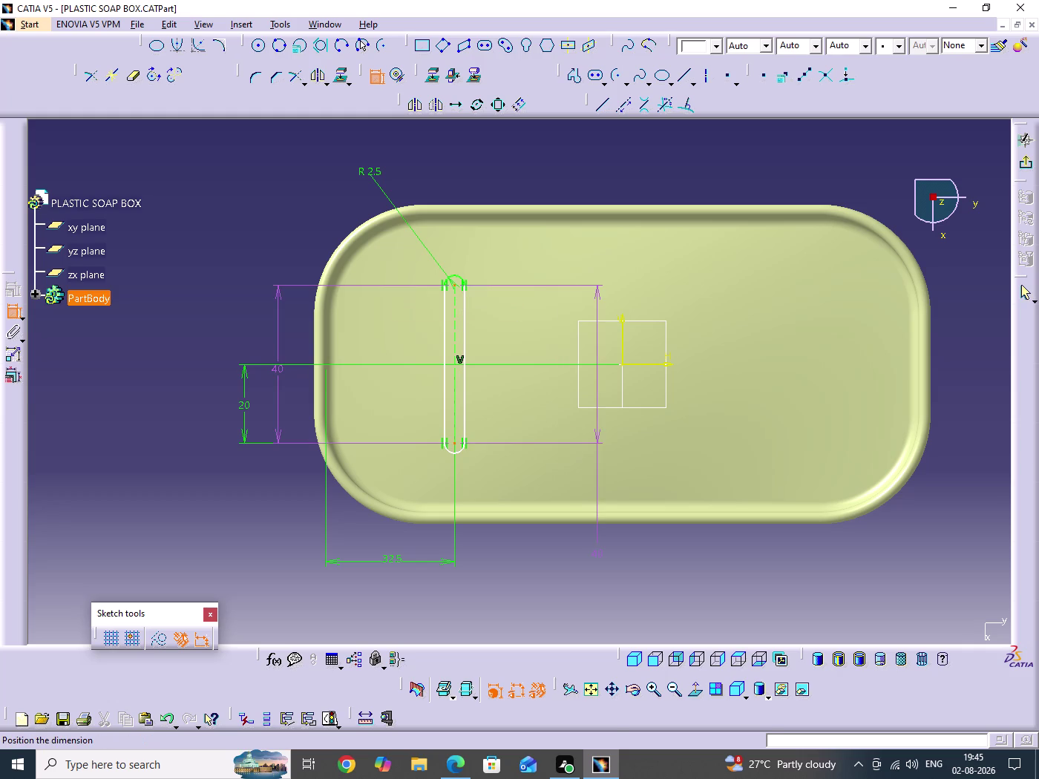
right_click(599, 569)
click(643, 702)
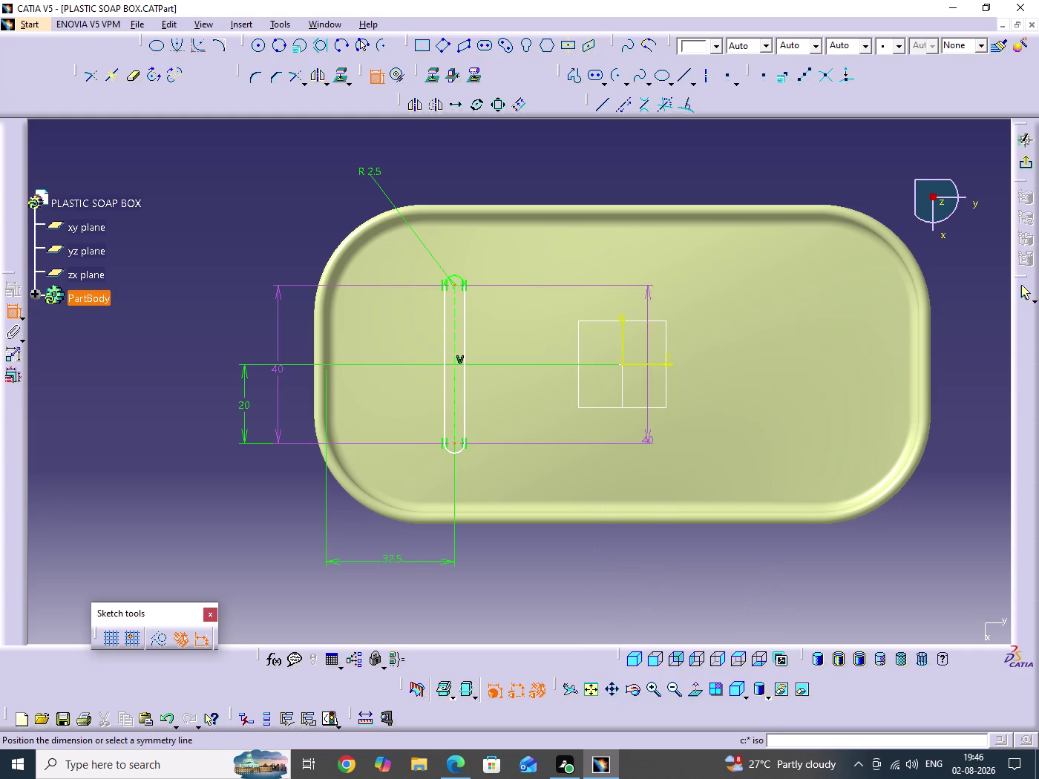
click(645, 364)
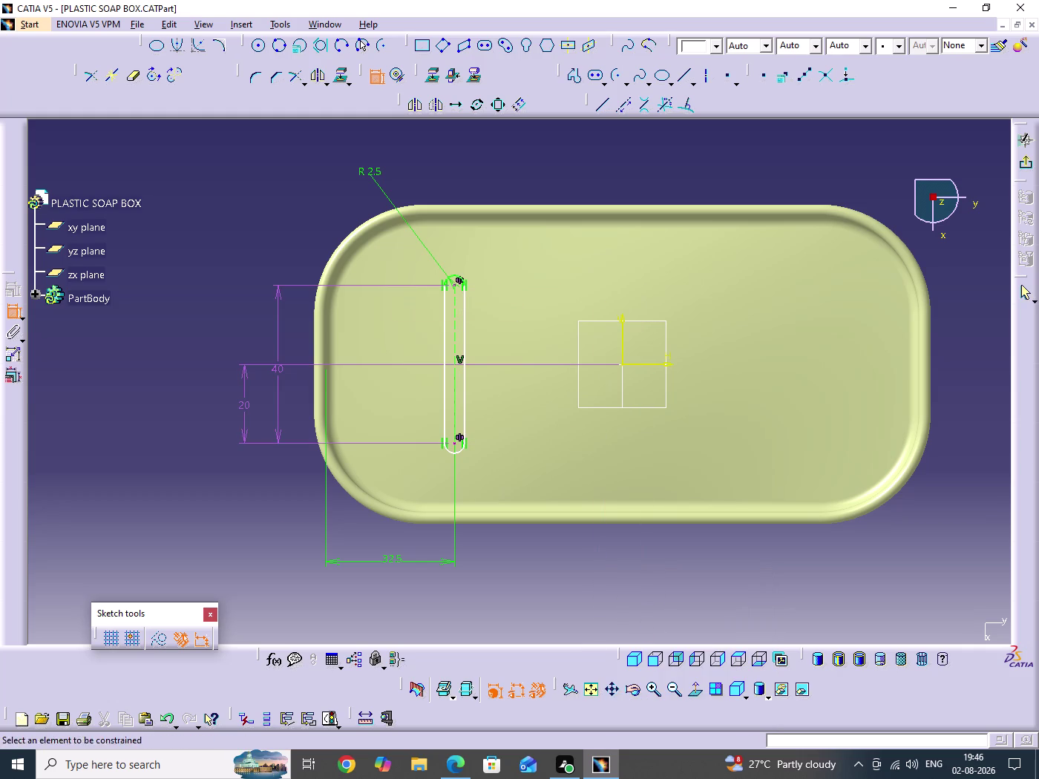
Delete the 20 mm offset dimension from the slot sketch.
click(589, 566)
right_click(242, 401)
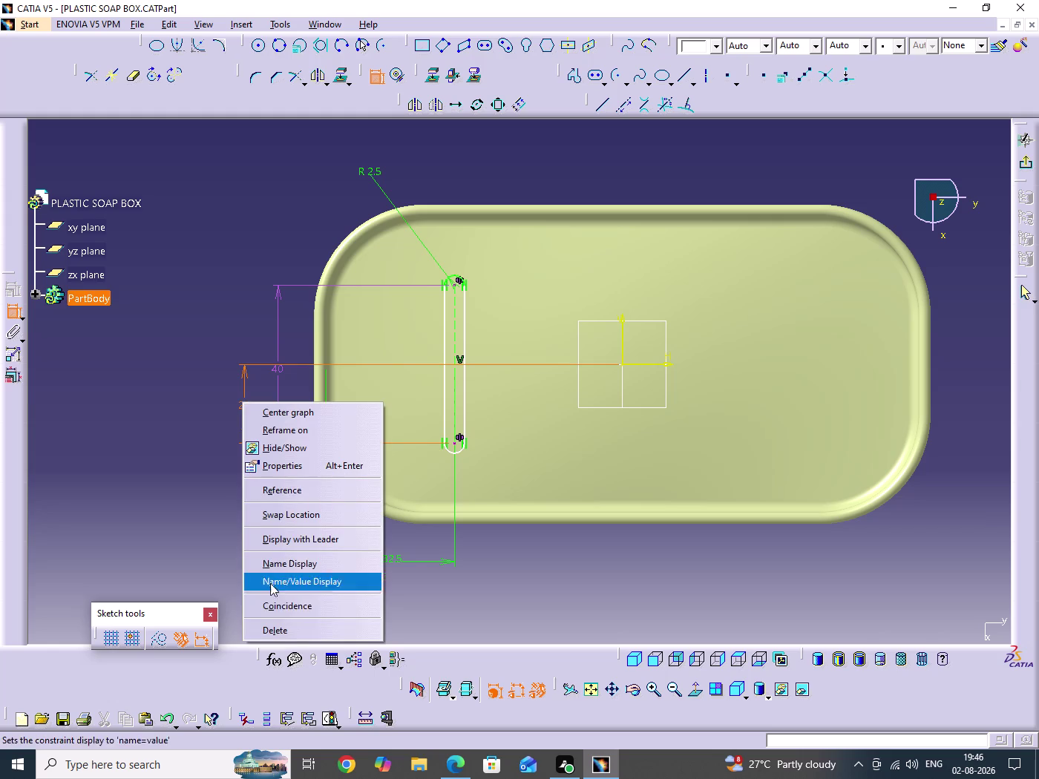
click(281, 632)
click(233, 482)
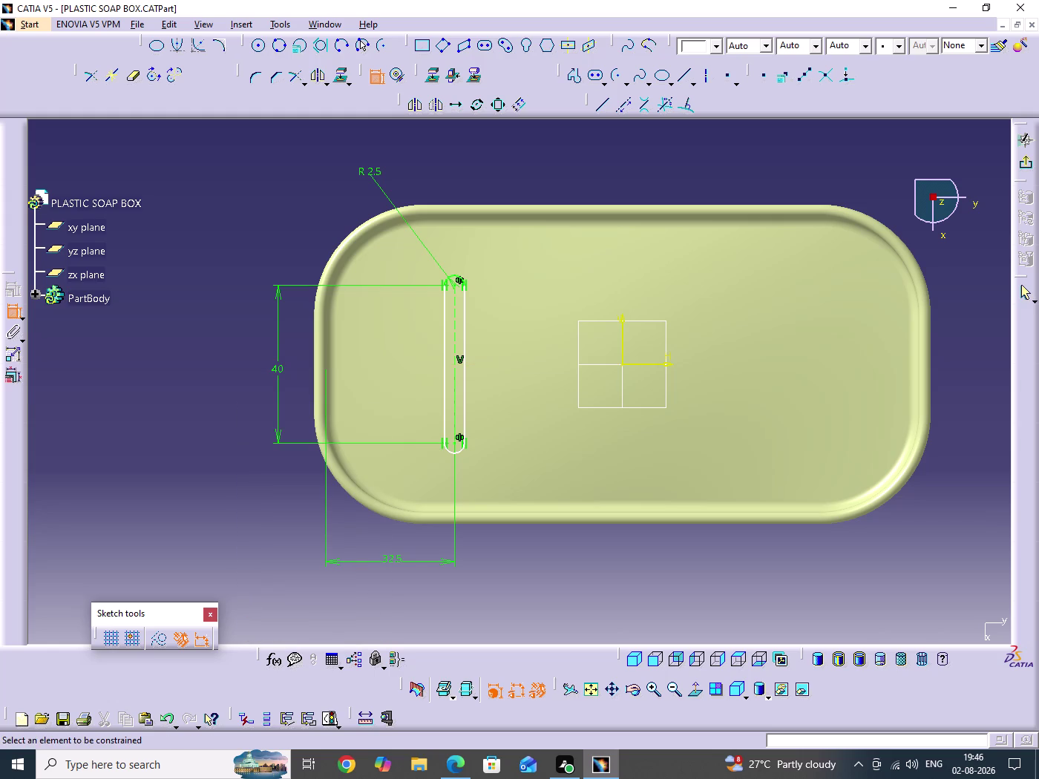
Draw a stray circle at the slot's lower end and undo it with Ctrl+Z.
click(376, 74)
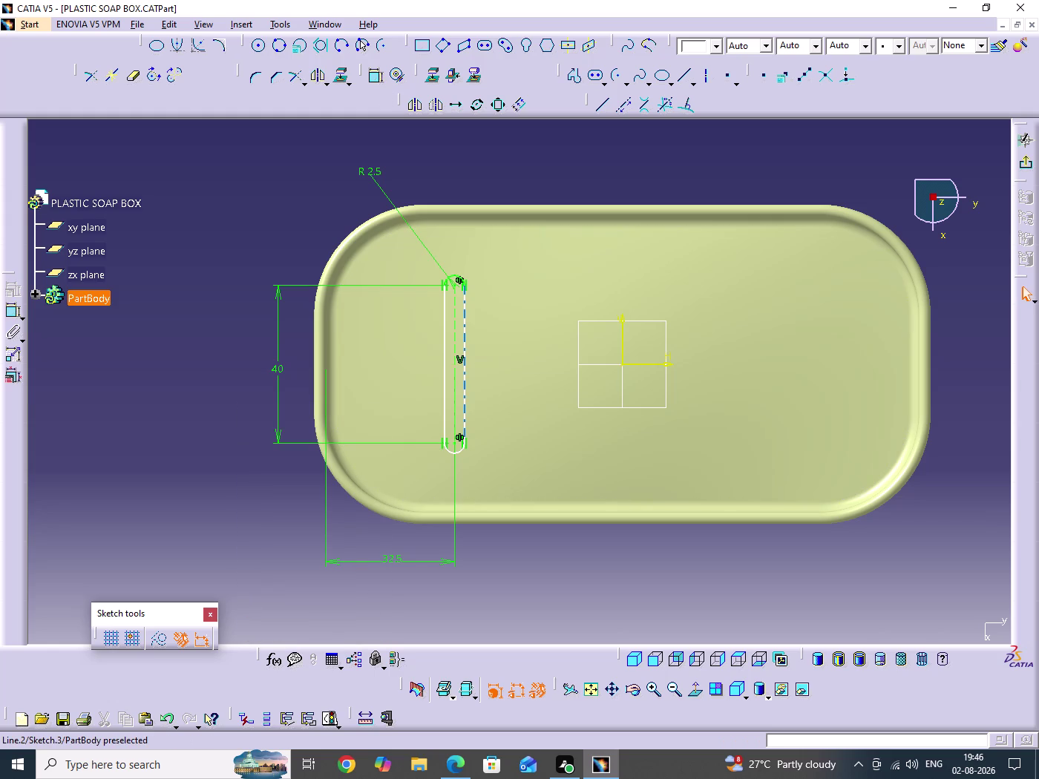
drag(463, 326, 460, 344)
click(185, 321)
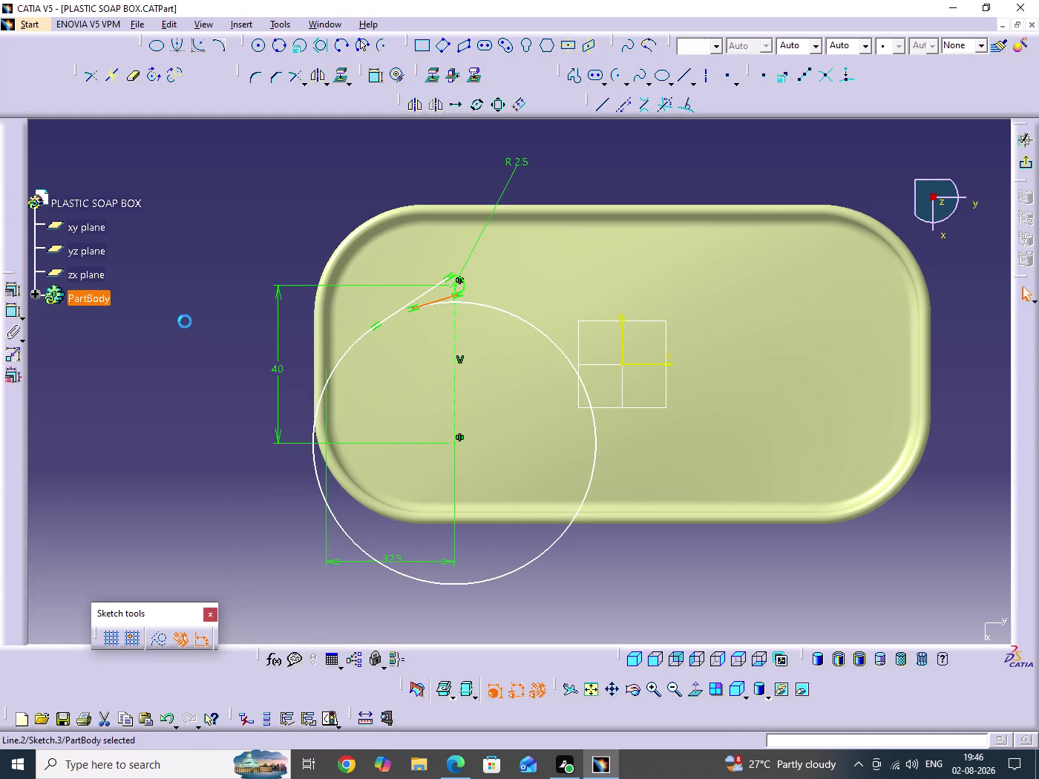
key(ctrl+z)
key(ctrl+z)
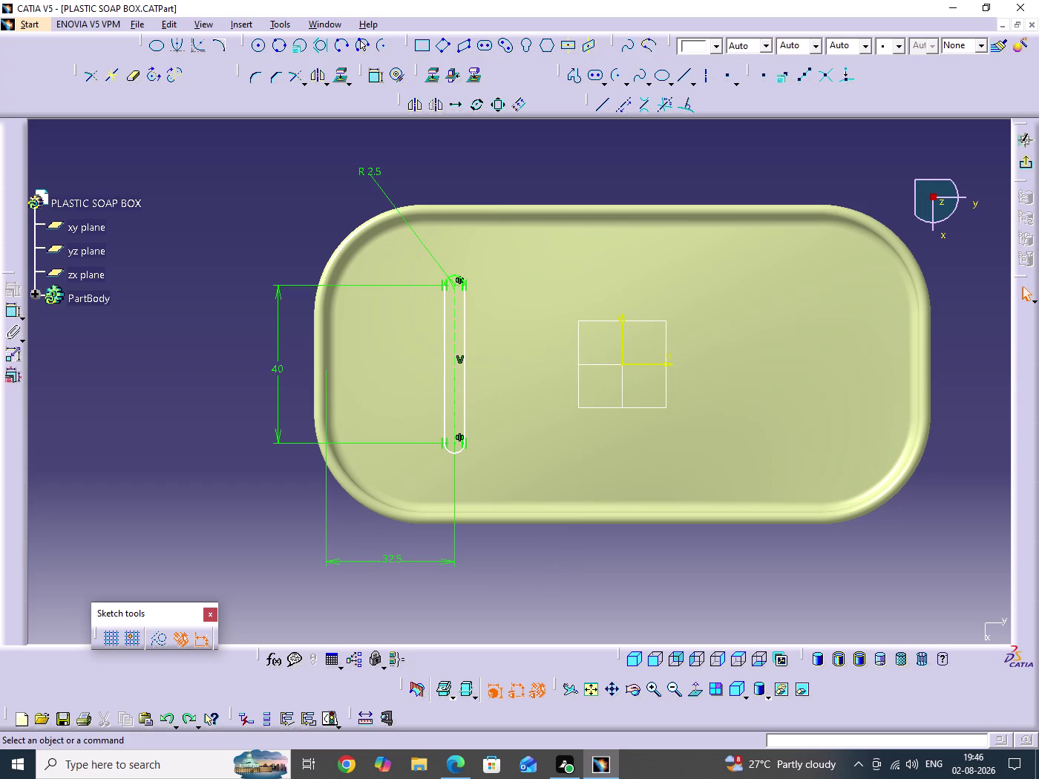
Give both straight slot sides a Vertical constraint through the Constraints dialog.
click(191, 390)
click(446, 397)
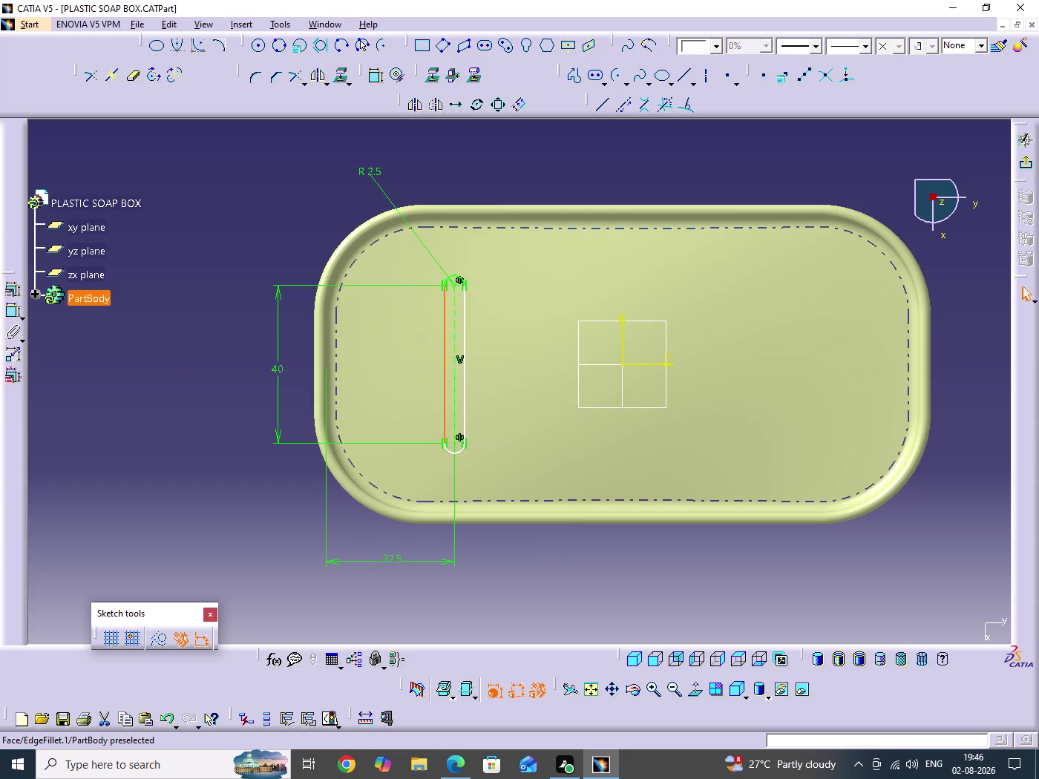
click(465, 390)
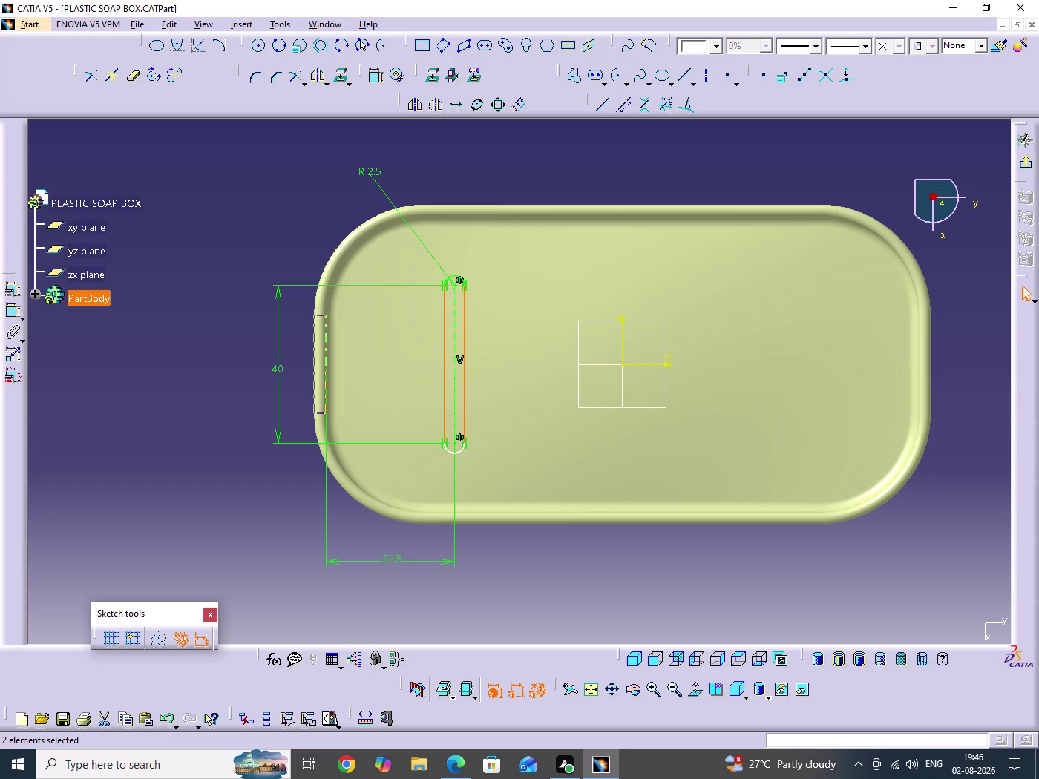
click(9, 291)
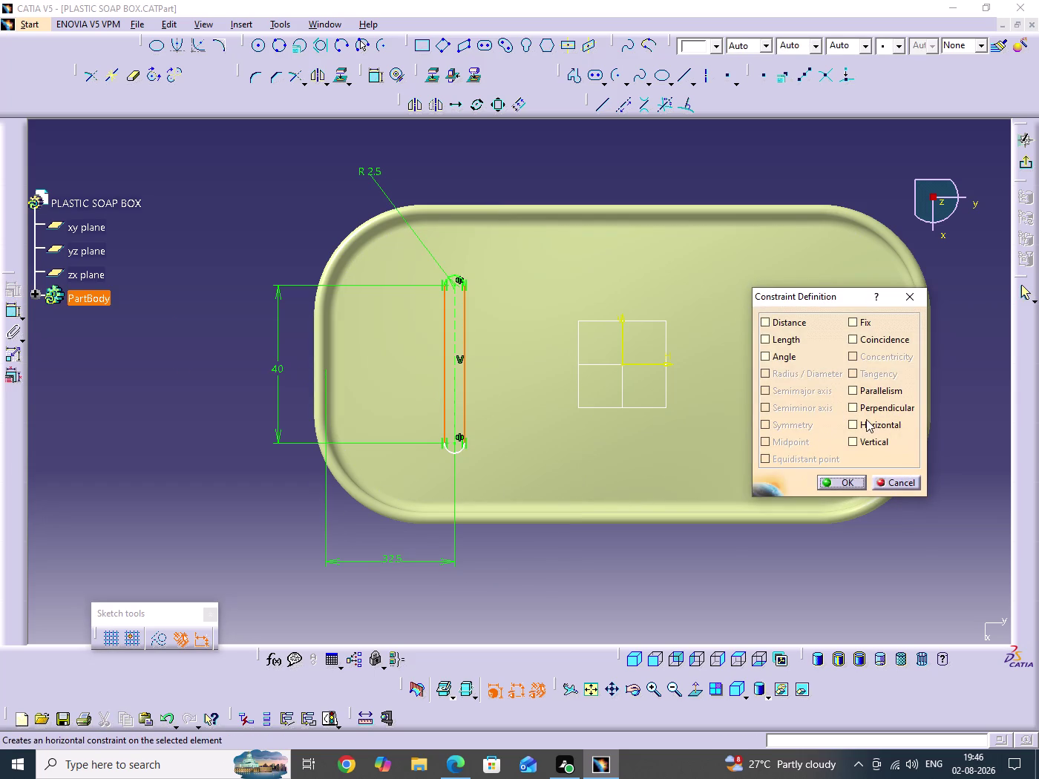
click(870, 443)
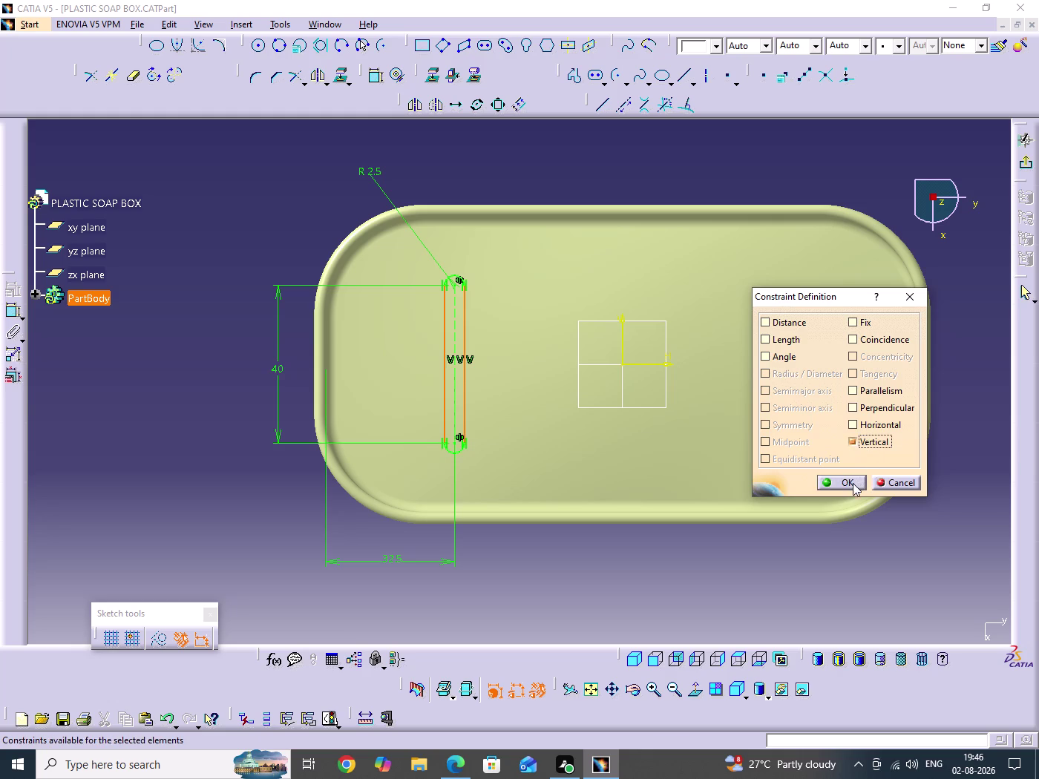
click(852, 483)
Box-select the slot geometry and start the Translate command.
click(915, 548)
click(947, 324)
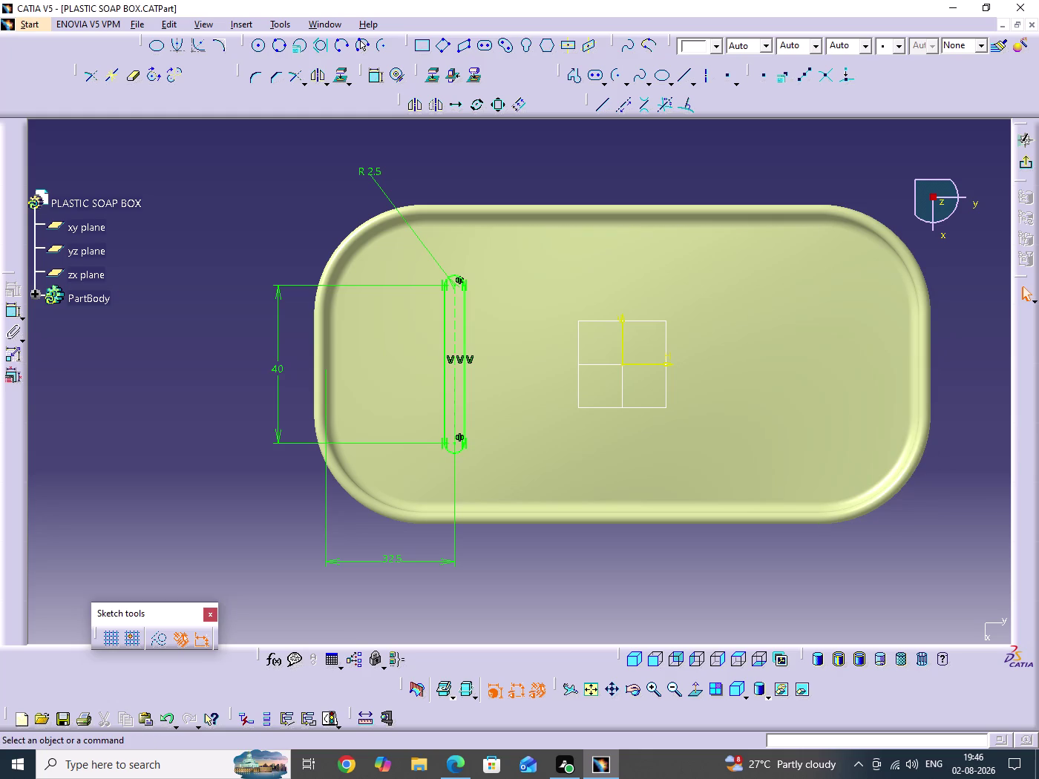
drag(427, 175, 500, 466)
click(623, 586)
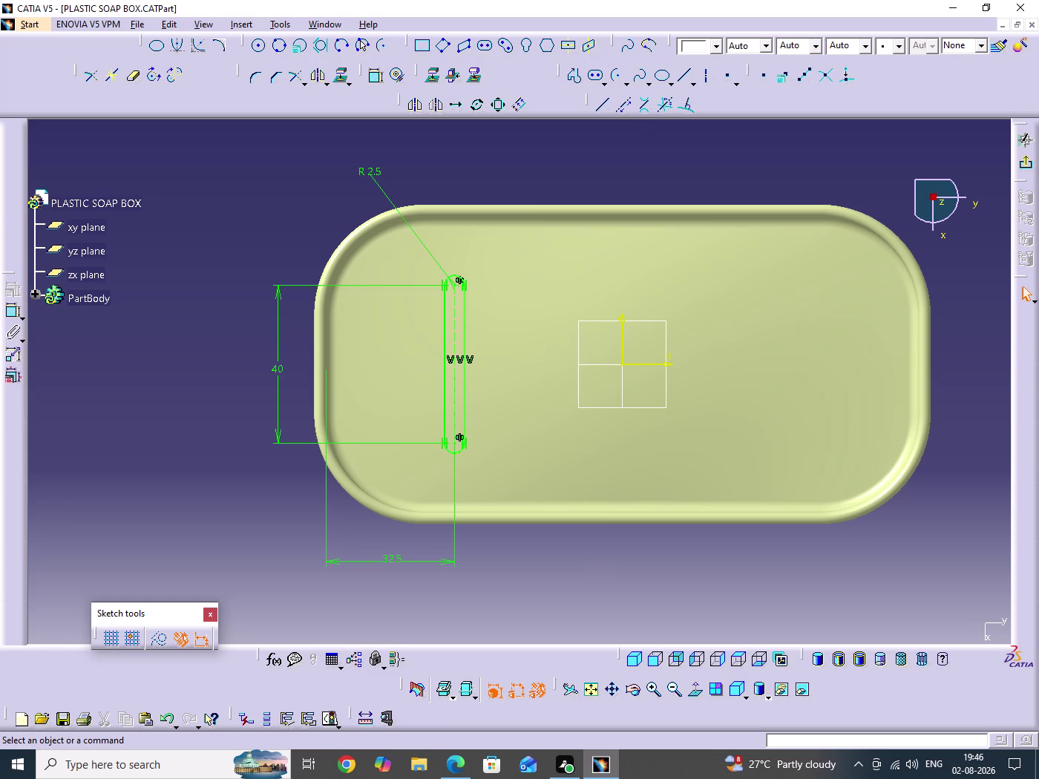
click(540, 161)
Cancel the first translation and select the slot's side lines and end arcs.
click(455, 110)
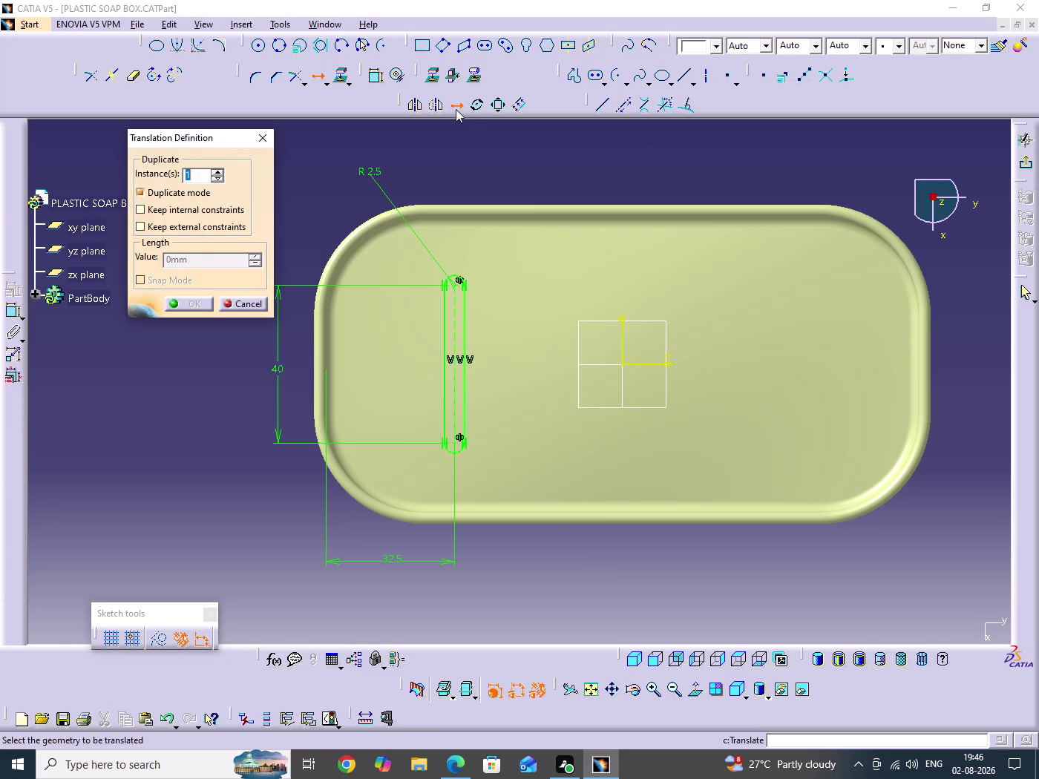
click(252, 307)
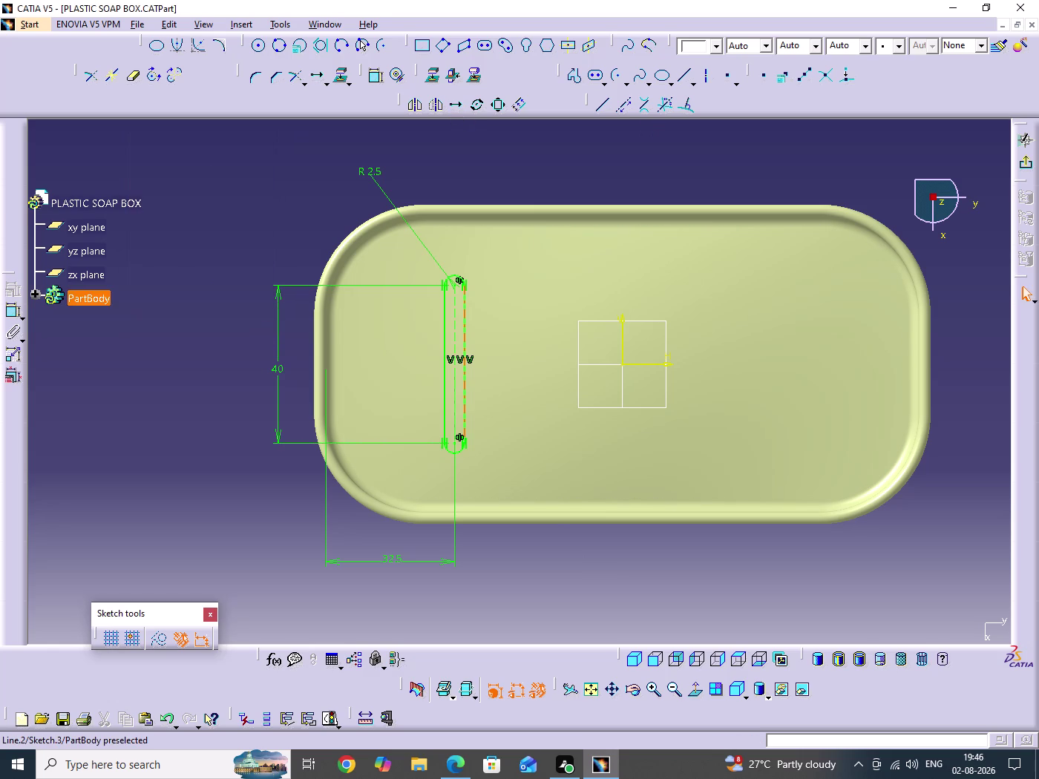
click(464, 314)
click(448, 279)
click(445, 300)
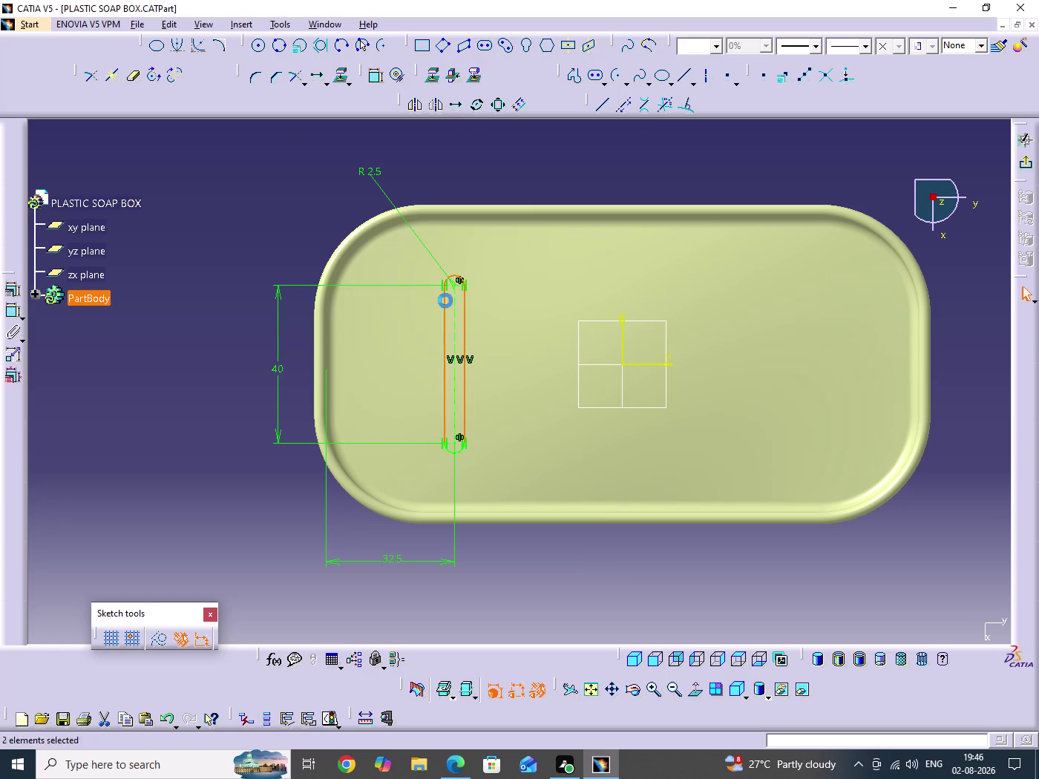
click(458, 456)
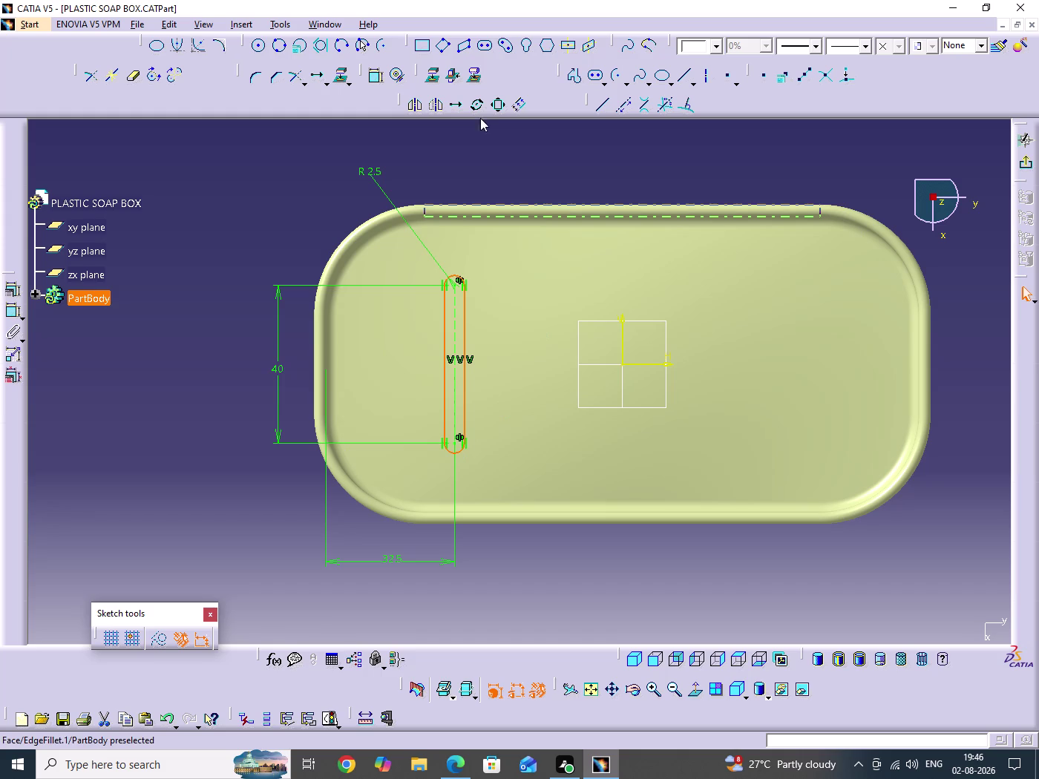
Translate the slot from its arc centre with 3 instances at 42.5 mm spacing.
click(455, 104)
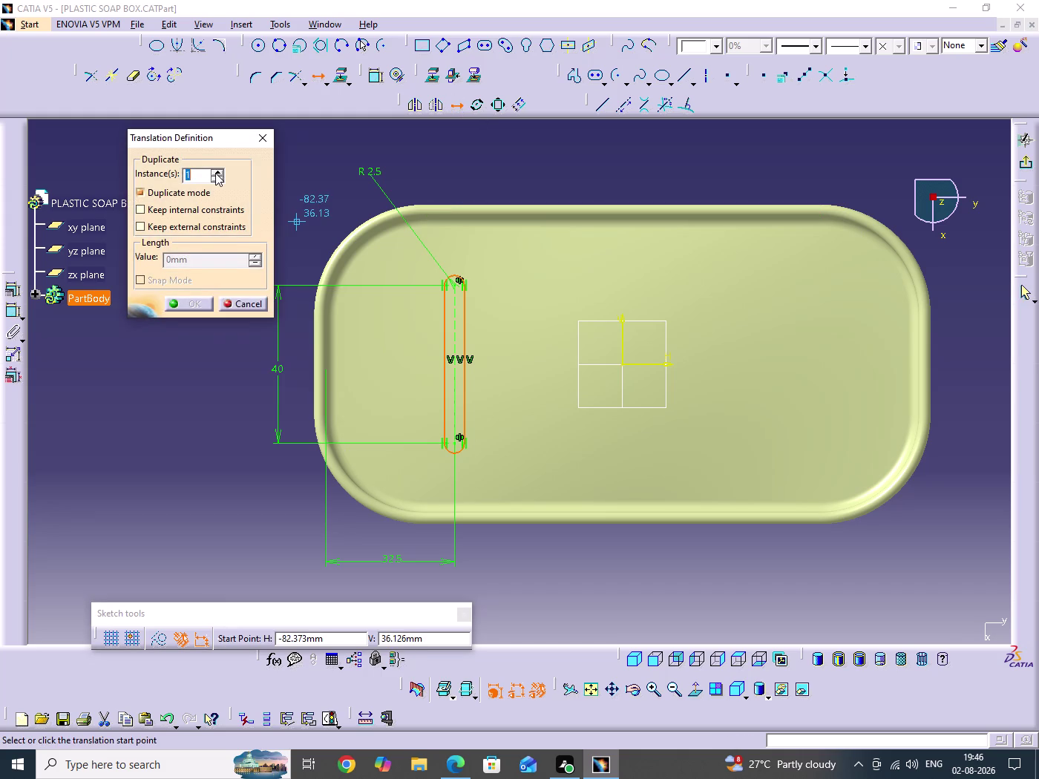
click(215, 173)
click(216, 173)
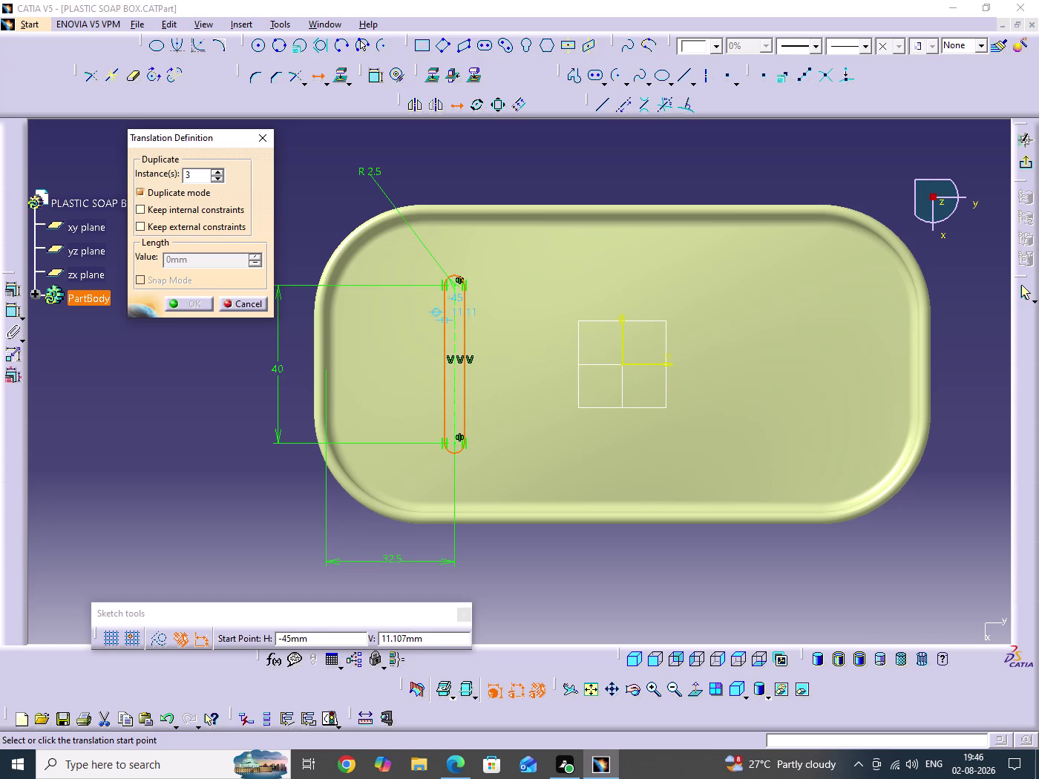
middle_drag(497, 355, 503, 258)
middle_drag(482, 417, 499, 305)
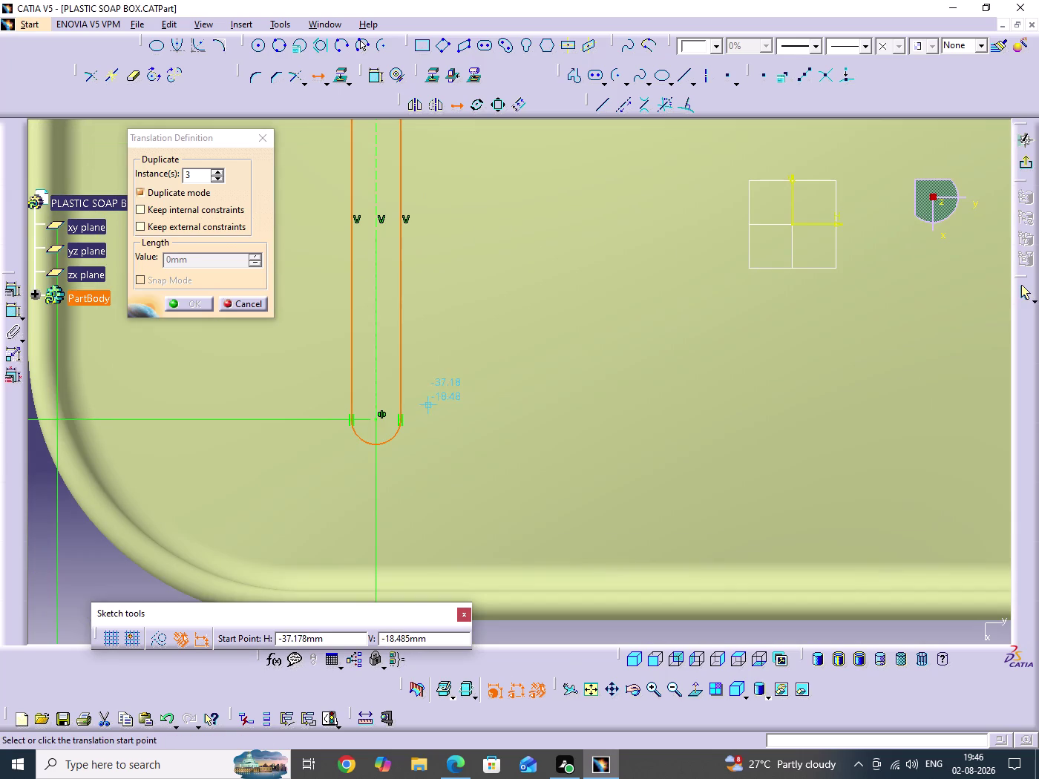
click(377, 422)
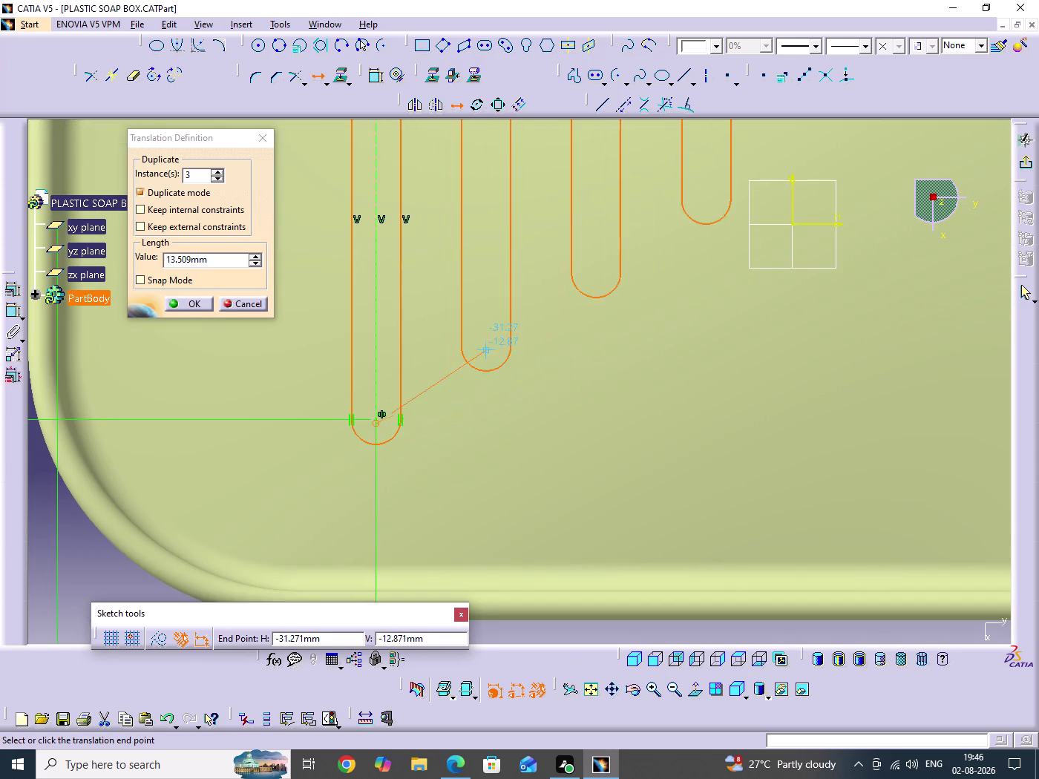
middle_drag(486, 350, 488, 431)
middle_drag(574, 434, 513, 416)
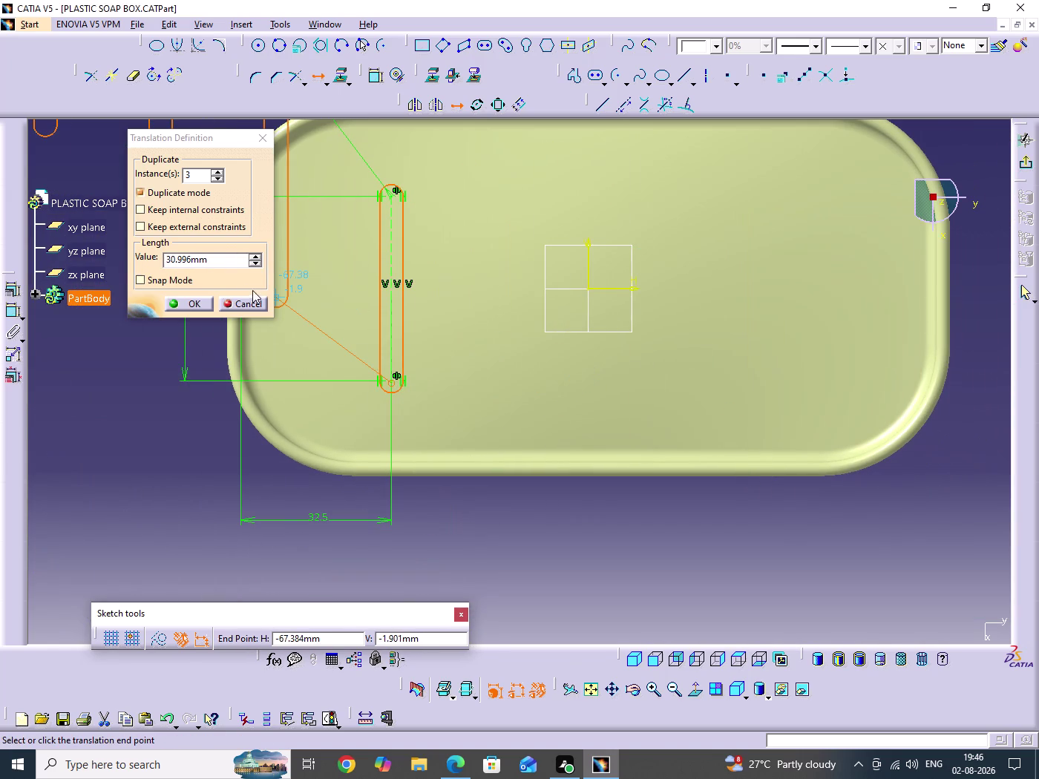
double_click(223, 258)
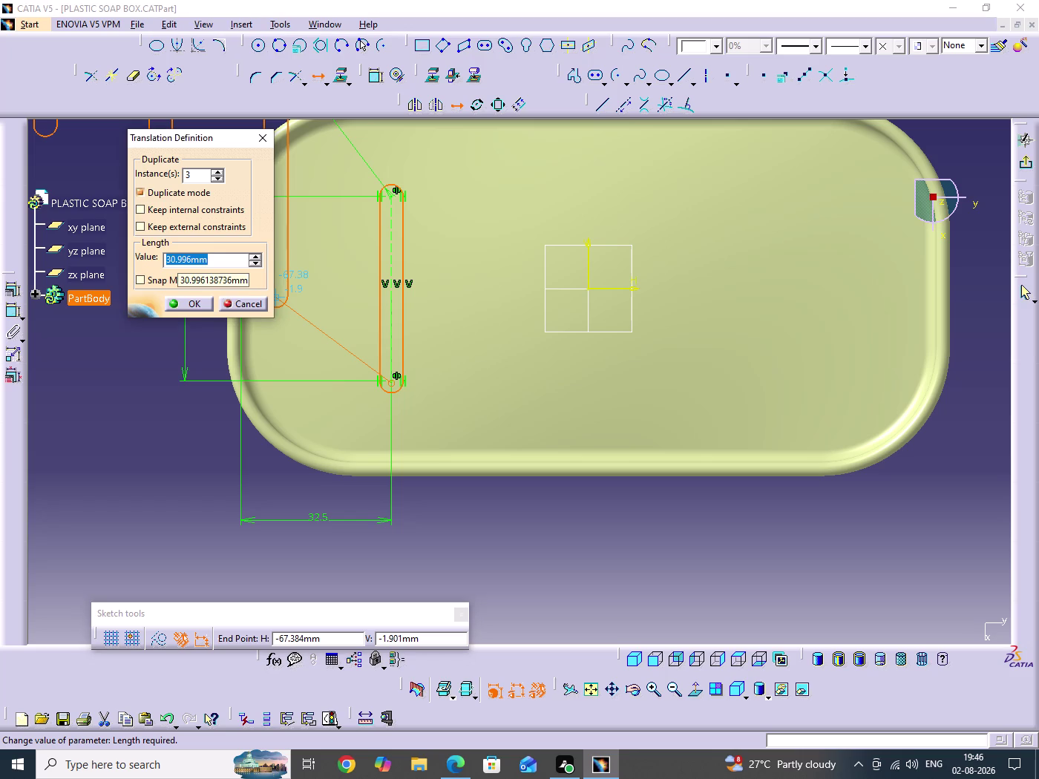
text(42.5)
key(Return)
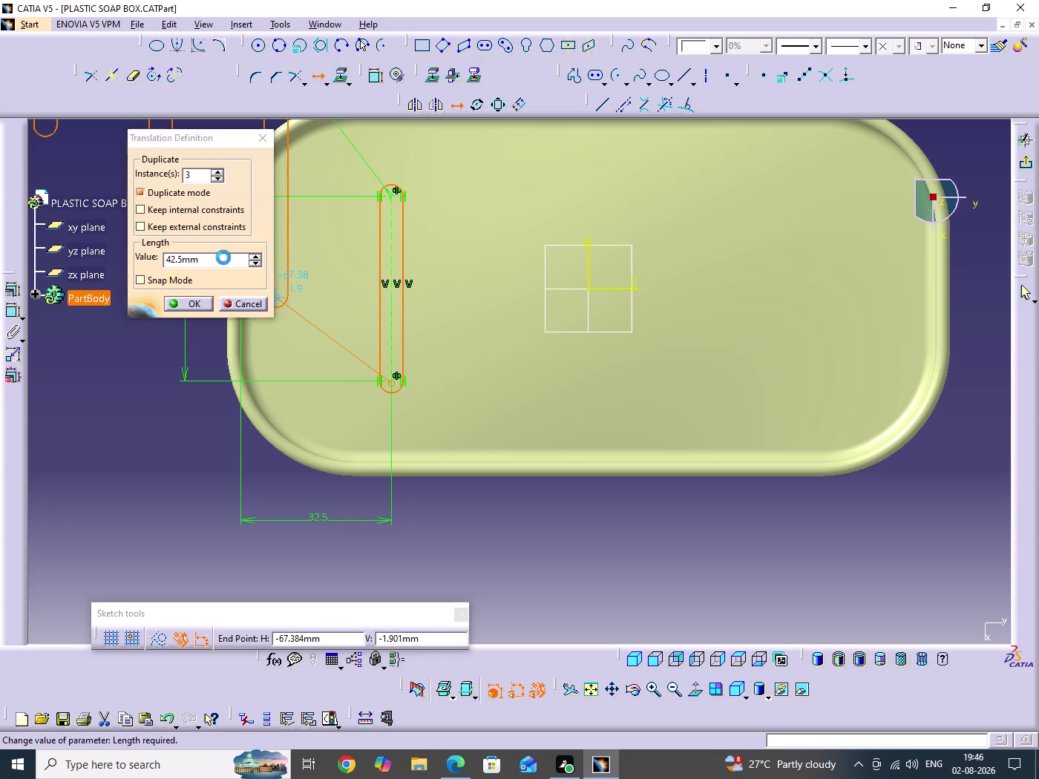
Place the slot copies and delete the copy lying outside the box.
scroll(down, 3)
scroll(down, 3)
middle_drag(522, 320, 525, 389)
scroll(down, 3)
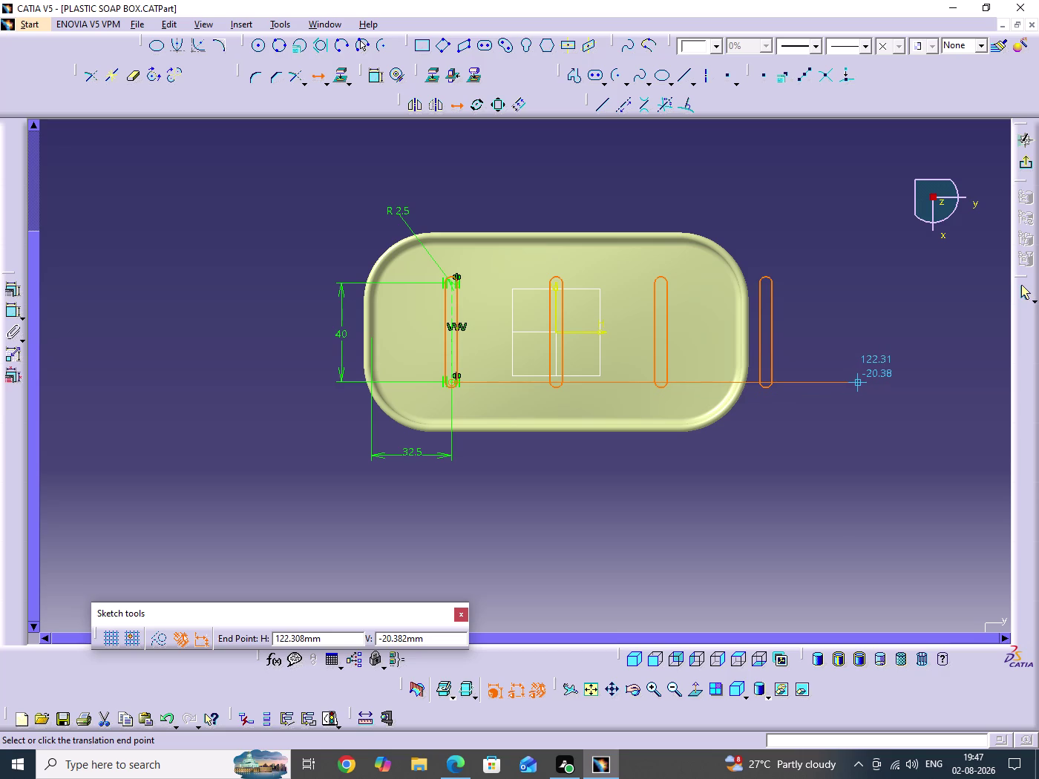
click(859, 379)
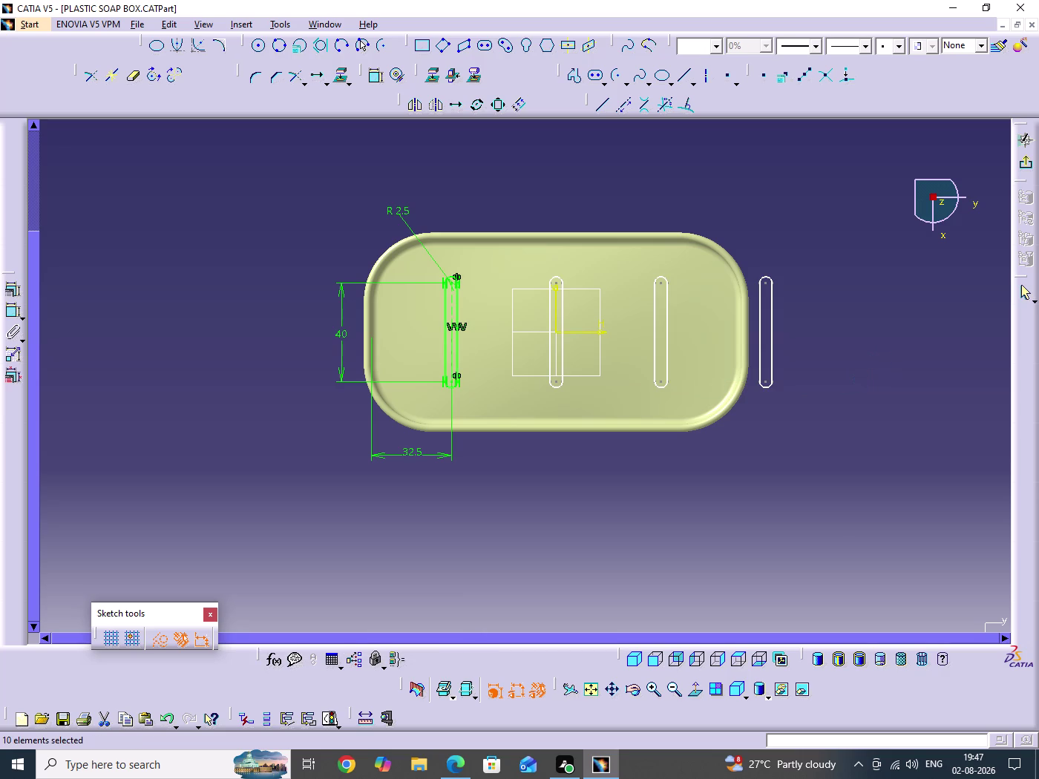
drag(742, 220, 792, 451)
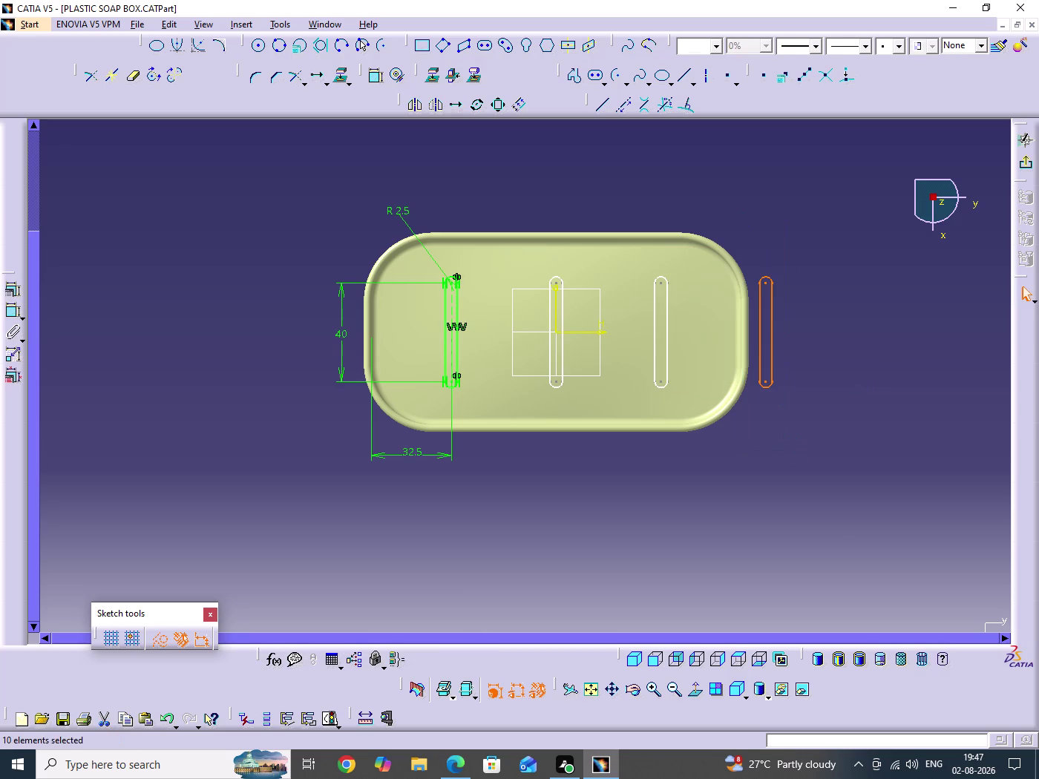
key(Delete)
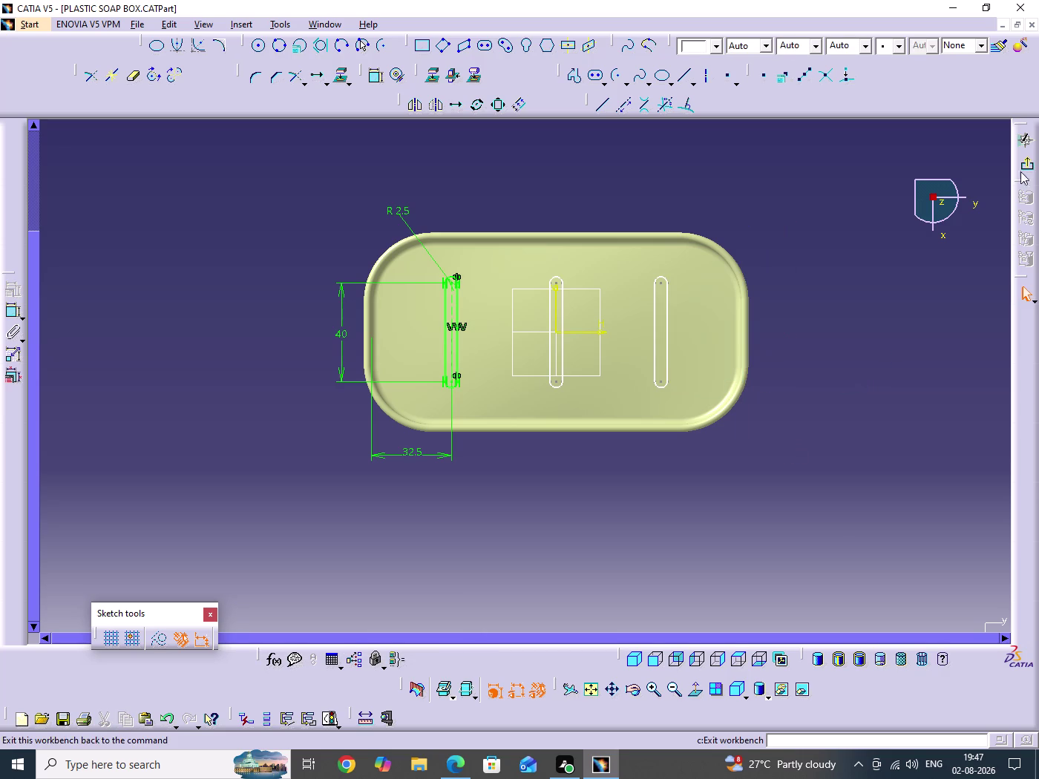
Exit to the 3D part, tear off the Trim-Split toolbar, and split Sketch.3.
click(1031, 166)
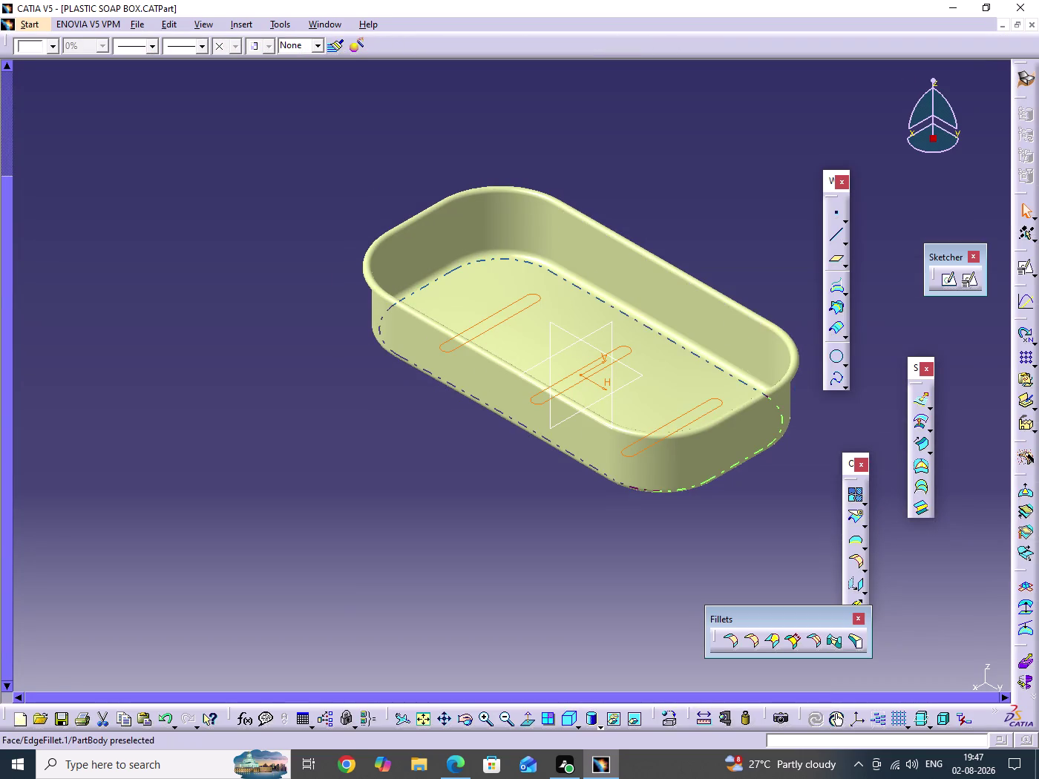
middle_drag(658, 346, 508, 331)
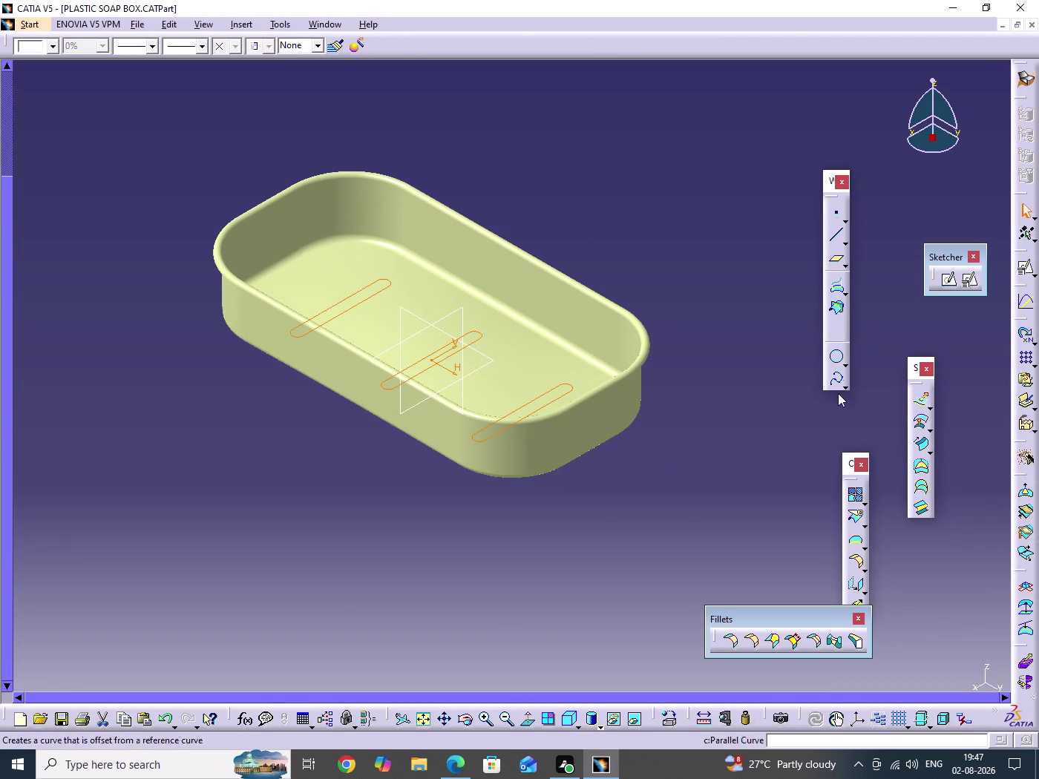
drag(790, 623, 721, 634)
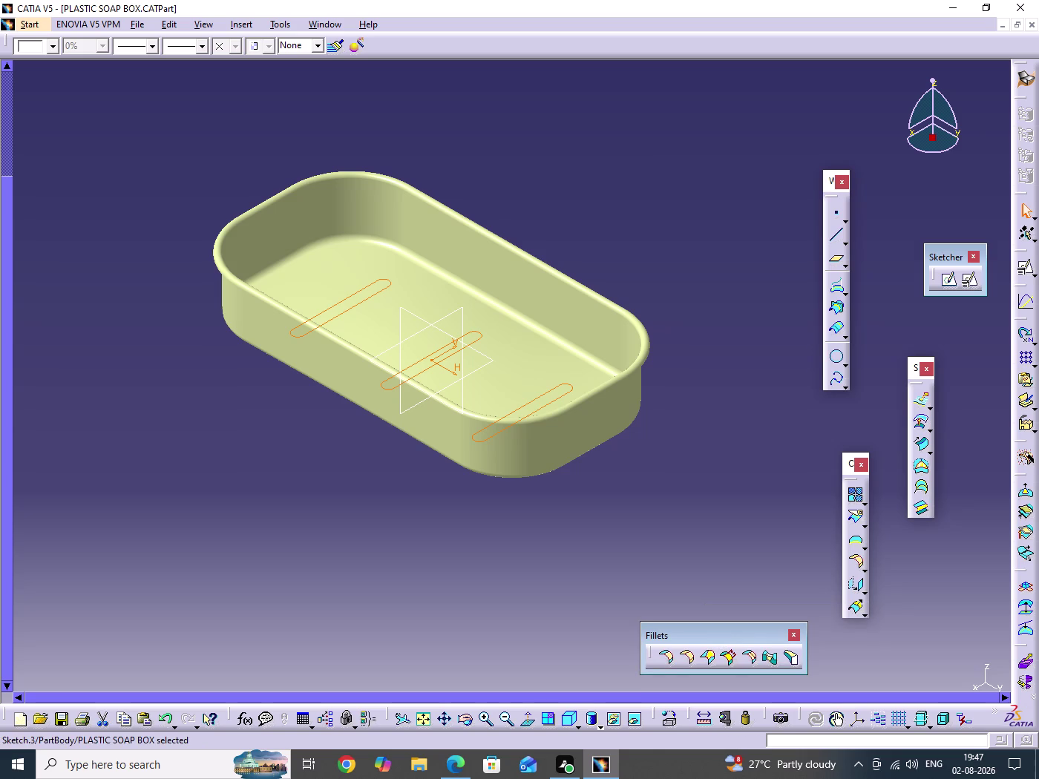
click(864, 522)
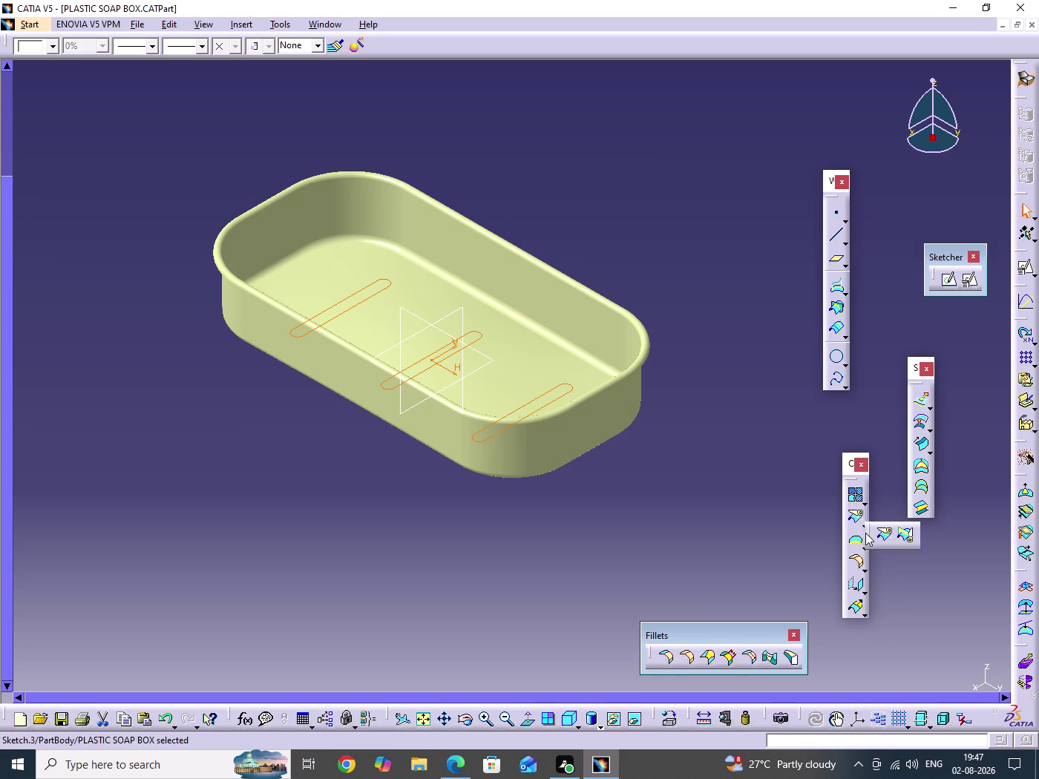
drag(865, 533, 901, 581)
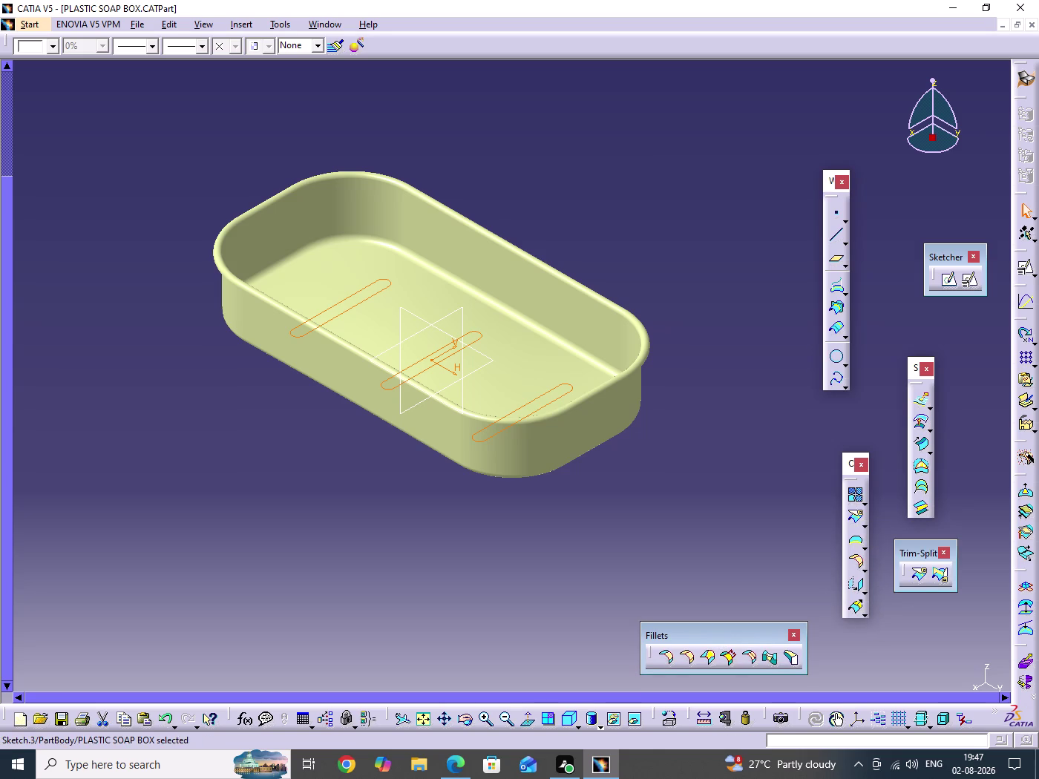
click(918, 579)
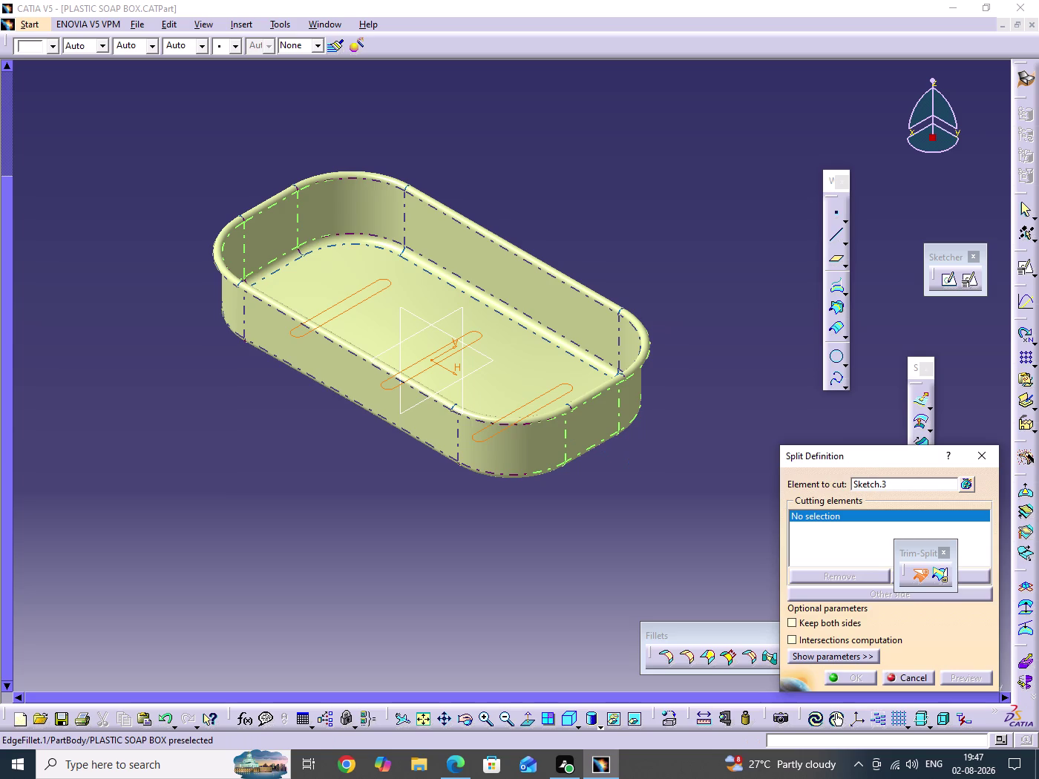
Cancel the failed Split and Trim of the slot sketch against the box body.
click(523, 372)
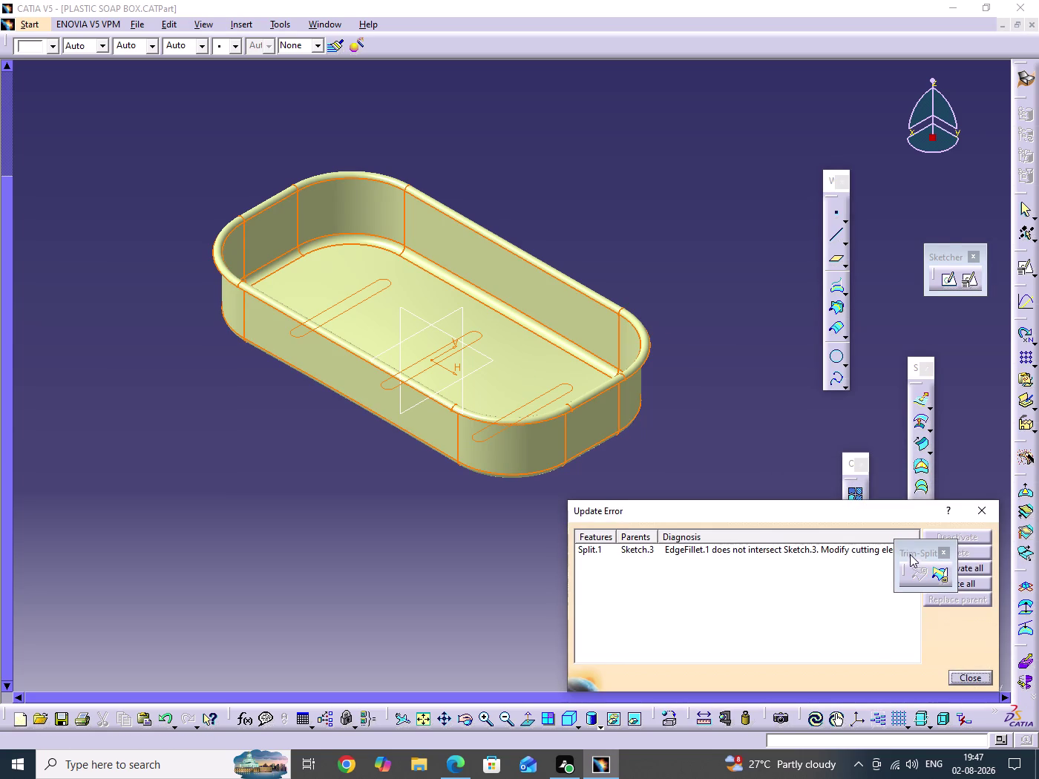
drag(909, 553, 759, 444)
click(970, 680)
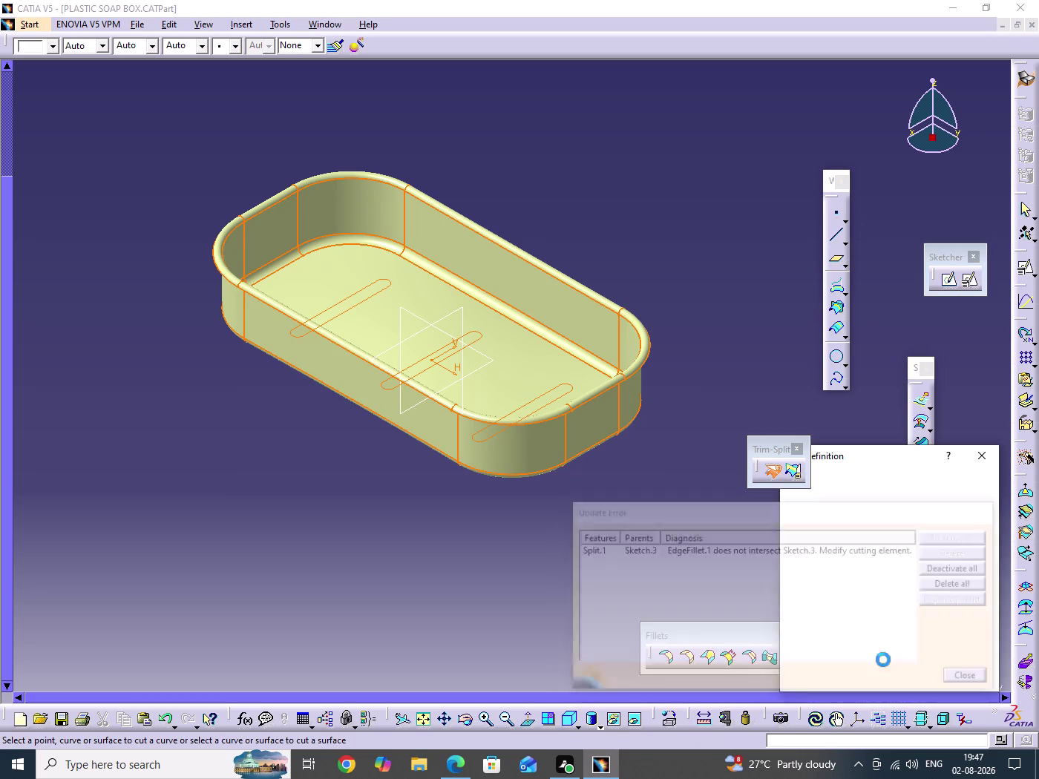
click(910, 678)
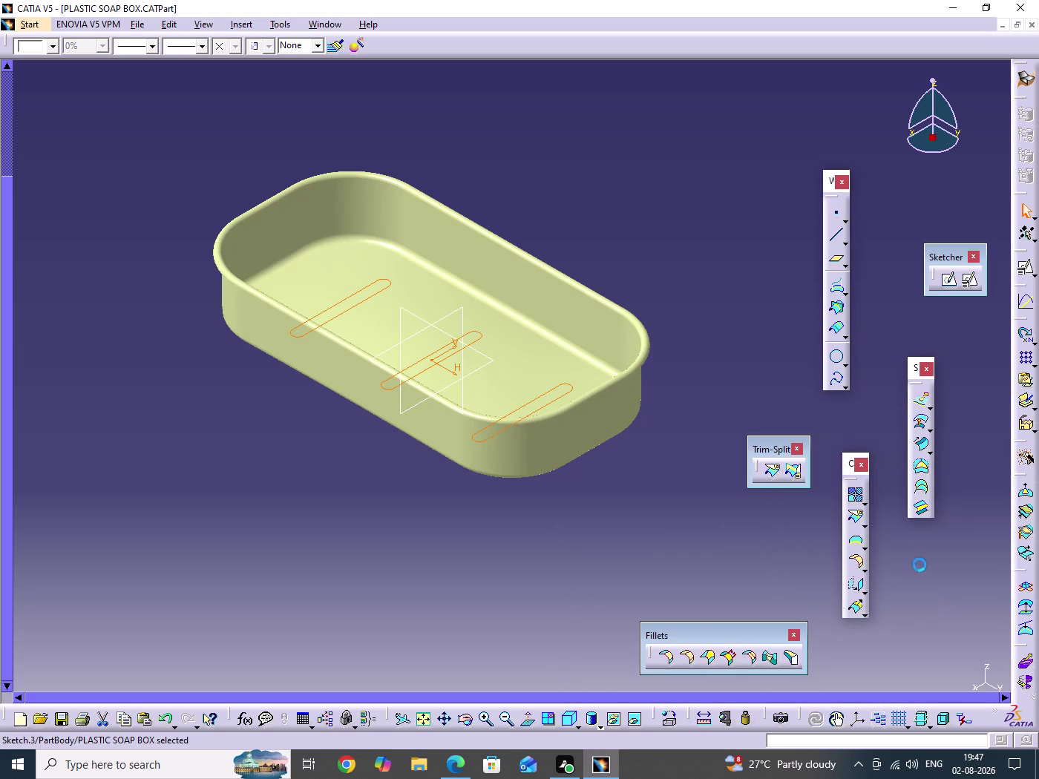
click(796, 473)
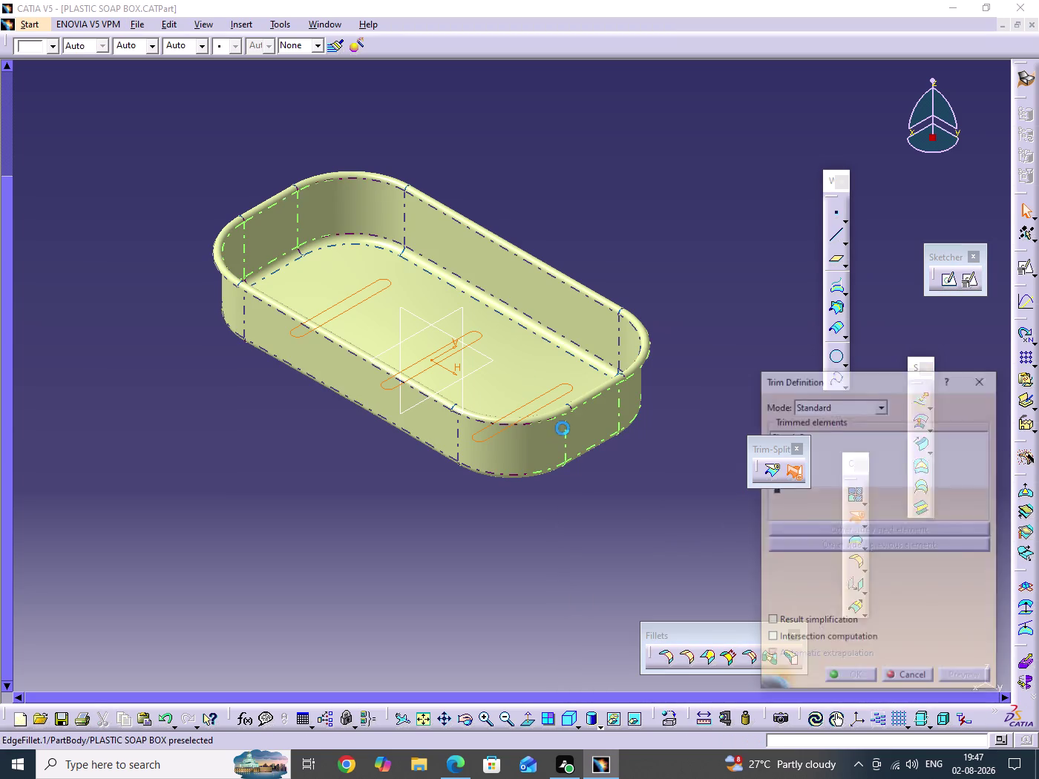
click(532, 382)
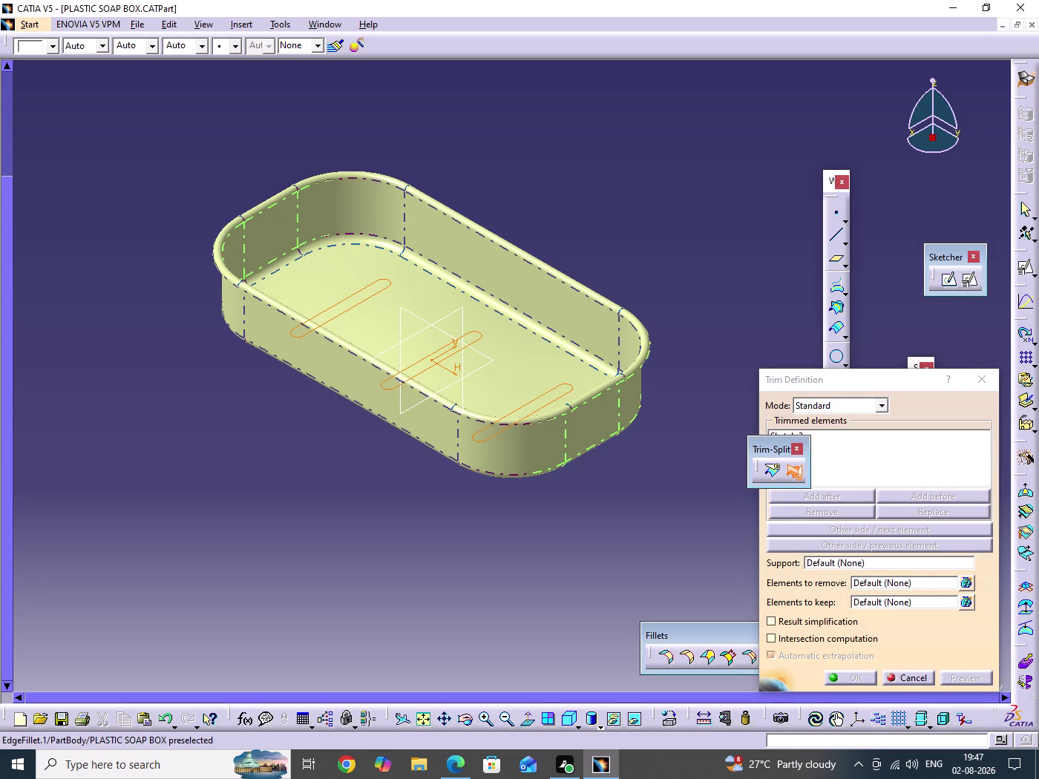
drag(760, 449, 659, 485)
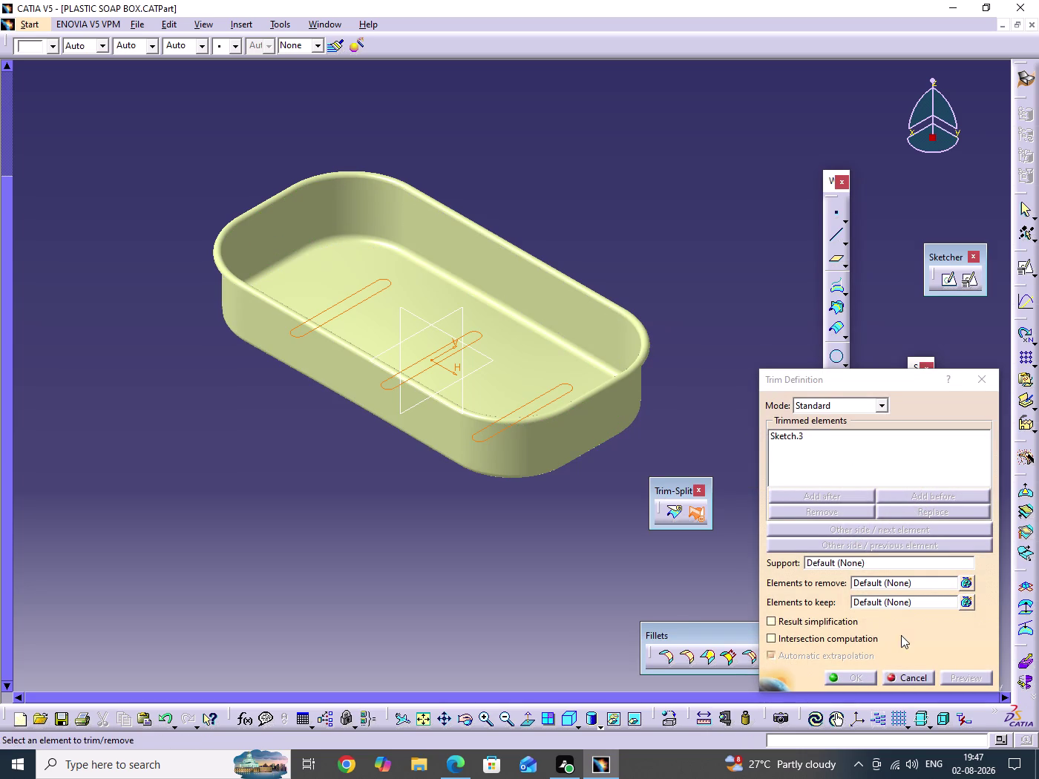
click(925, 683)
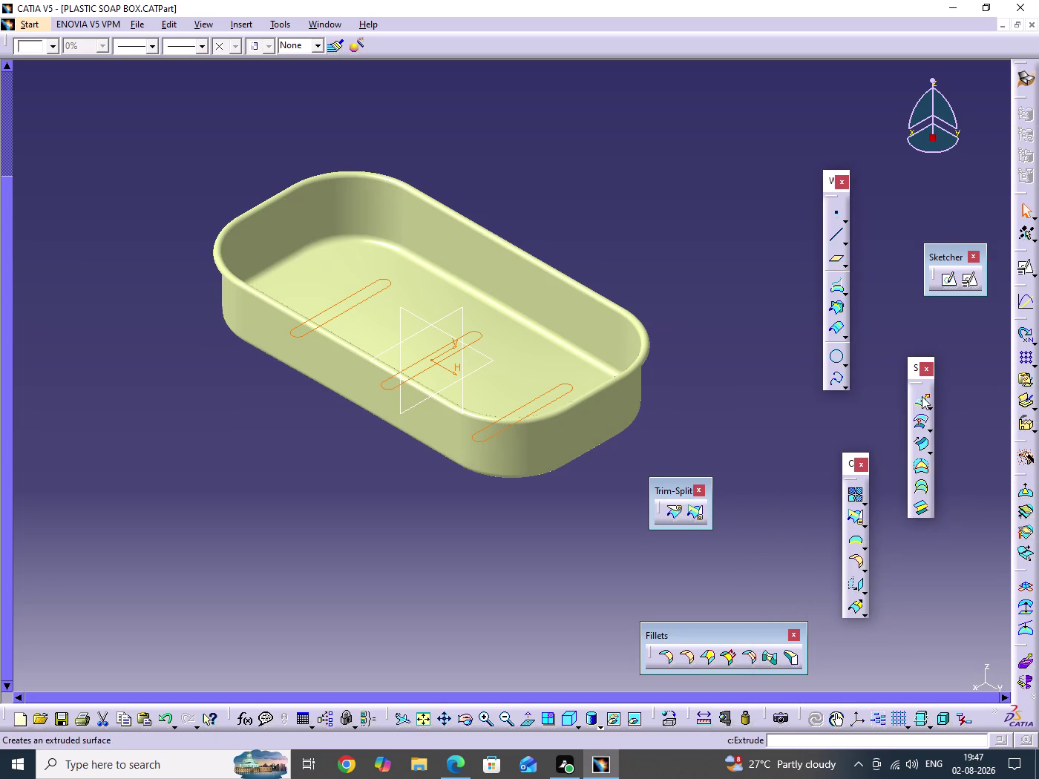
Extrude Sketch.3 to a 25 mm surface, keeping all three sub-elements.
click(921, 396)
click(856, 681)
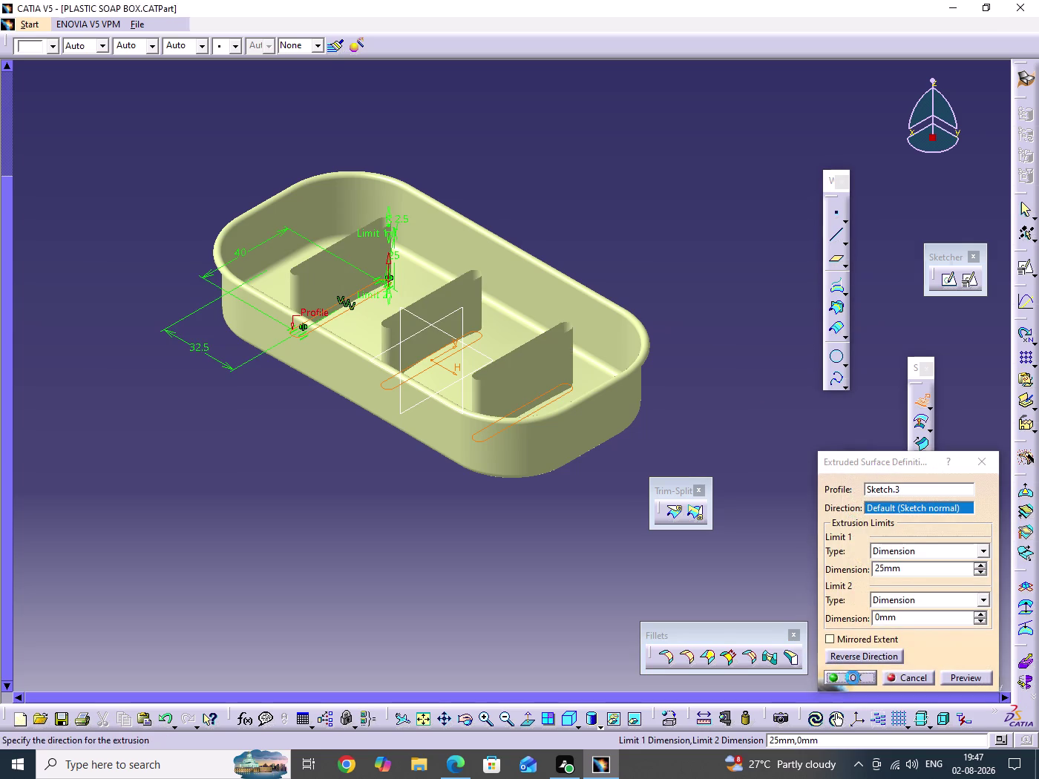
click(789, 457)
click(981, 674)
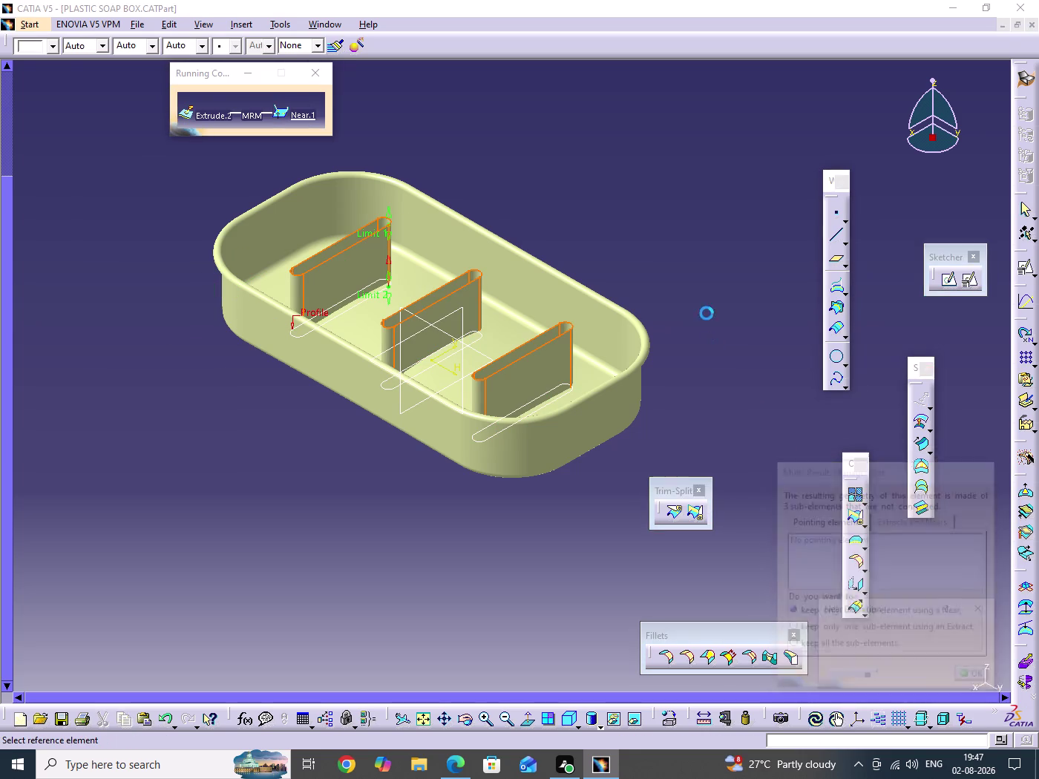
click(706, 313)
click(894, 681)
click(751, 365)
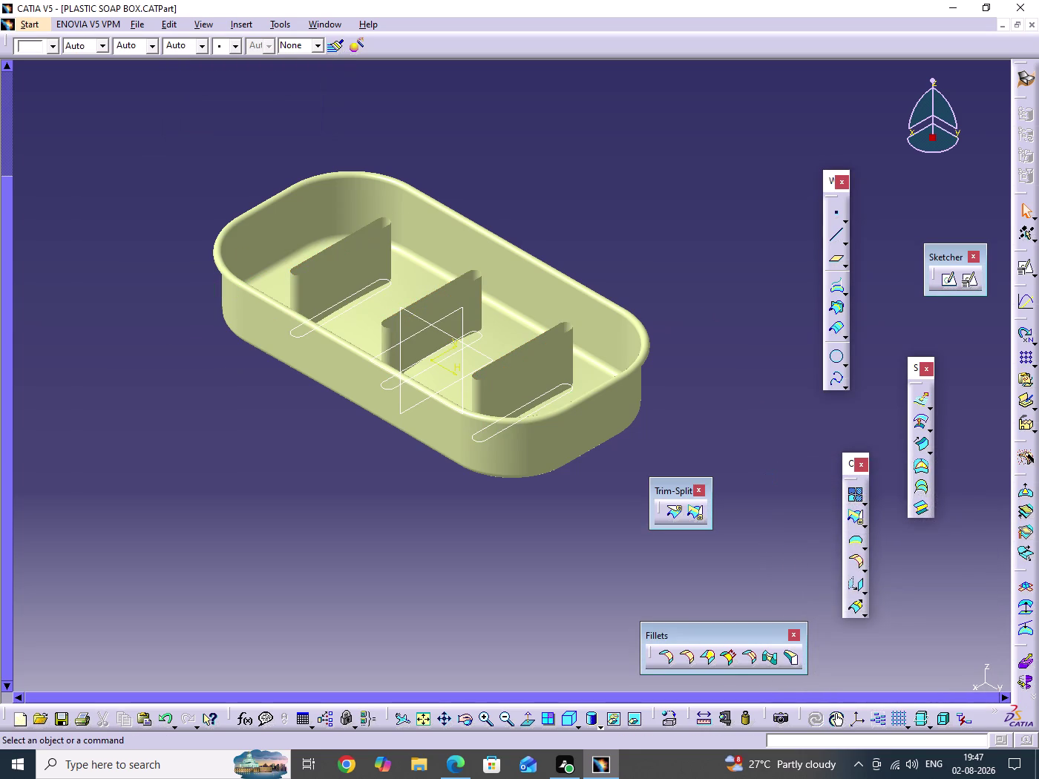
click(676, 514)
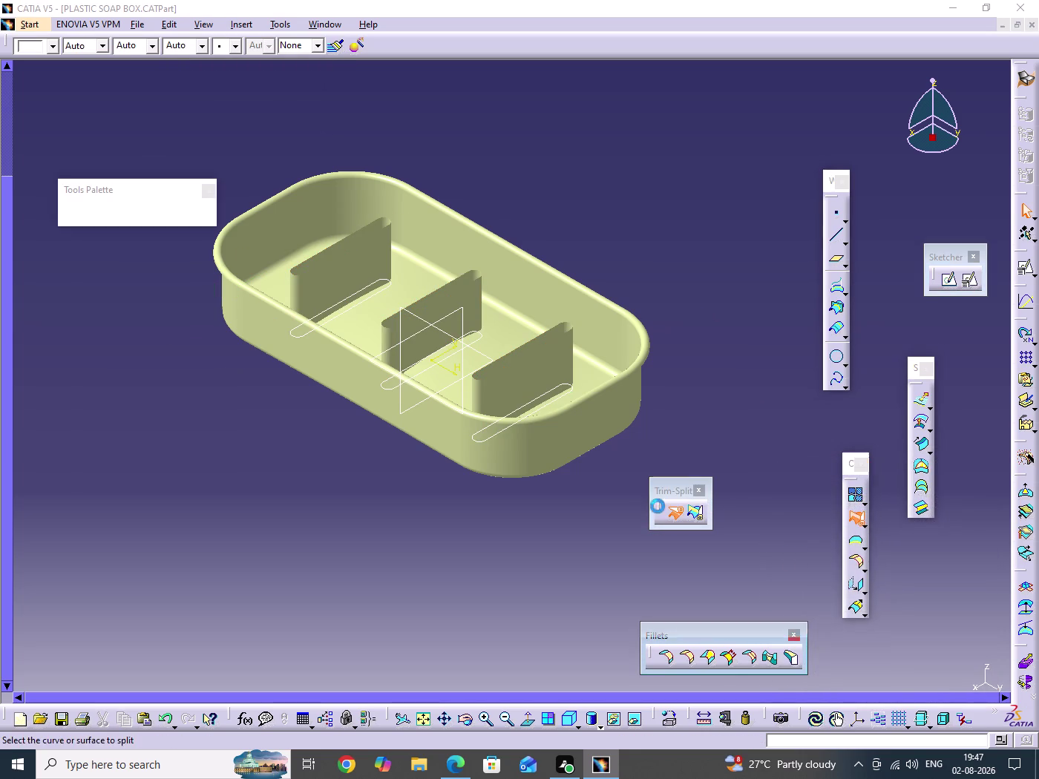
Split EdgeFillet.1 with the Extrude.2 surfaces to cut three slots through the floor.
click(582, 437)
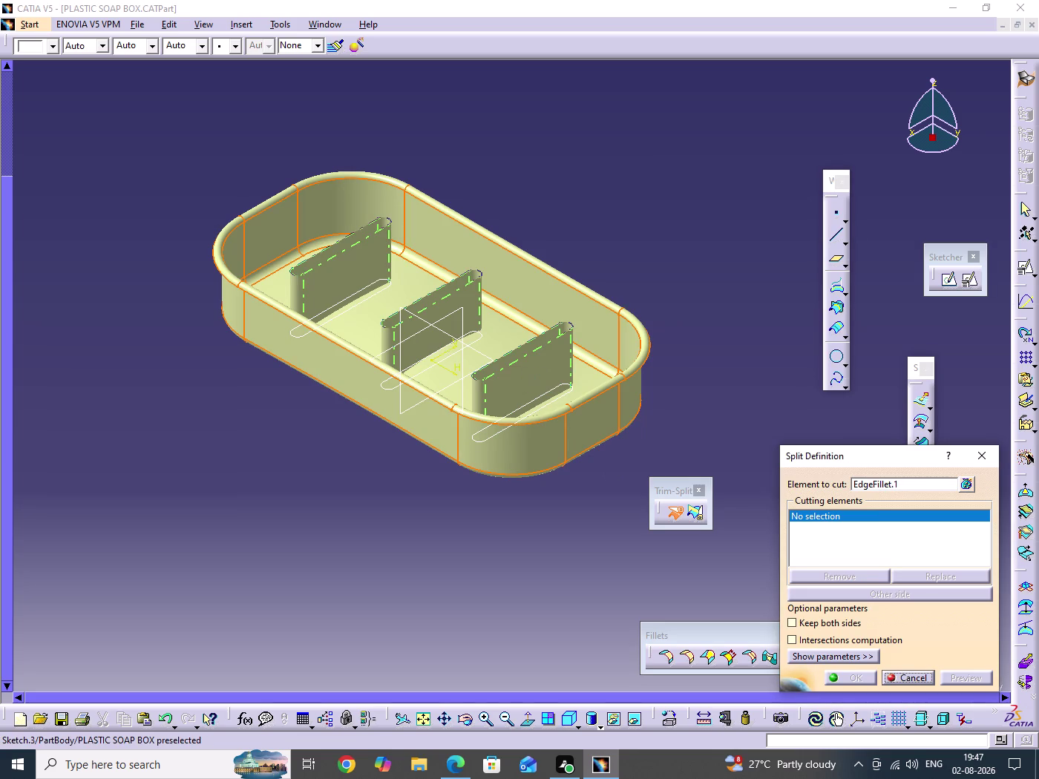
click(513, 383)
middle_drag(422, 404, 487, 618)
drag(422, 405, 488, 618)
middle_drag(487, 618, 470, 613)
click(843, 677)
click(708, 353)
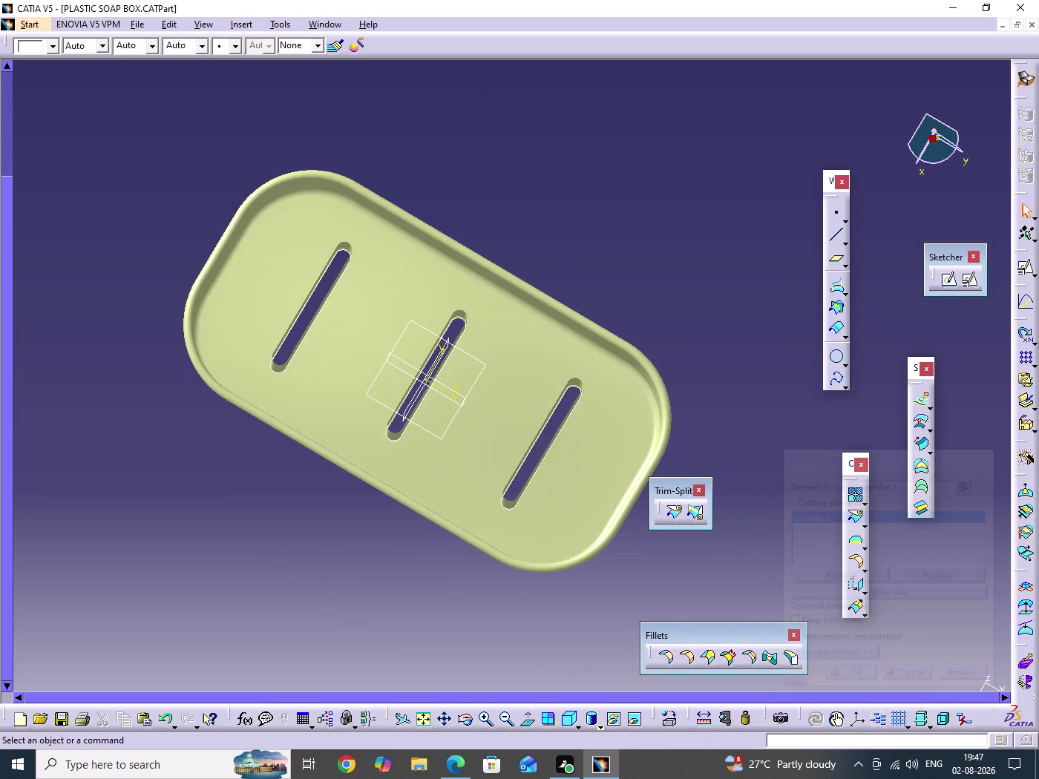
Hide Extrude.2 and Sketch.3, then save the part with Ctrl+S.
middle_drag(601, 411, 545, 206)
drag(601, 412, 545, 206)
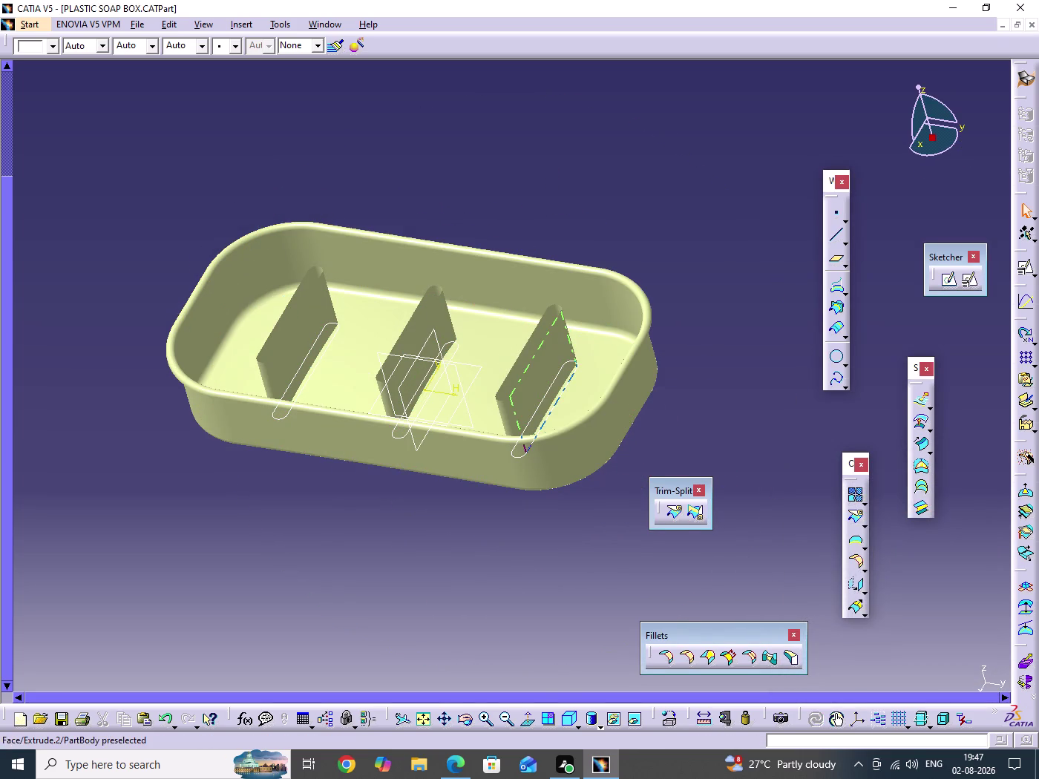
right_click(544, 362)
click(578, 411)
click(751, 383)
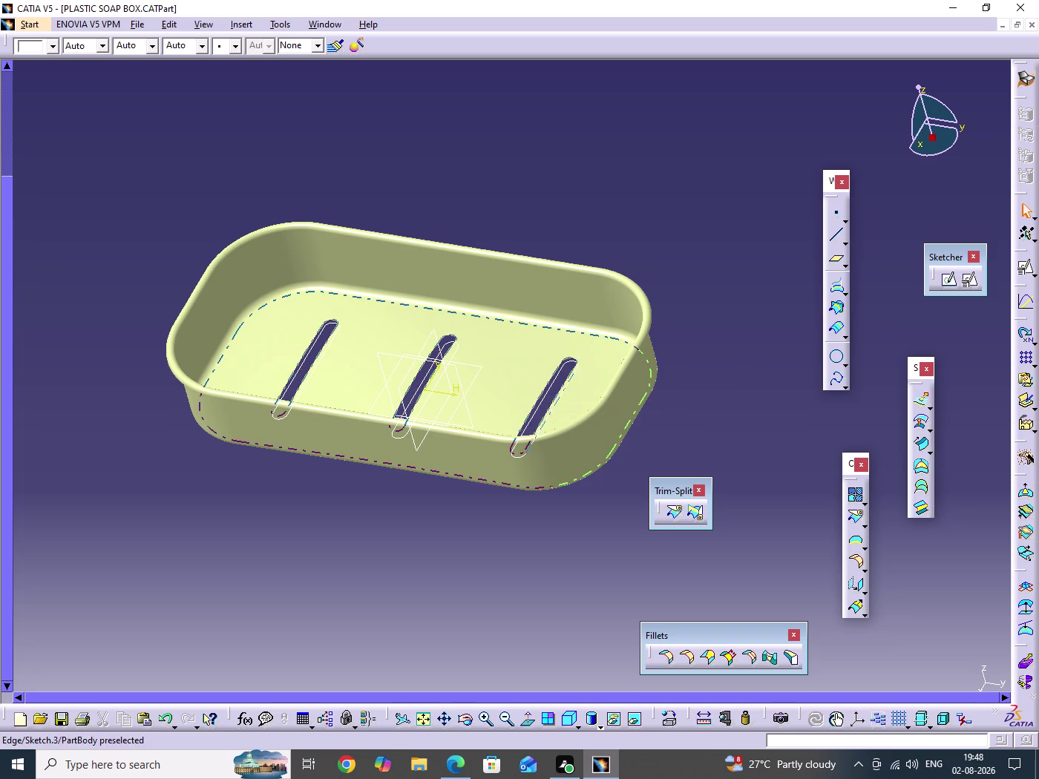
right_click(546, 399)
click(589, 448)
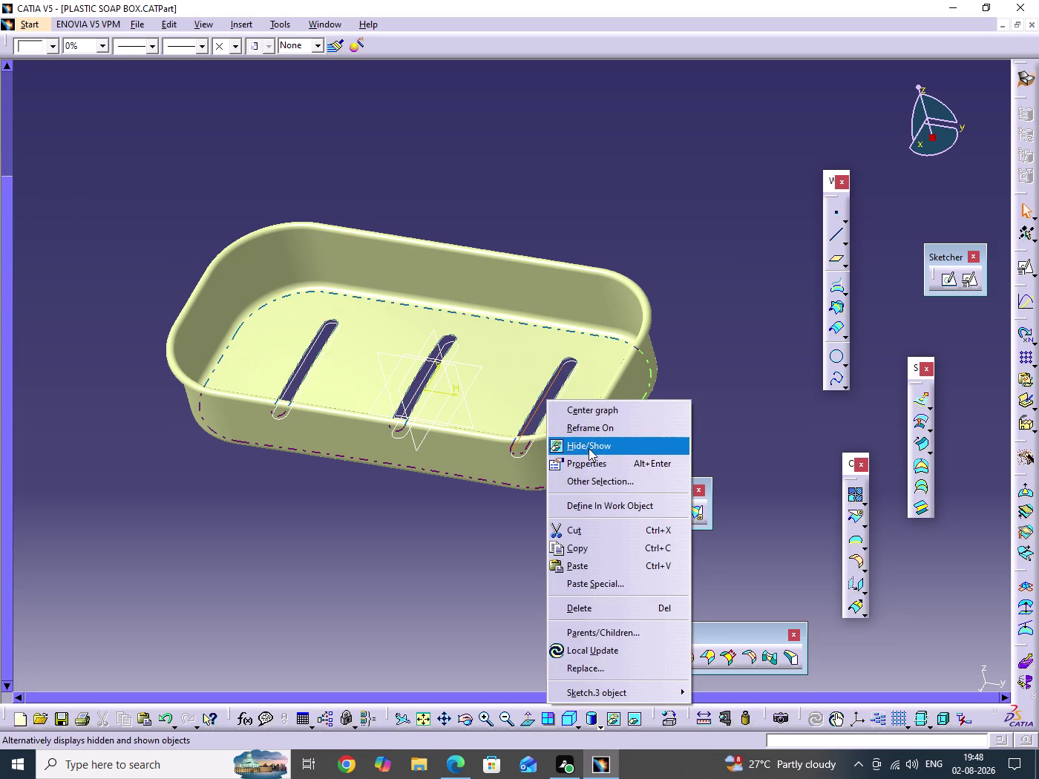
click(702, 317)
key(ctrl+s)
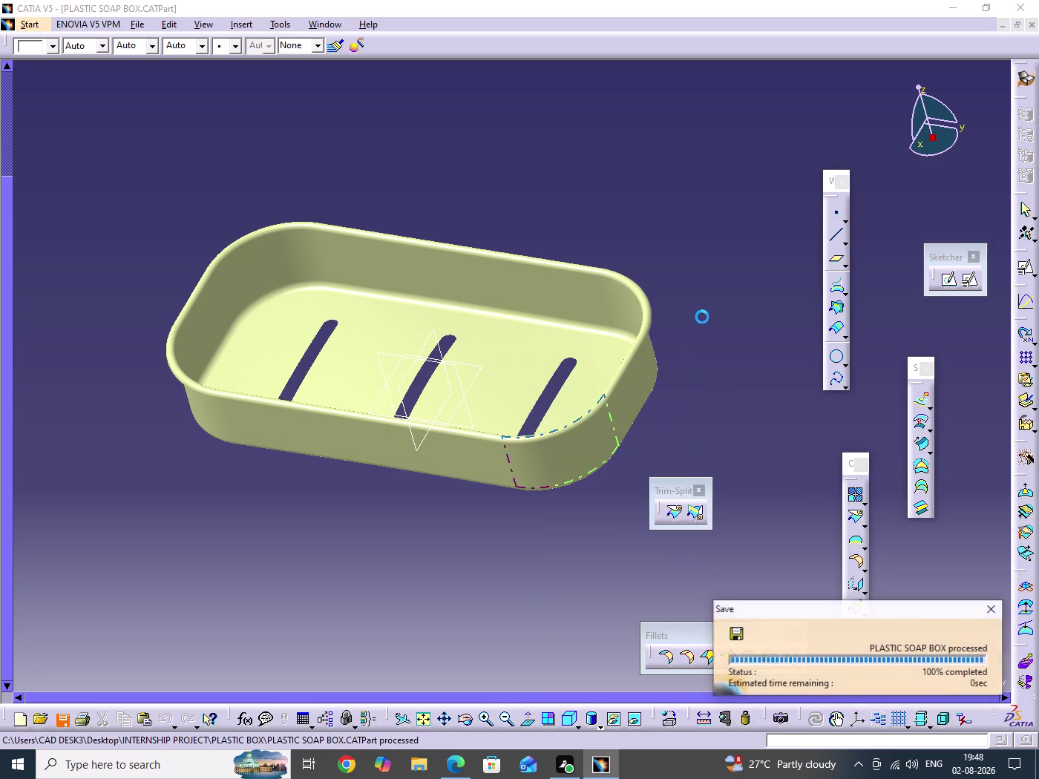
click(706, 291)
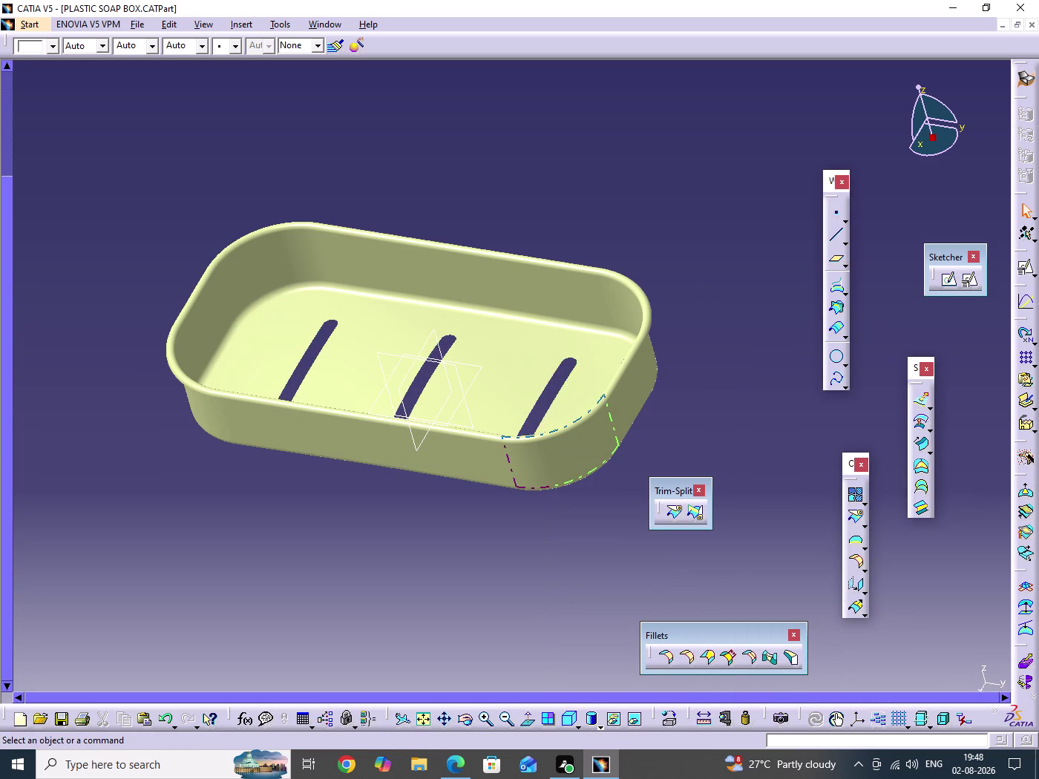
click(579, 726)
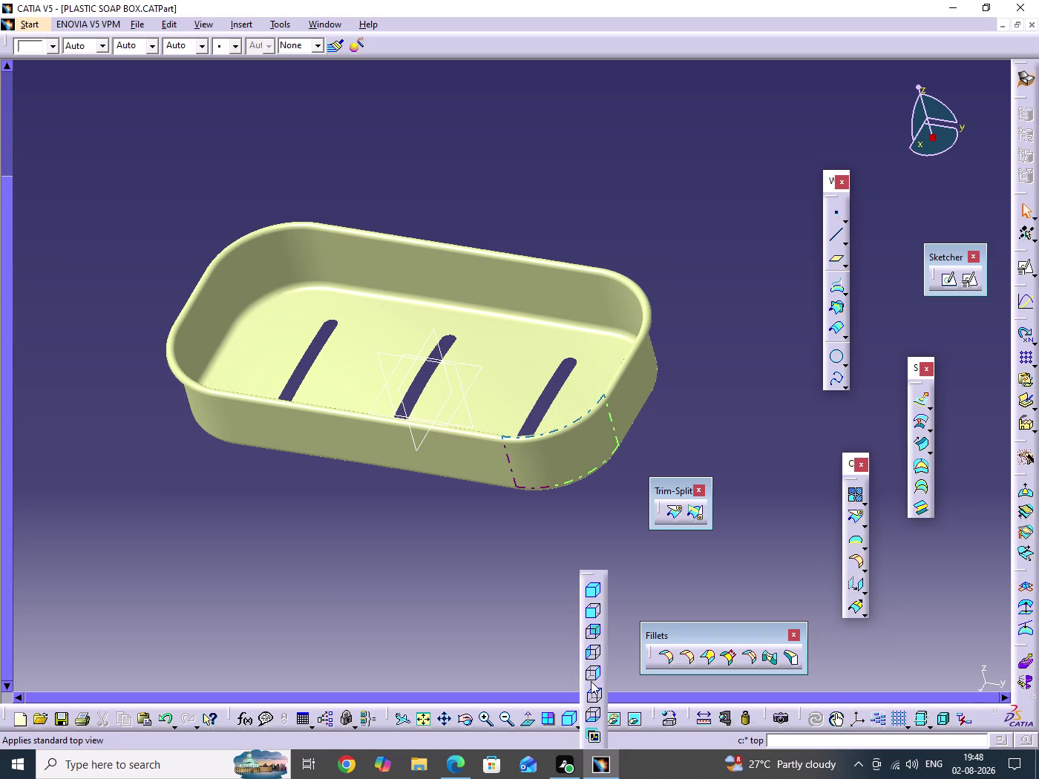
Check the soap box from Top, Back and Front views, then return to isometric.
drag(591, 576, 434, 682)
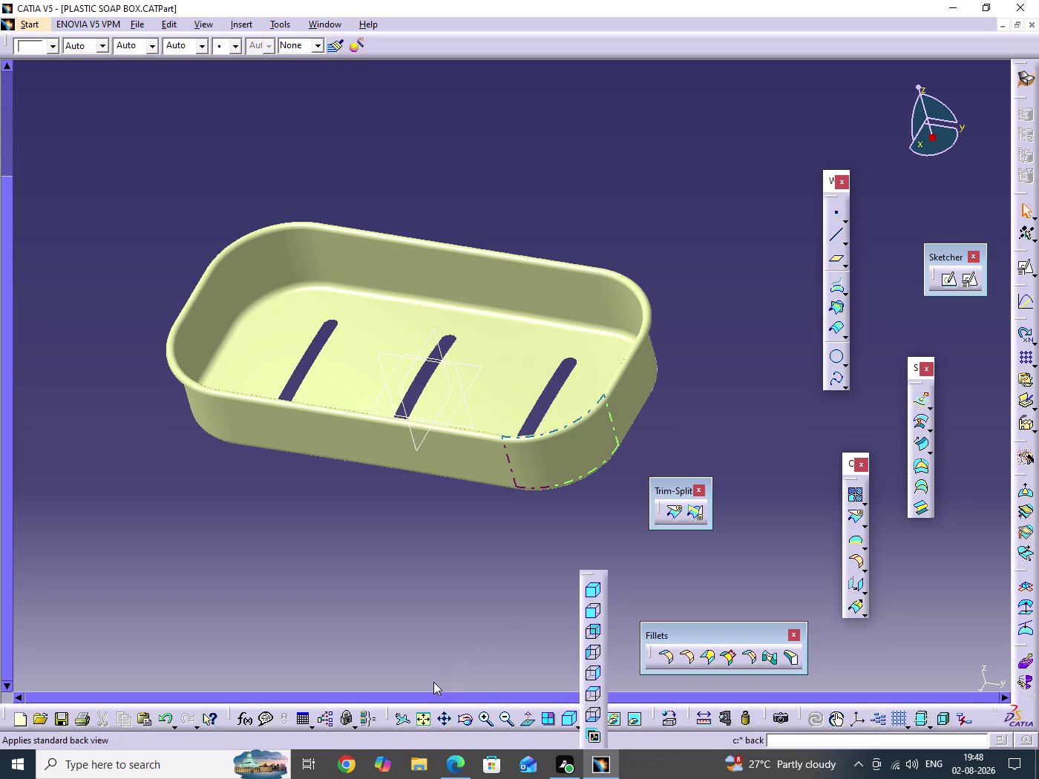
drag(434, 681, 423, 686)
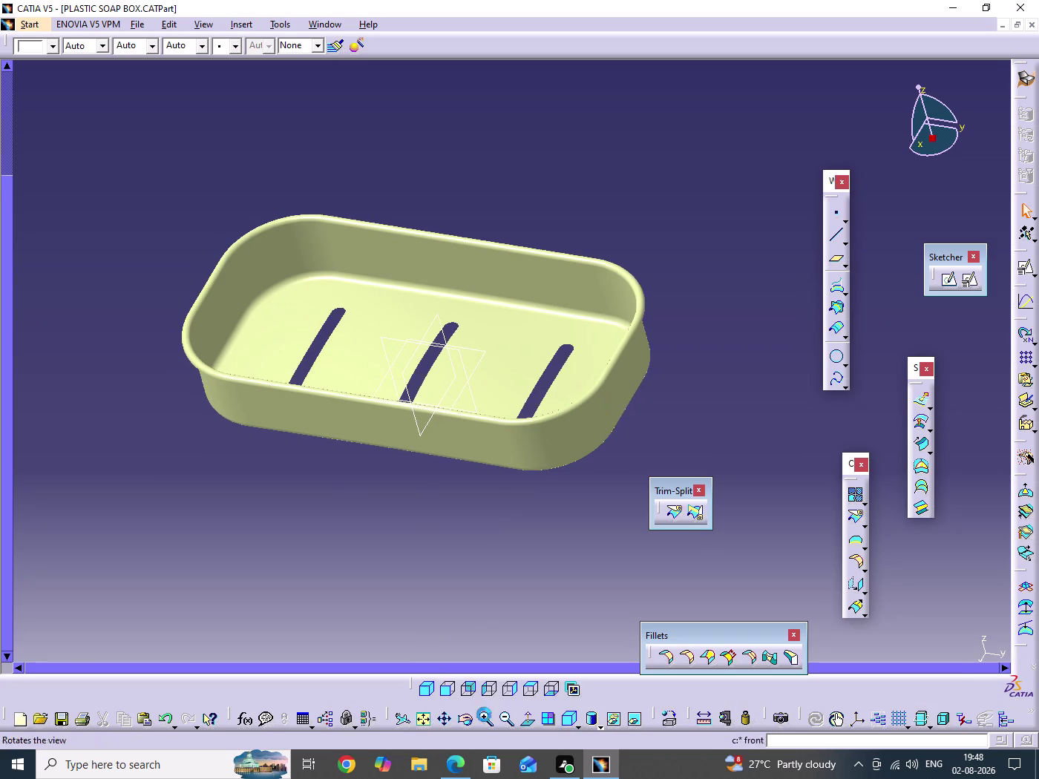
click(448, 698)
click(532, 571)
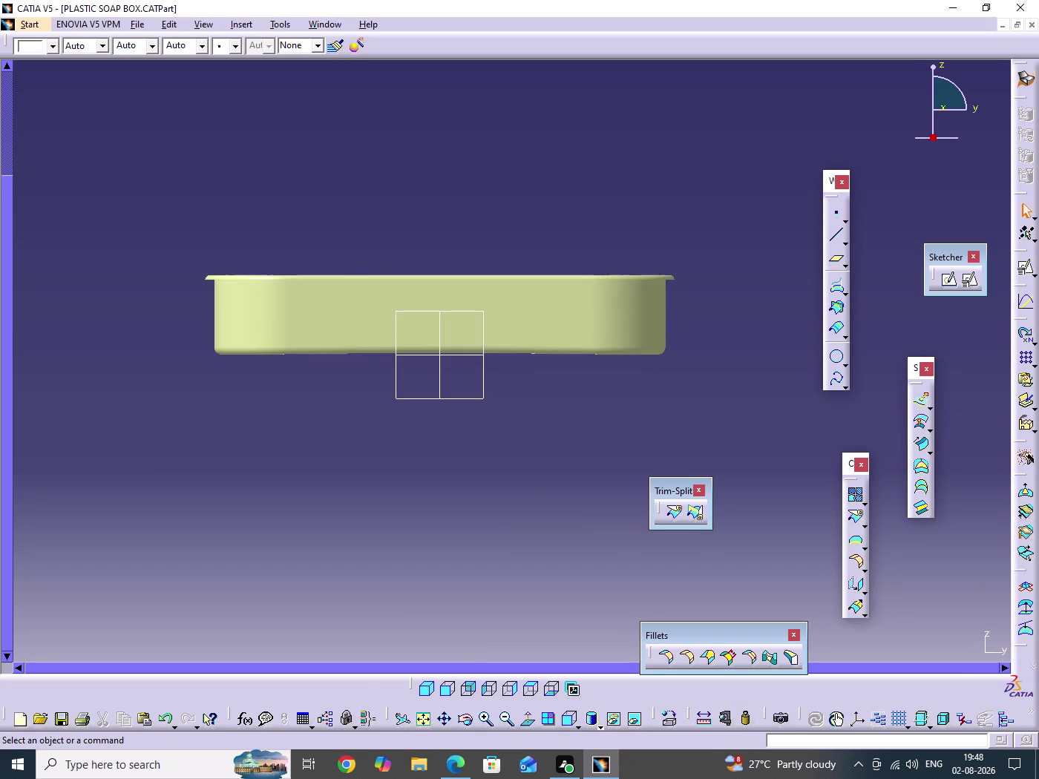
click(425, 691)
middle_drag(475, 531, 475, 546)
click(475, 530)
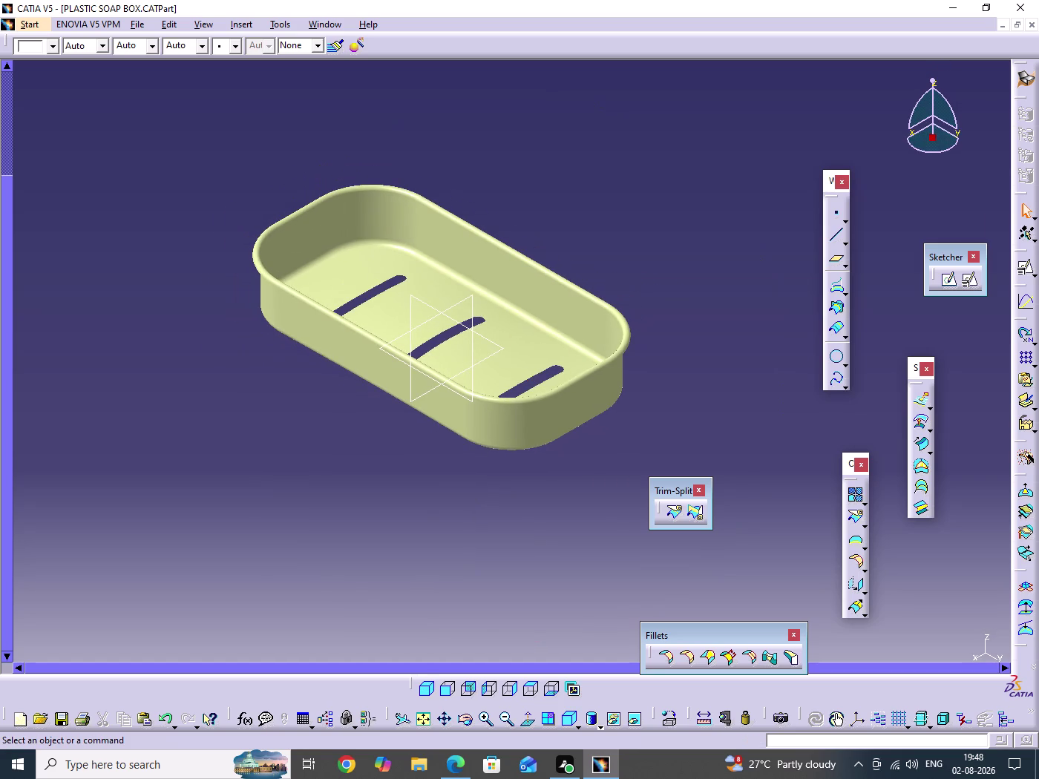
key(ctrl+s)
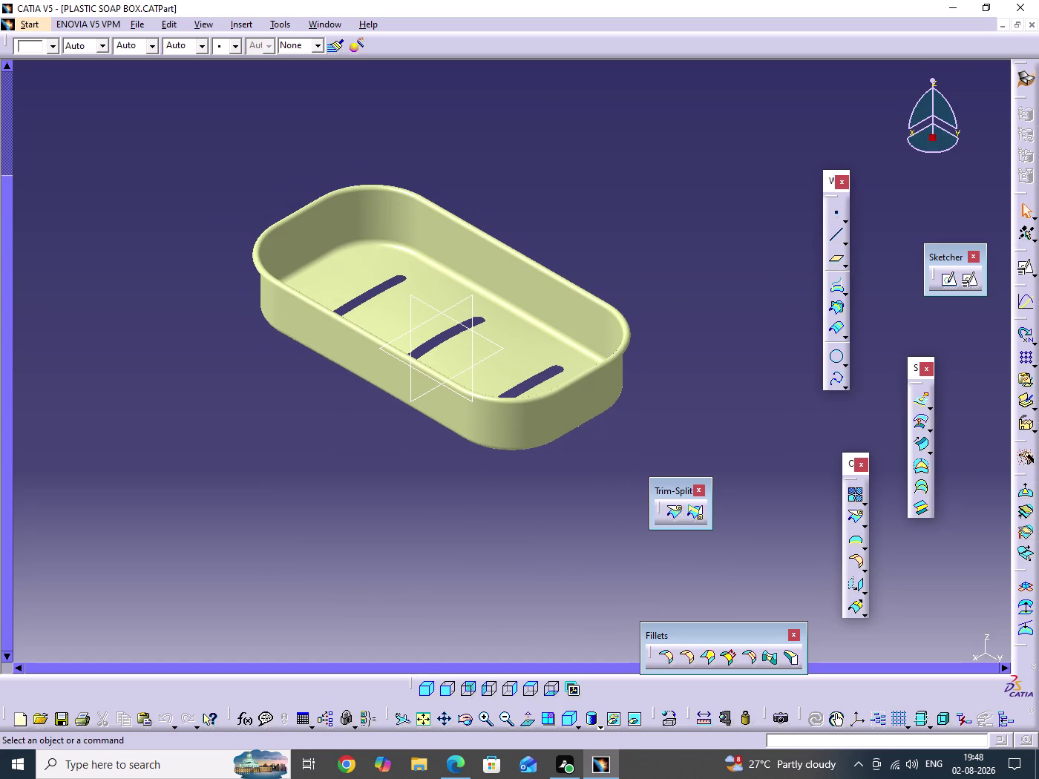
Switch to the Part Design workbench via Start > Mechanical Design.
click(564, 572)
key(alt+s)
key(m)
key(p)
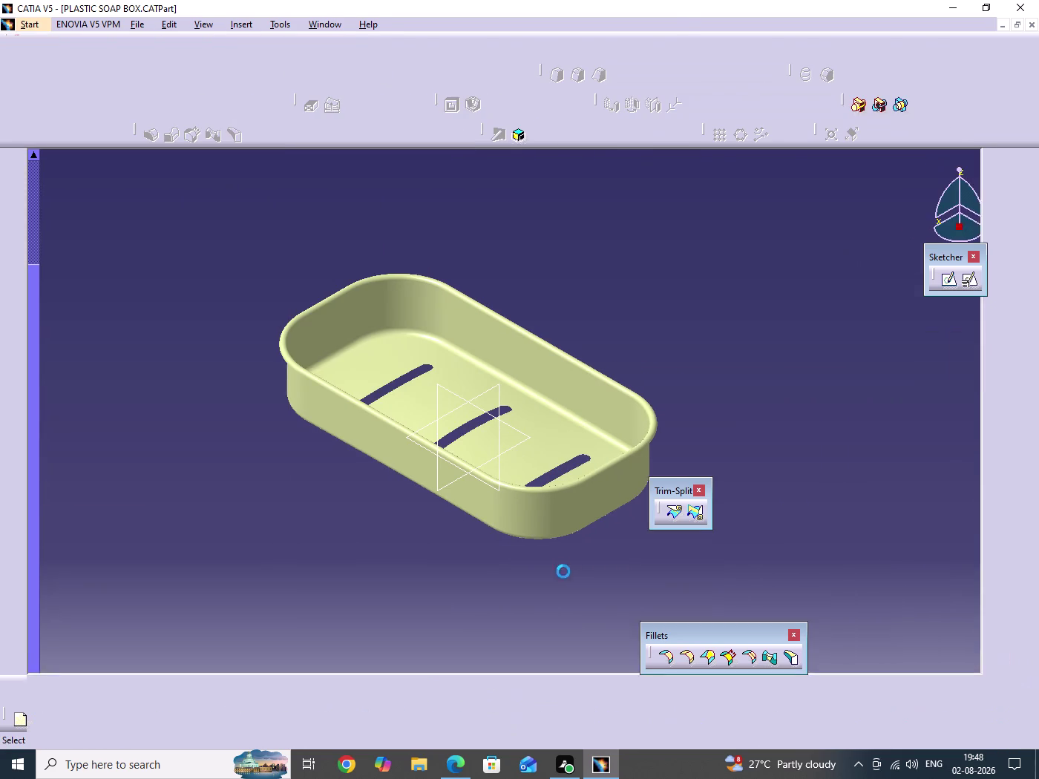
Create a ThickSurface from Split.1 with a 0.5 mm first offset.
click(789, 435)
middle_drag(765, 481, 789, 491)
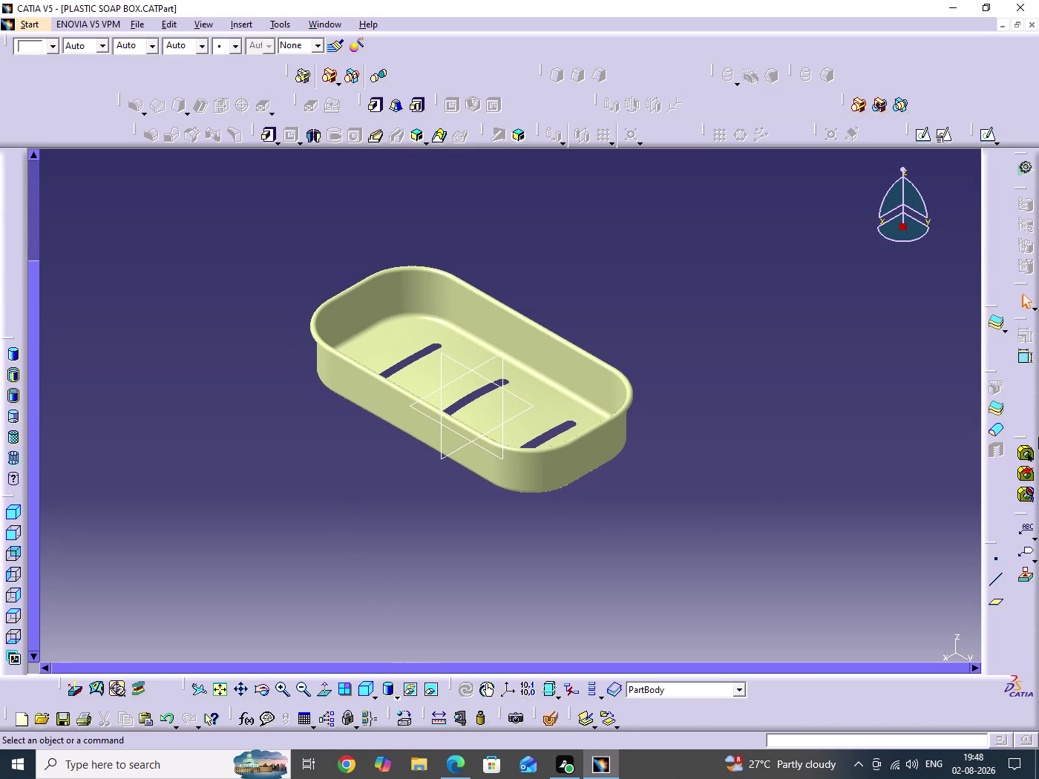
click(994, 412)
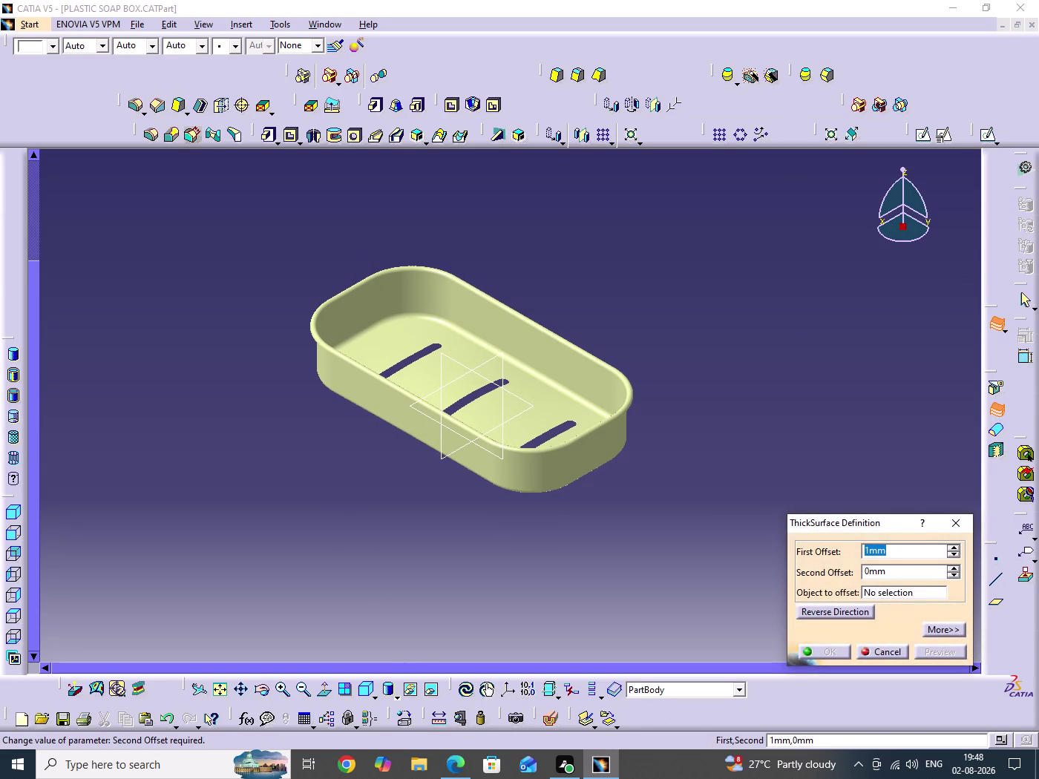
text(.5)
click(720, 384)
middle_drag(689, 355, 690, 405)
drag(329, 264, 663, 550)
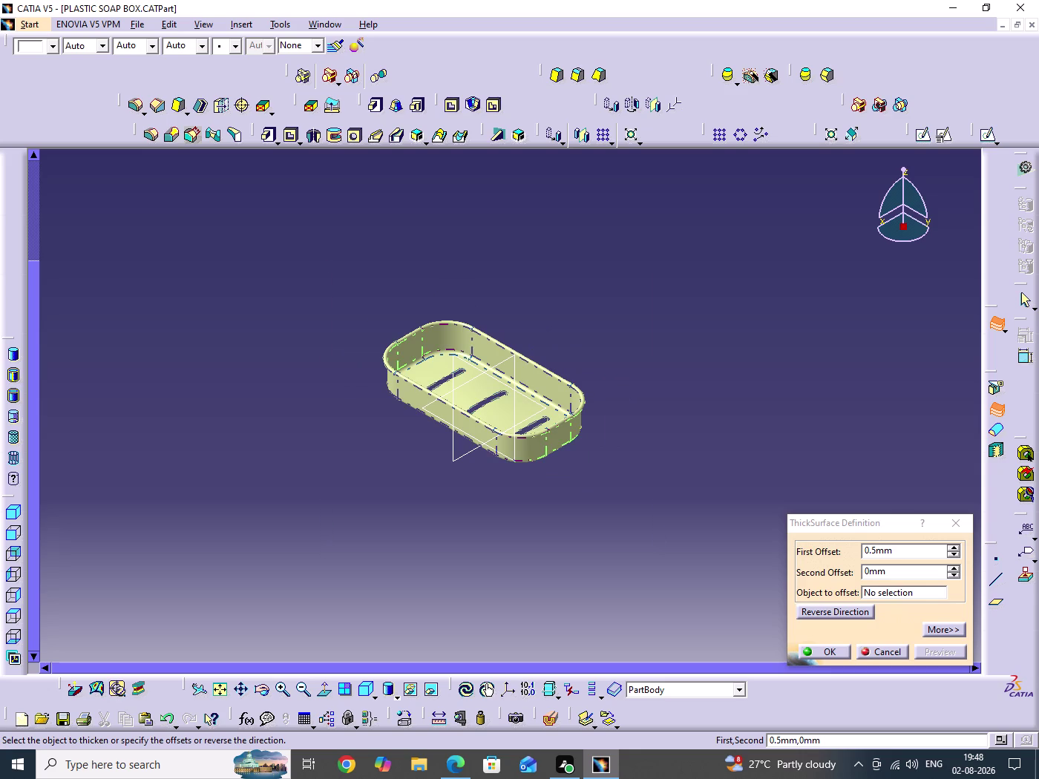
click(562, 438)
click(835, 651)
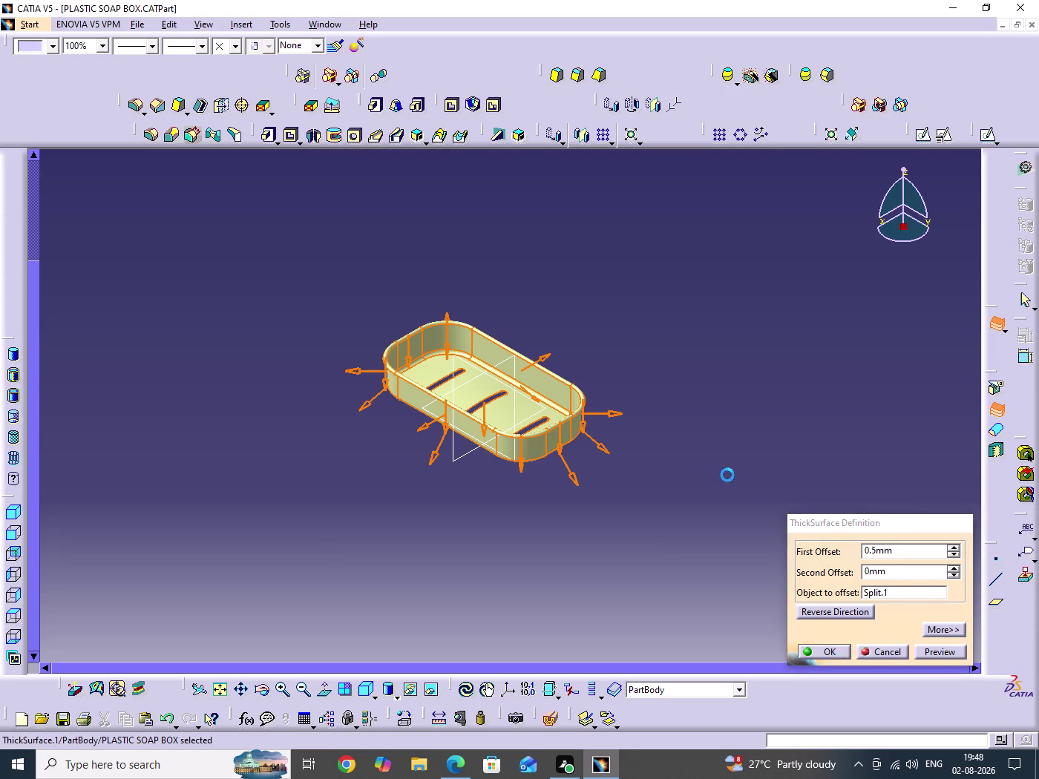
click(727, 475)
scroll(up, 3)
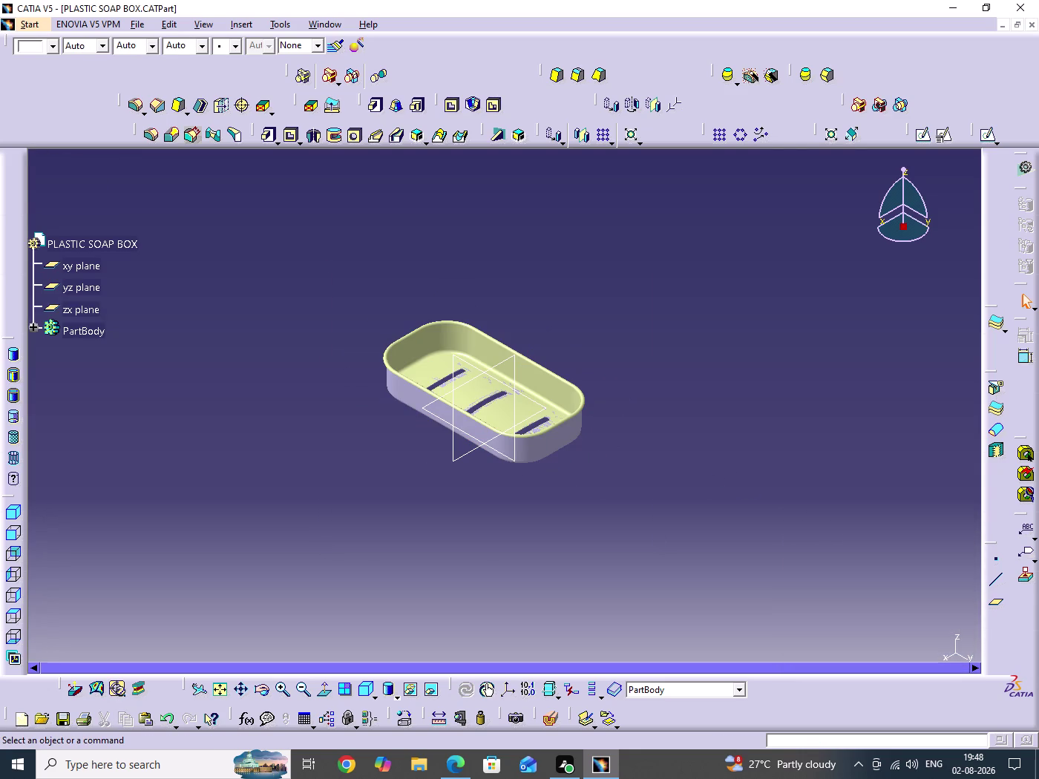
click(33, 330)
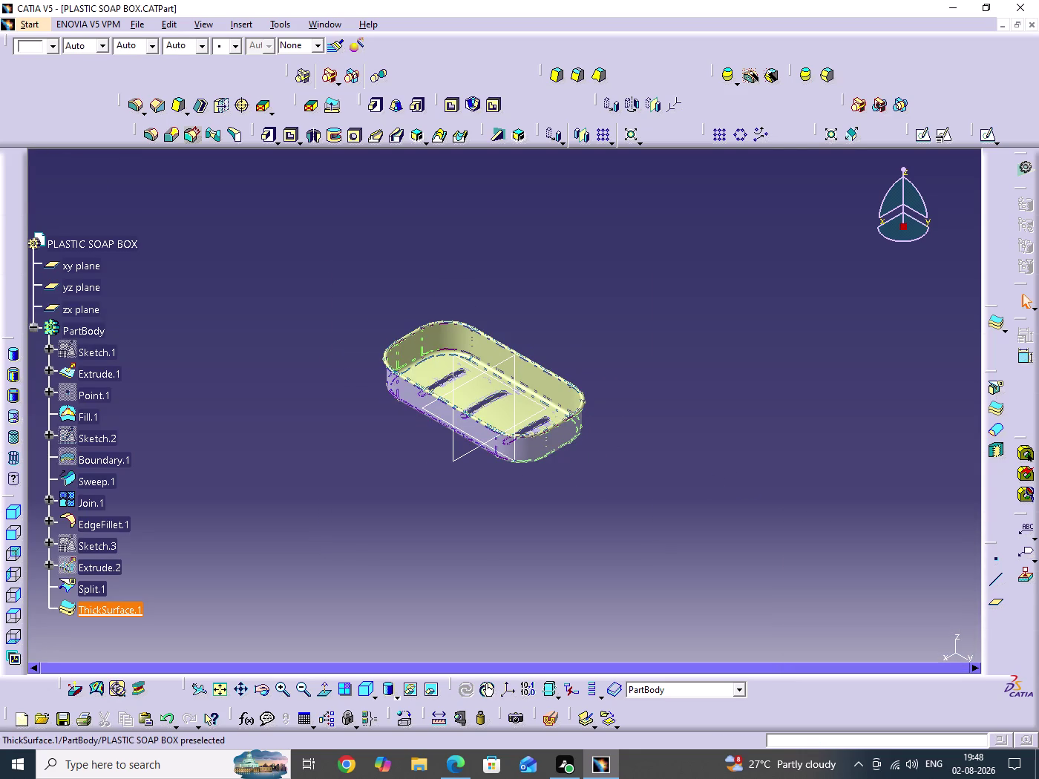
Hide the Split.1 surface and save the part.
right_click(96, 587)
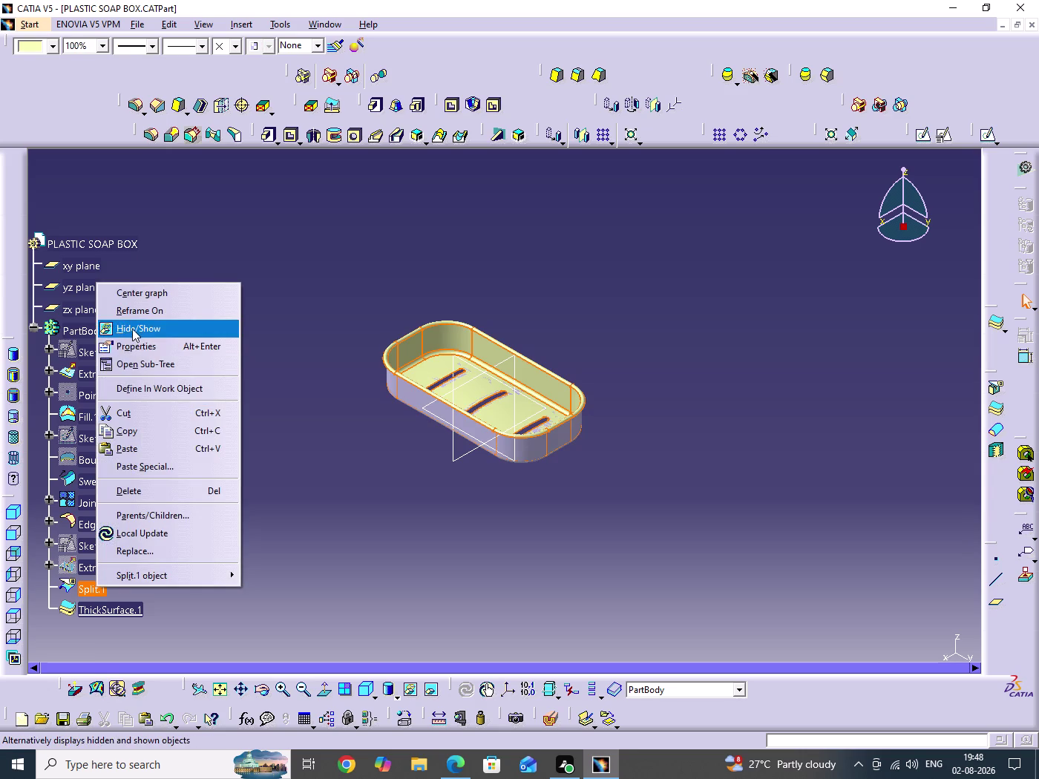
click(132, 328)
click(403, 477)
key(ctrl+s)
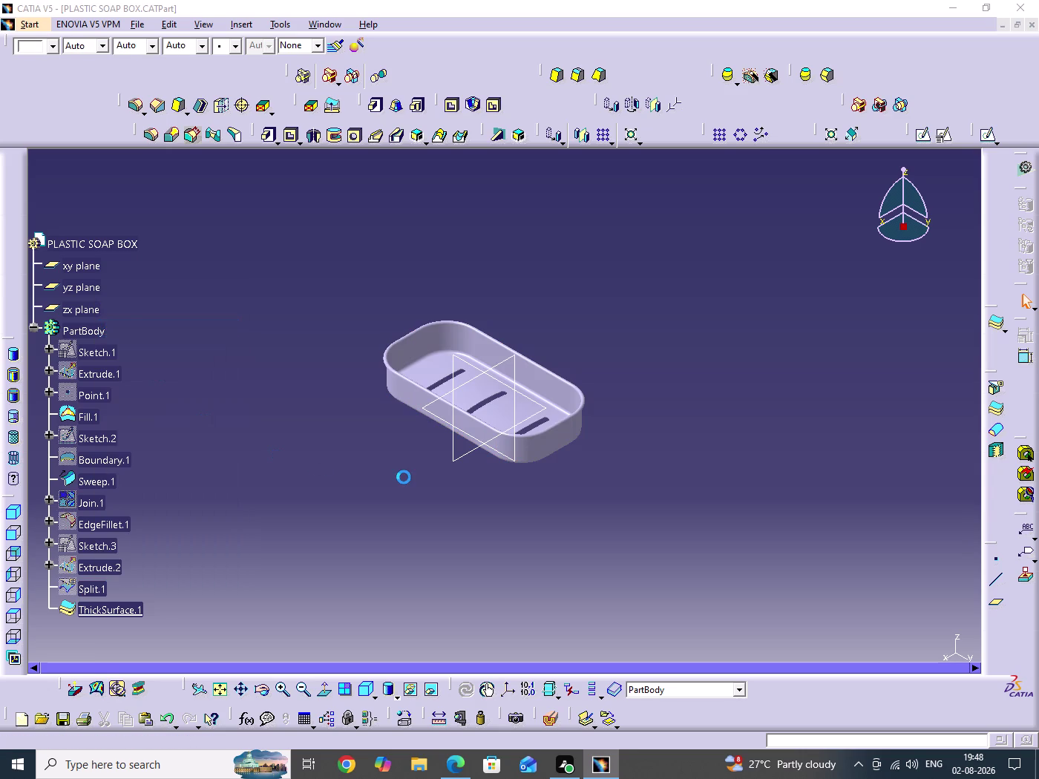
click(404, 478)
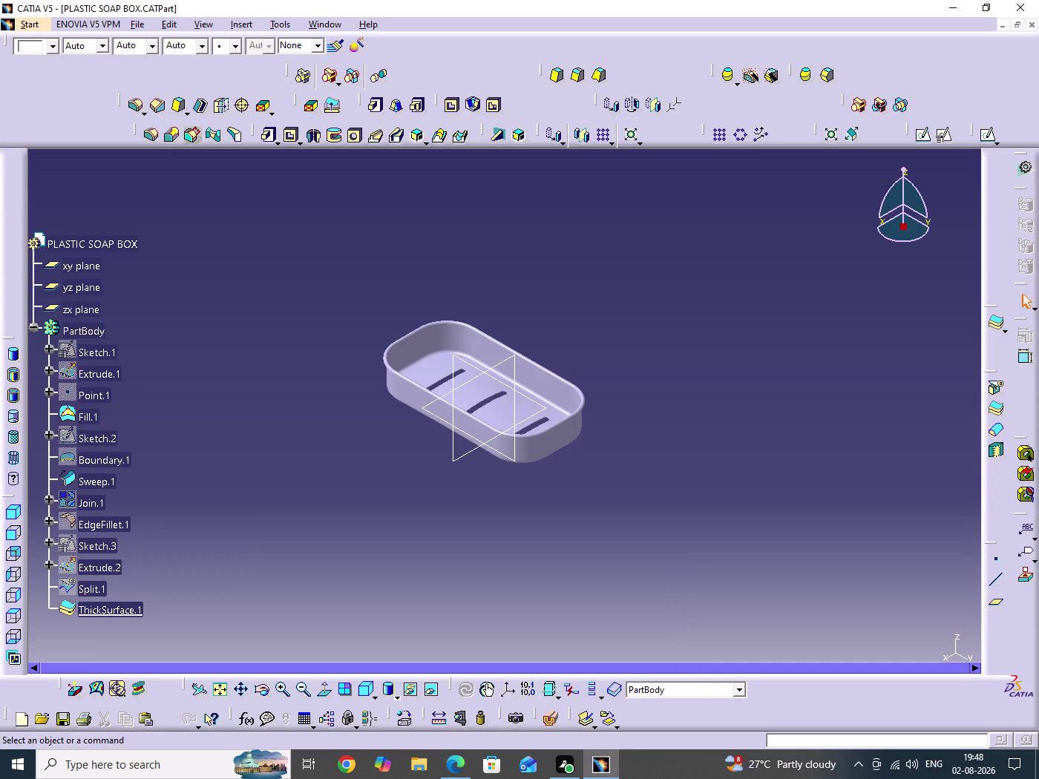
Hide the selected reference planes, save, and shift the soap box left in view.
scroll(down, 3)
drag(431, 273, 530, 611)
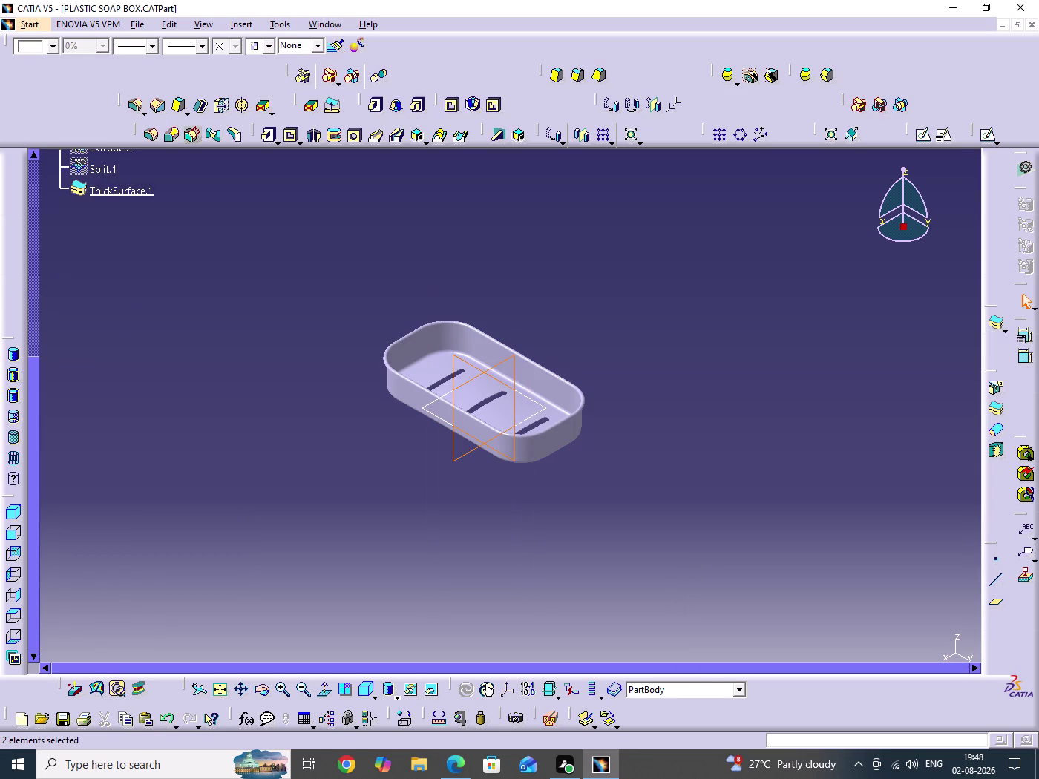
click(431, 411)
right_click(431, 410)
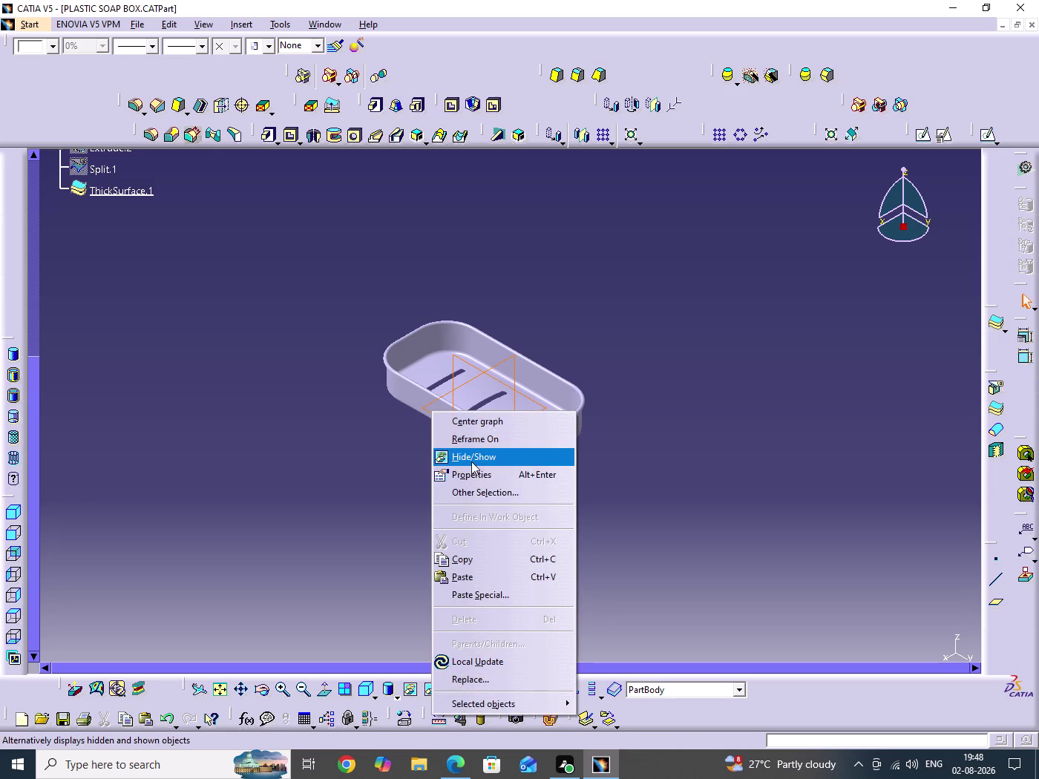
click(474, 461)
click(785, 446)
key(ctrl+s)
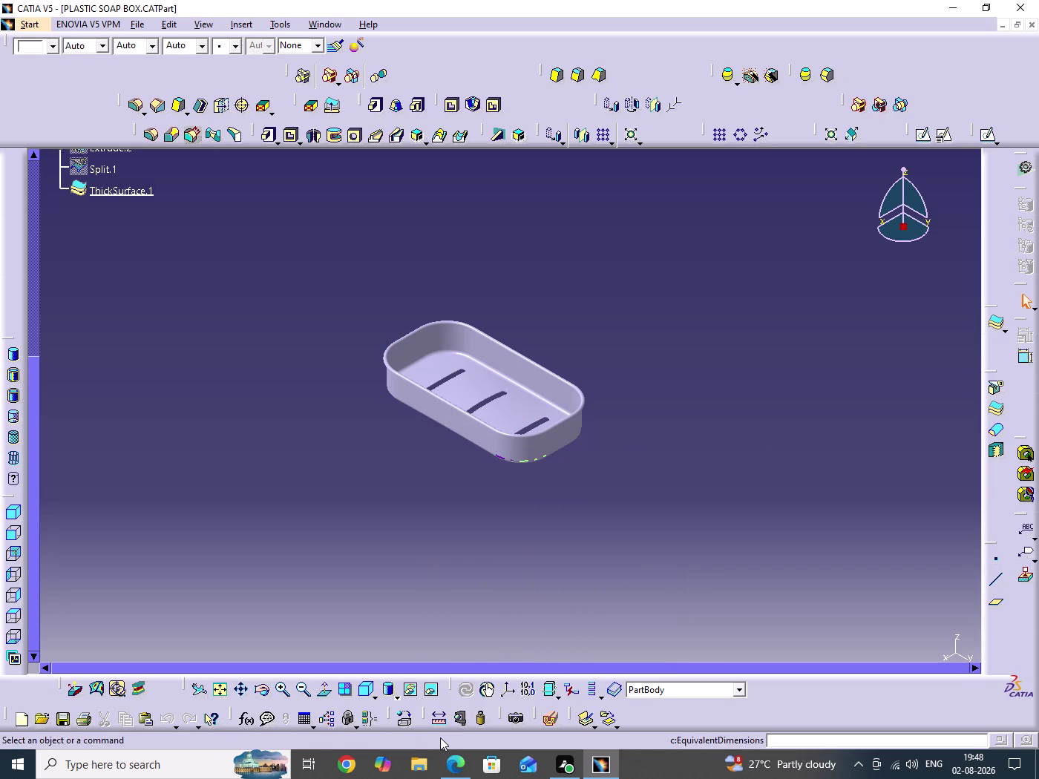
middle_drag(618, 539, 408, 564)
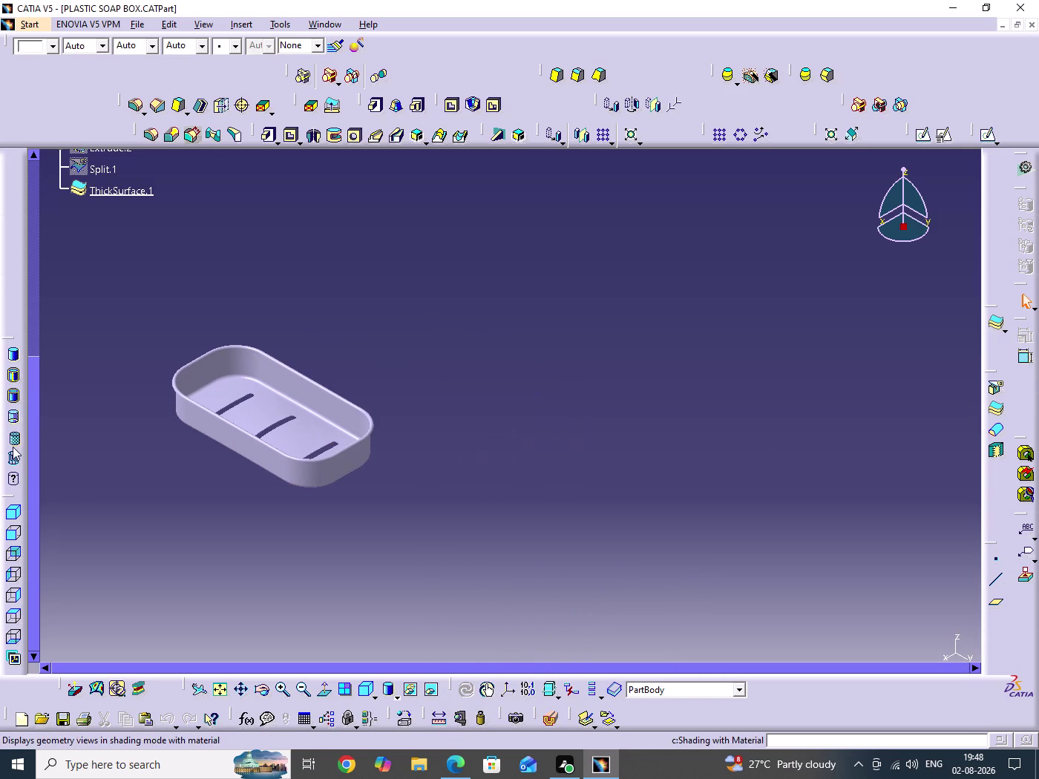
Open the material library in shaded view and try DS Light Blue and DS Gold.
click(11, 444)
click(571, 470)
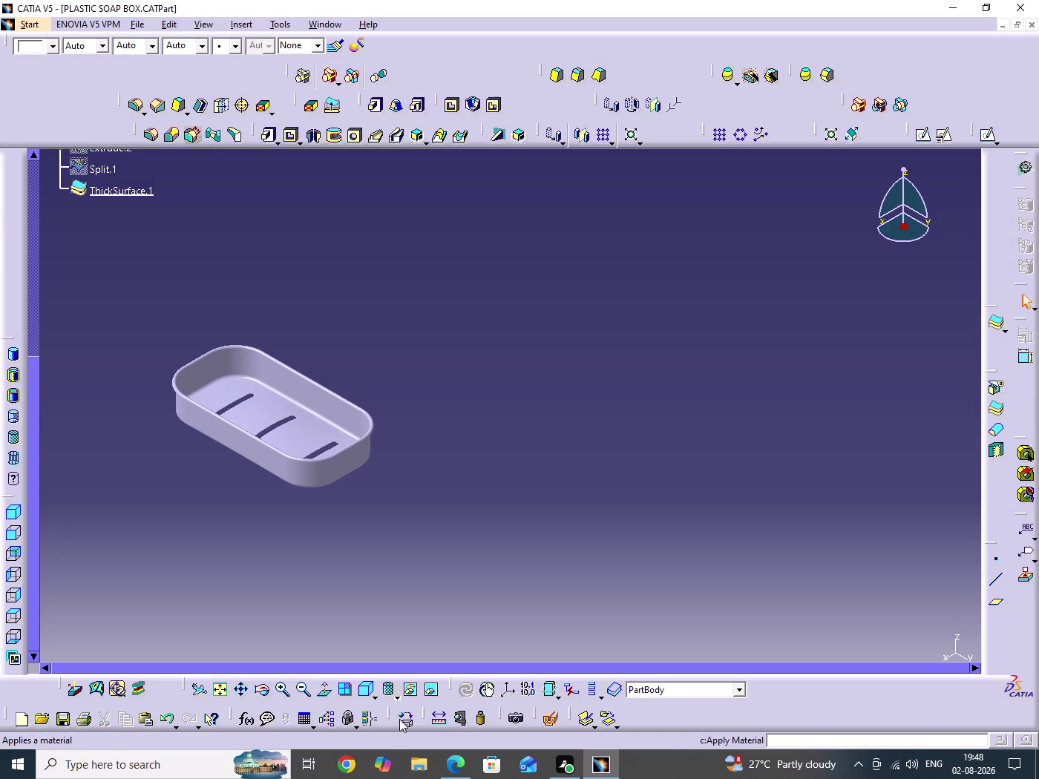
click(399, 718)
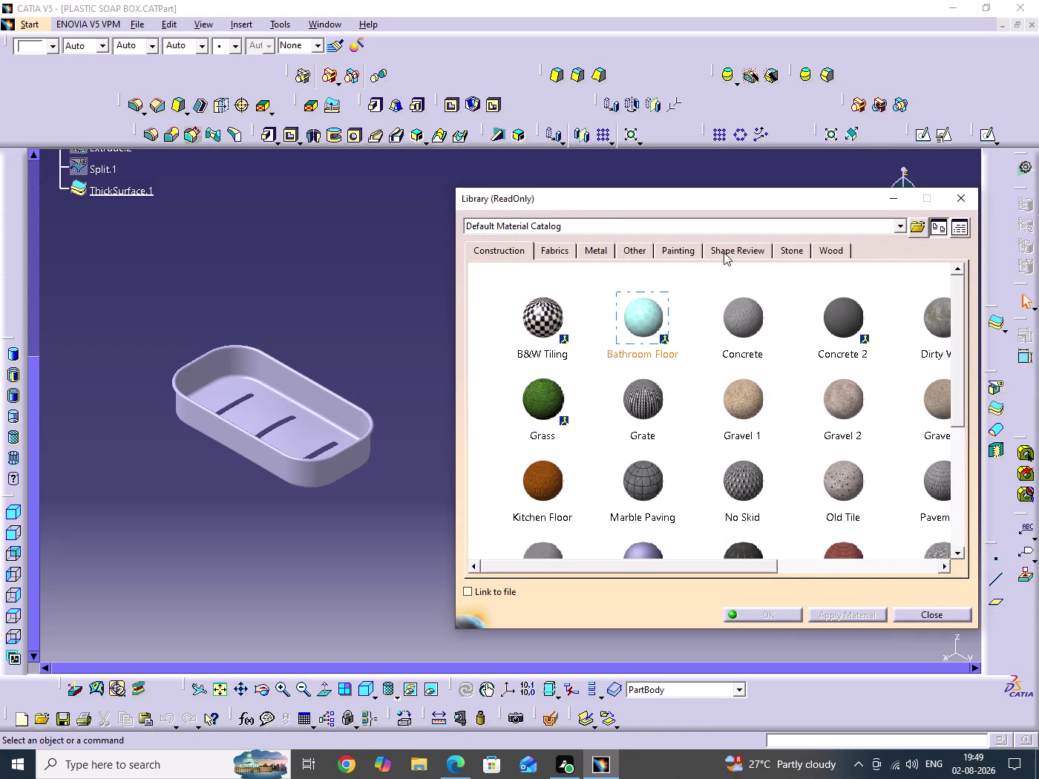
click(787, 247)
click(735, 255)
click(673, 248)
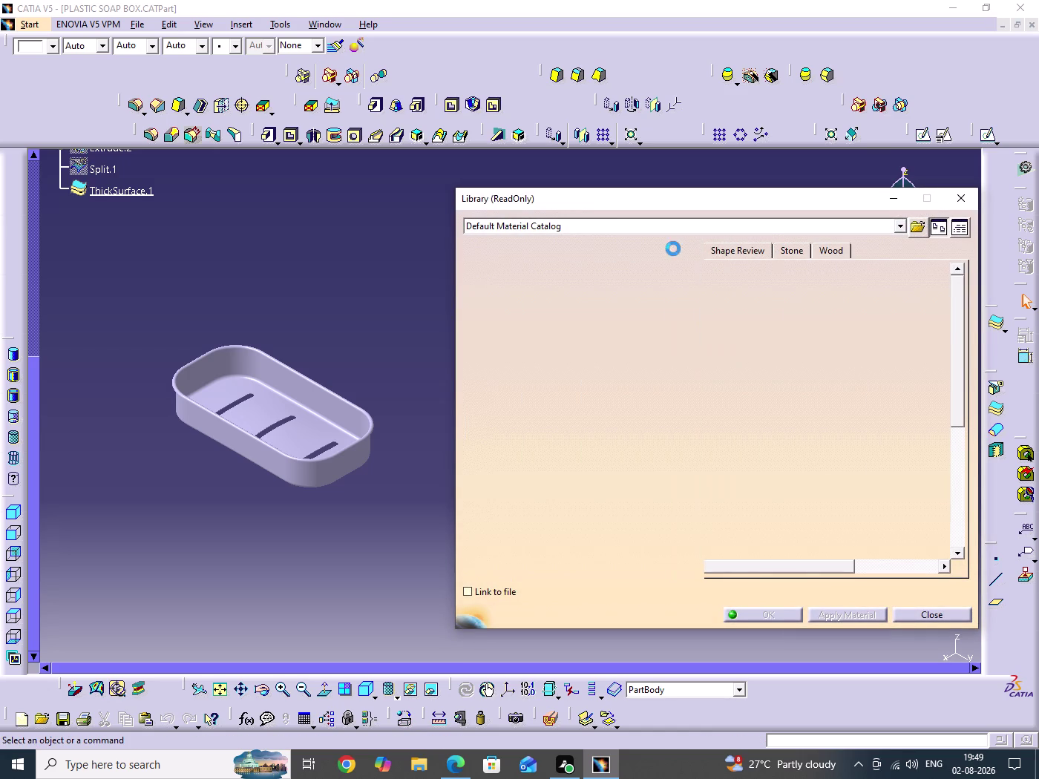
click(677, 473)
click(532, 483)
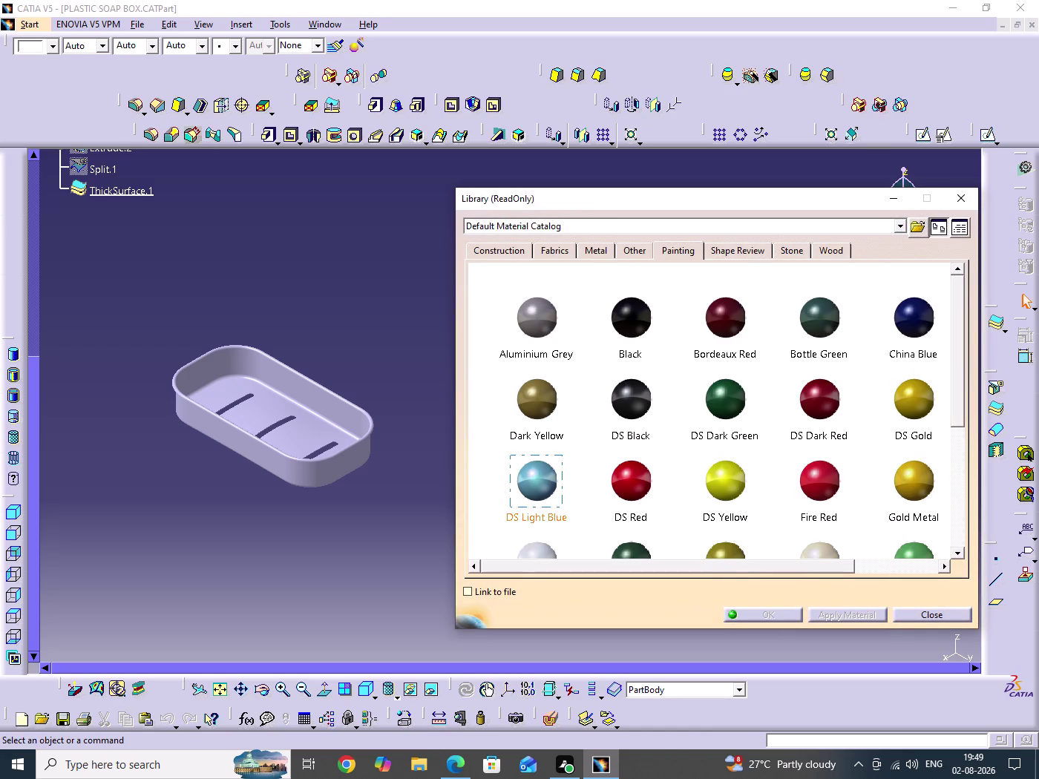
click(137, 187)
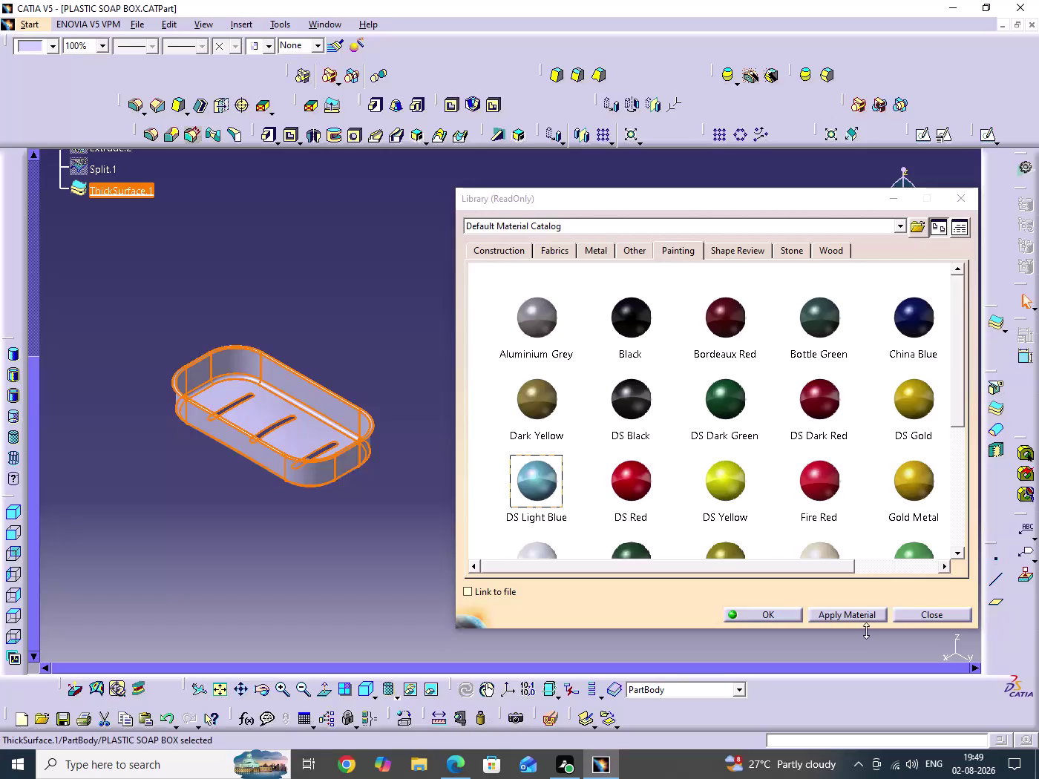
click(855, 614)
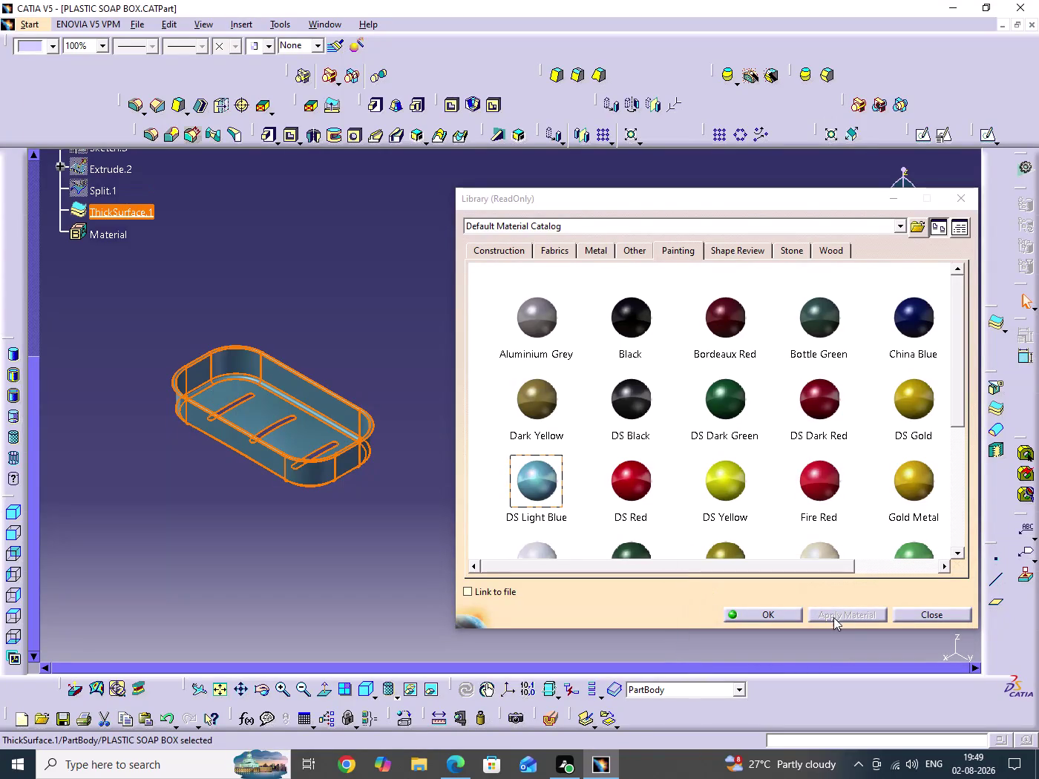
click(918, 407)
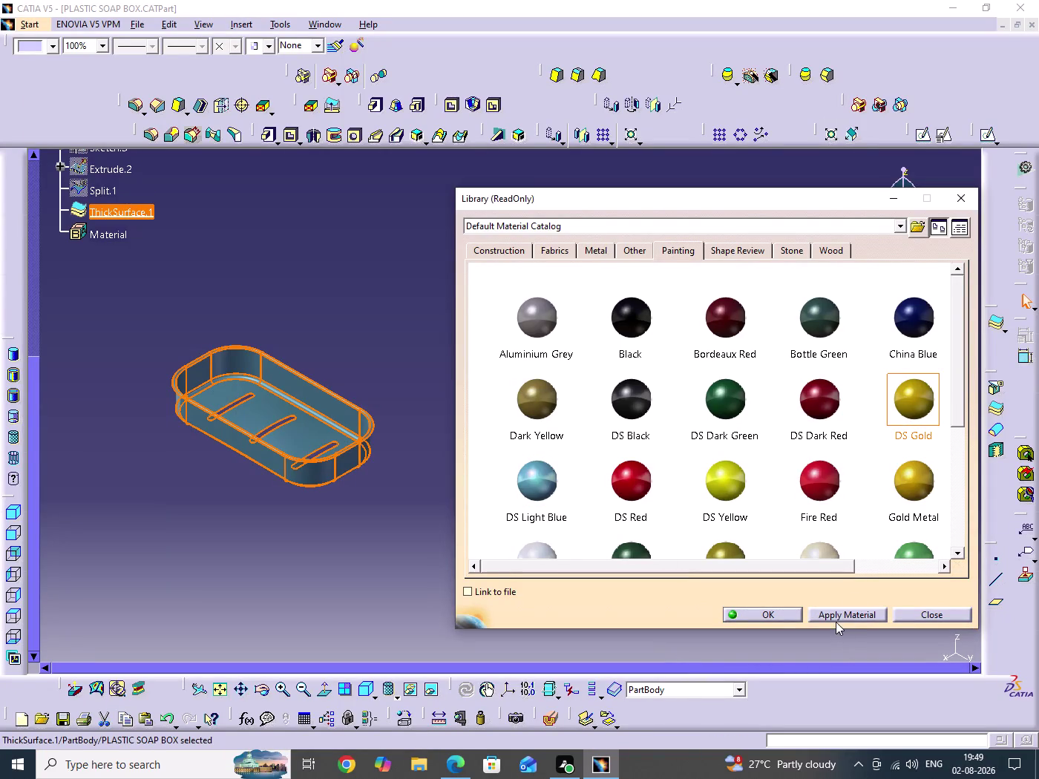
click(836, 619)
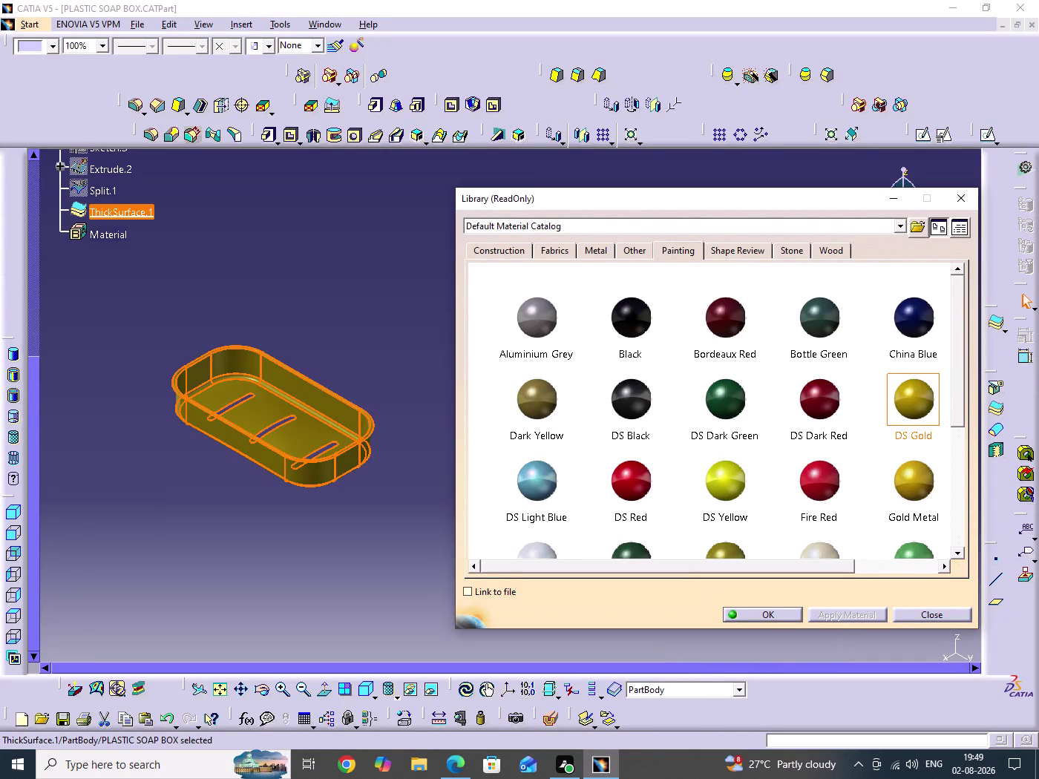
From Shape Review, try Blue, Crisp Brown and Dull Blue, then apply Crisp Orange.
click(720, 250)
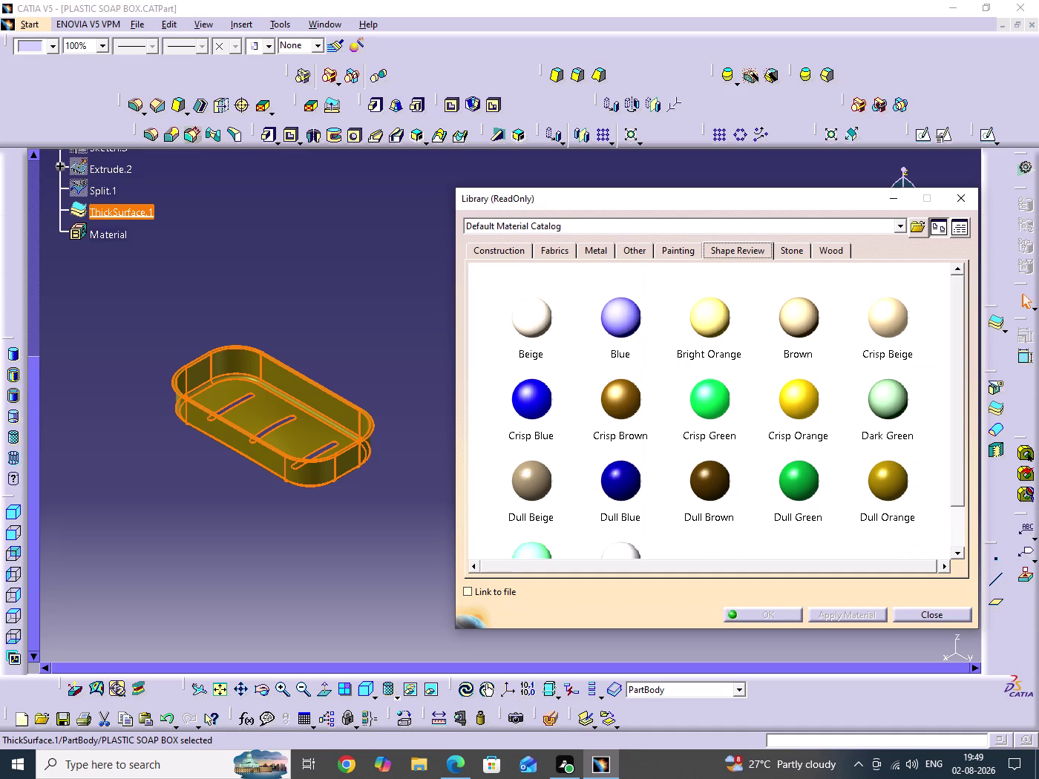
click(627, 302)
click(840, 621)
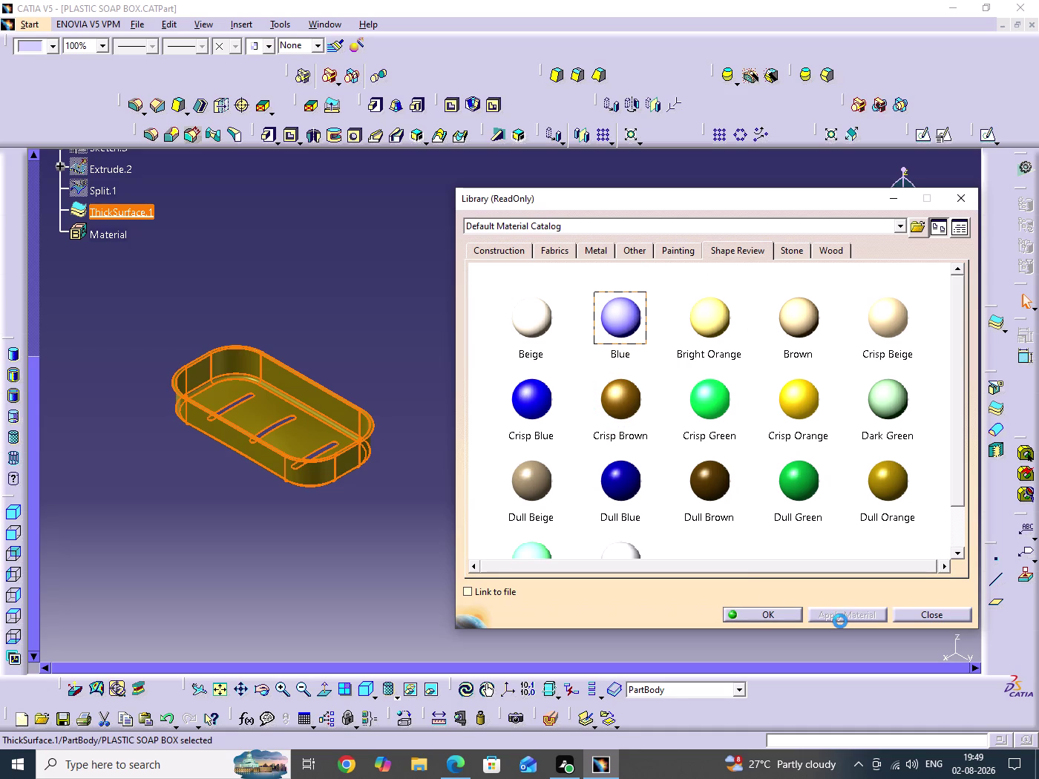
click(628, 402)
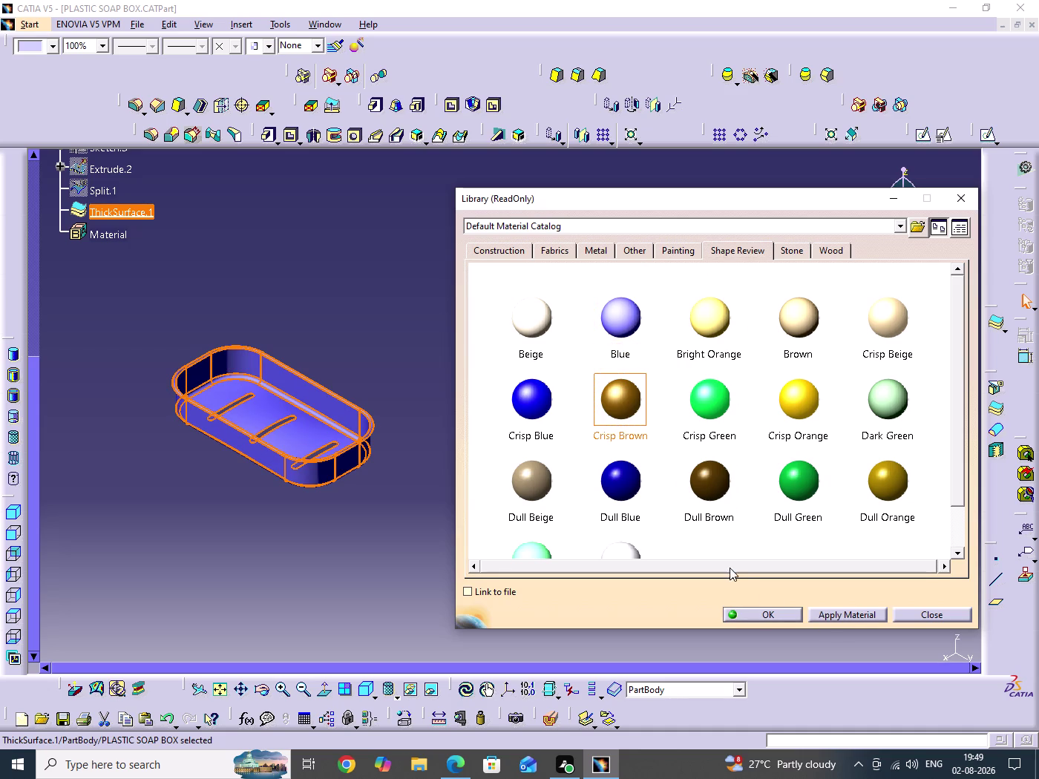
click(822, 615)
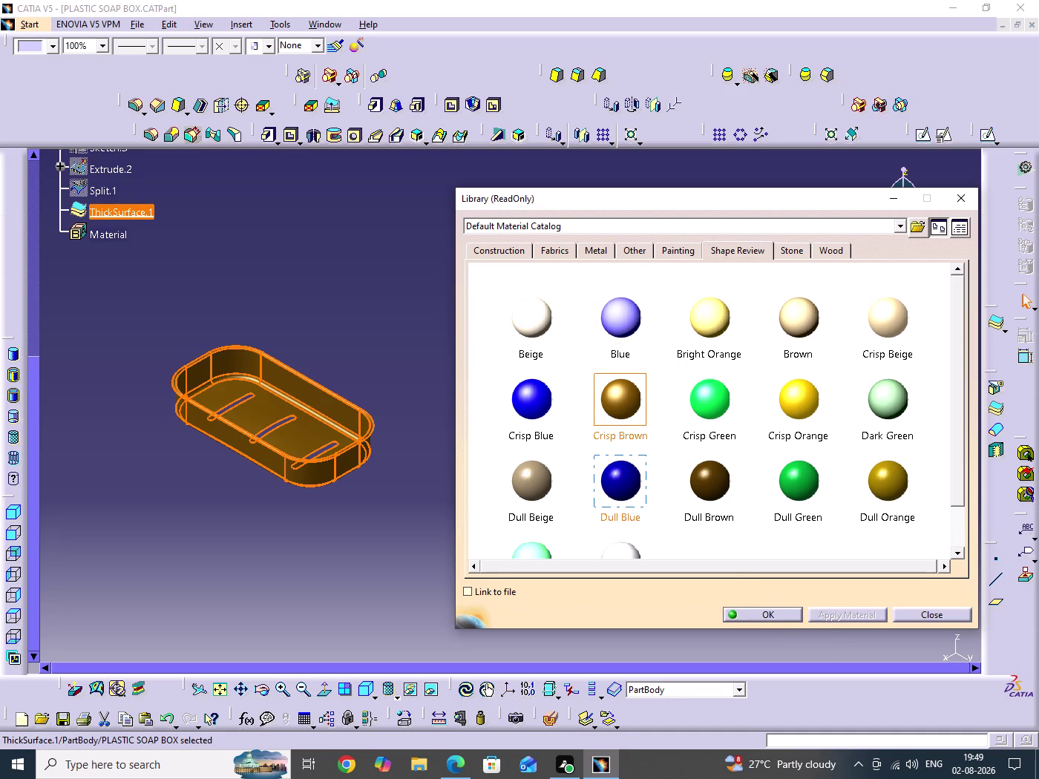
click(620, 489)
click(812, 611)
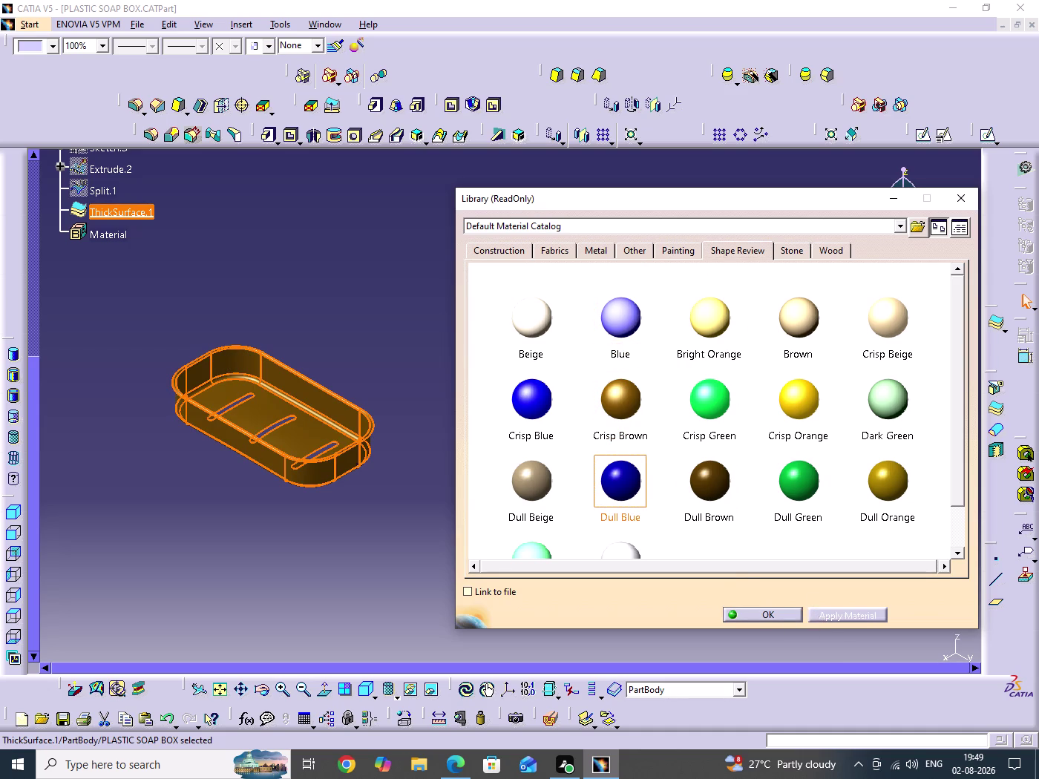
click(797, 394)
click(836, 617)
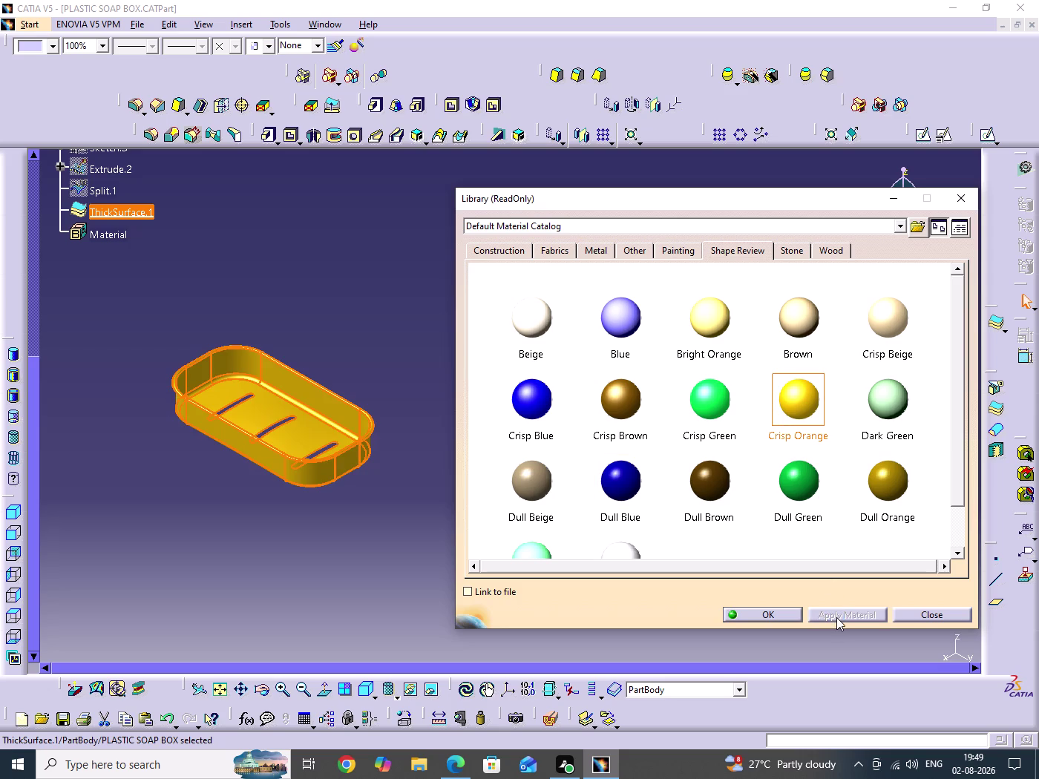
click(777, 621)
click(458, 460)
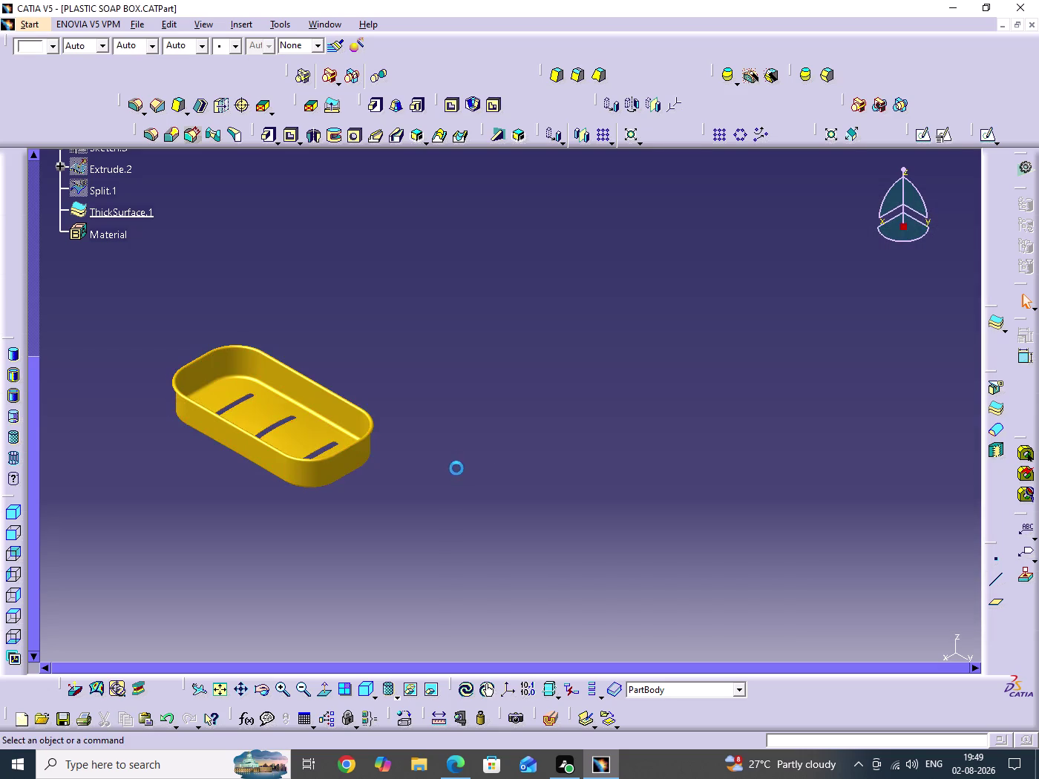
Zoom in on the soap box and save PLASTIC SOAP BOX.CATPart.
middle_drag(464, 470, 600, 474)
middle_drag(625, 498, 649, 410)
middle_drag(642, 431, 814, 485)
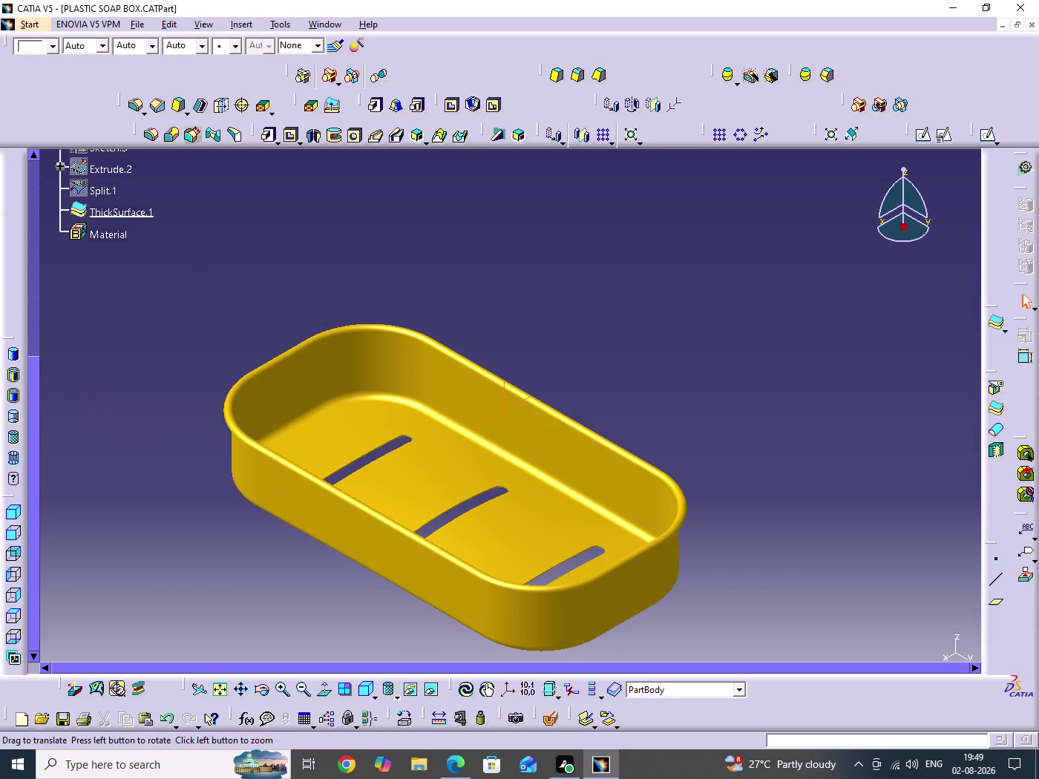
key(ctrl+s)
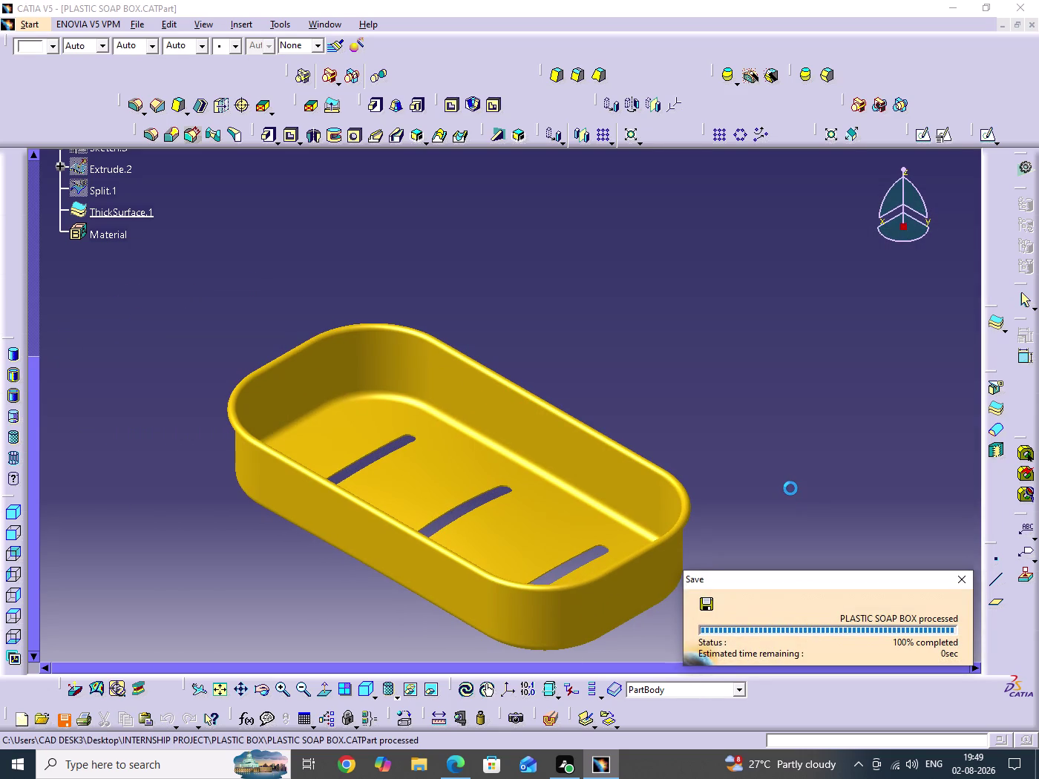
click(790, 488)
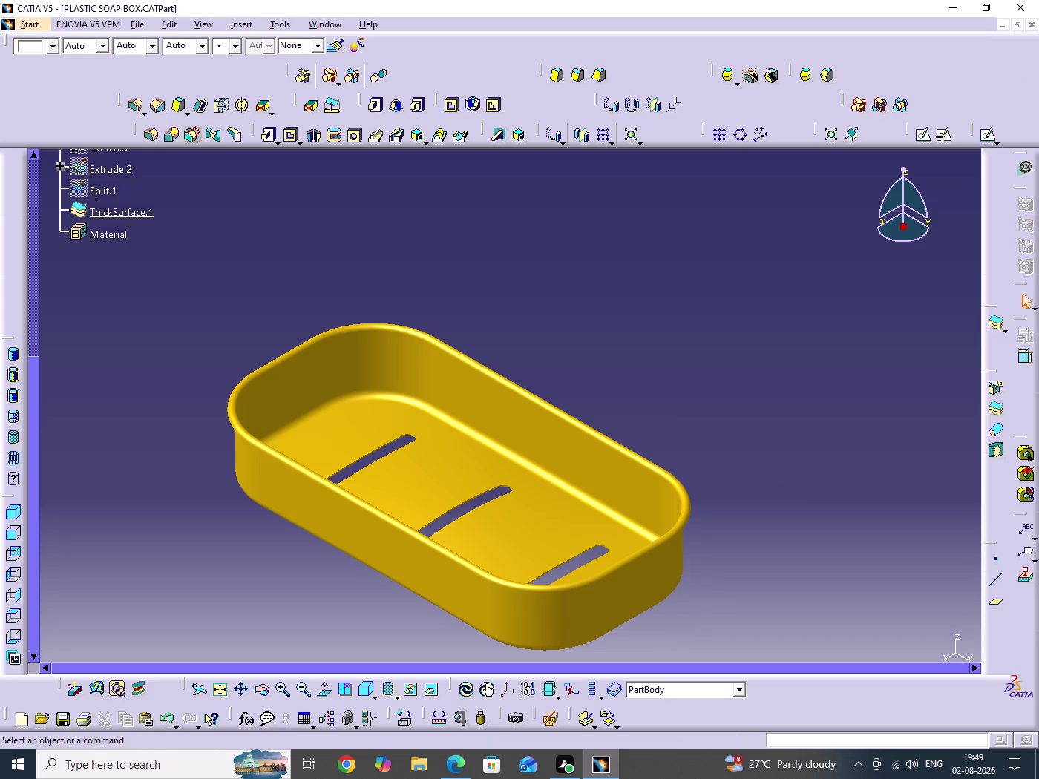
Start a new drawing via Start > Mechanical Design > Drafting.
key(alt+s)
key(m)
key(d)
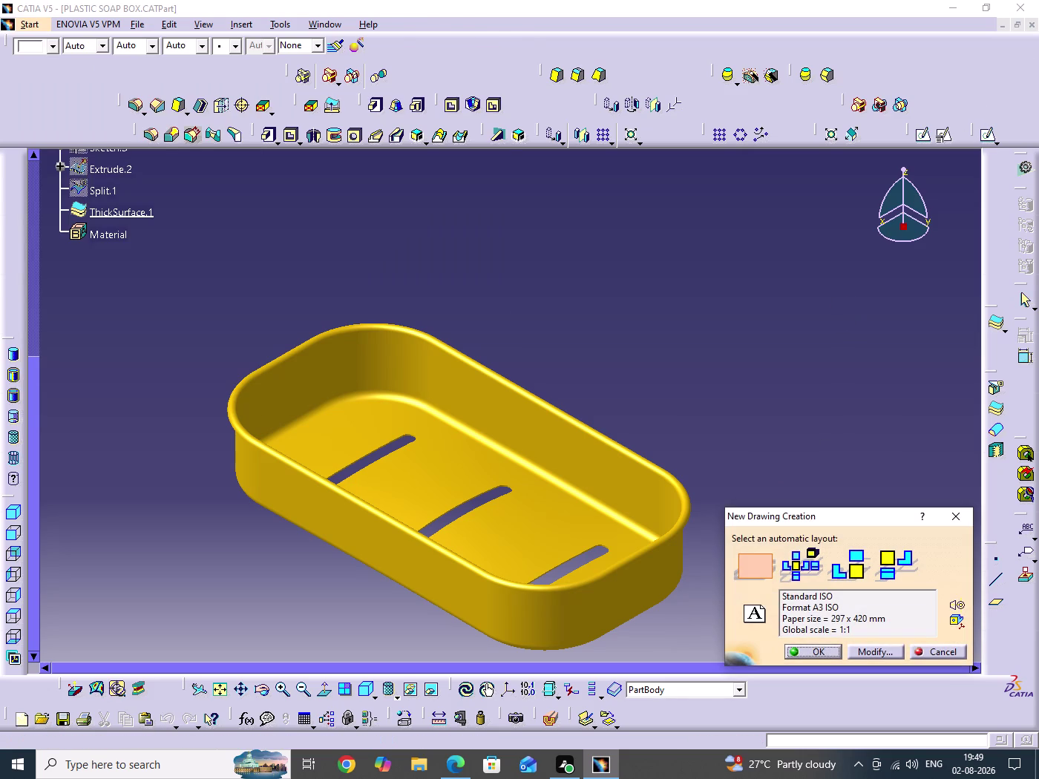
Accept the A3 ISO layout and fit the blank sheet in view.
click(820, 652)
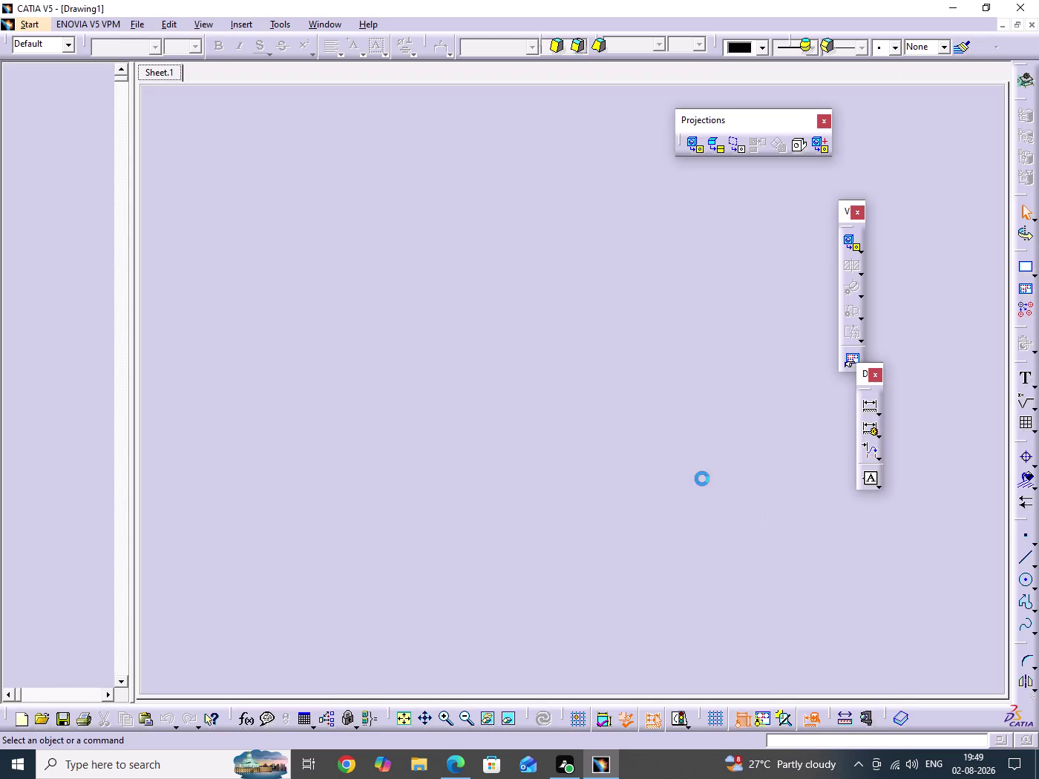
middle_drag(584, 322, 579, 401)
middle_drag(640, 457, 543, 437)
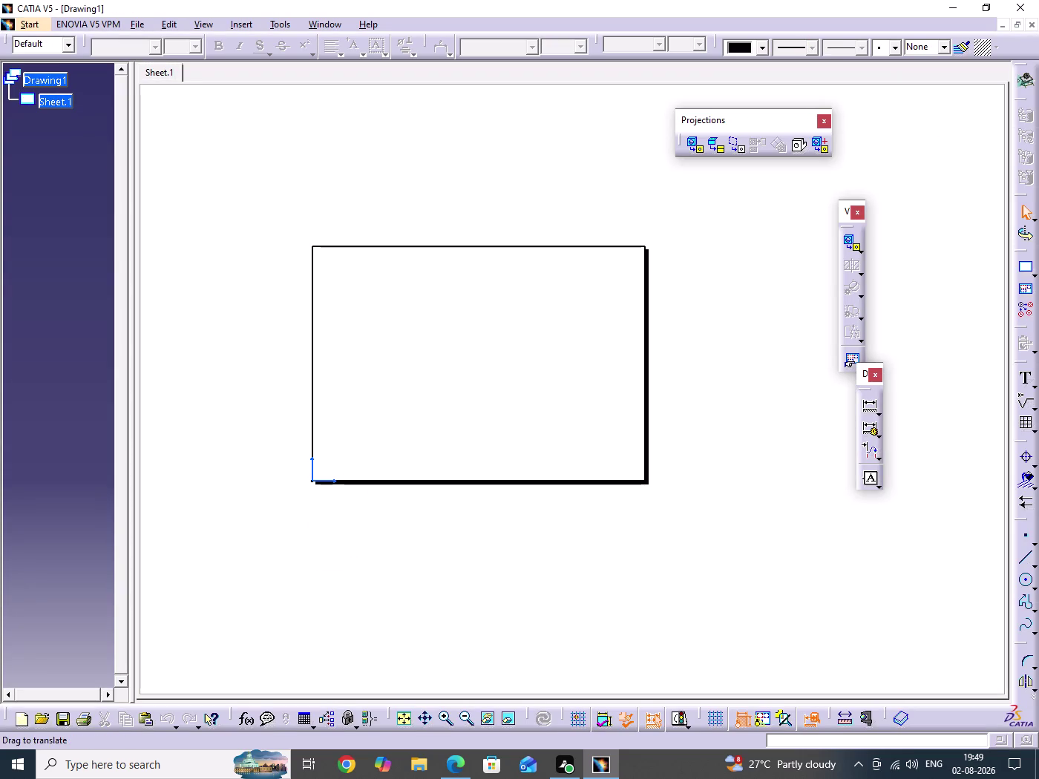
double_click(530, 393)
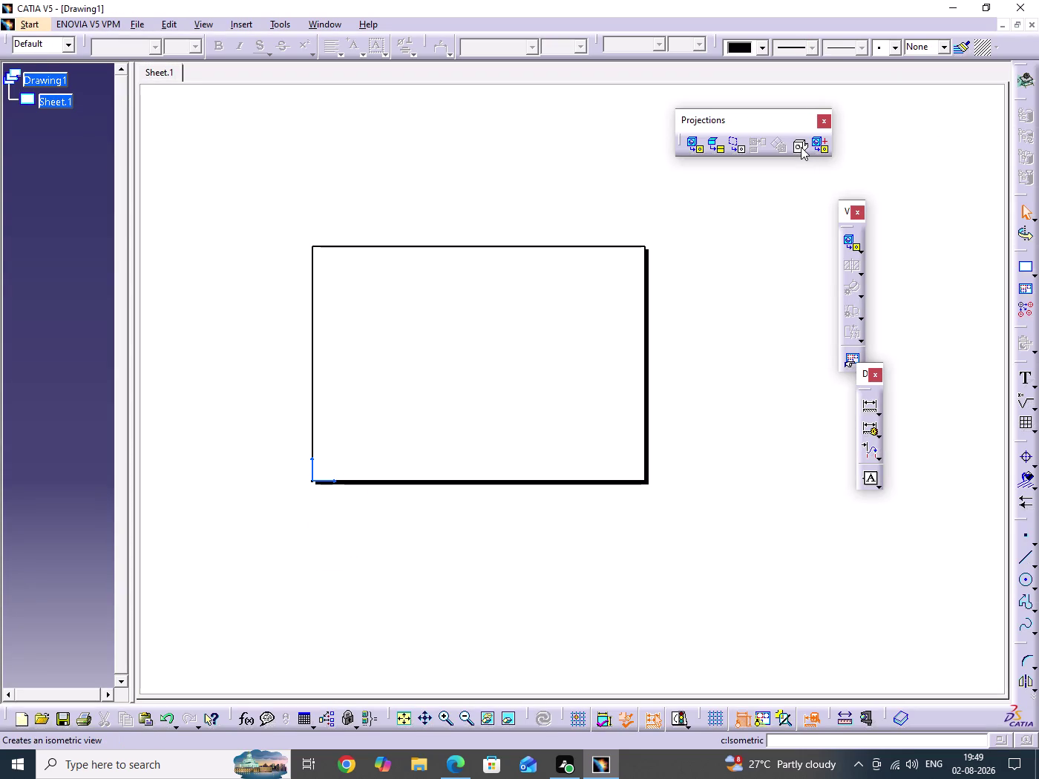
Begin an isometric view by picking a soap box face in the CATPart window.
click(799, 147)
click(330, 22)
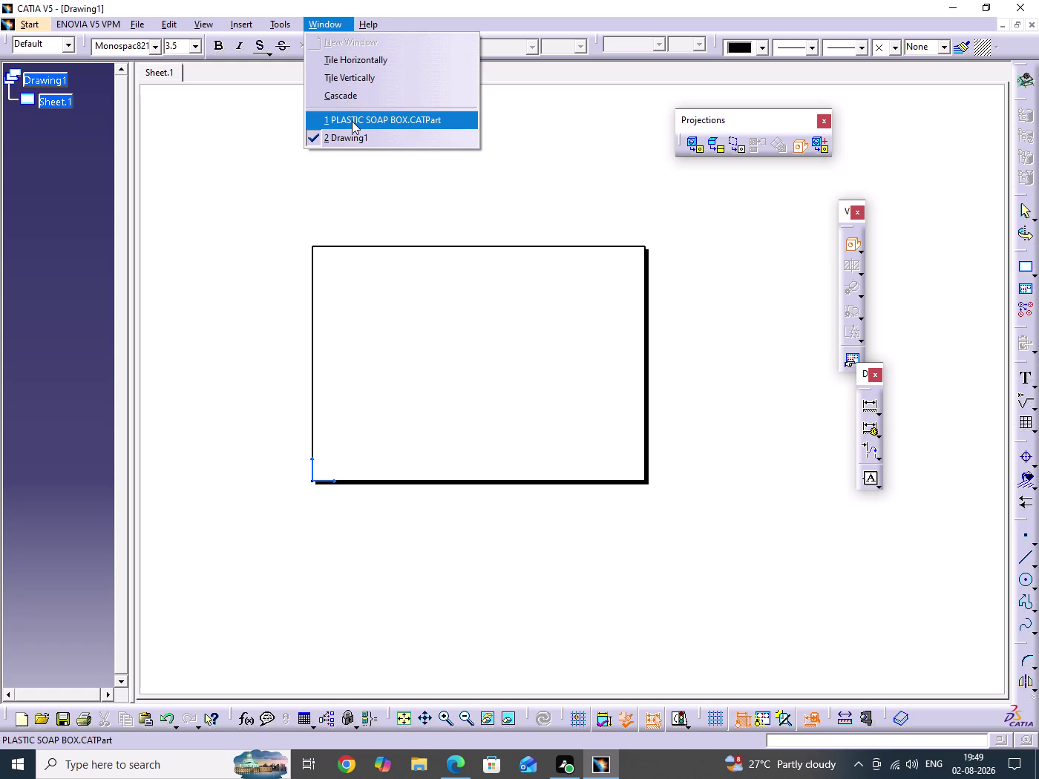
click(352, 121)
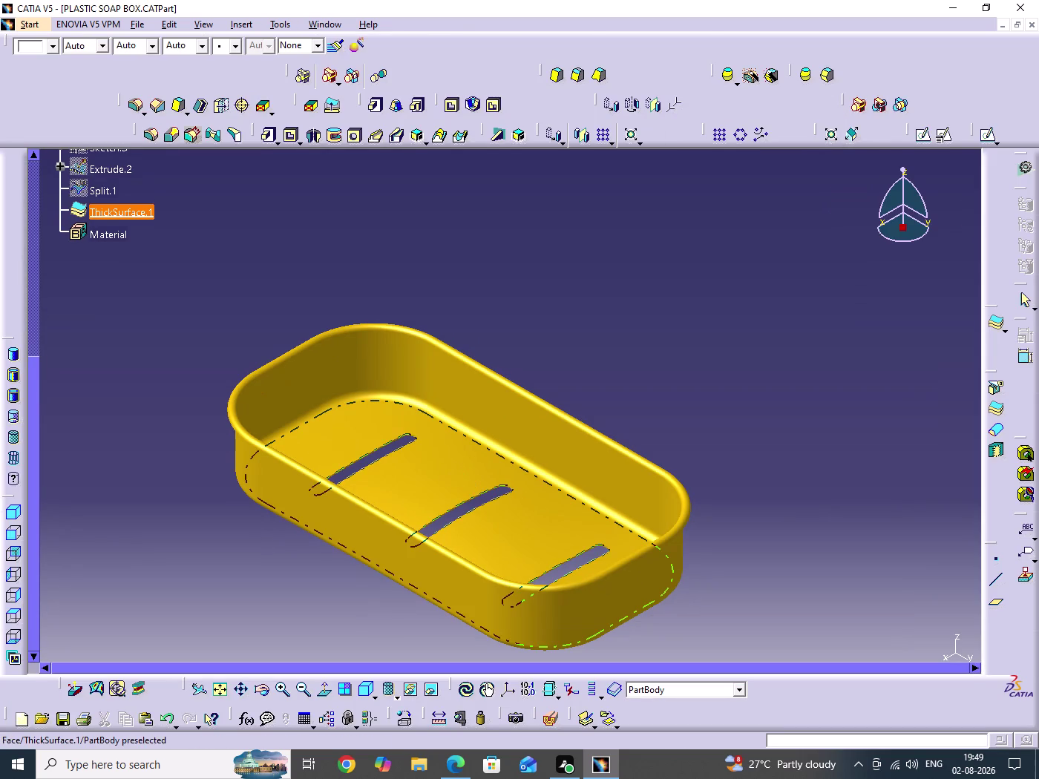
click(445, 472)
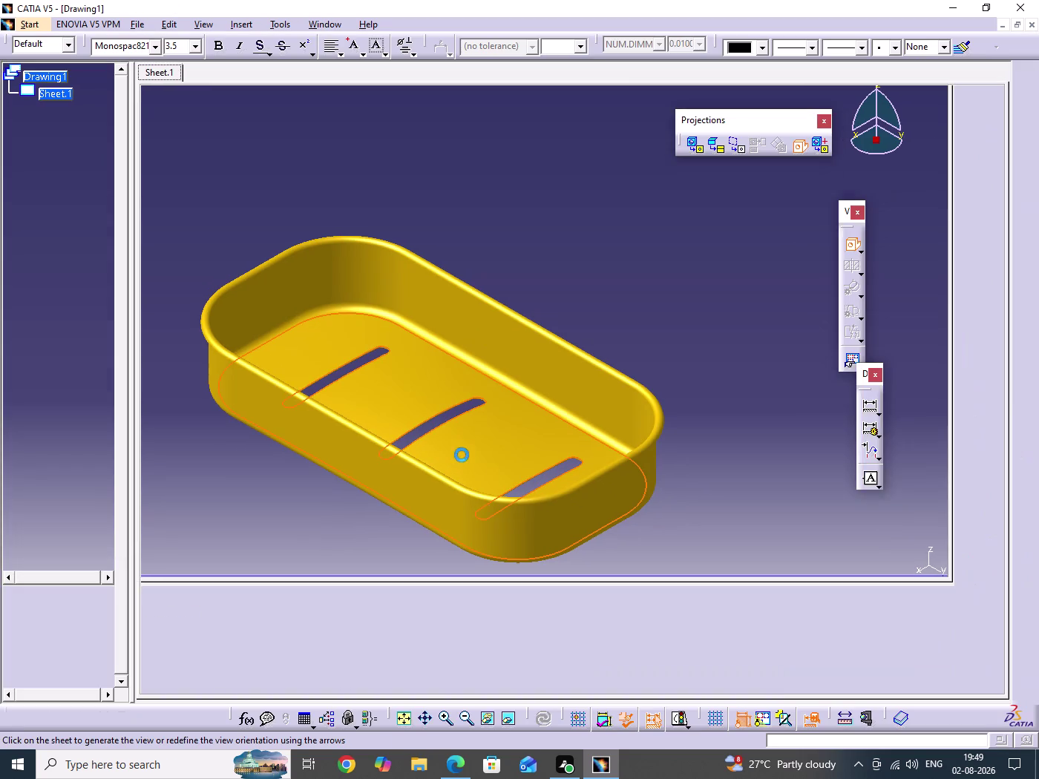
Place the isometric view near the top of the A3 sheet.
middle_drag(572, 337, 559, 447)
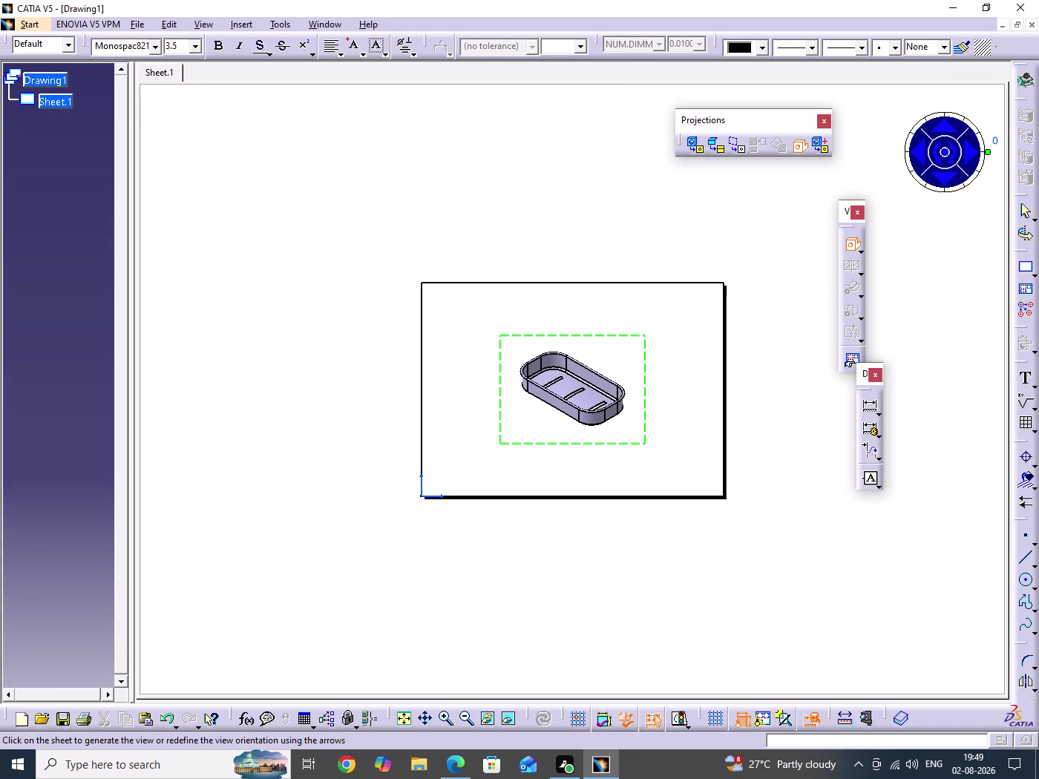
drag(644, 409, 644, 349)
click(662, 340)
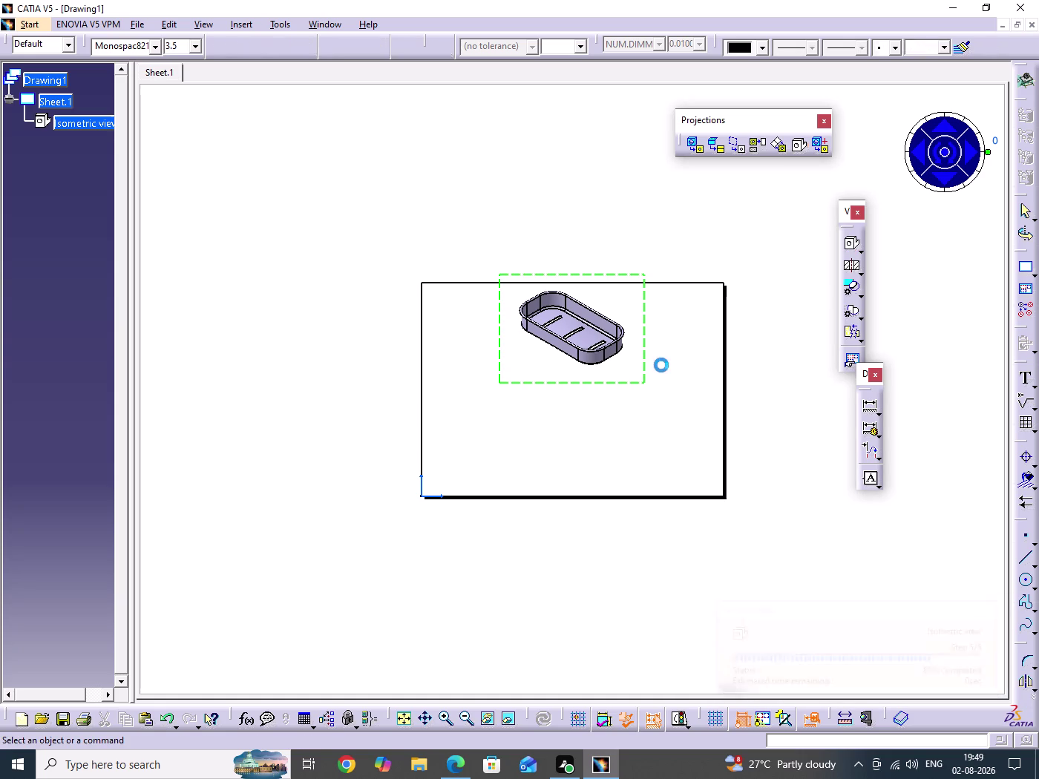
middle_drag(670, 398, 671, 279)
middle_drag(668, 353, 544, 460)
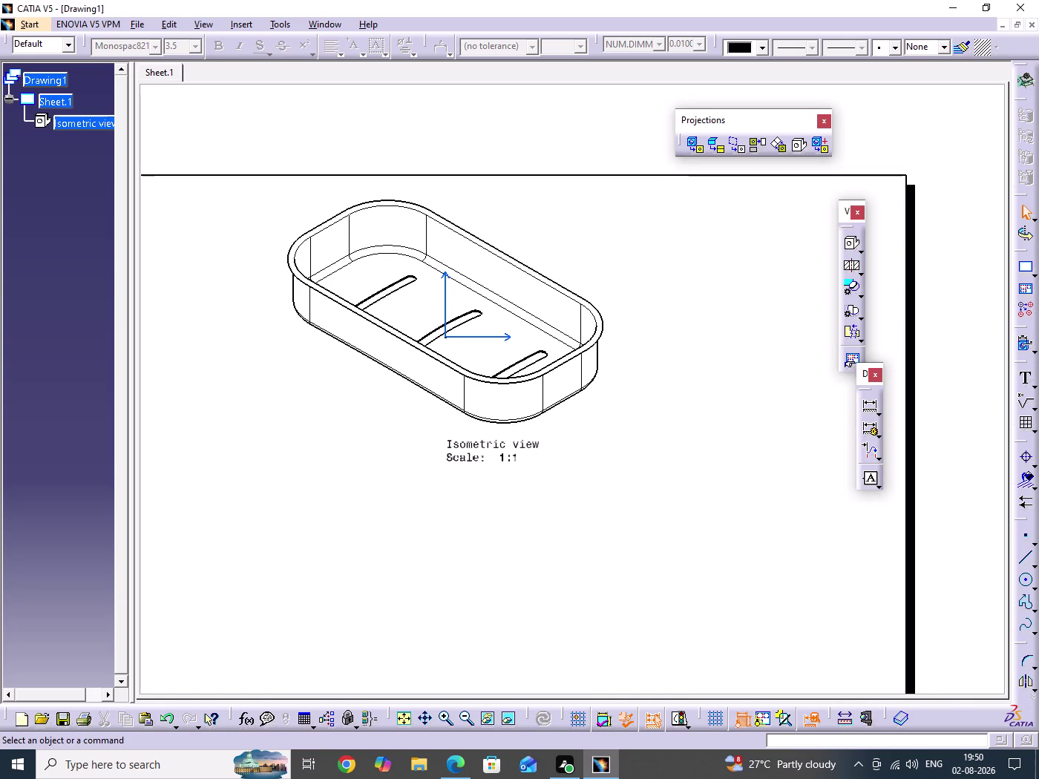
Select the isometric view frame and open its context menu.
click(478, 335)
click(446, 295)
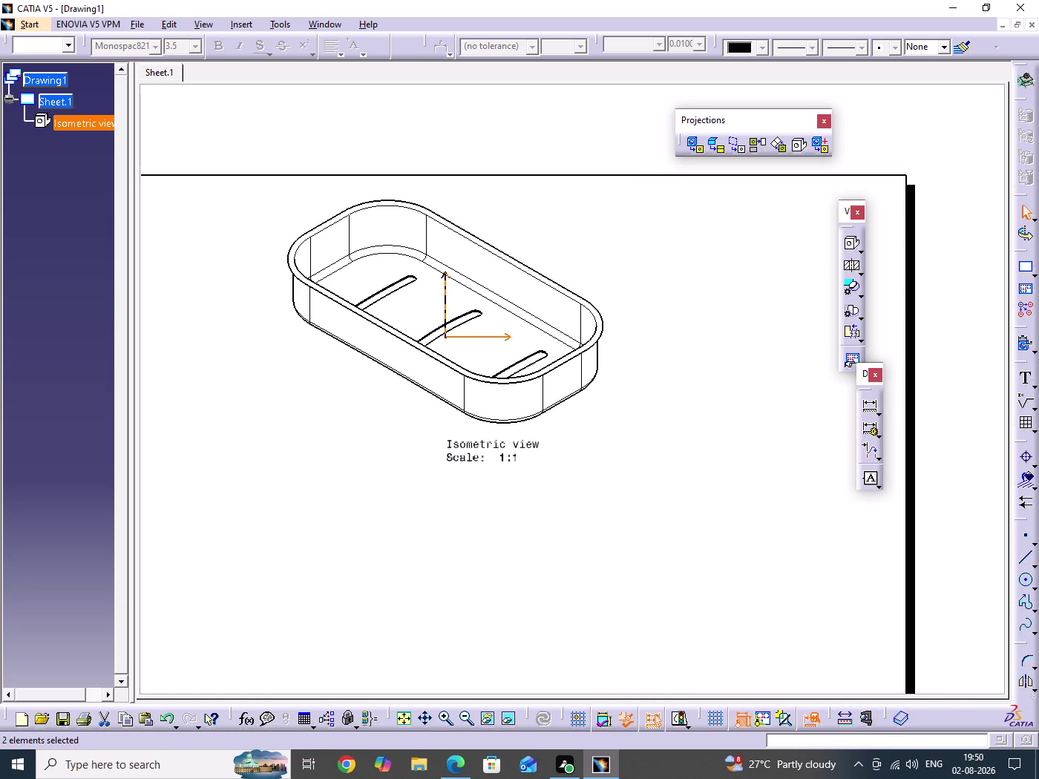
click(446, 339)
right_click(481, 338)
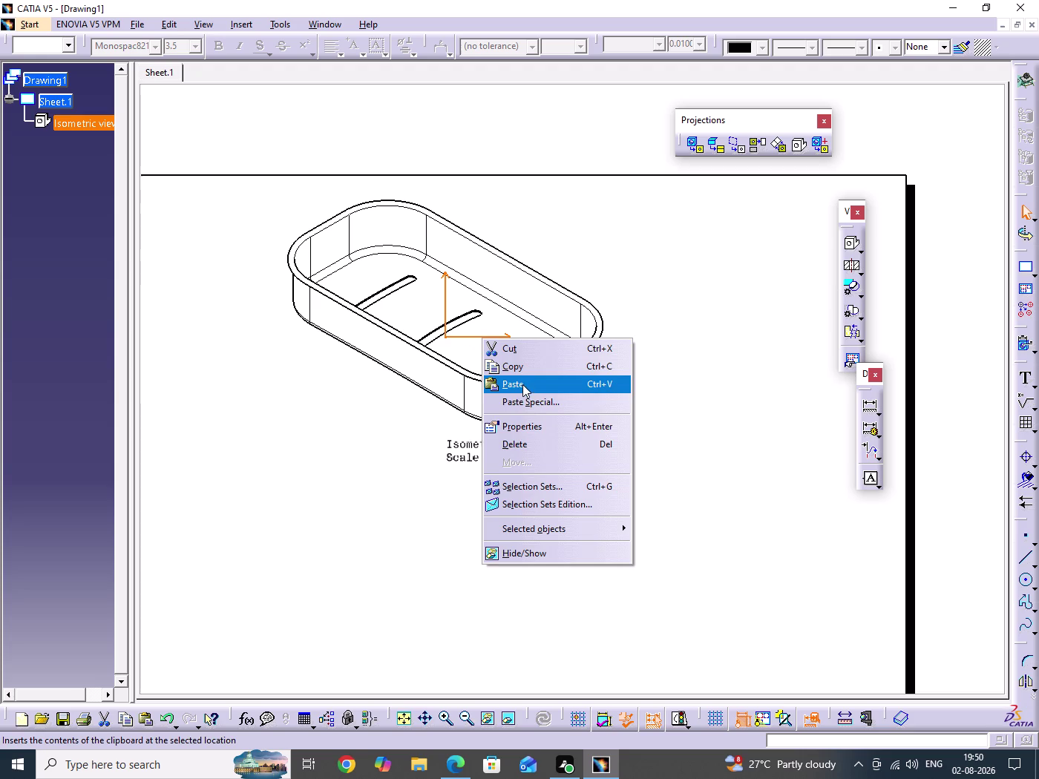
click(518, 558)
click(656, 481)
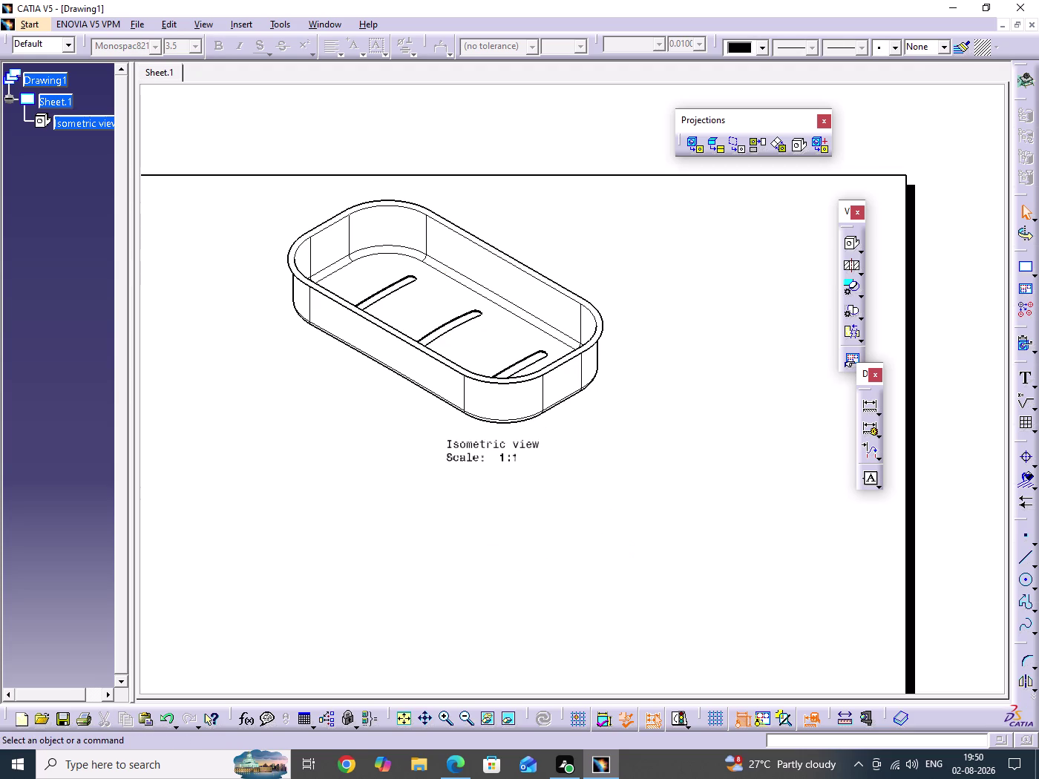
middle_drag(640, 413, 635, 536)
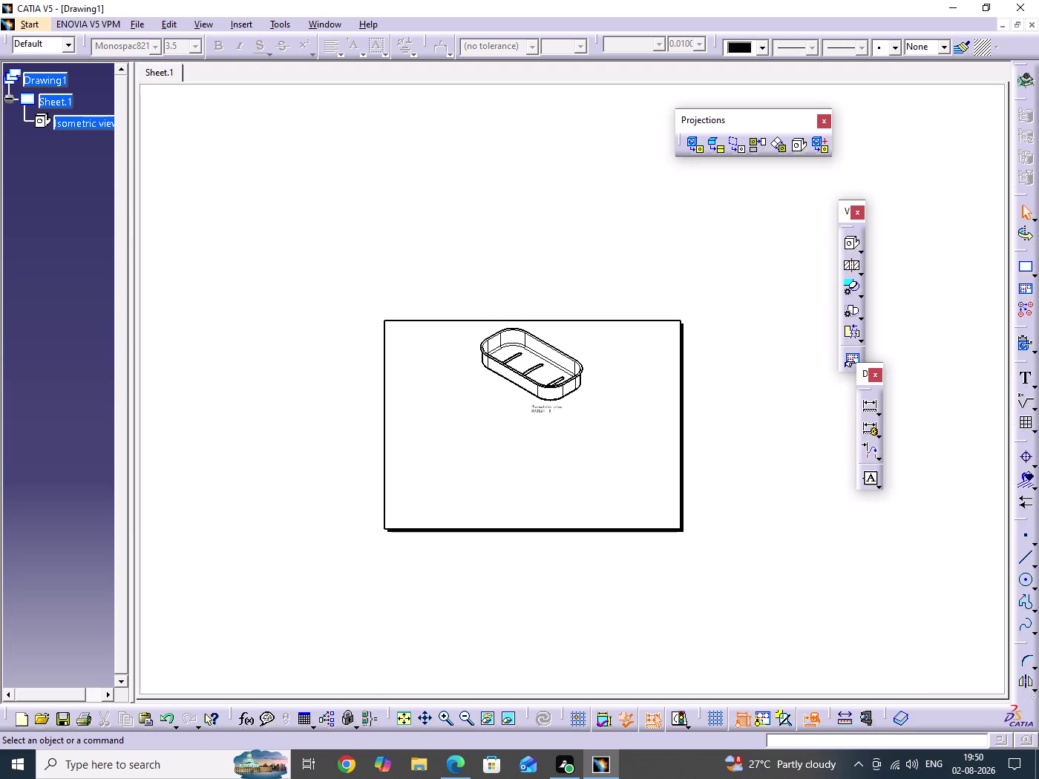
middle_drag(582, 421, 593, 336)
middle_drag(606, 441, 624, 478)
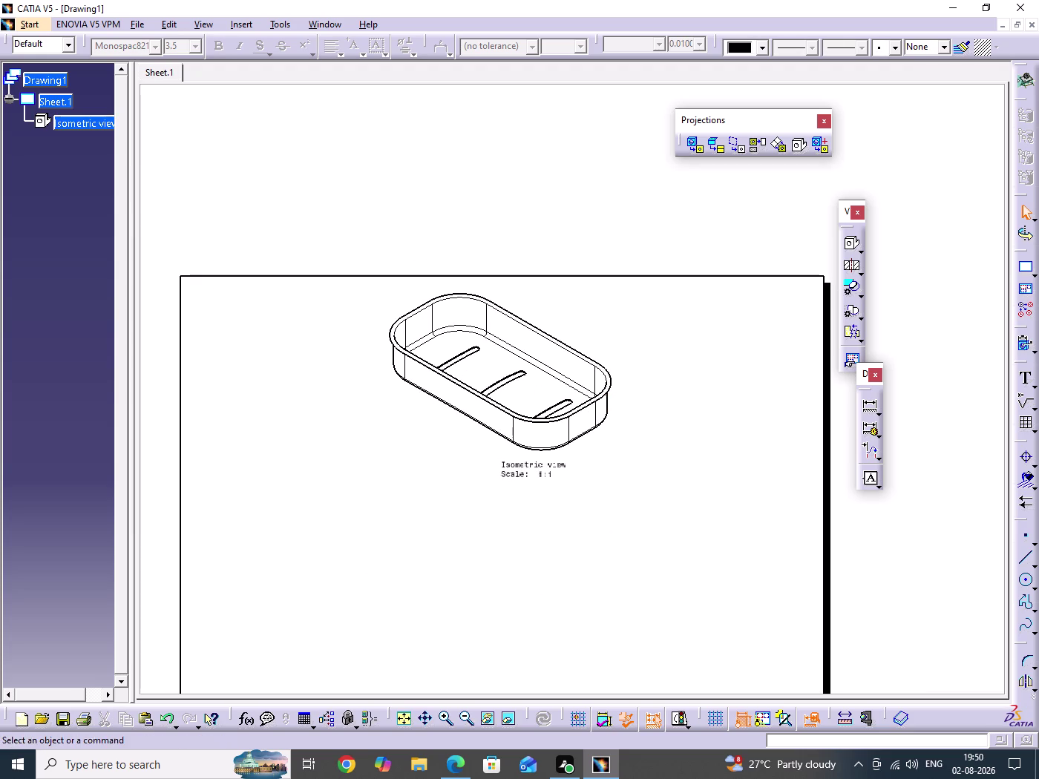
click(663, 499)
click(760, 721)
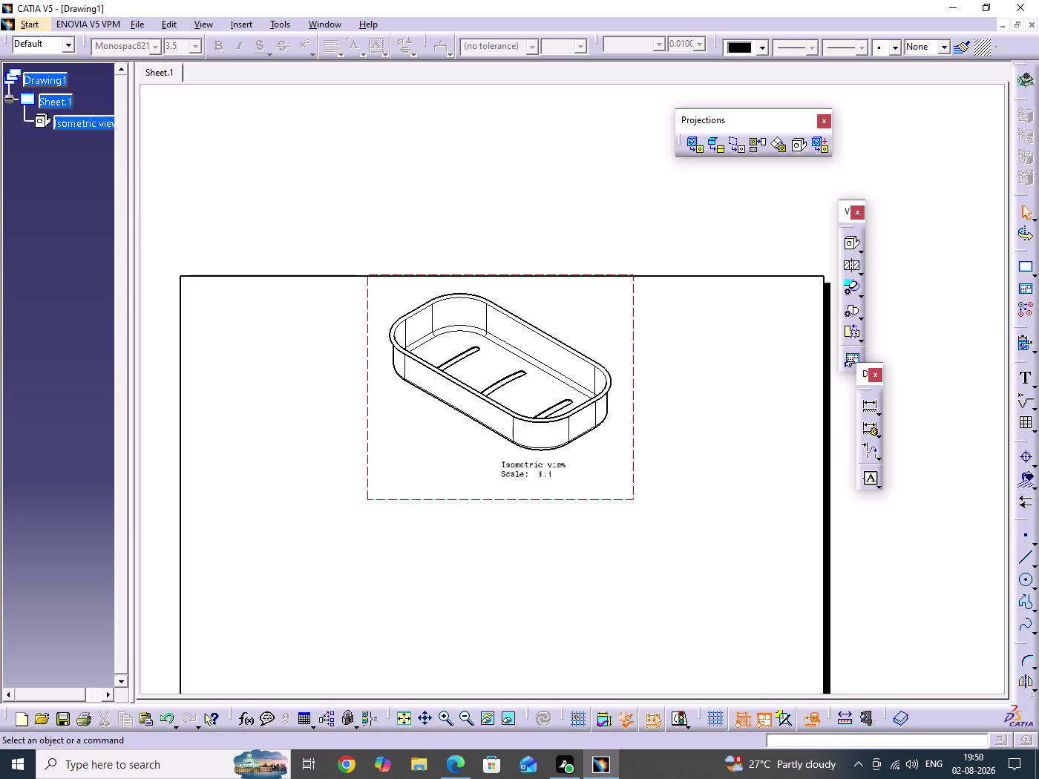
right_click(632, 416)
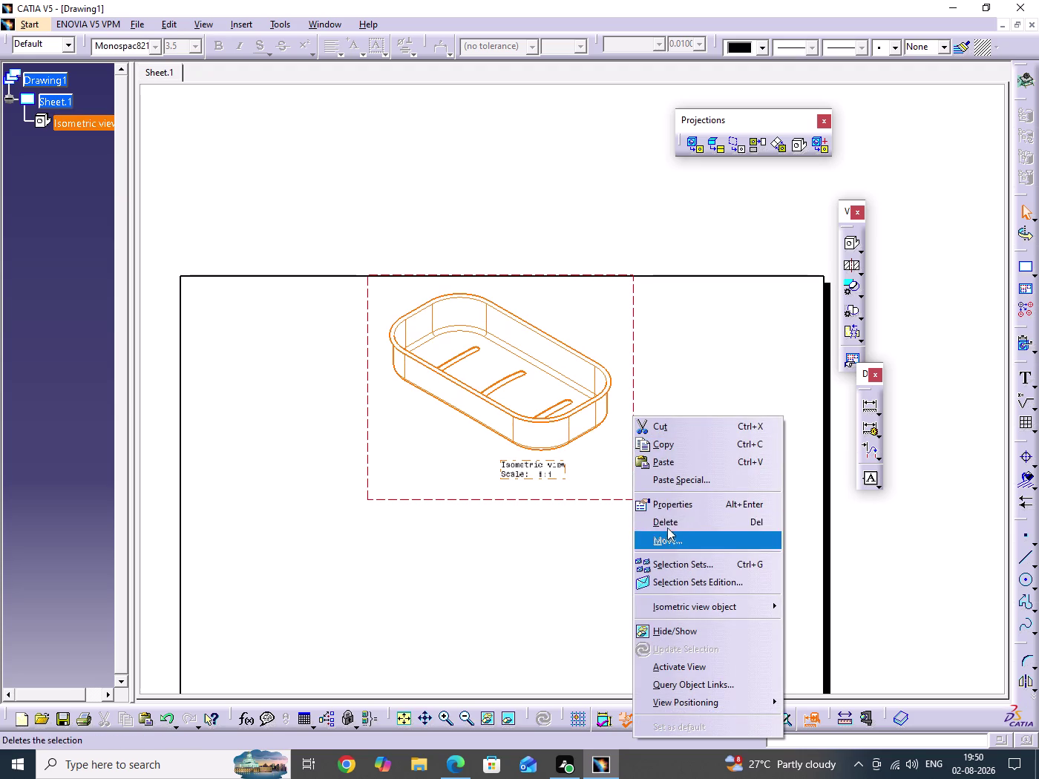
Set the isometric view's generation mode to Raster with Shading rendering.
click(668, 500)
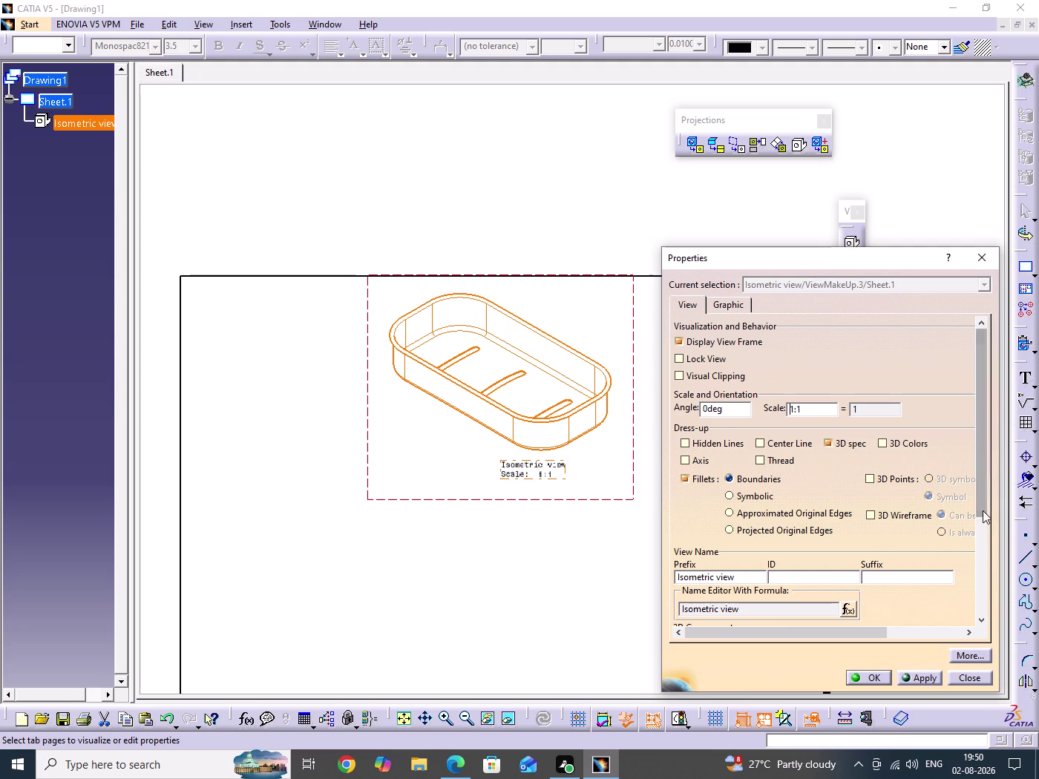
drag(982, 509, 979, 602)
click(903, 558)
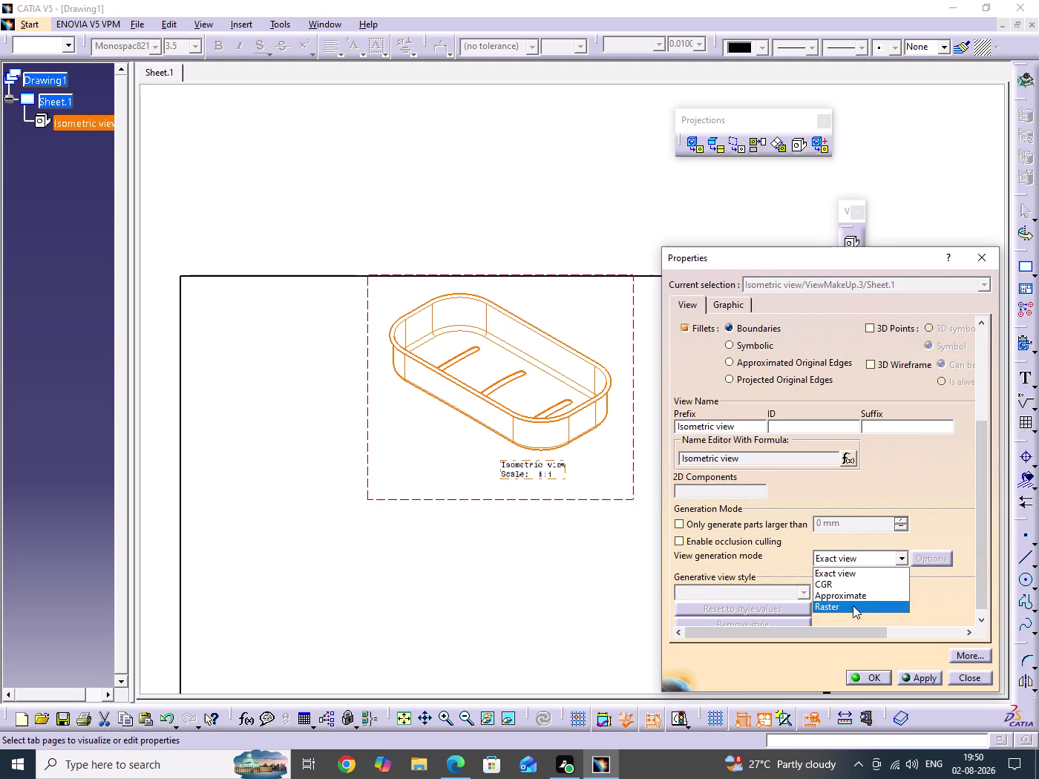
click(829, 603)
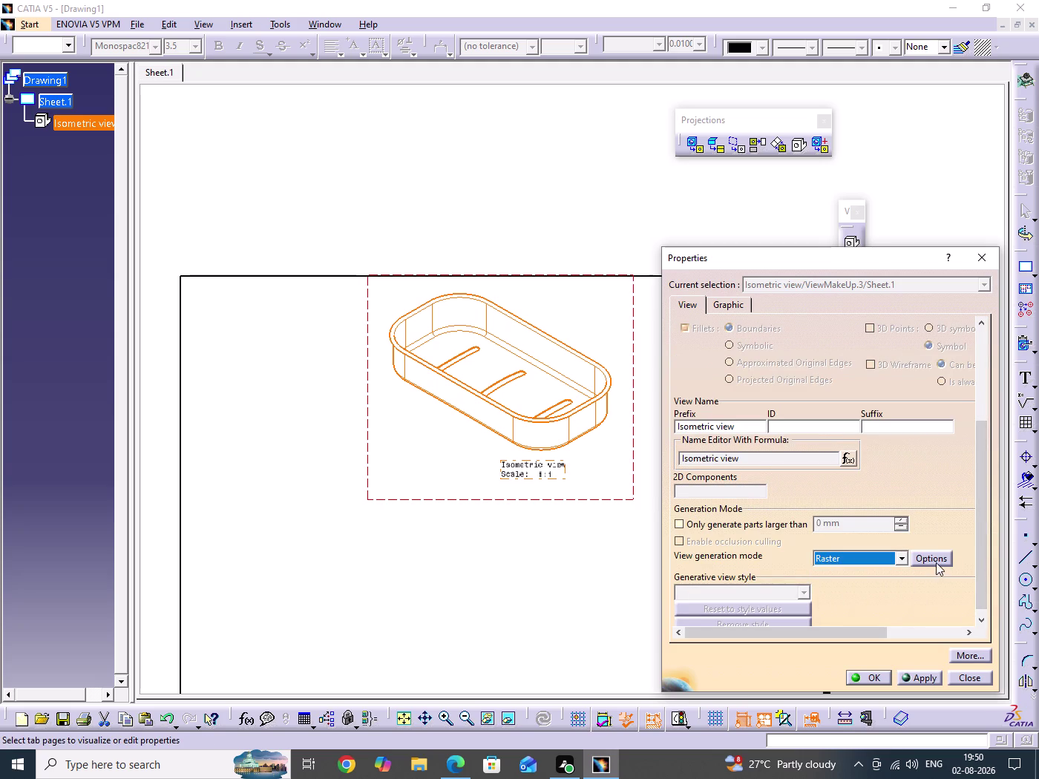
click(936, 562)
click(885, 440)
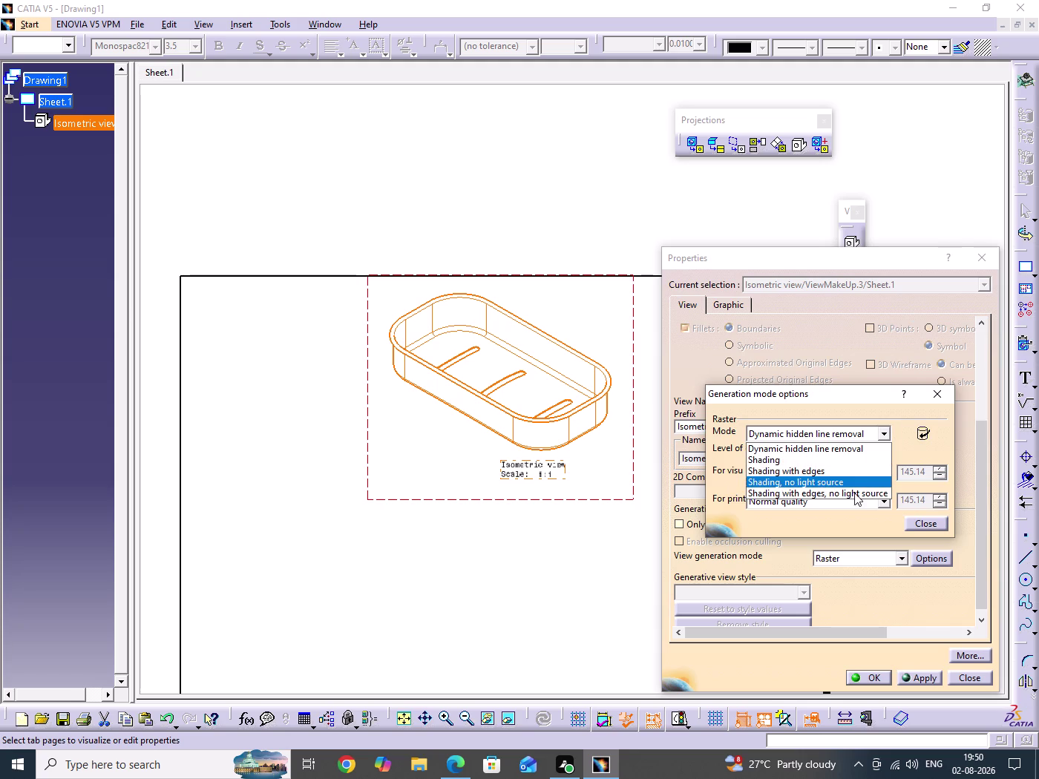
click(764, 463)
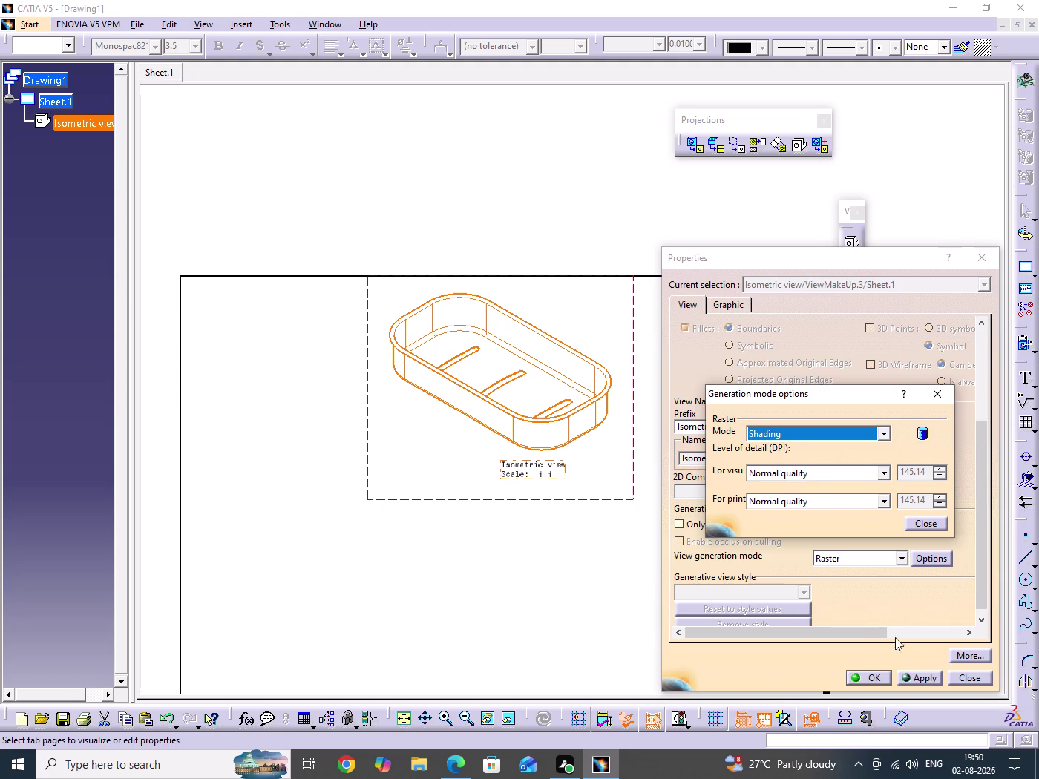
click(919, 520)
click(917, 676)
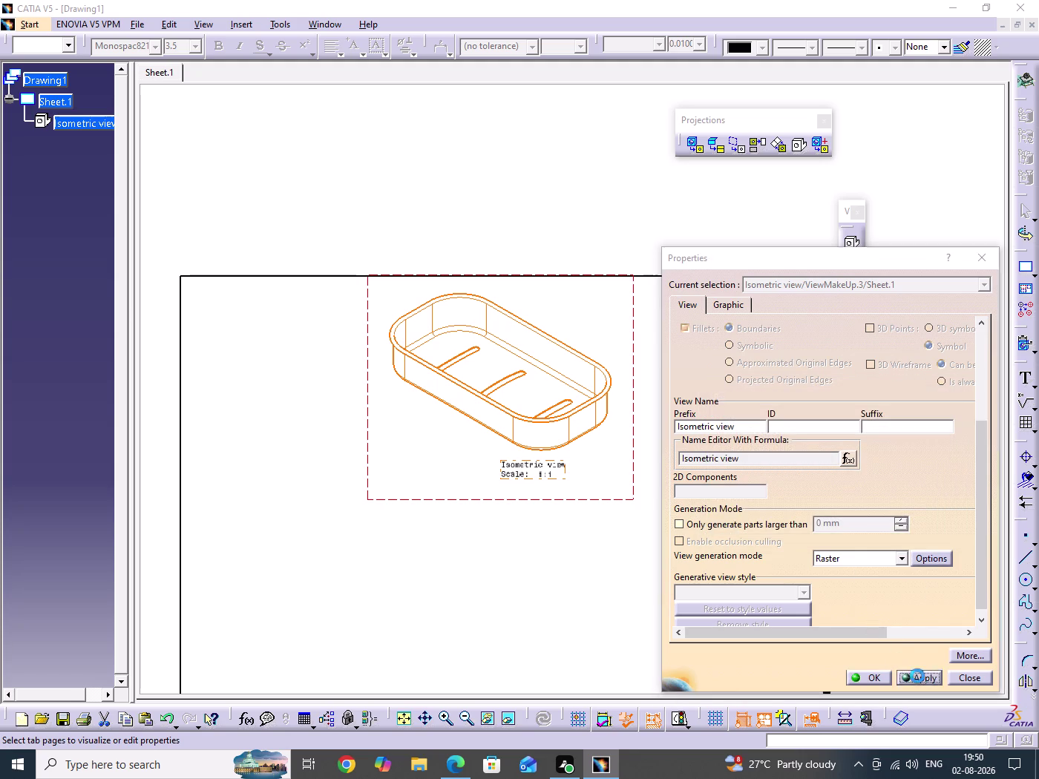
click(870, 679)
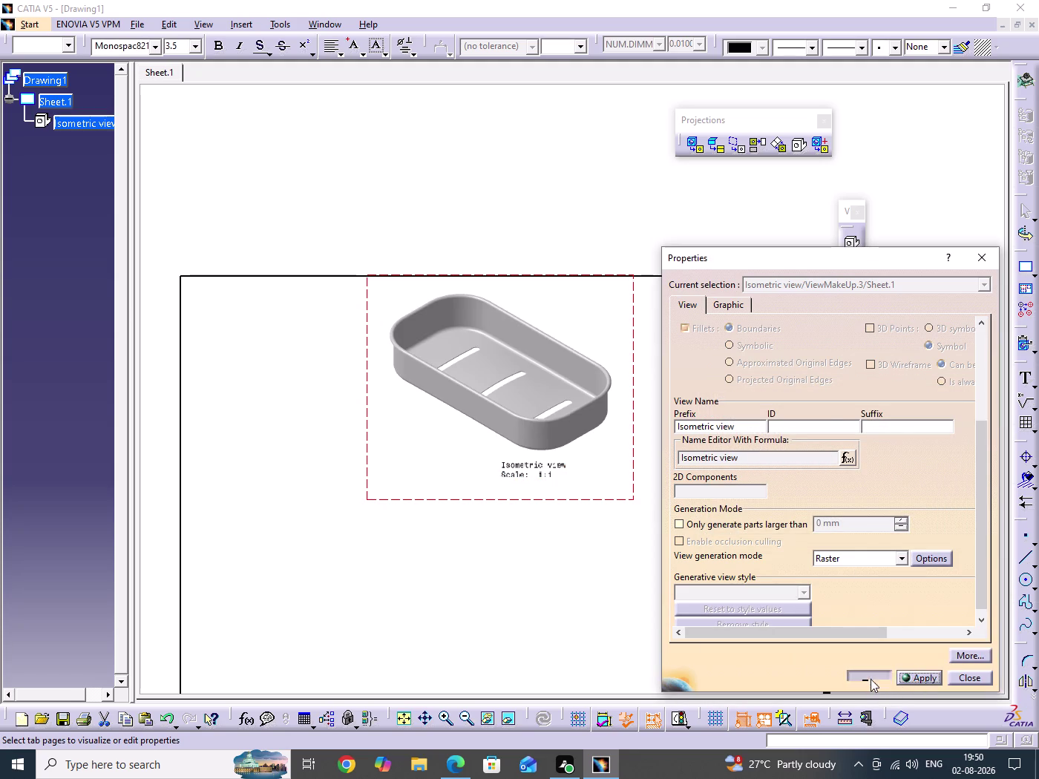
click(714, 413)
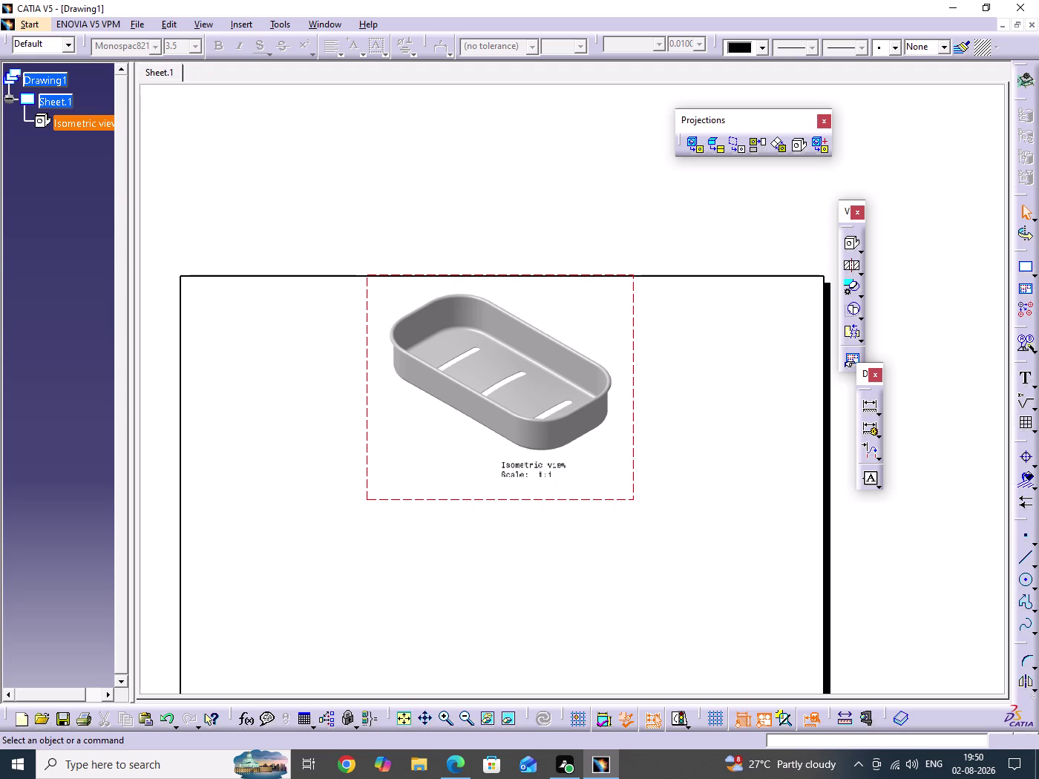
In Sheet Background, create the frame and title block from Drawing Titleblock Sample 1.
middle_drag(689, 412, 691, 484)
middle_drag(666, 518, 666, 442)
click(624, 452)
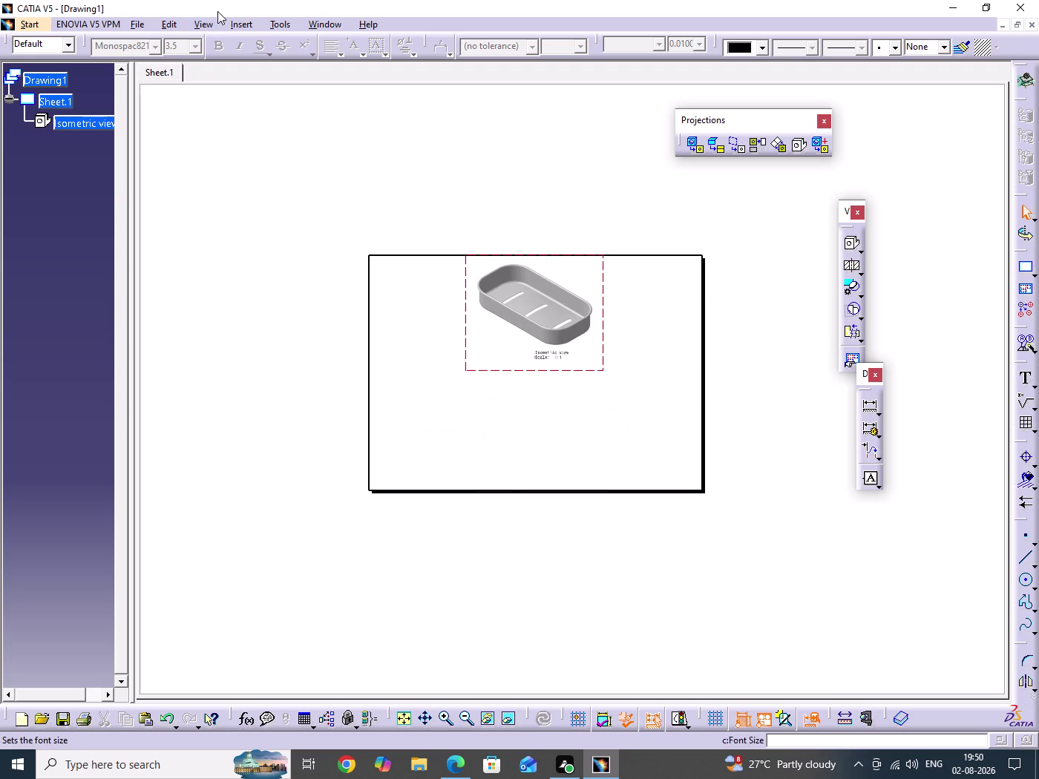
click(199, 21)
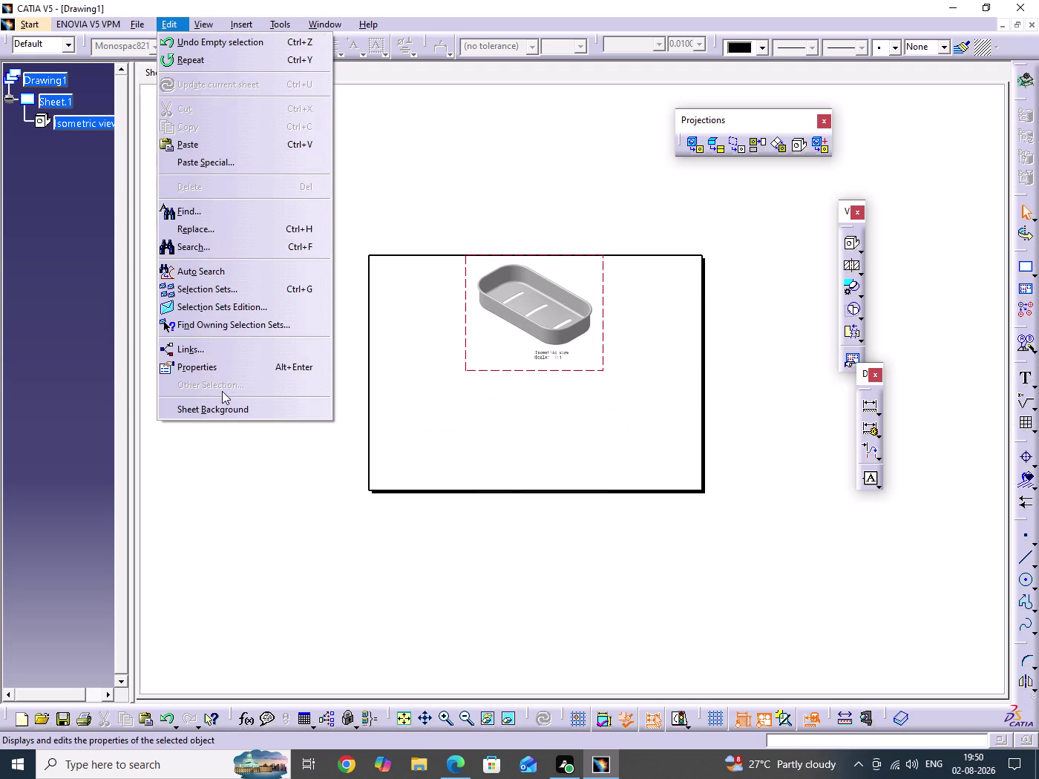
click(222, 410)
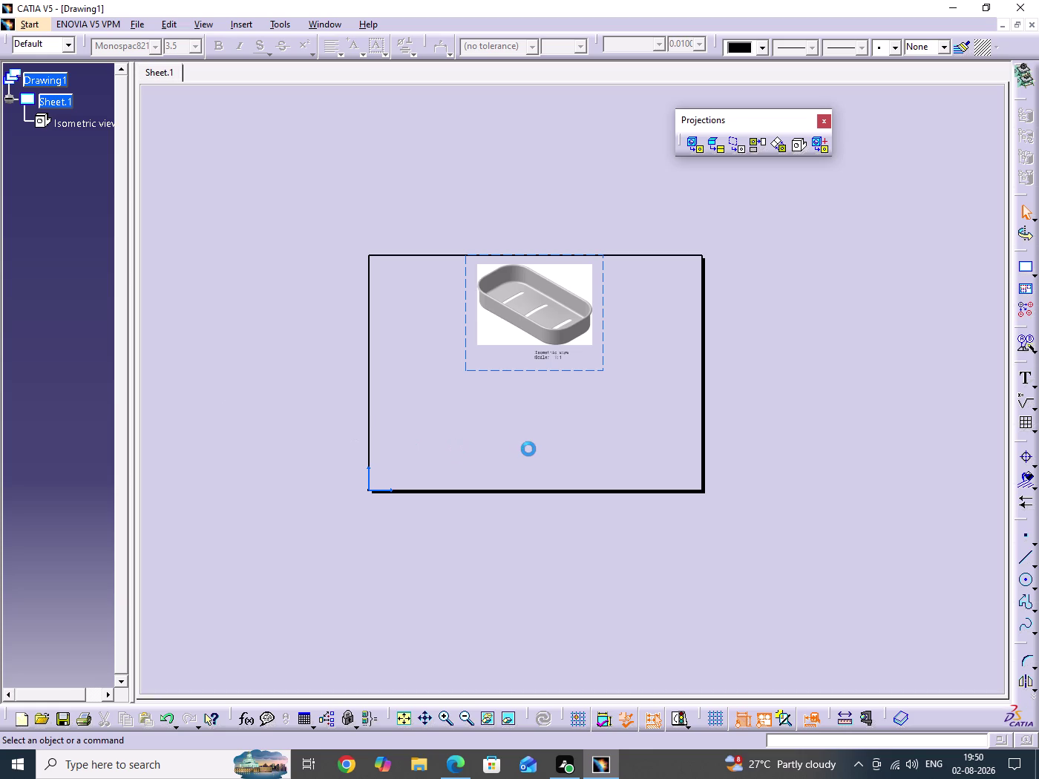
click(1028, 272)
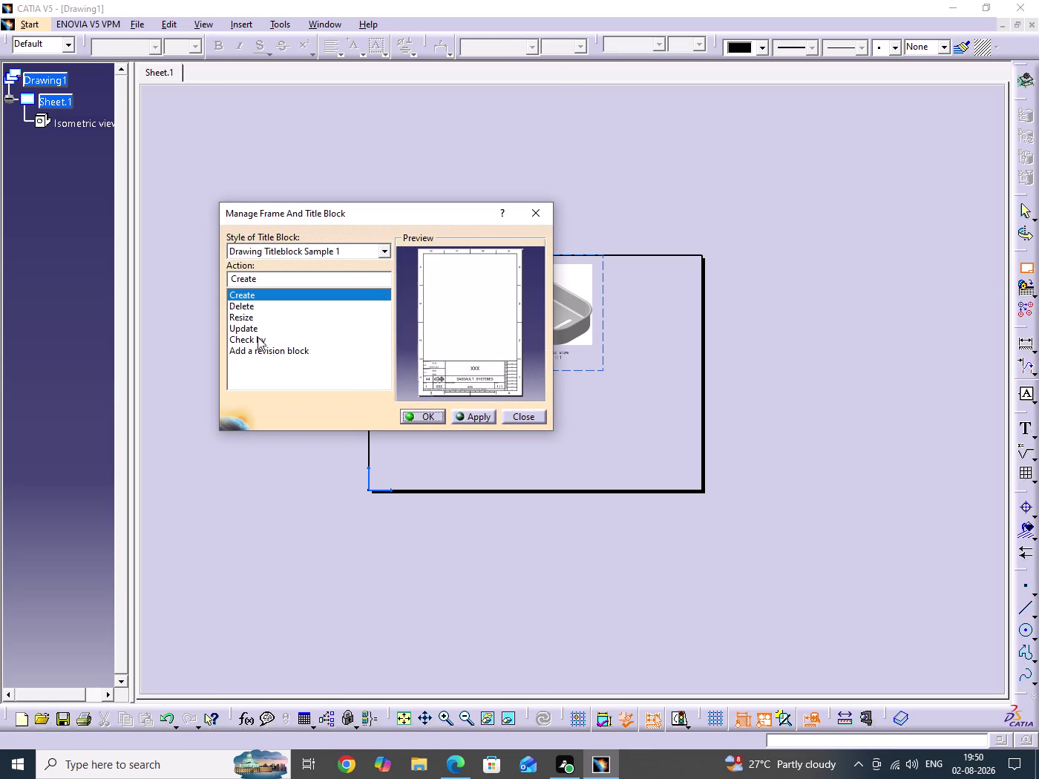
click(412, 414)
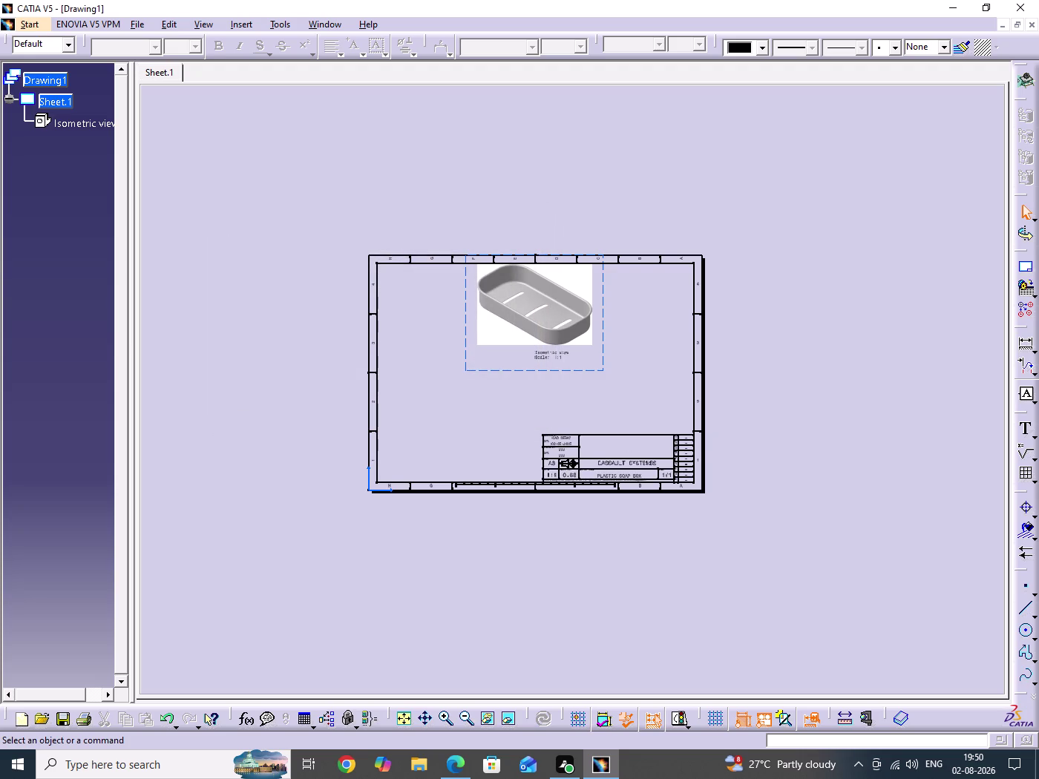
Return to Working Views and zoom to check the filled title block.
key(alt+e)
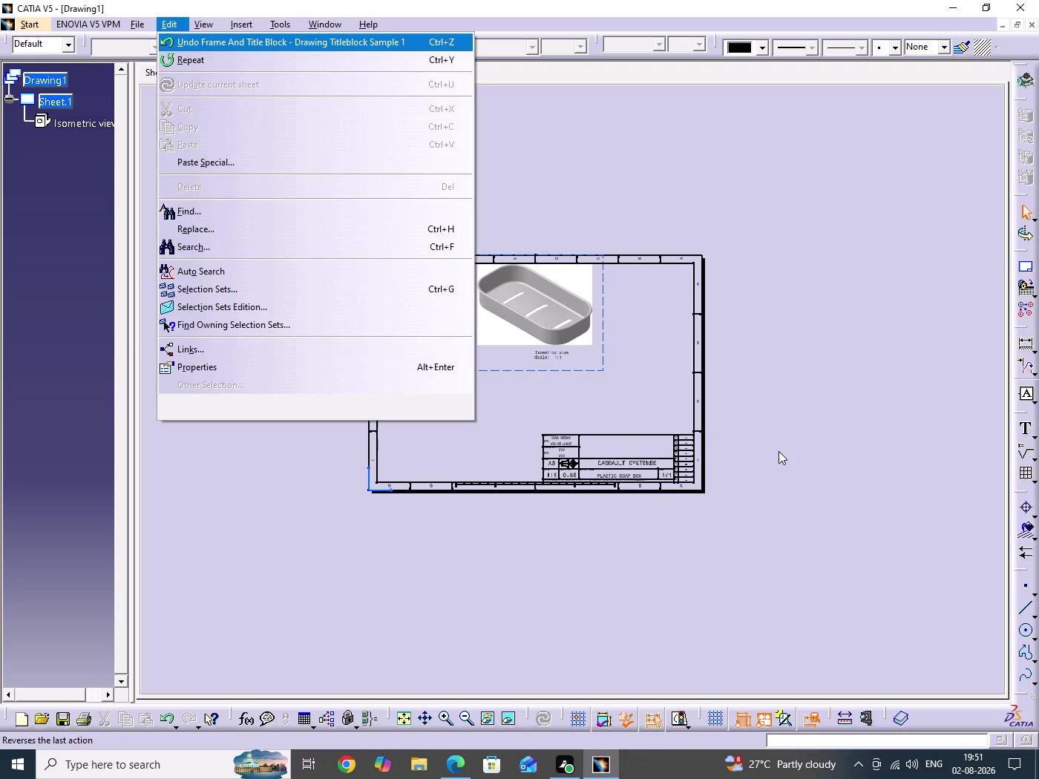
key(w)
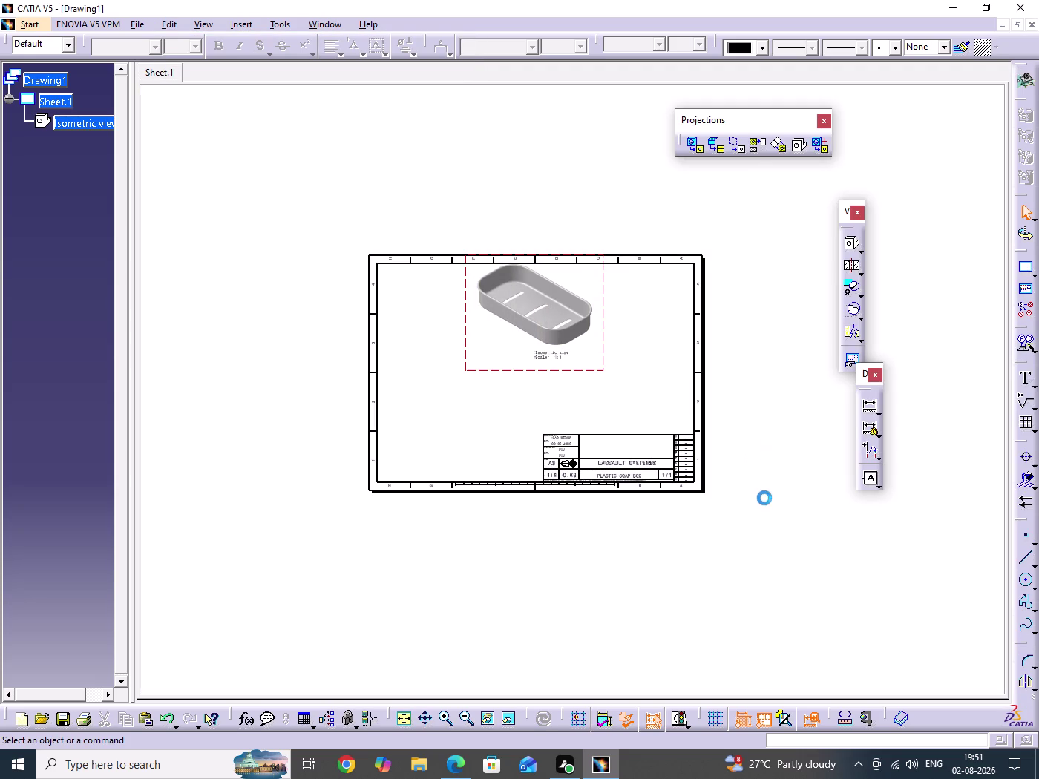
middle_drag(764, 498, 763, 390)
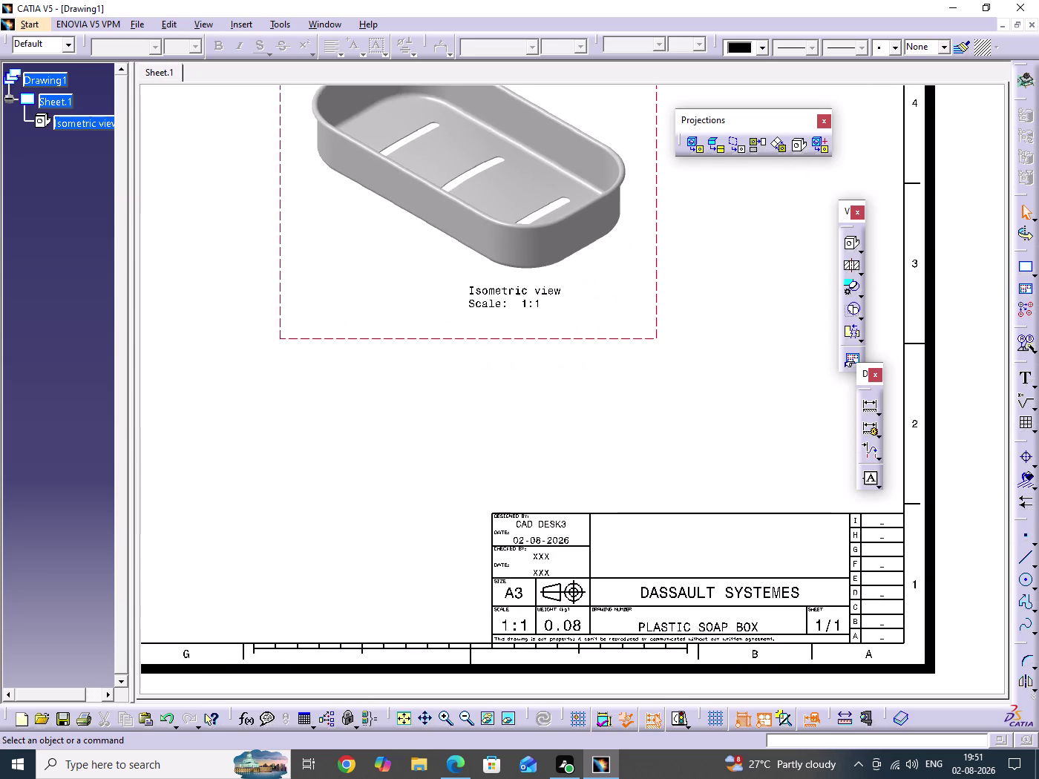
middle_drag(763, 390, 749, 453)
Drag the isometric view to the sheet's upper-right corner and deselect it.
middle_drag(652, 397, 705, 429)
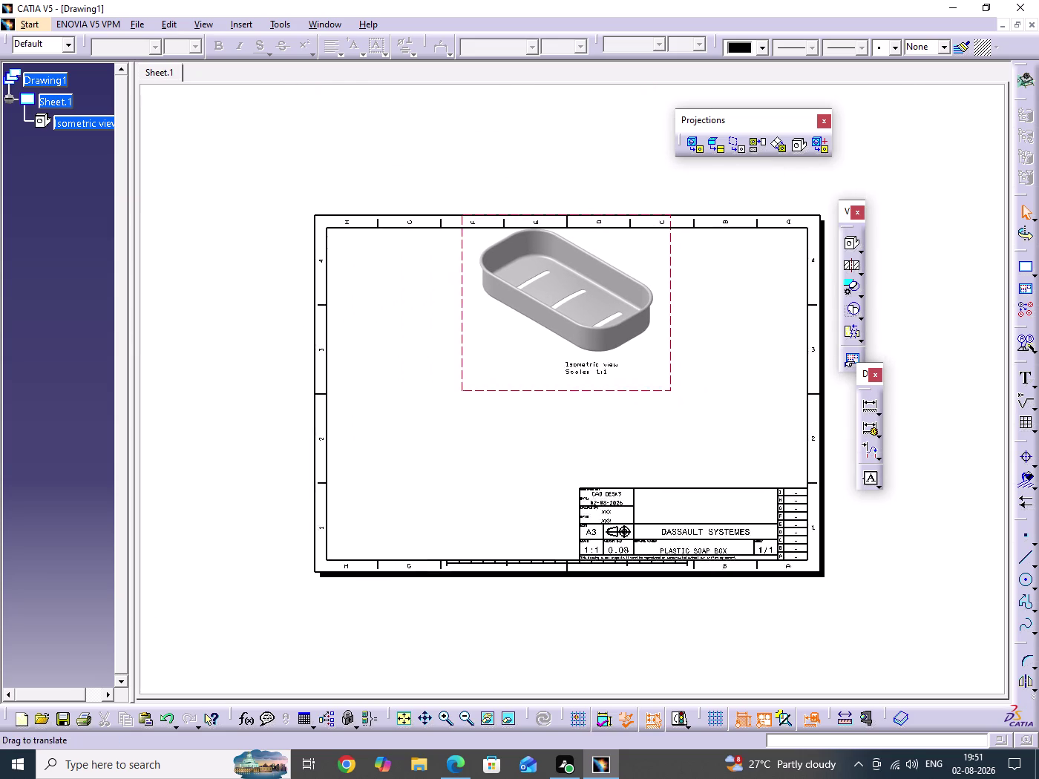
middle_drag(706, 429, 706, 429)
drag(673, 356, 698, 356)
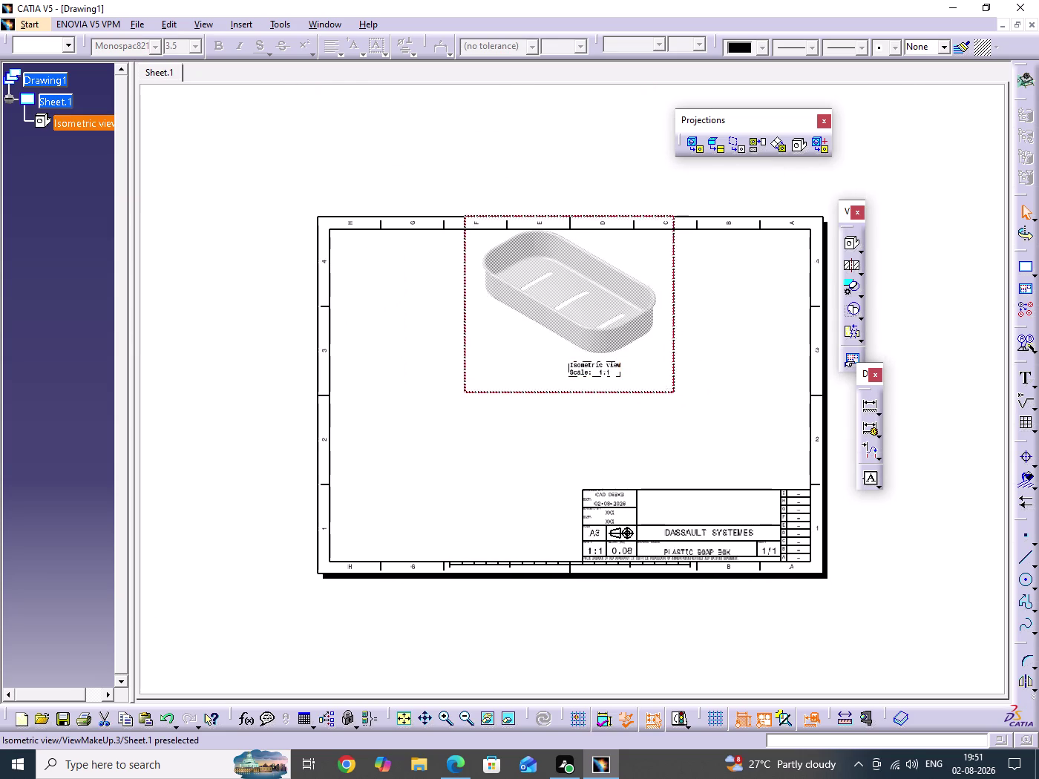
drag(699, 356, 808, 364)
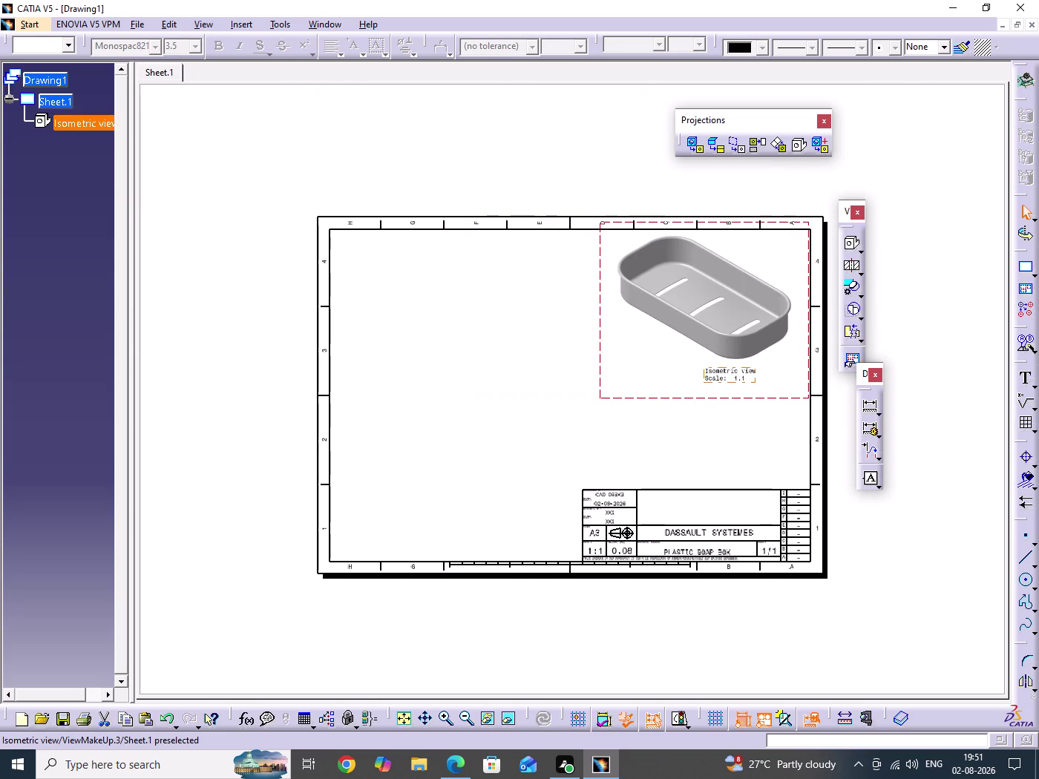
click(473, 357)
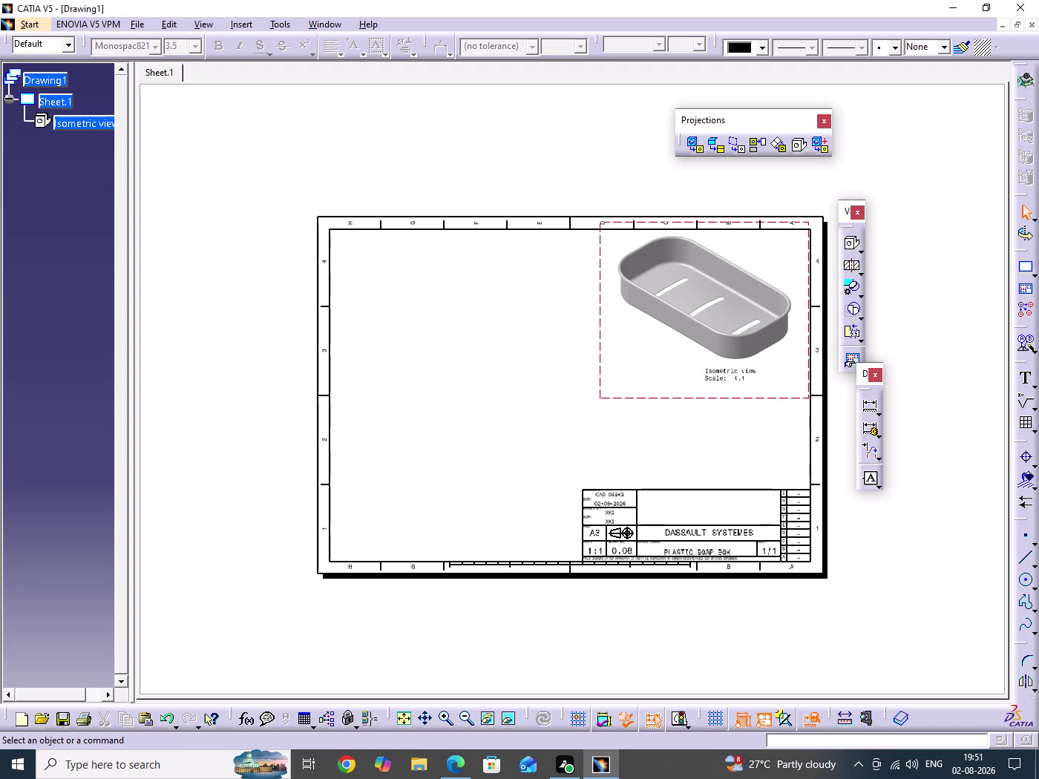
click(689, 147)
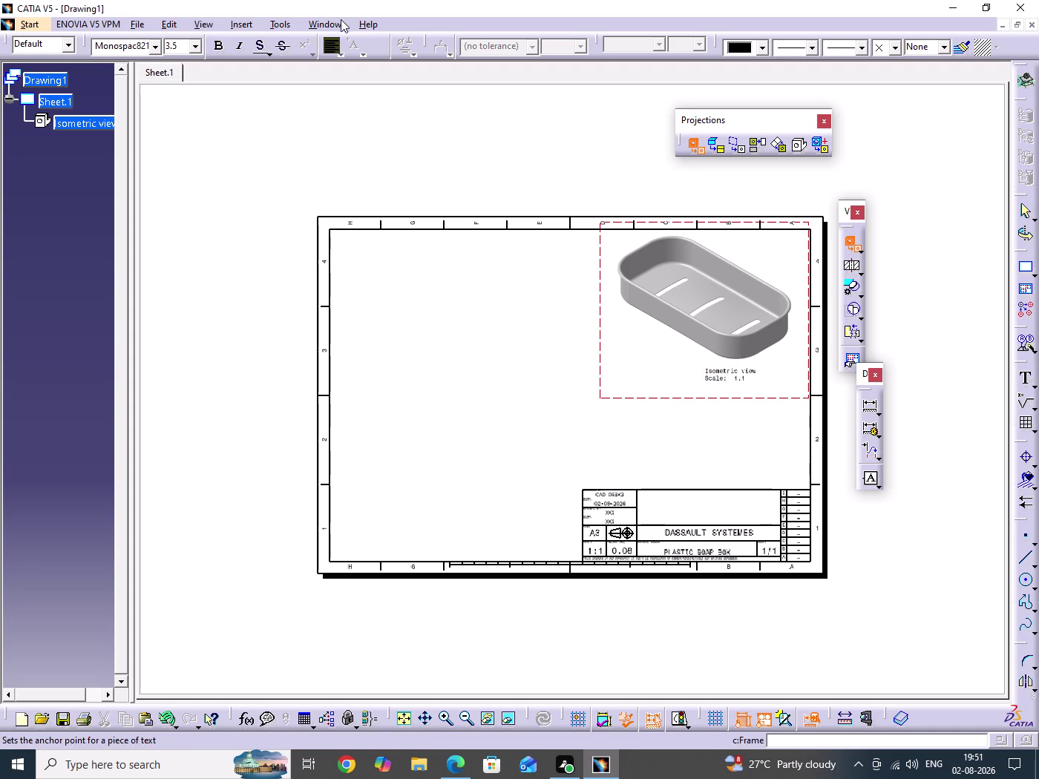
click(328, 28)
Pick the reference face on the soap box part for the front view.
click(356, 123)
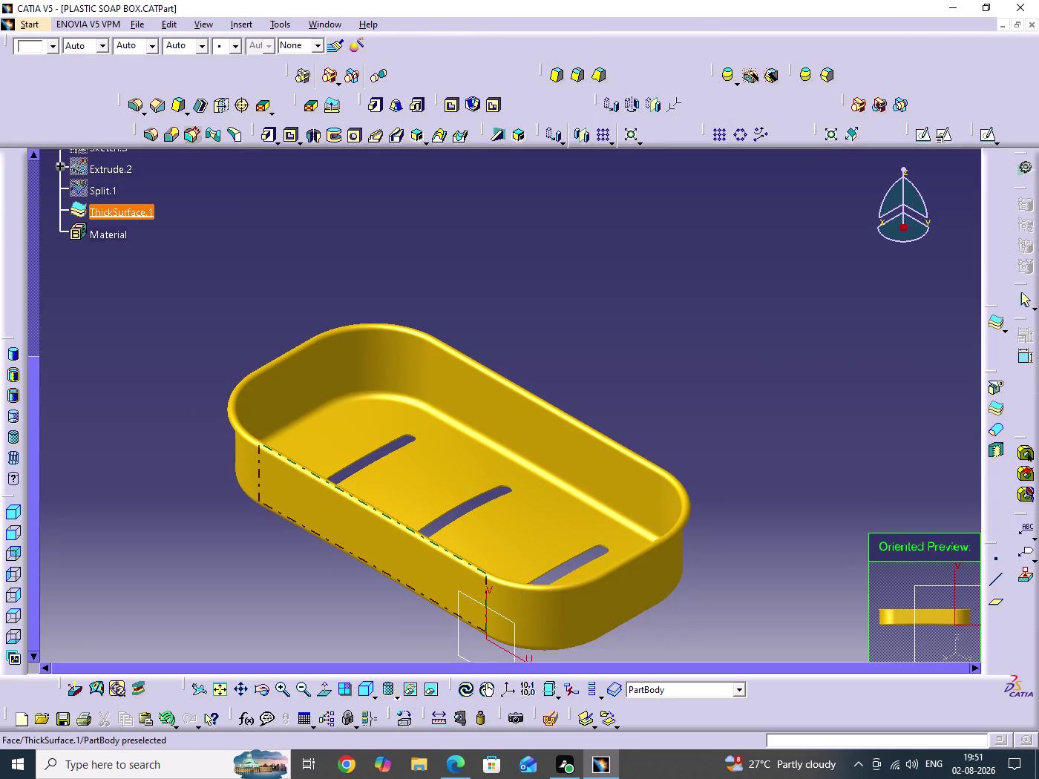
click(392, 550)
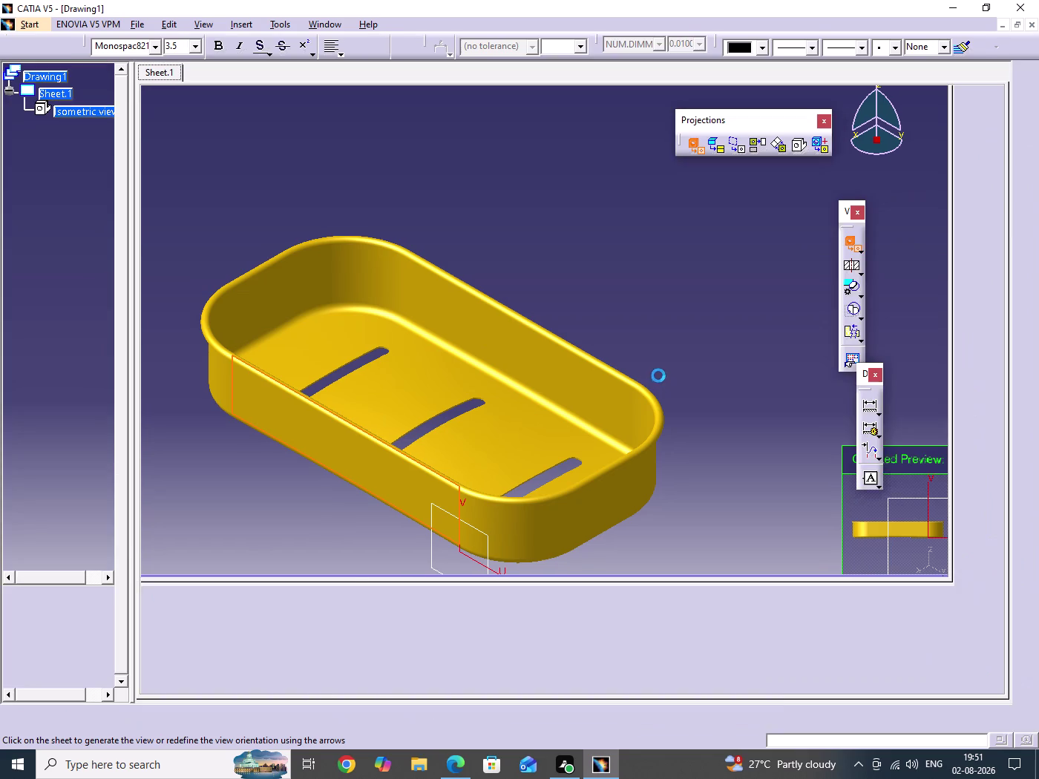
middle_drag(646, 320, 647, 427)
middle_drag(592, 454, 763, 445)
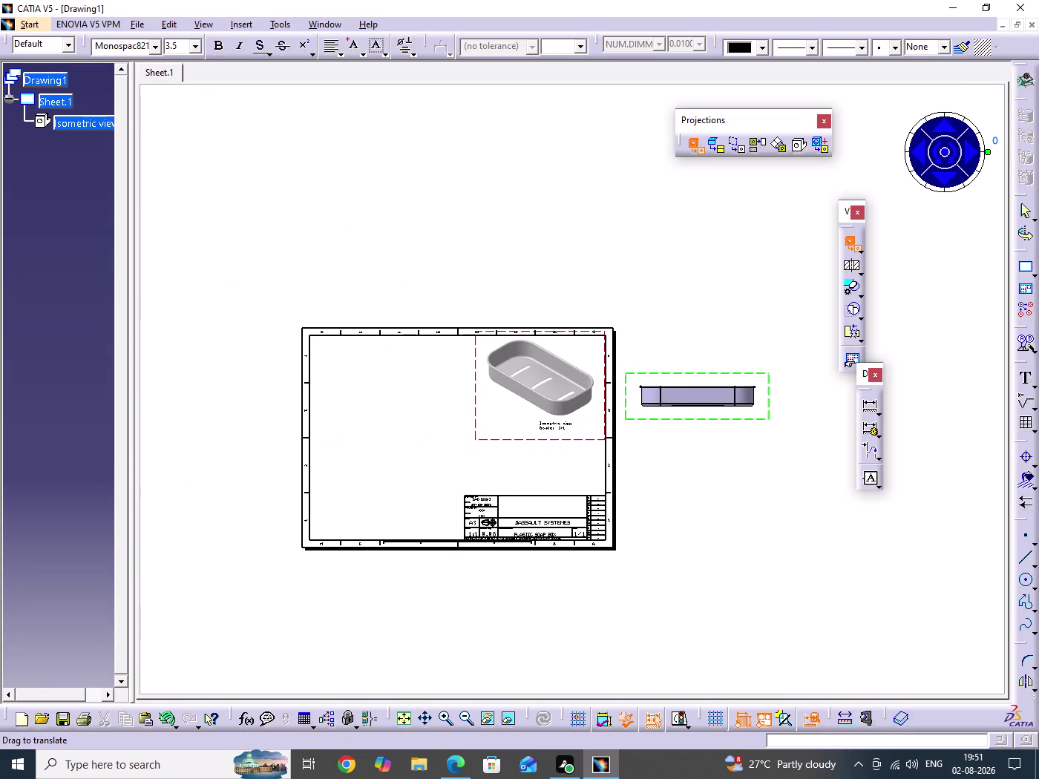
Position the front view preview at the sheet's lower left and place it.
drag(744, 404, 433, 481)
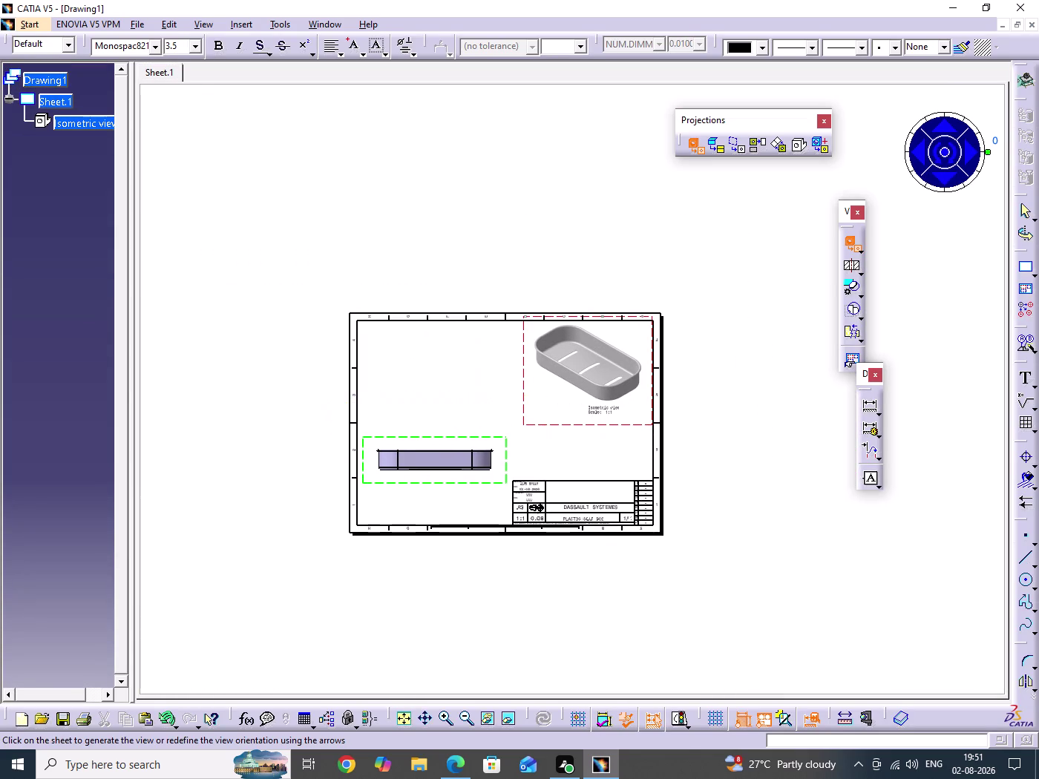
drag(433, 481, 441, 430)
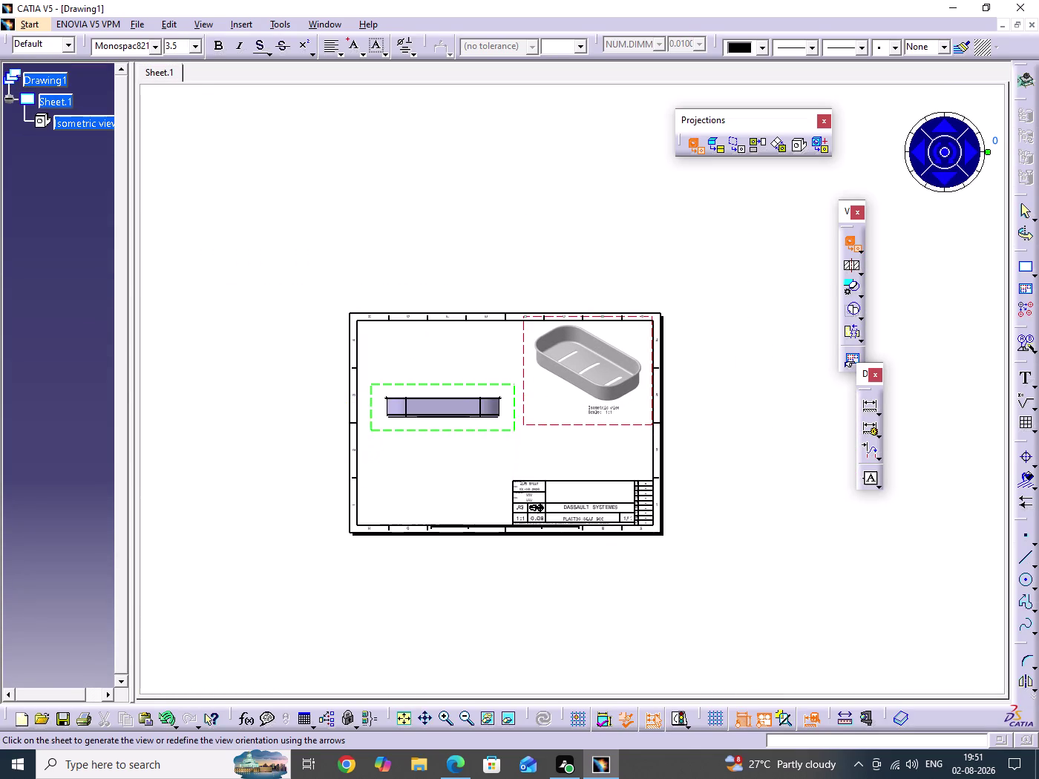
drag(441, 431, 436, 440)
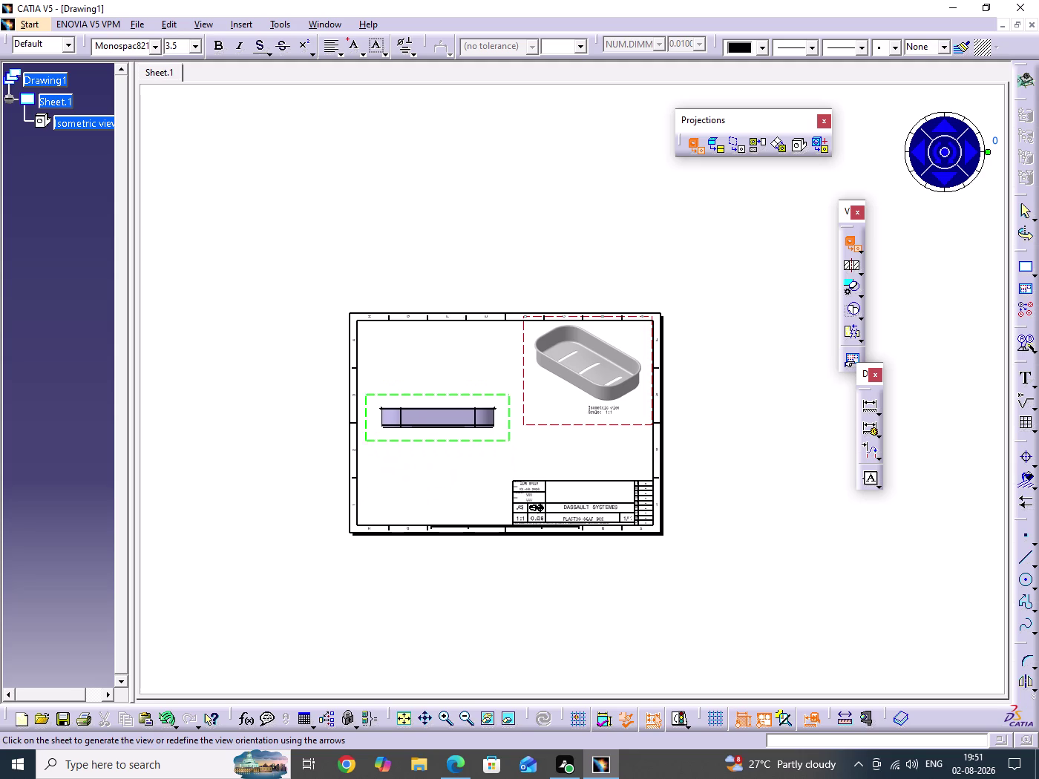
drag(436, 439, 429, 414)
click(460, 771)
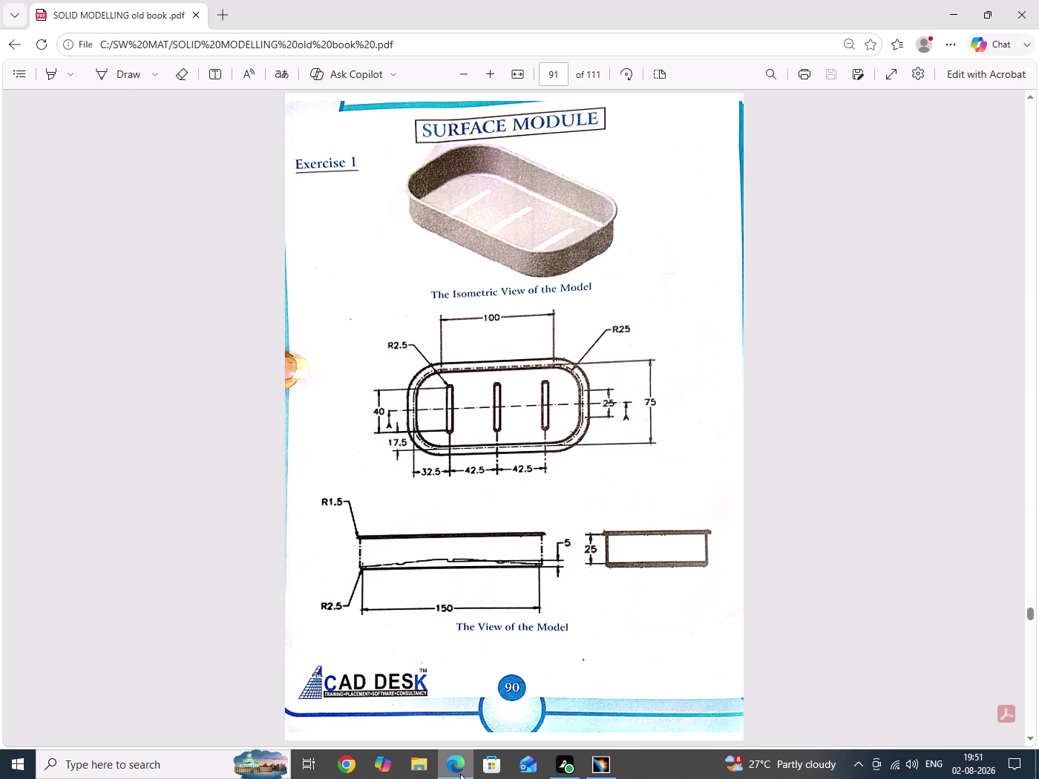
click(463, 778)
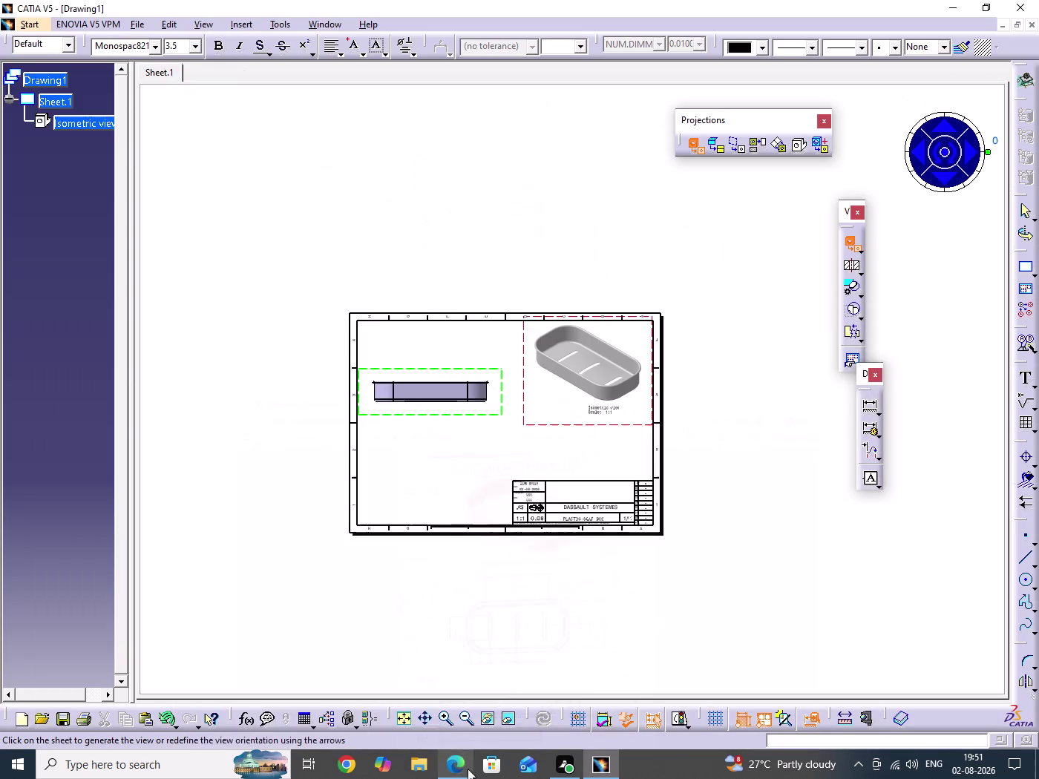
drag(437, 414, 435, 489)
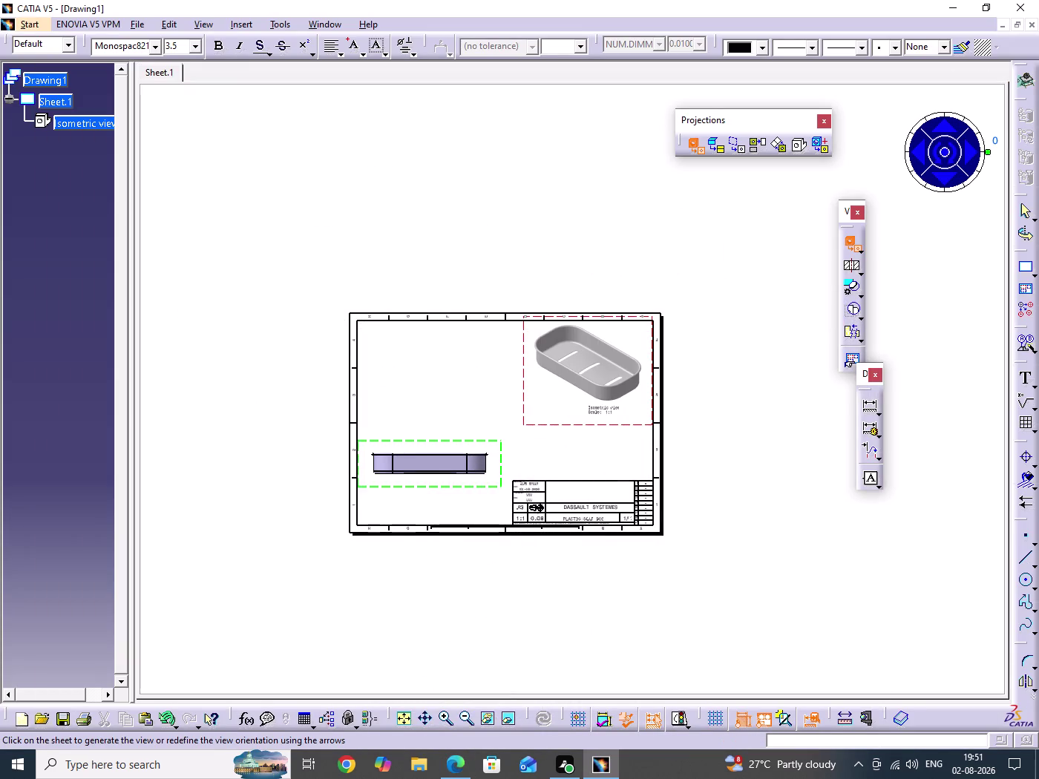
drag(436, 489, 438, 479)
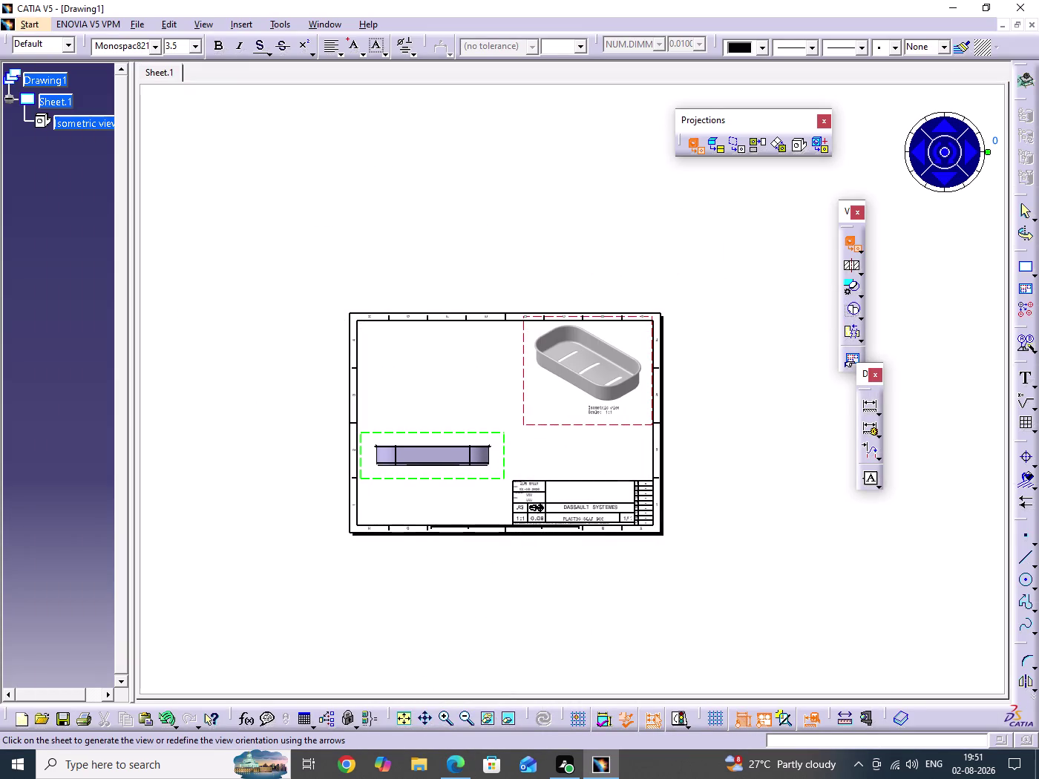
click(778, 368)
Project a bottom view and place it above the front view.
click(691, 141)
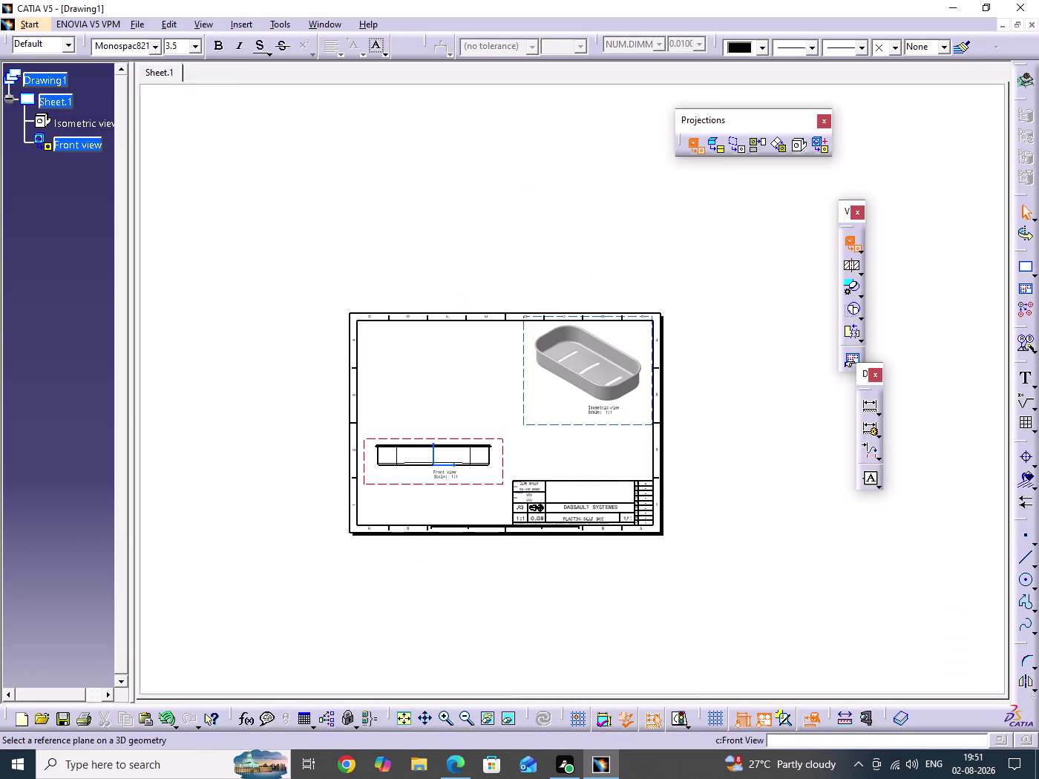
click(761, 146)
click(425, 385)
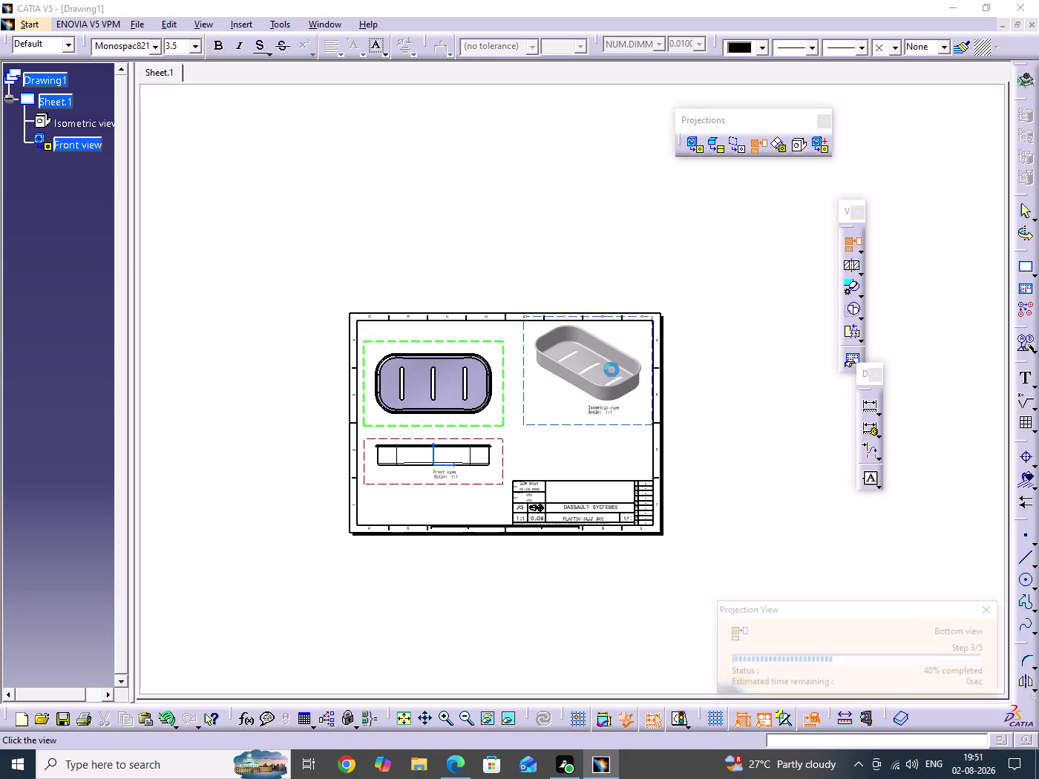
Project a left view and place it beside the front view.
click(729, 247)
click(753, 144)
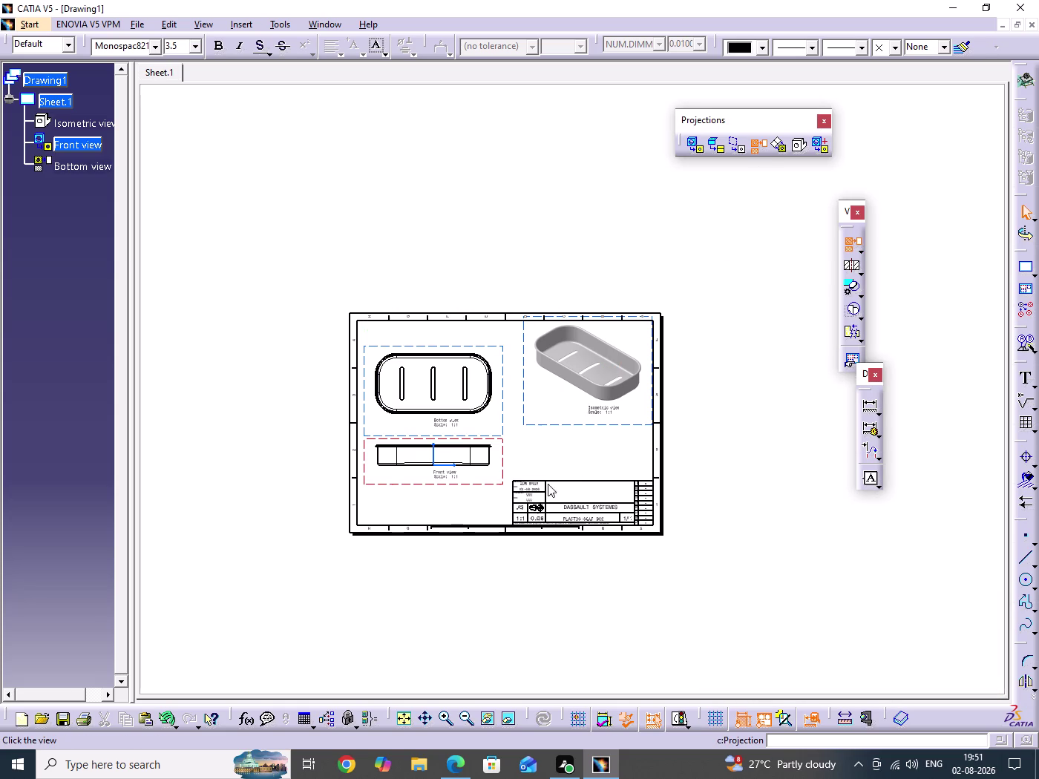
click(561, 454)
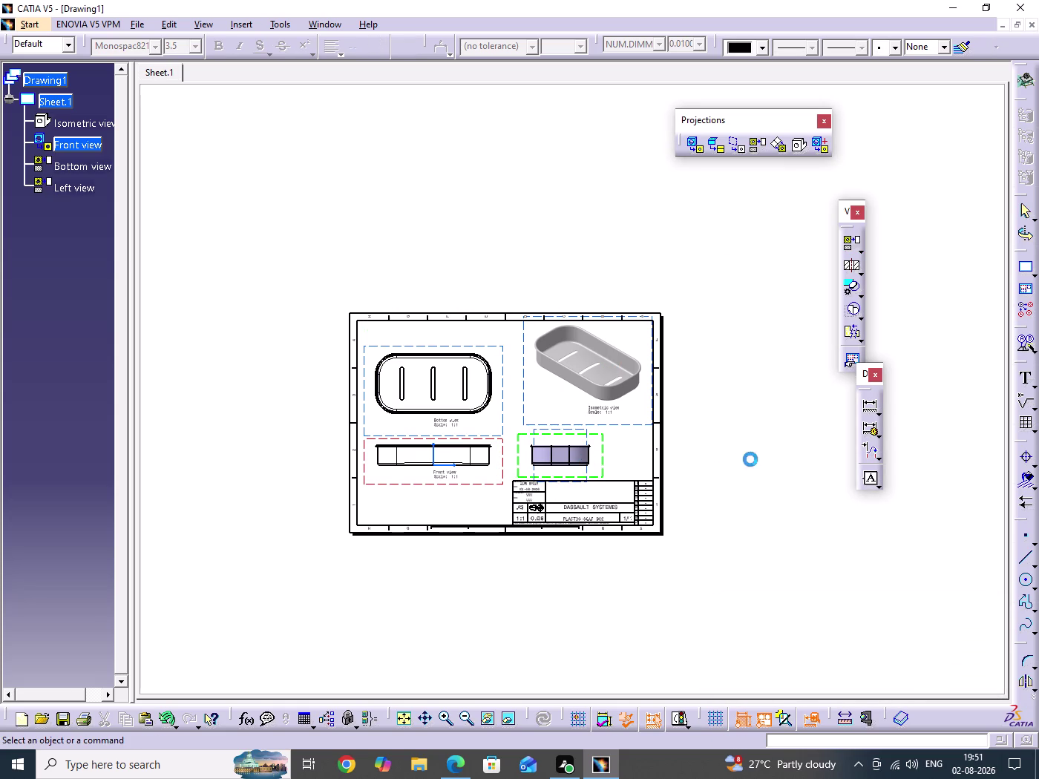
click(750, 459)
middle_drag(709, 510, 706, 436)
middle_drag(481, 500, 574, 408)
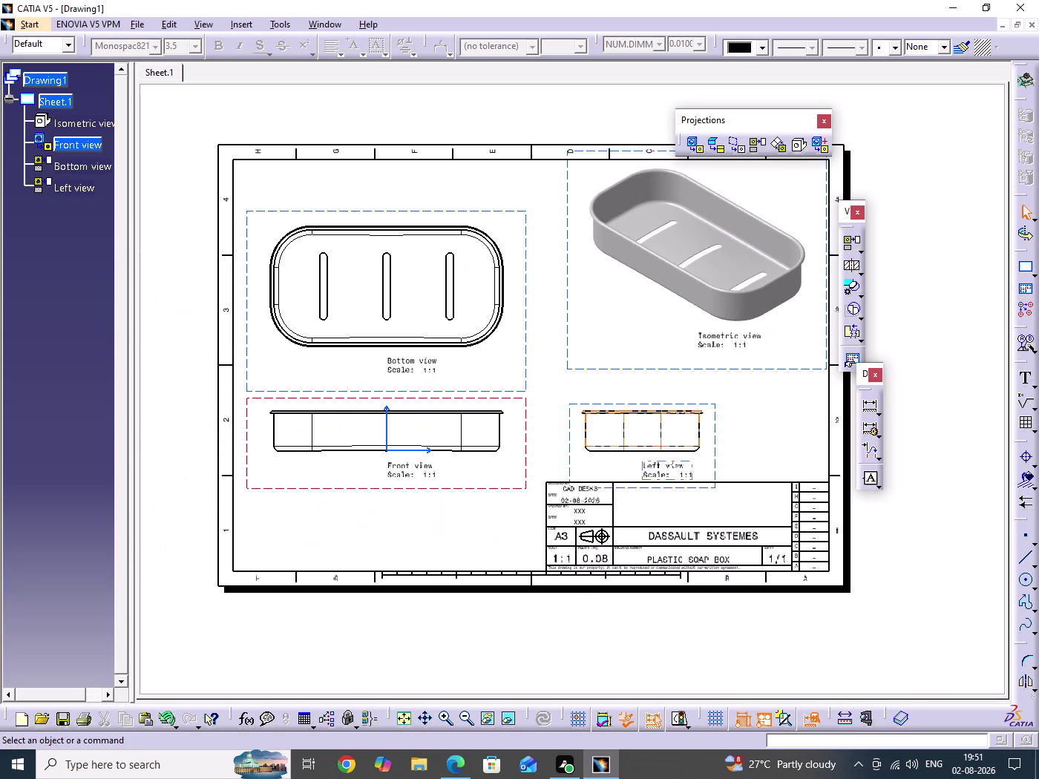
middle_drag(498, 419, 497, 433)
middle_drag(415, 433, 459, 458)
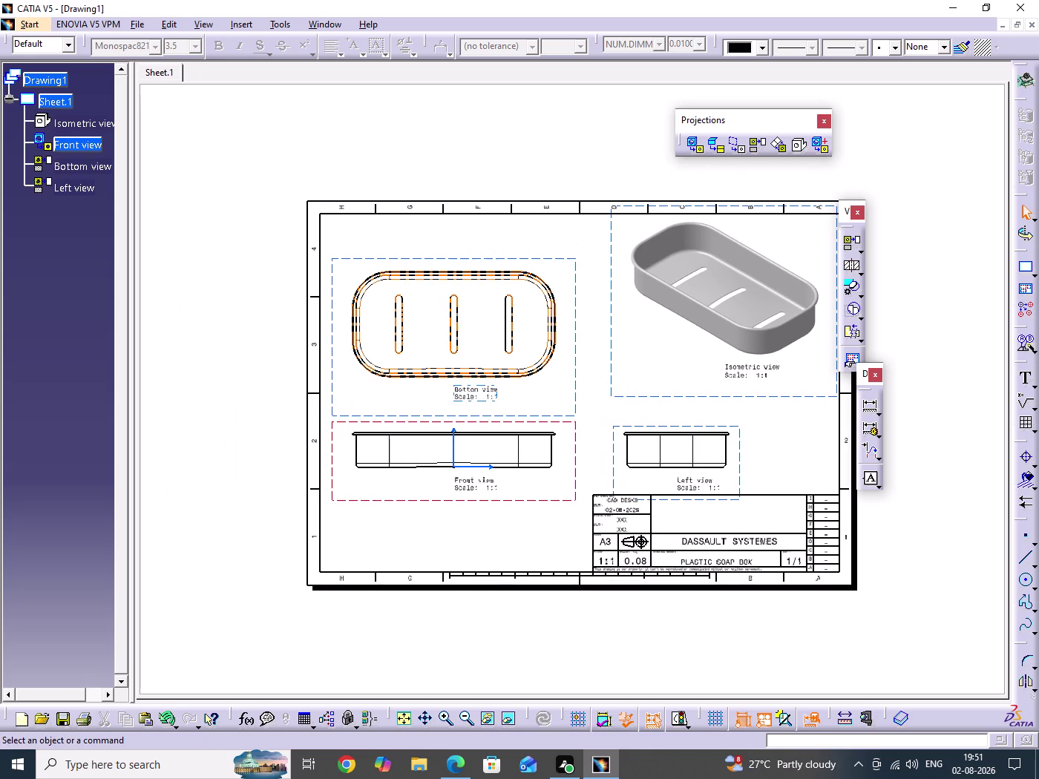
Turn on hidden lines in the bottom view's properties.
click(578, 374)
right_click(578, 373)
click(619, 455)
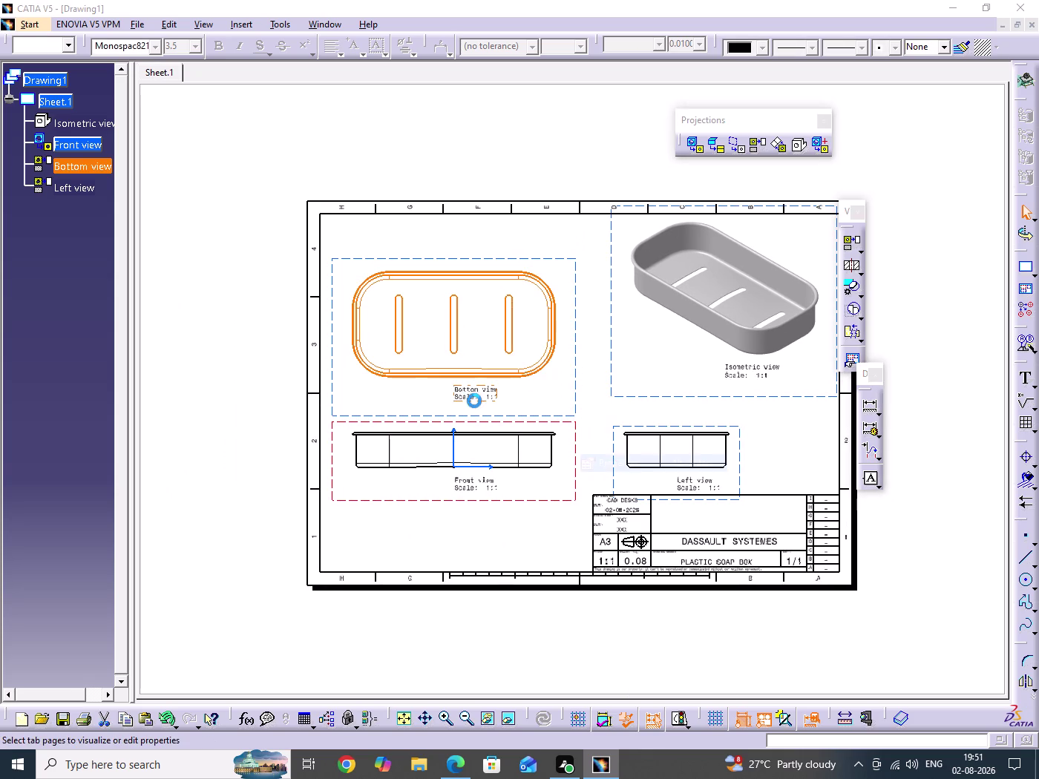
click(708, 444)
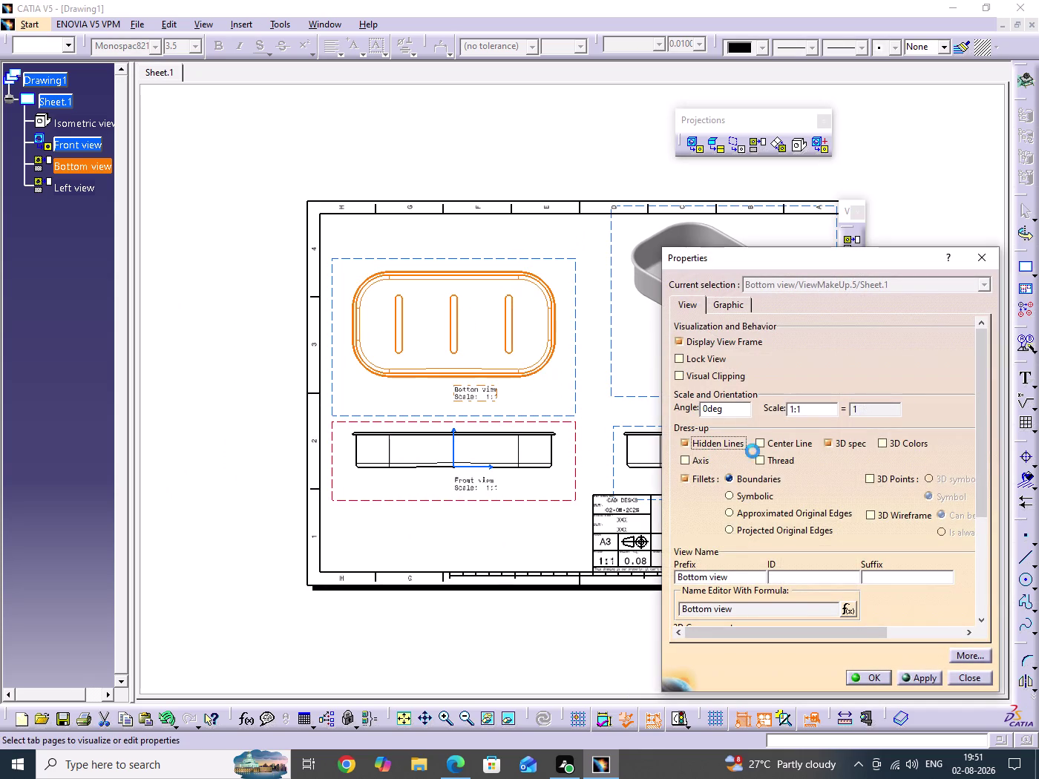
click(785, 443)
click(854, 679)
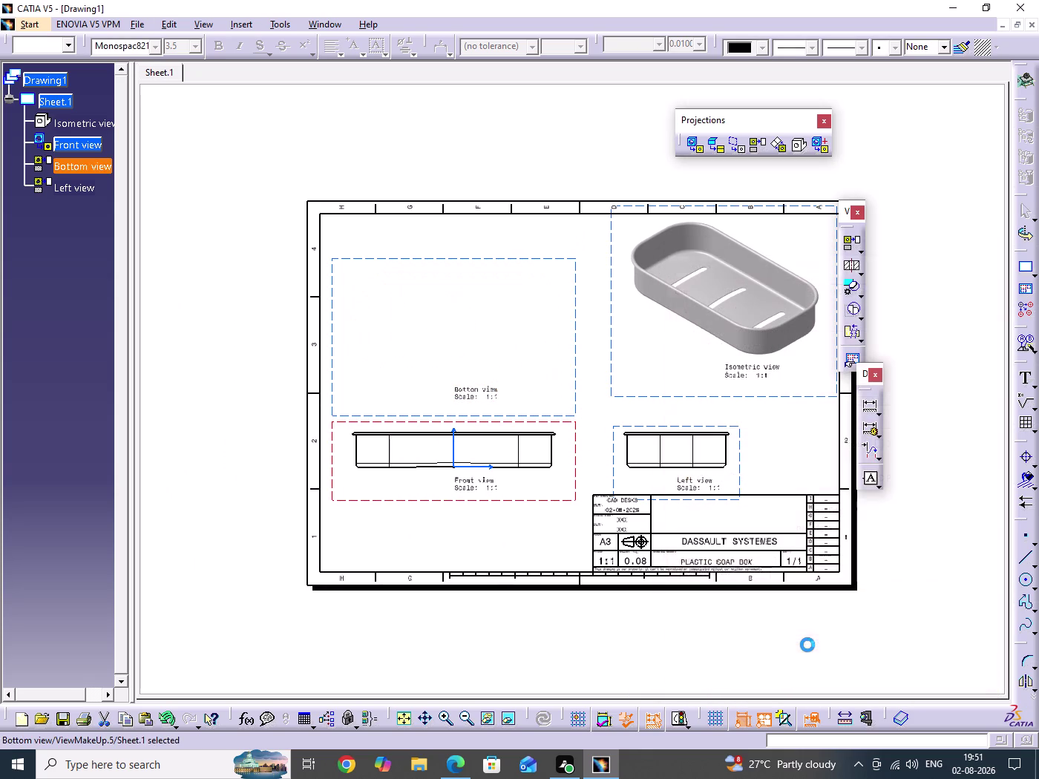
click(235, 340)
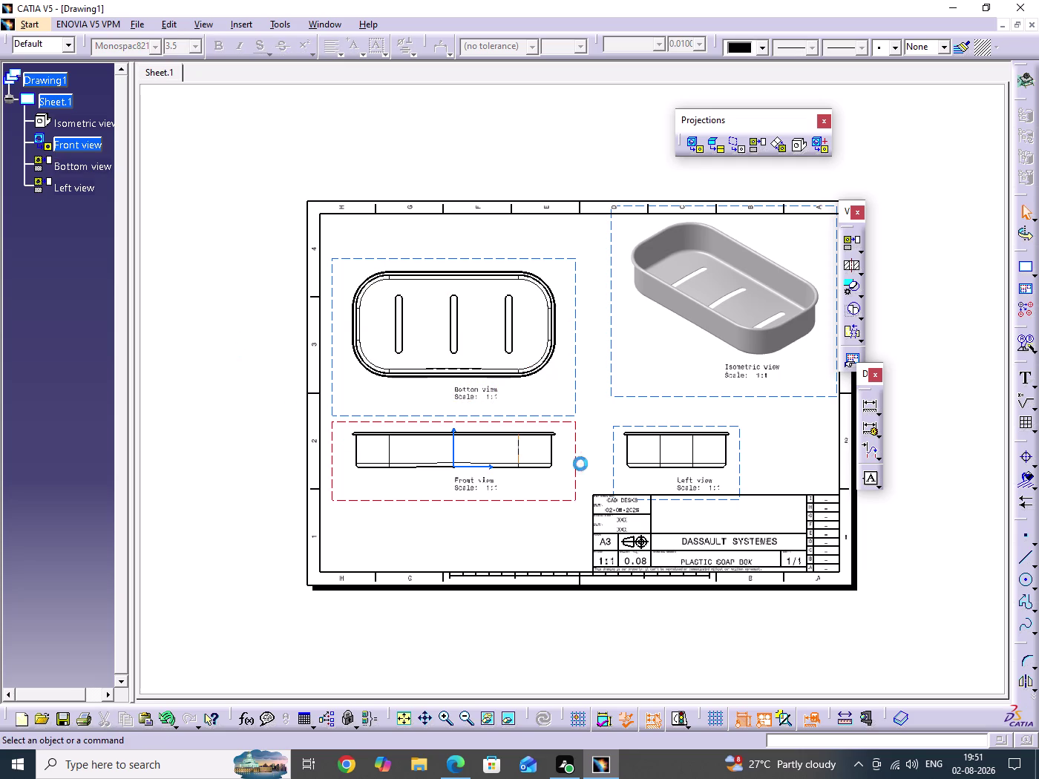
Hide the axis in the front view.
middle_drag(599, 460, 556, 430)
middle_drag(482, 452, 481, 360)
middle_drag(423, 436, 632, 359)
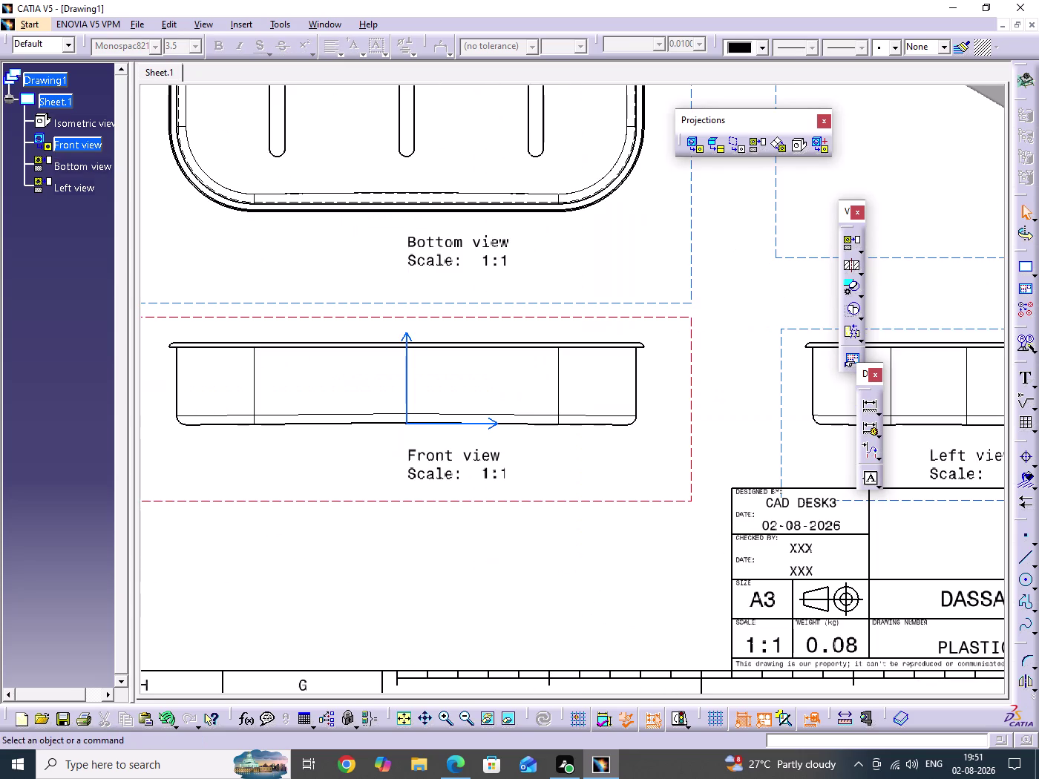
click(464, 424)
click(407, 374)
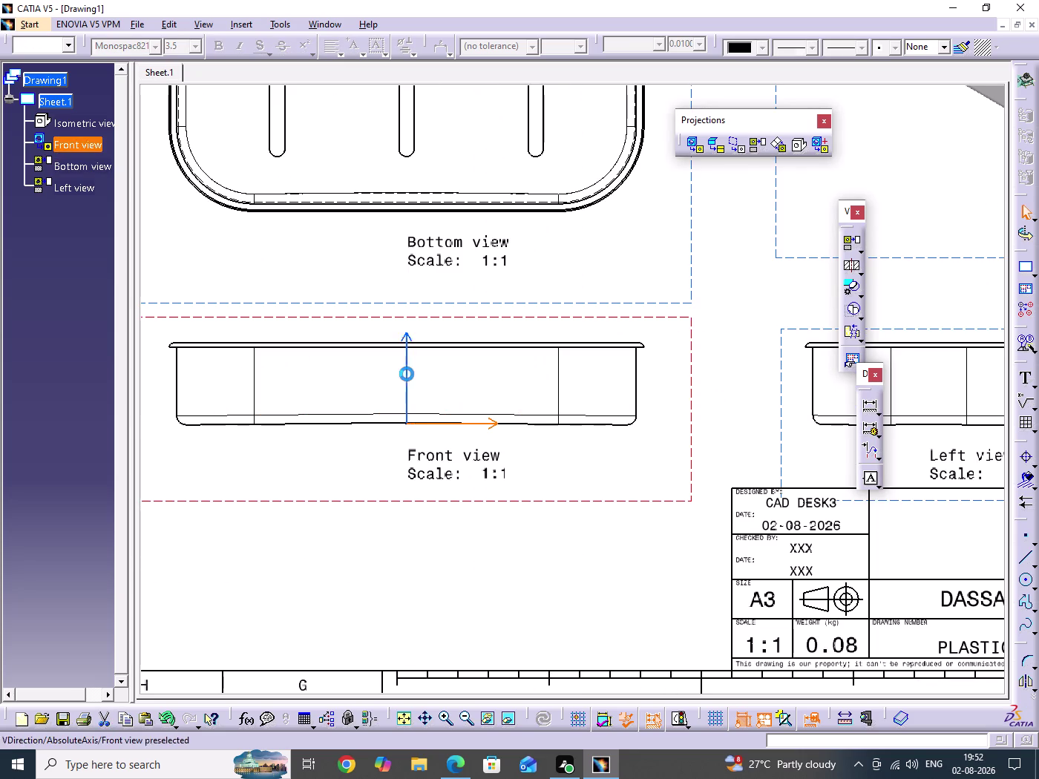
right_click(406, 373)
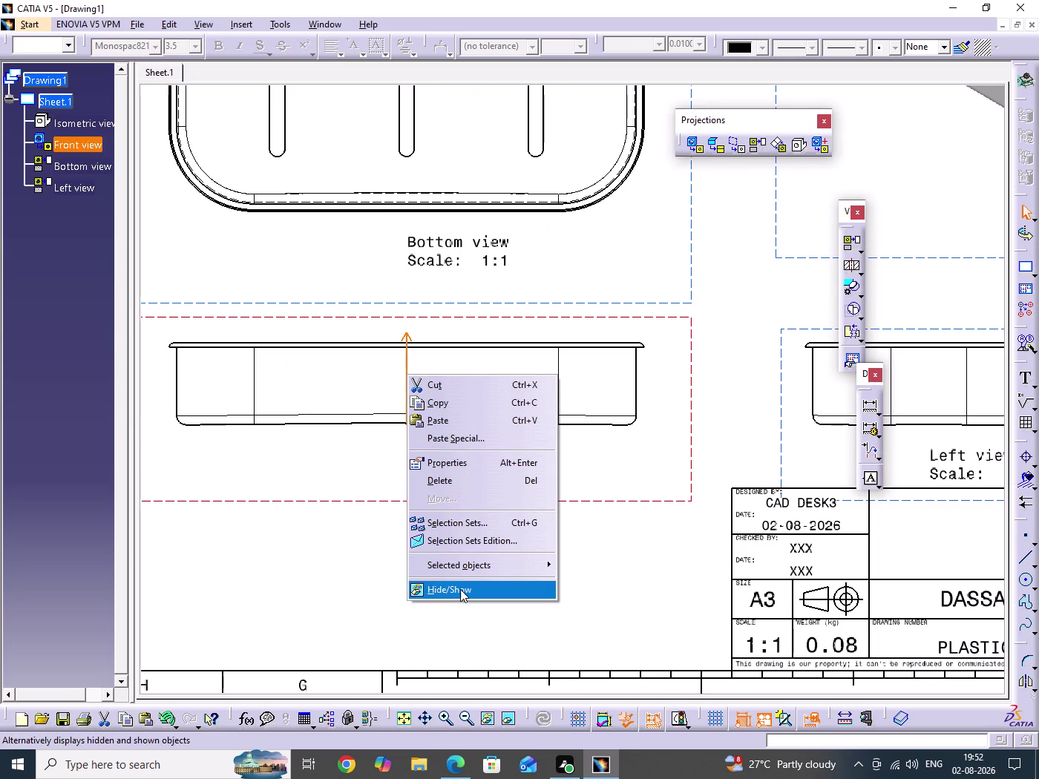
click(460, 589)
Turn on hidden lines for the front view, then start saving with Ctrl+S.
middle_drag(447, 364, 448, 465)
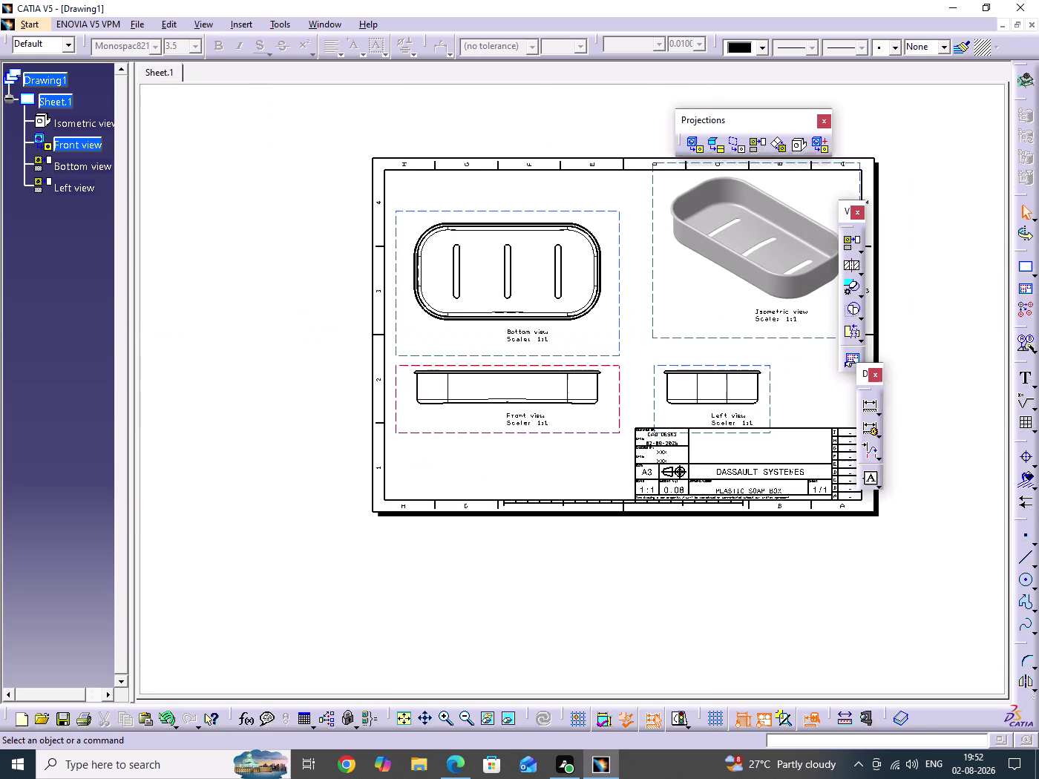
middle_drag(448, 464, 448, 465)
middle_drag(550, 506, 491, 496)
right_click(559, 400)
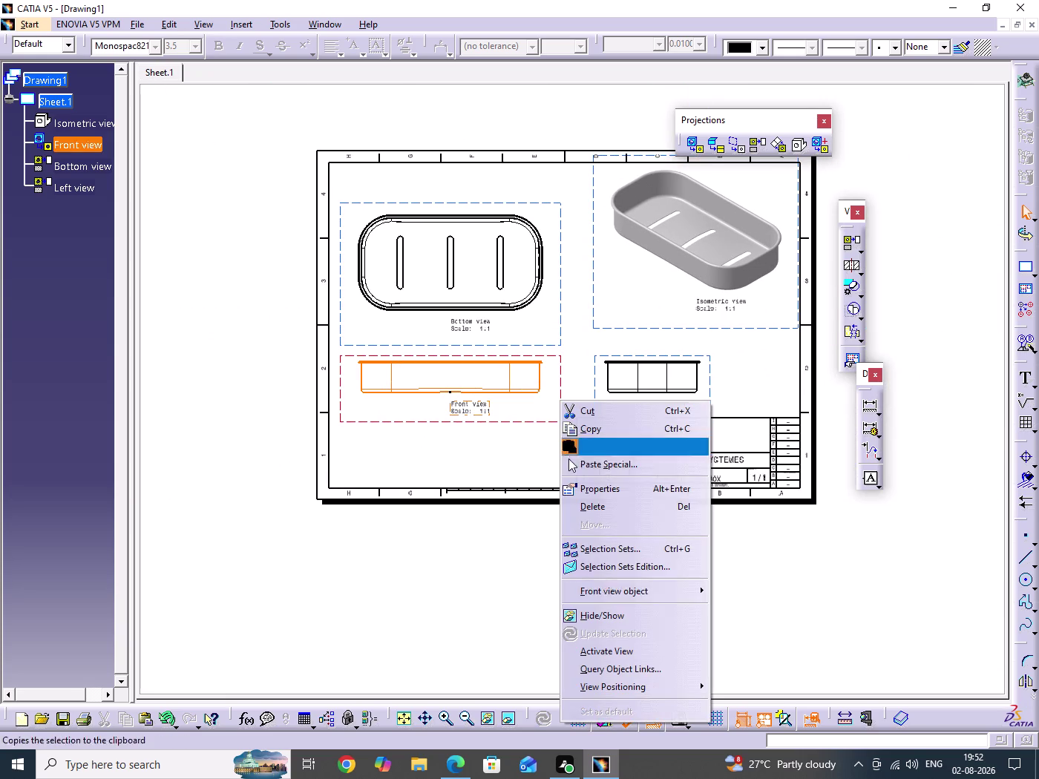
click(596, 484)
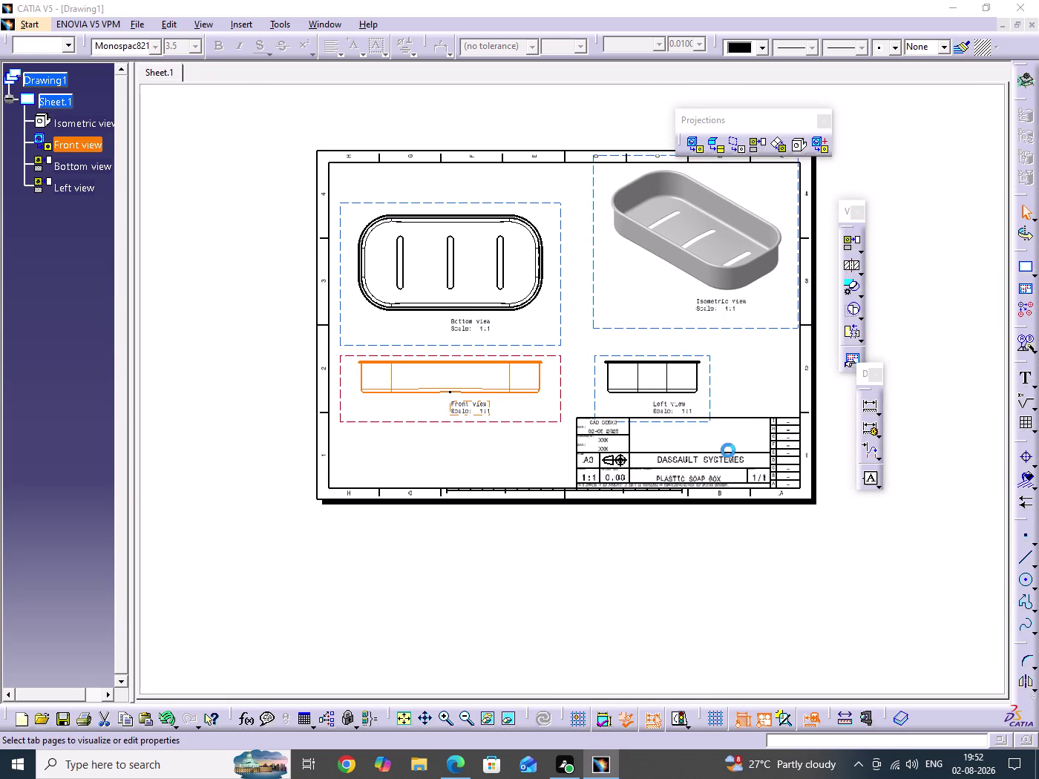
click(711, 442)
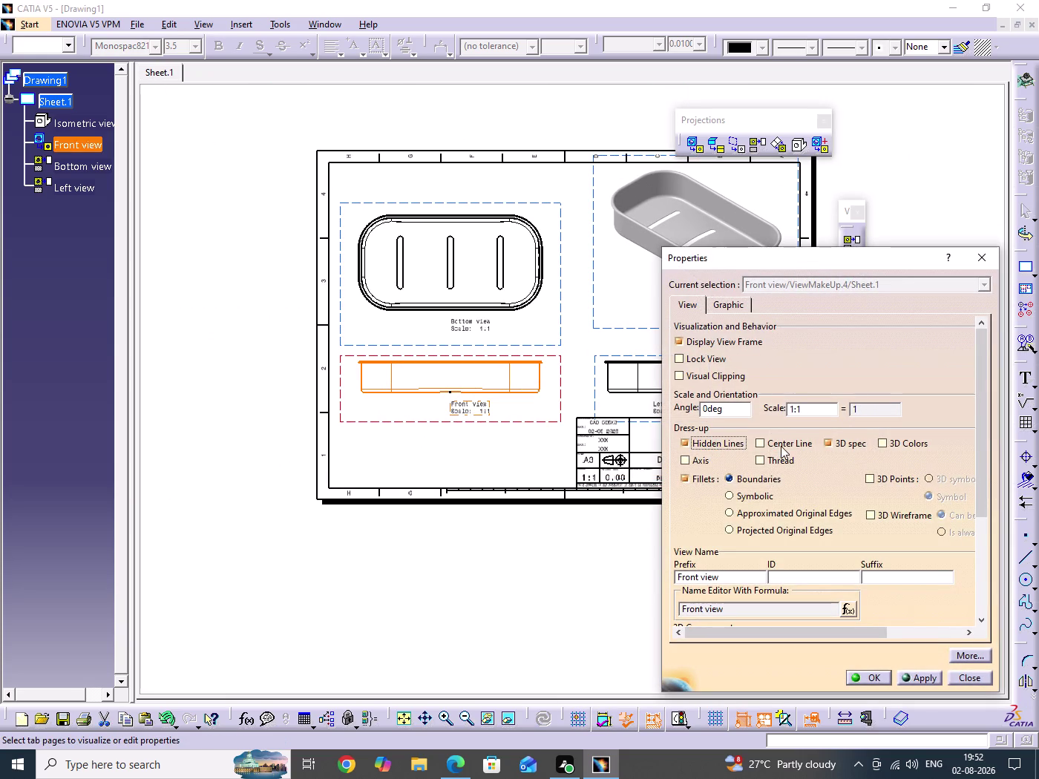
click(780, 446)
click(861, 677)
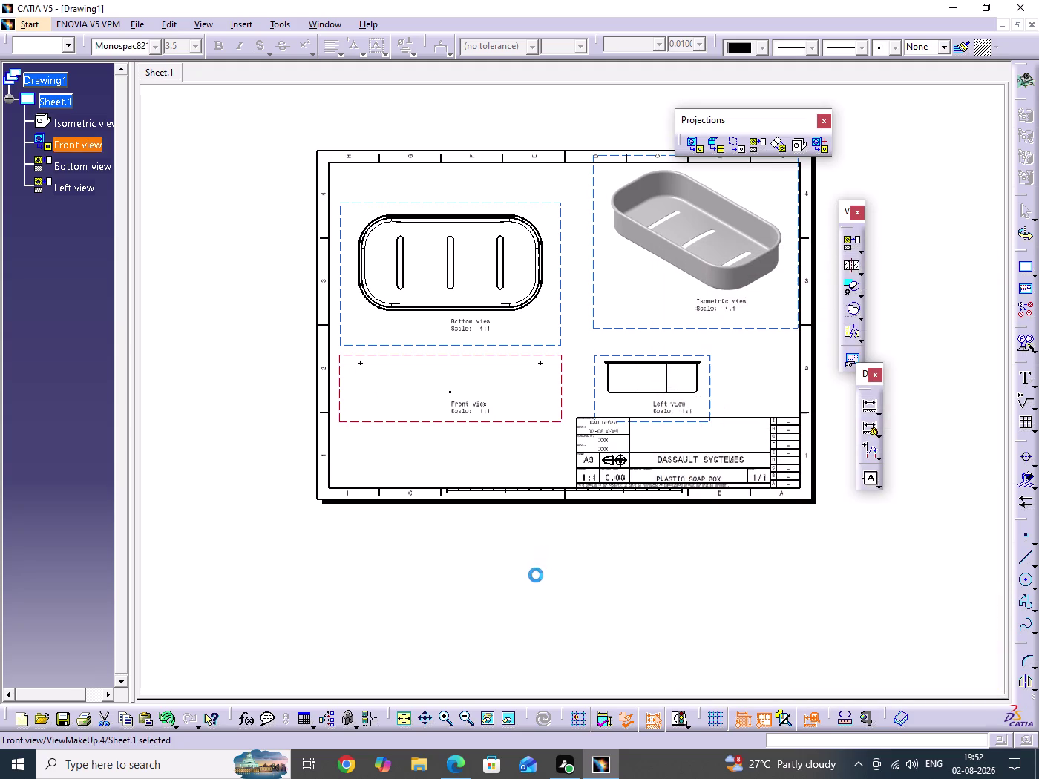
click(528, 608)
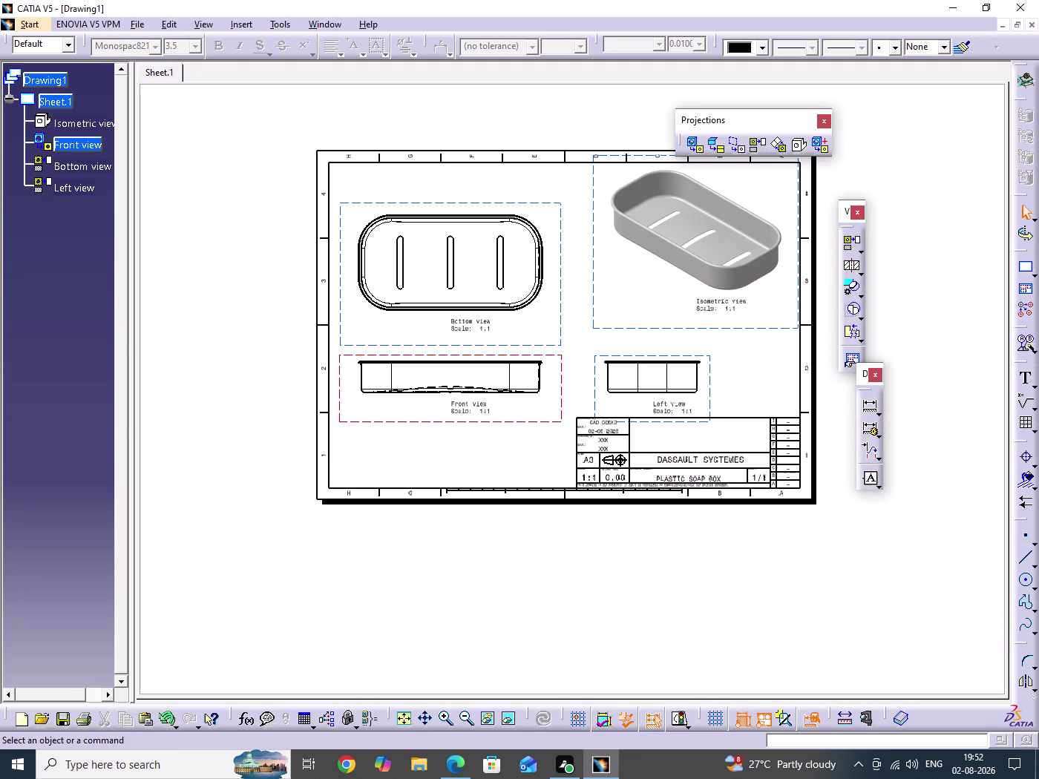
key(ctrl+s)
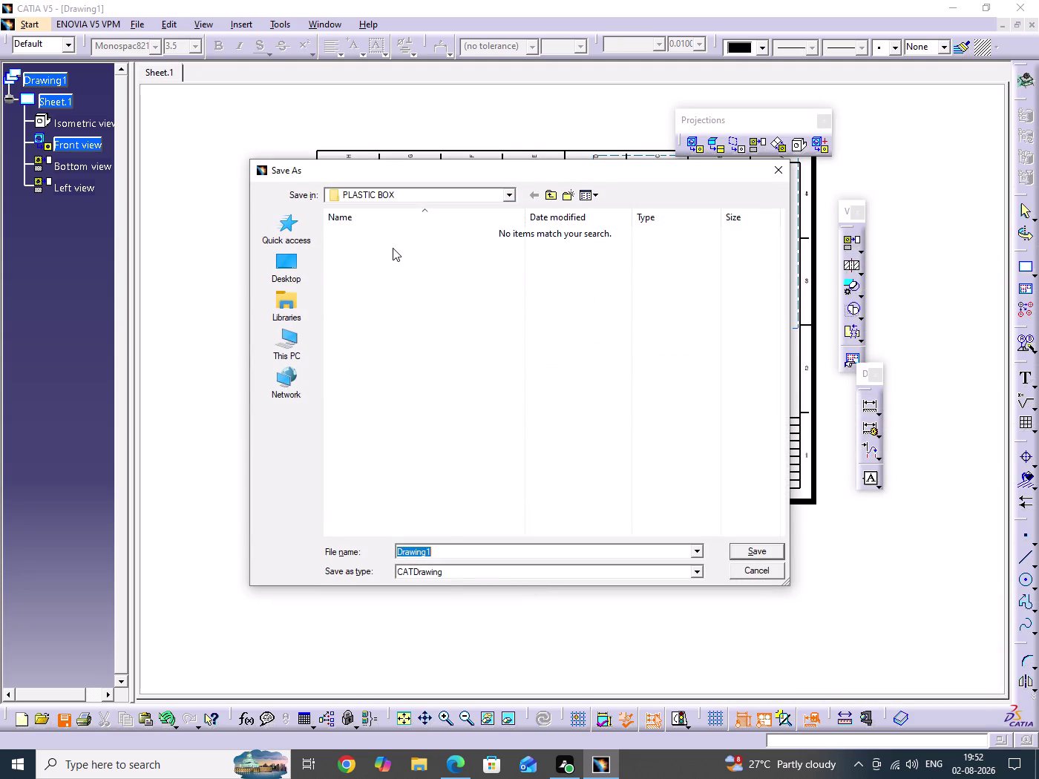
Save as Drawing1 in PLASTIC BOX, then zoom toward the left view.
click(746, 555)
click(626, 588)
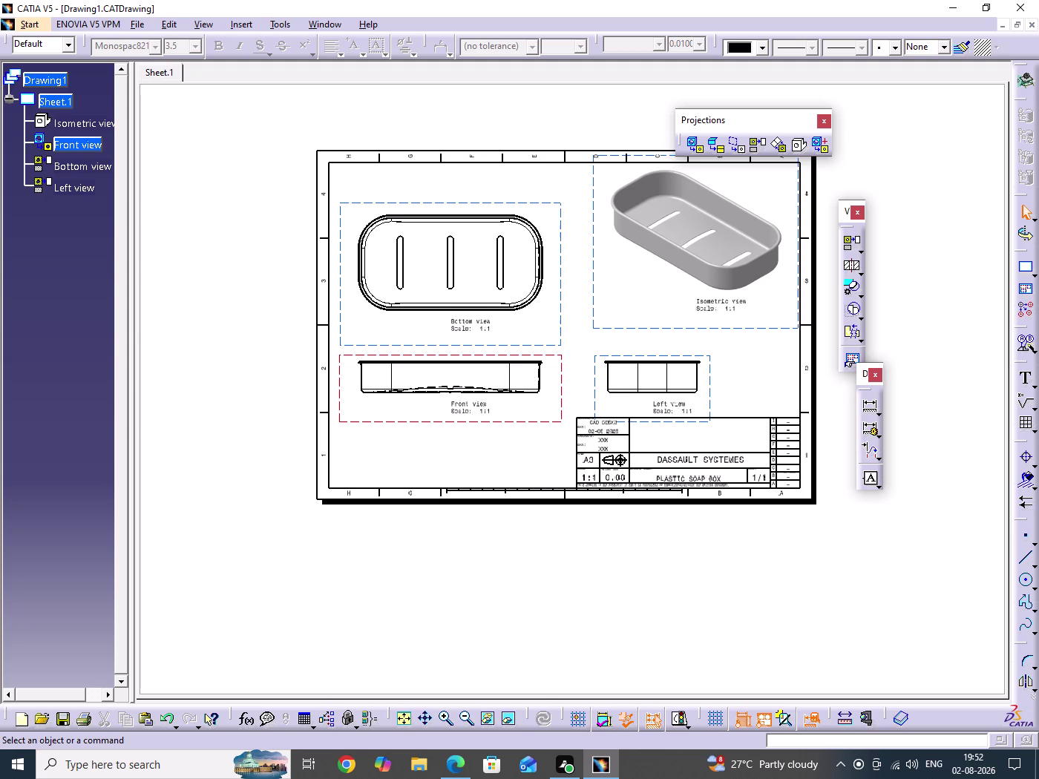
middle_drag(698, 599, 607, 581)
middle_drag(695, 558, 681, 424)
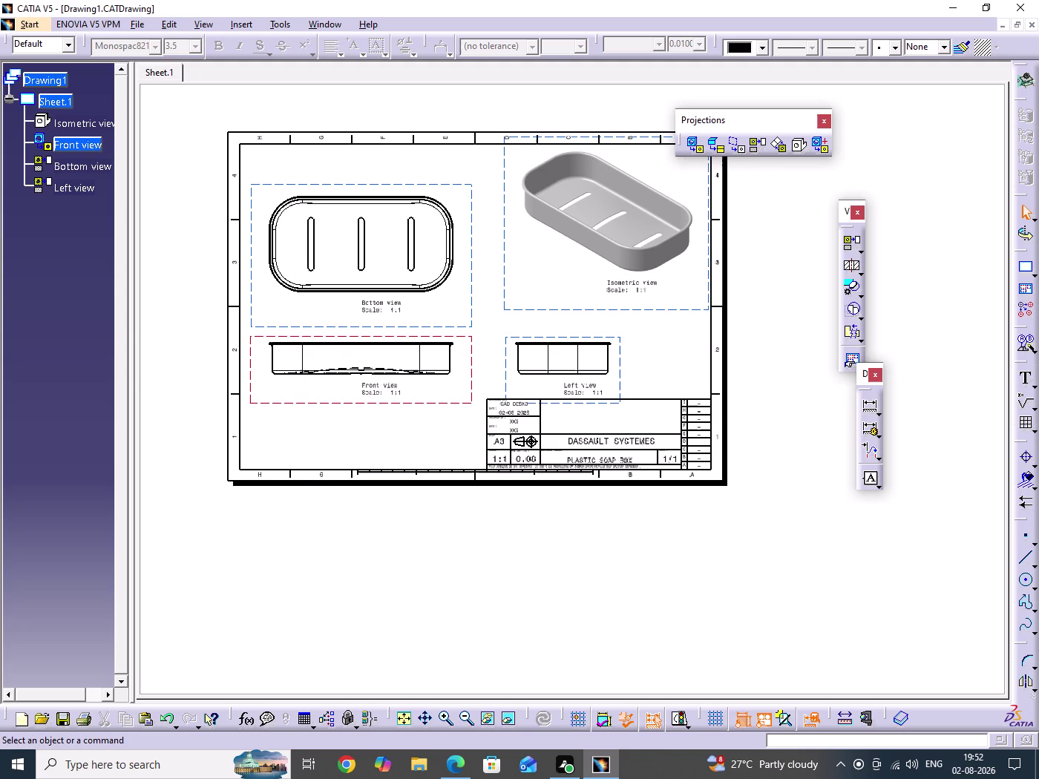
middle_drag(736, 567, 735, 499)
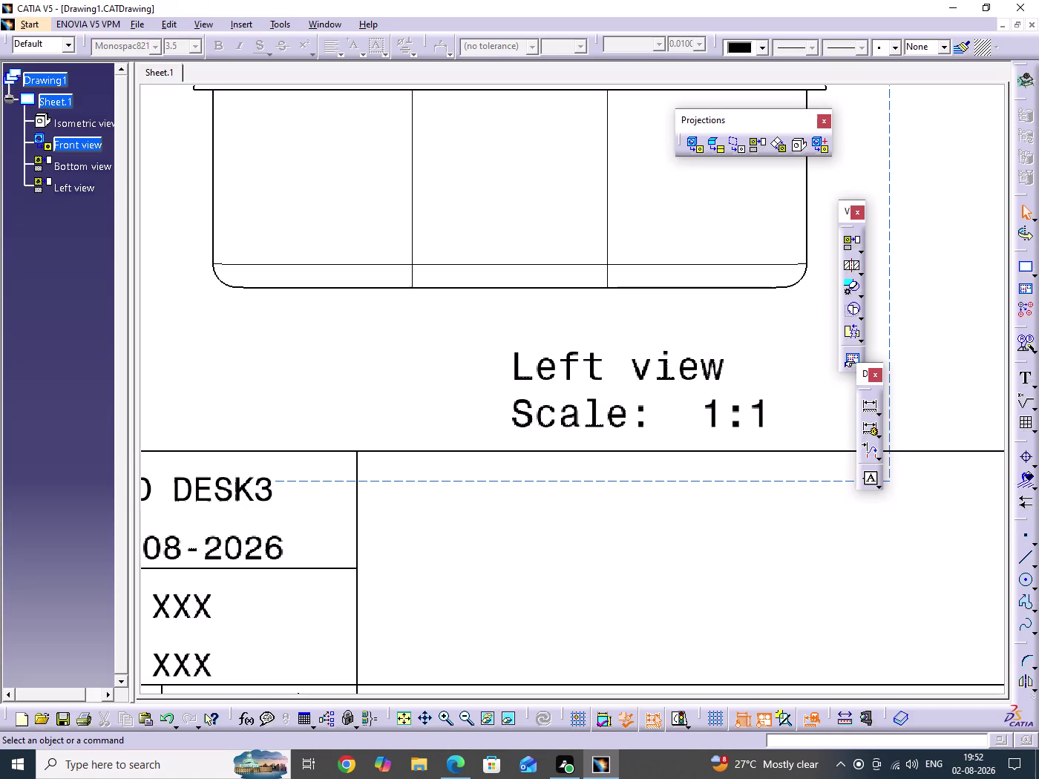
middle_drag(557, 321, 575, 434)
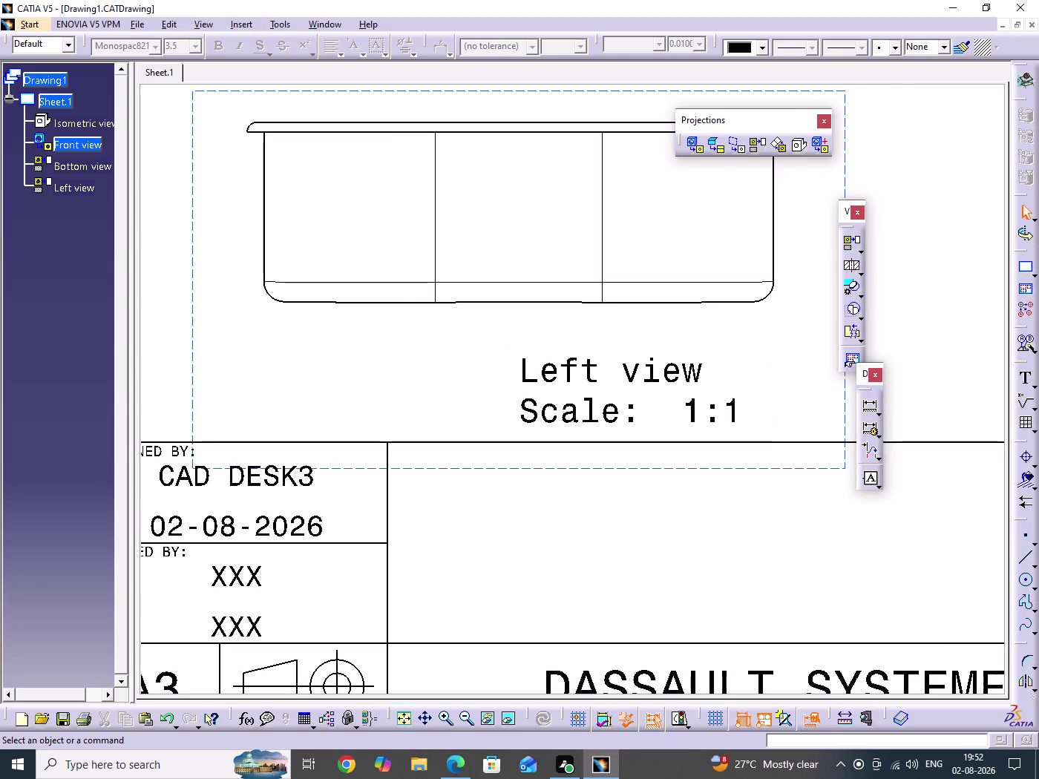
Turn on hidden lines, center lines and axis for the left view.
middle_drag(575, 434, 575, 468)
right_click(656, 358)
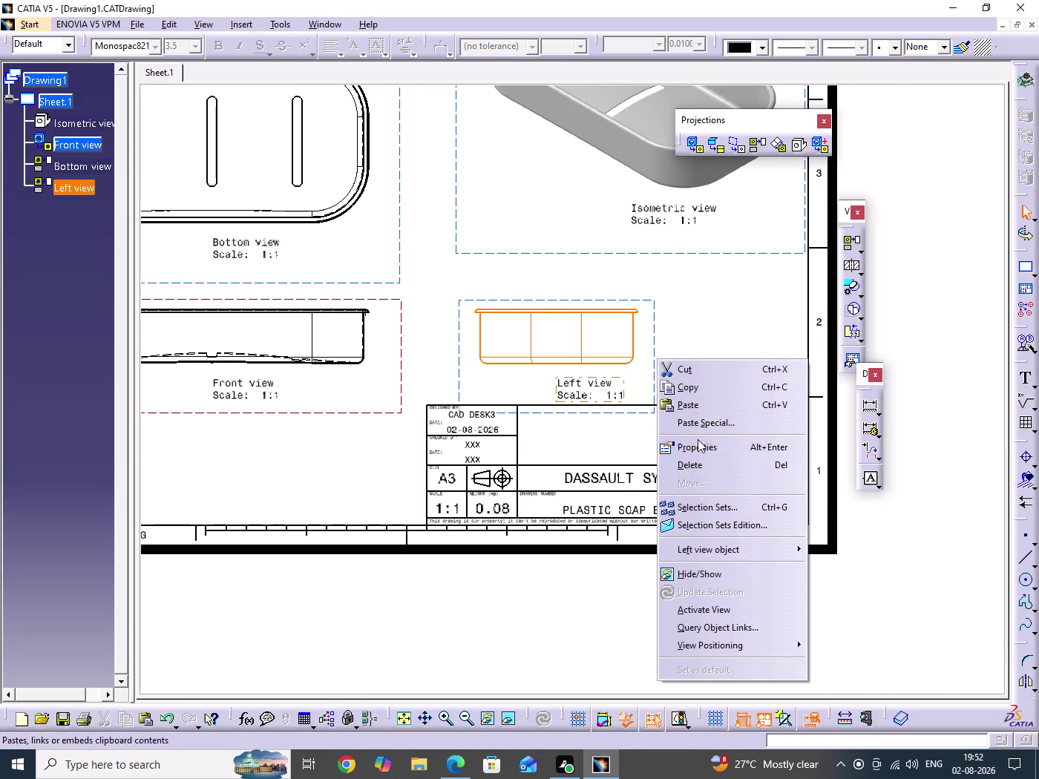
click(701, 448)
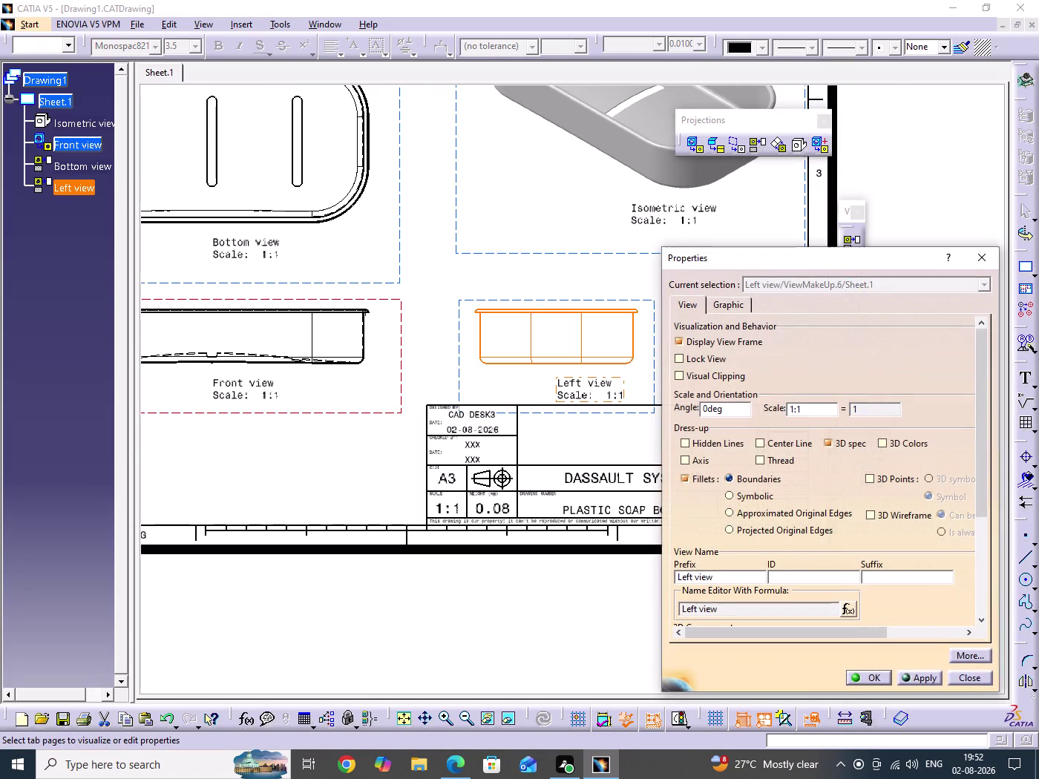
click(715, 438)
click(790, 442)
click(696, 459)
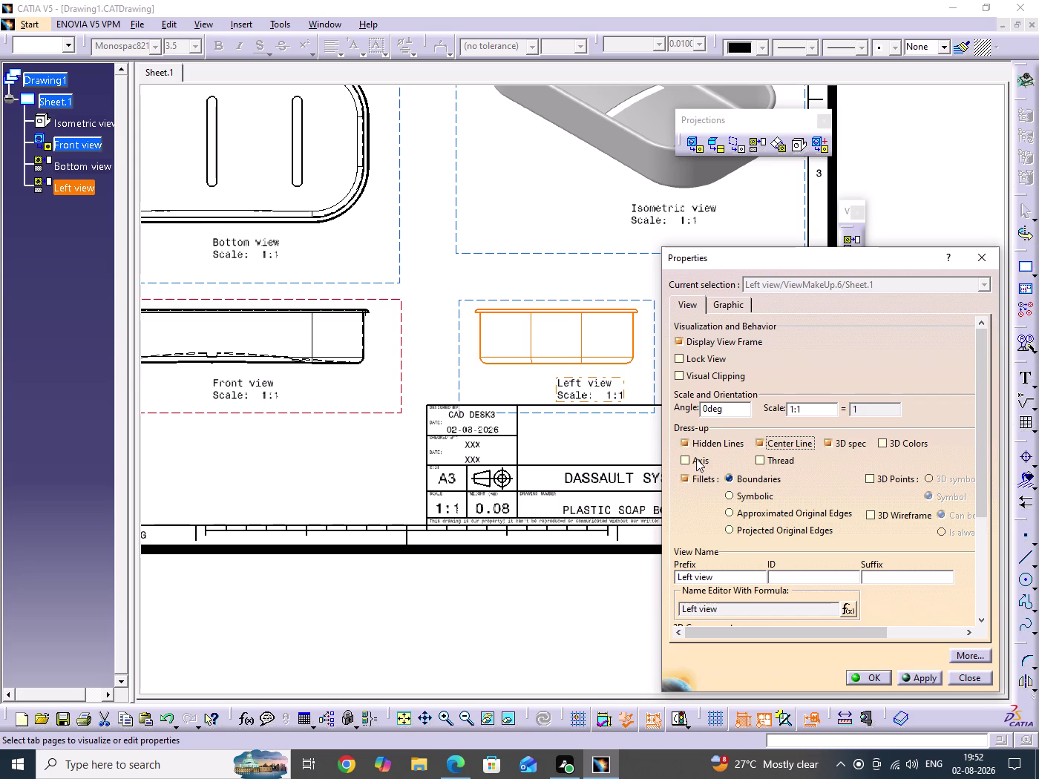
click(874, 683)
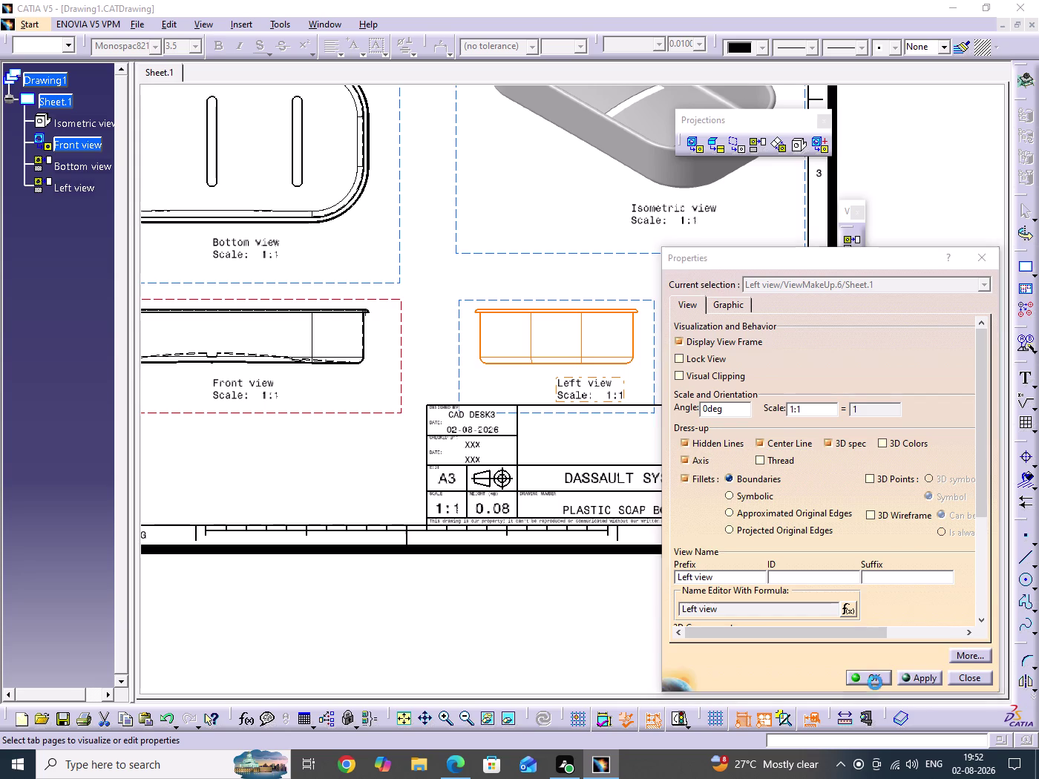
Turn on center lines and axis for the front view.
scroll(down, 3)
middle_drag(508, 413, 548, 435)
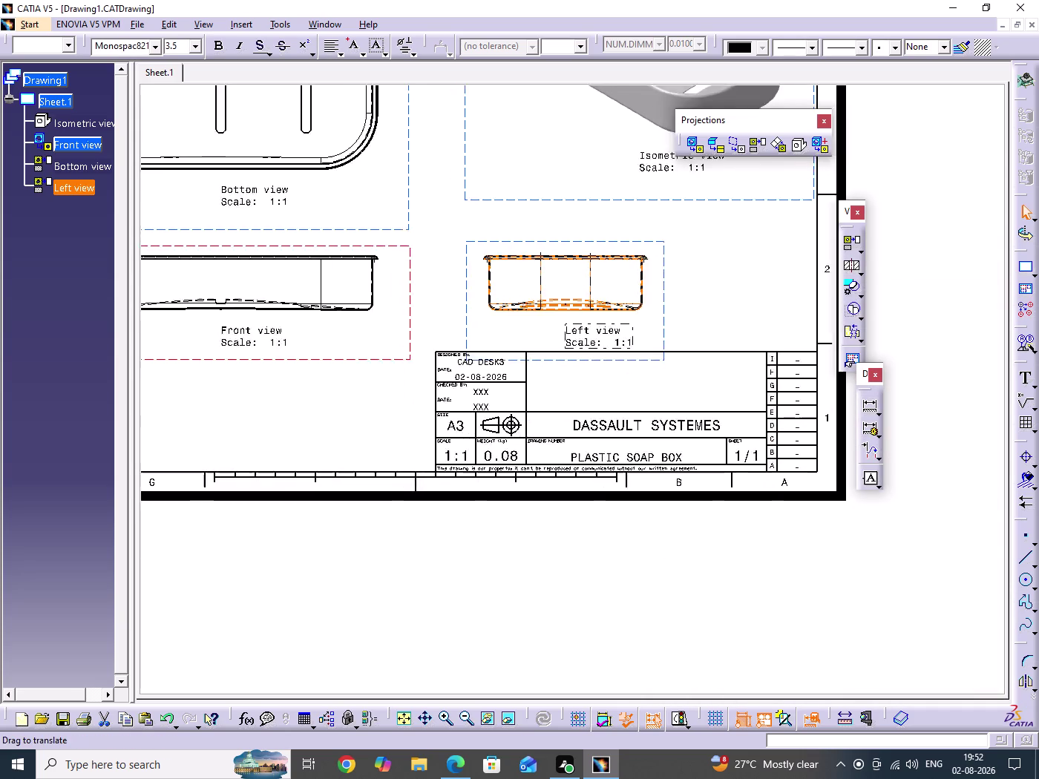
middle_drag(548, 436, 817, 467)
click(422, 471)
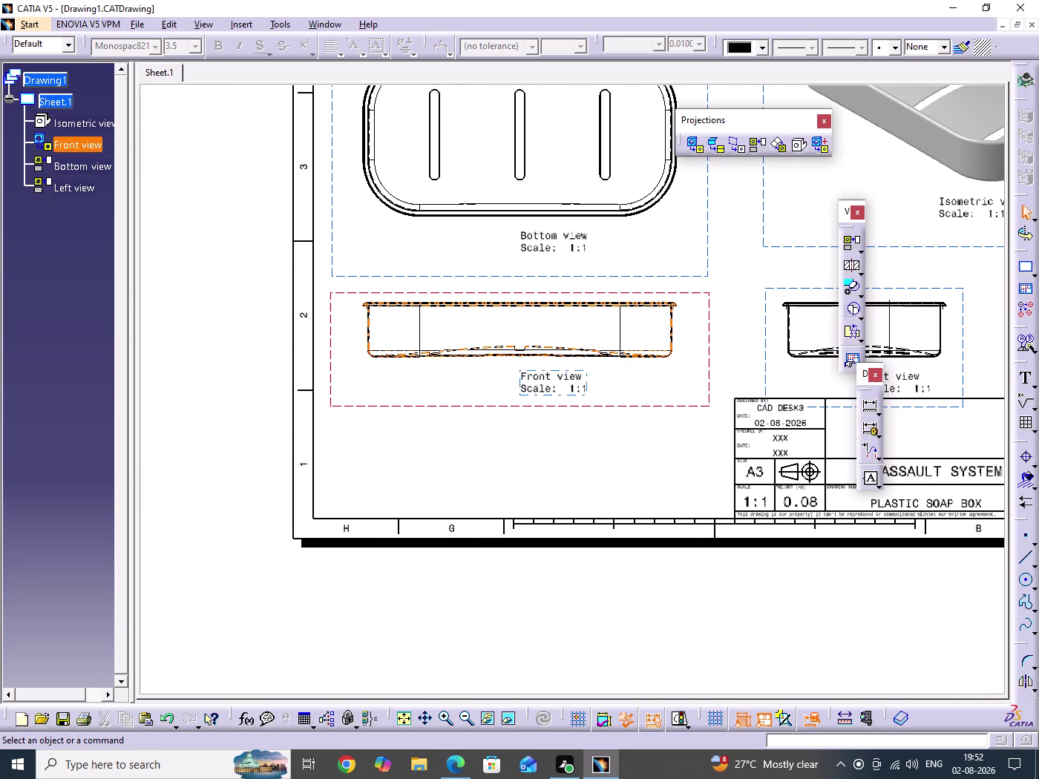
right_click(438, 404)
click(471, 499)
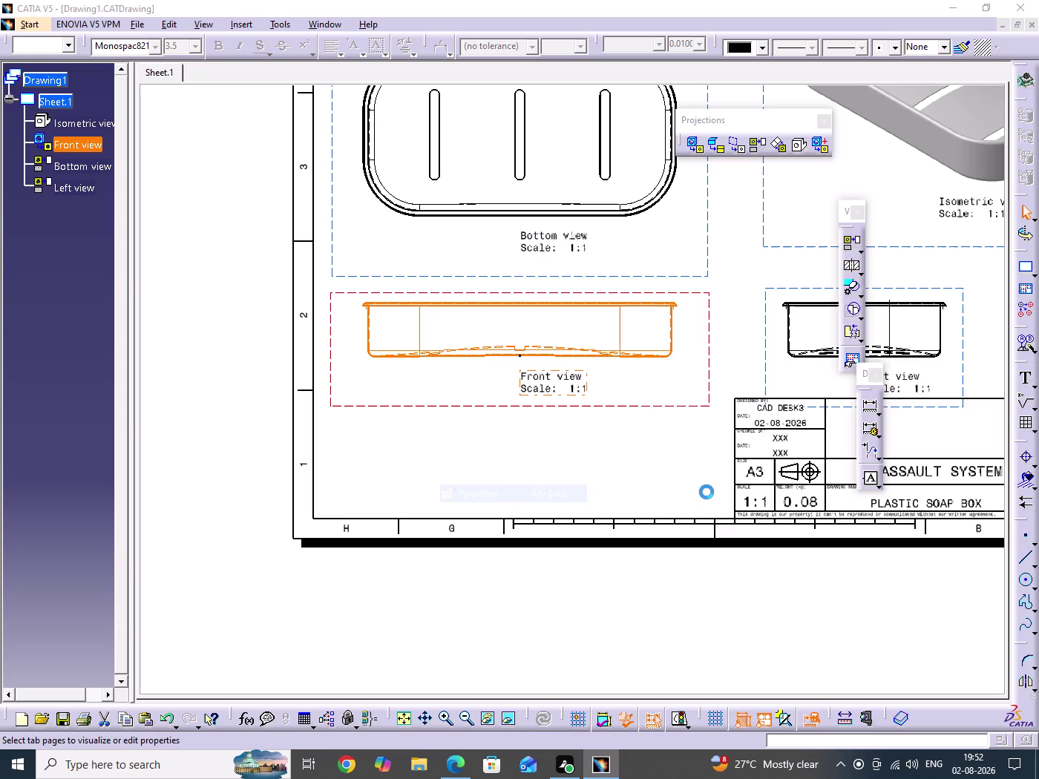
click(691, 460)
click(866, 672)
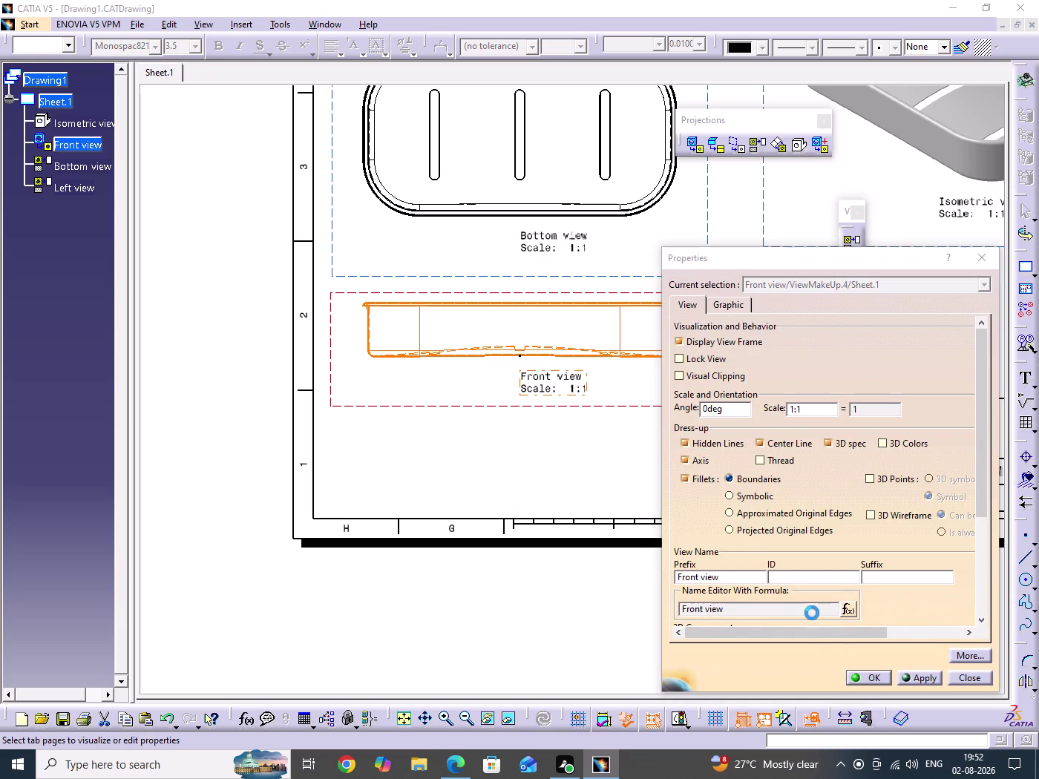
Turn on center lines for the bottom view.
middle_drag(632, 442, 632, 577)
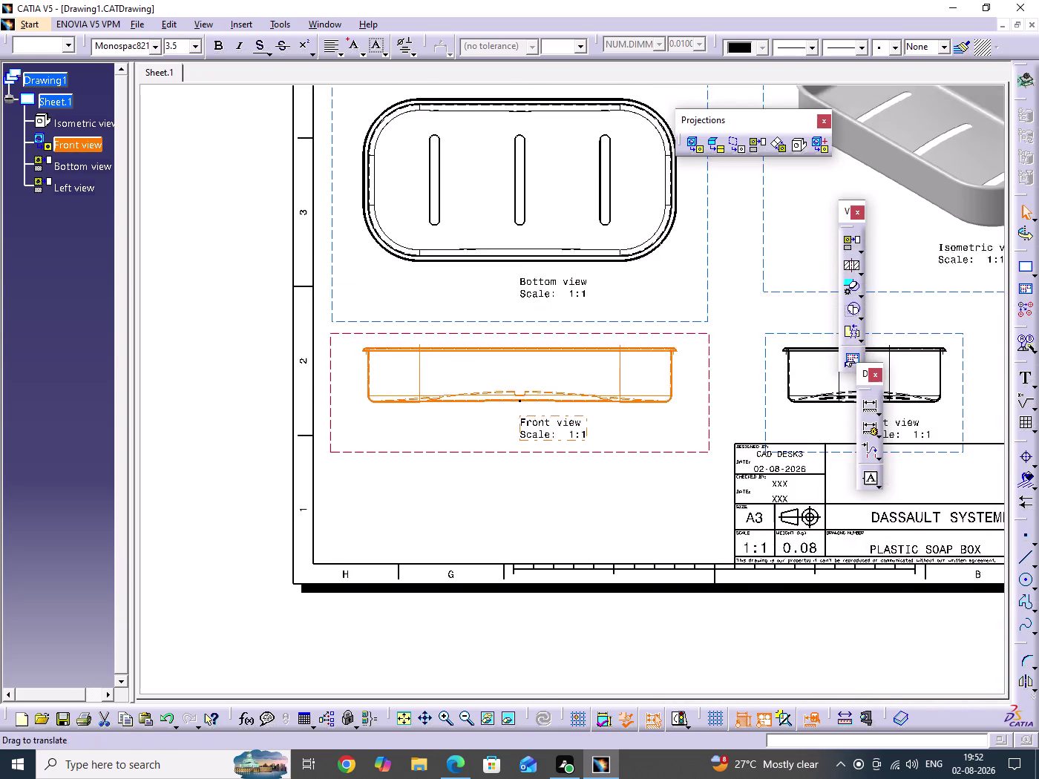
middle_drag(631, 577, 623, 621)
right_click(699, 403)
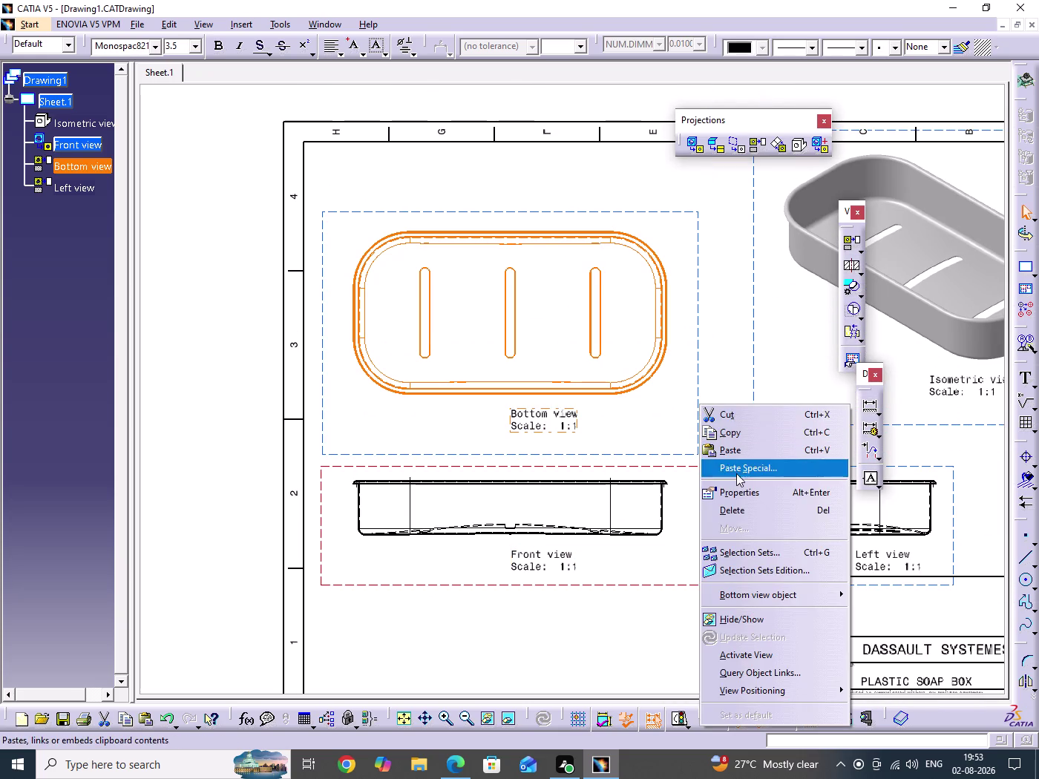
click(740, 492)
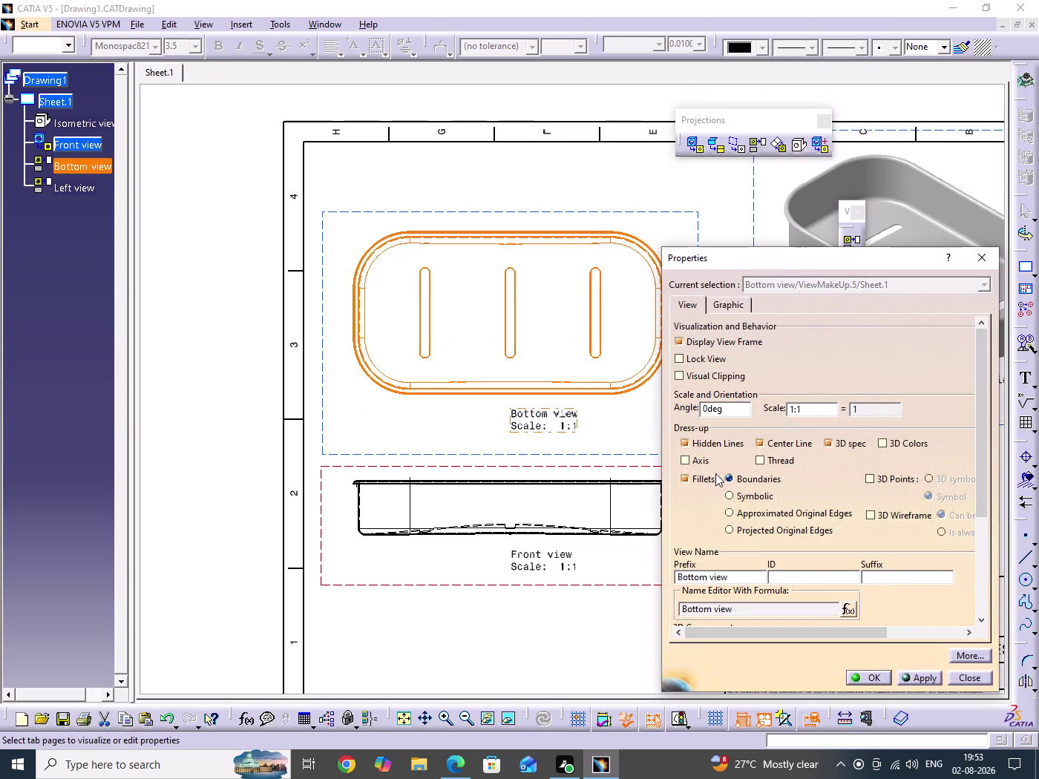
click(698, 463)
click(873, 678)
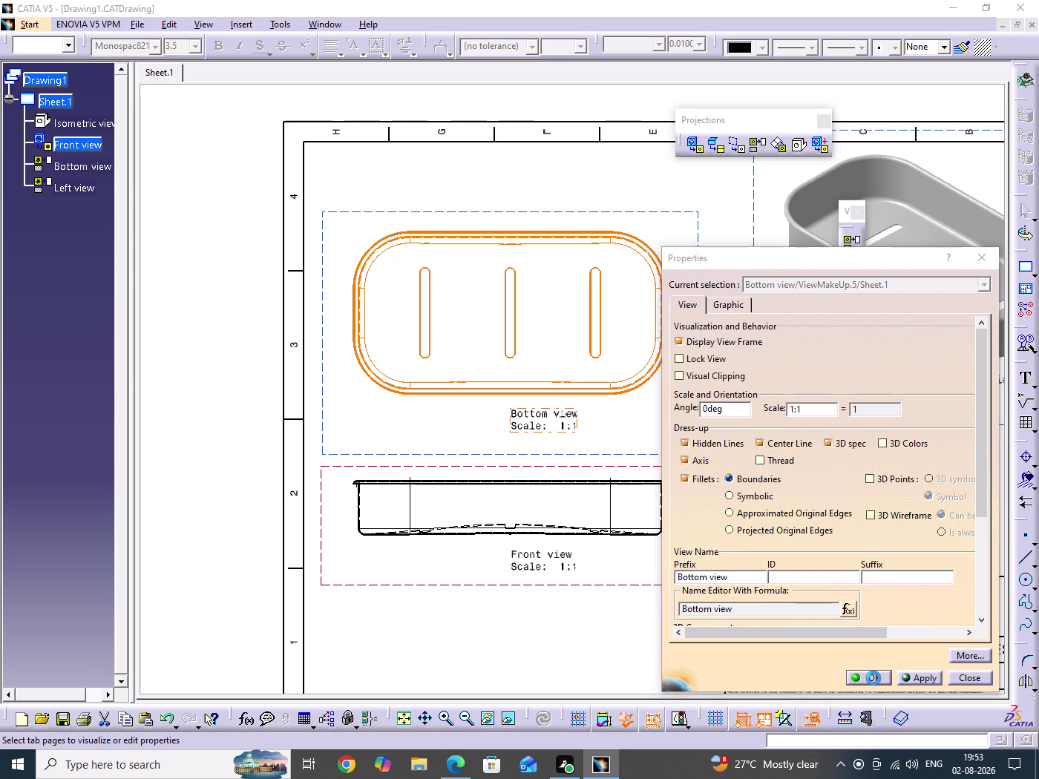
Zoom out to the whole sheet and save the drawing.
middle_drag(542, 296, 535, 351)
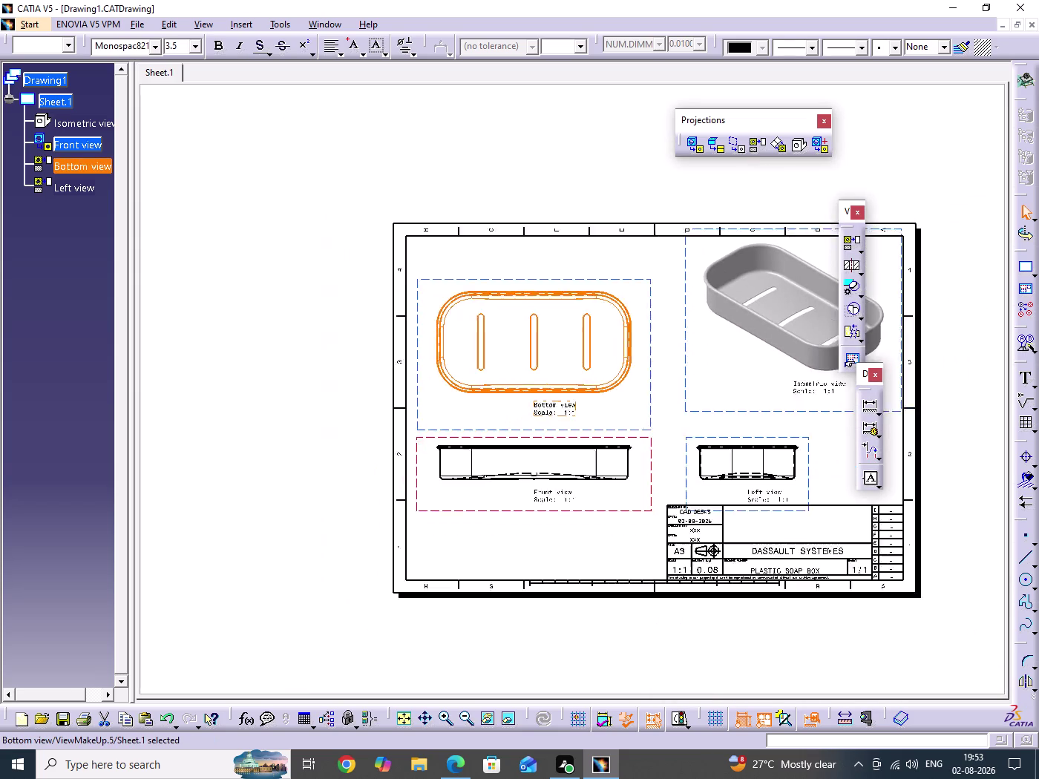
middle_drag(535, 351, 532, 364)
click(324, 361)
middle_drag(569, 454, 543, 435)
middle_drag(603, 483, 596, 477)
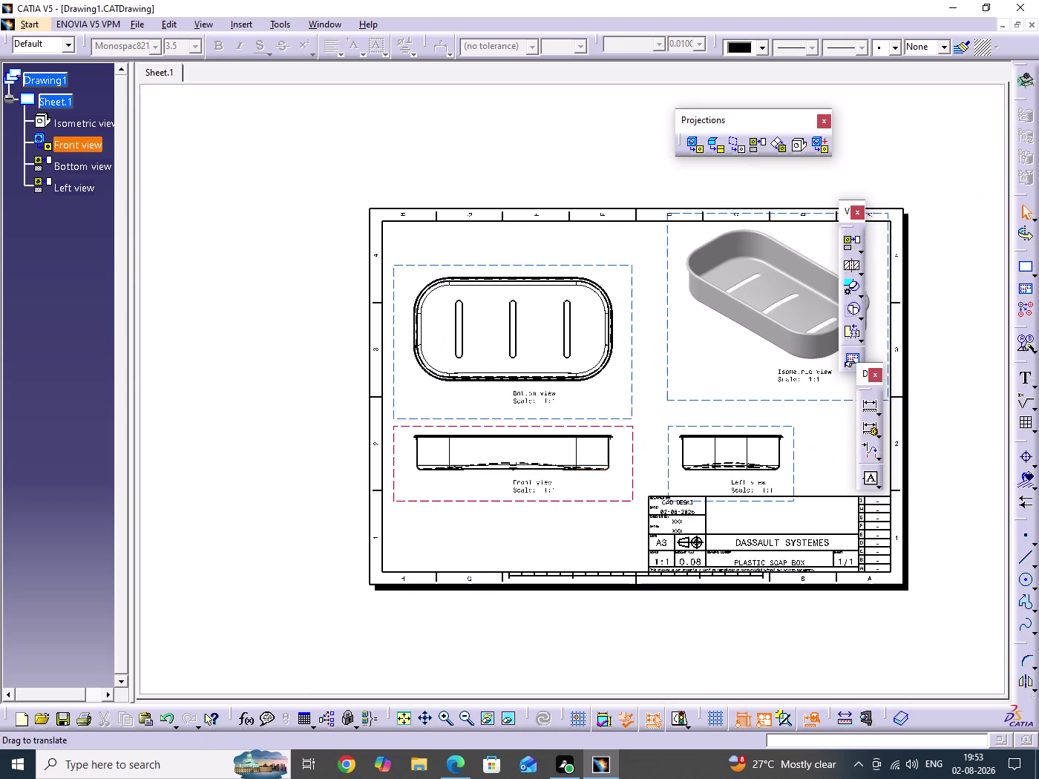
middle_drag(596, 477, 495, 432)
key(ctrl+s)
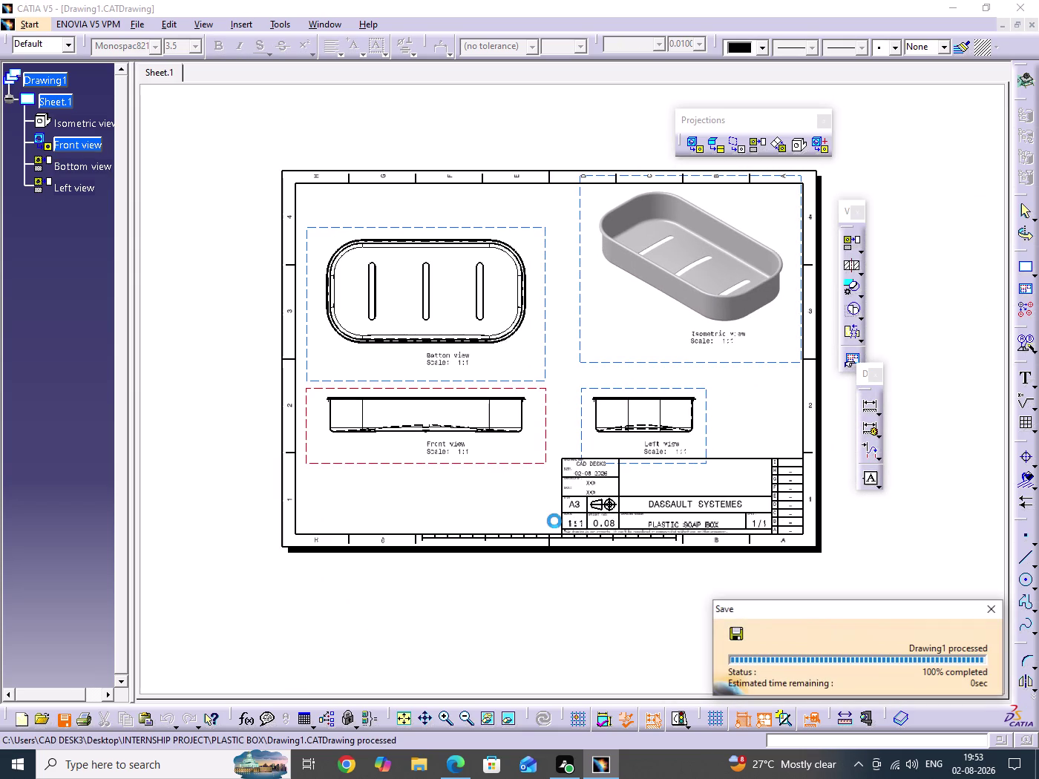
Toggle the view frames off and back on.
middle_drag(746, 584, 683, 572)
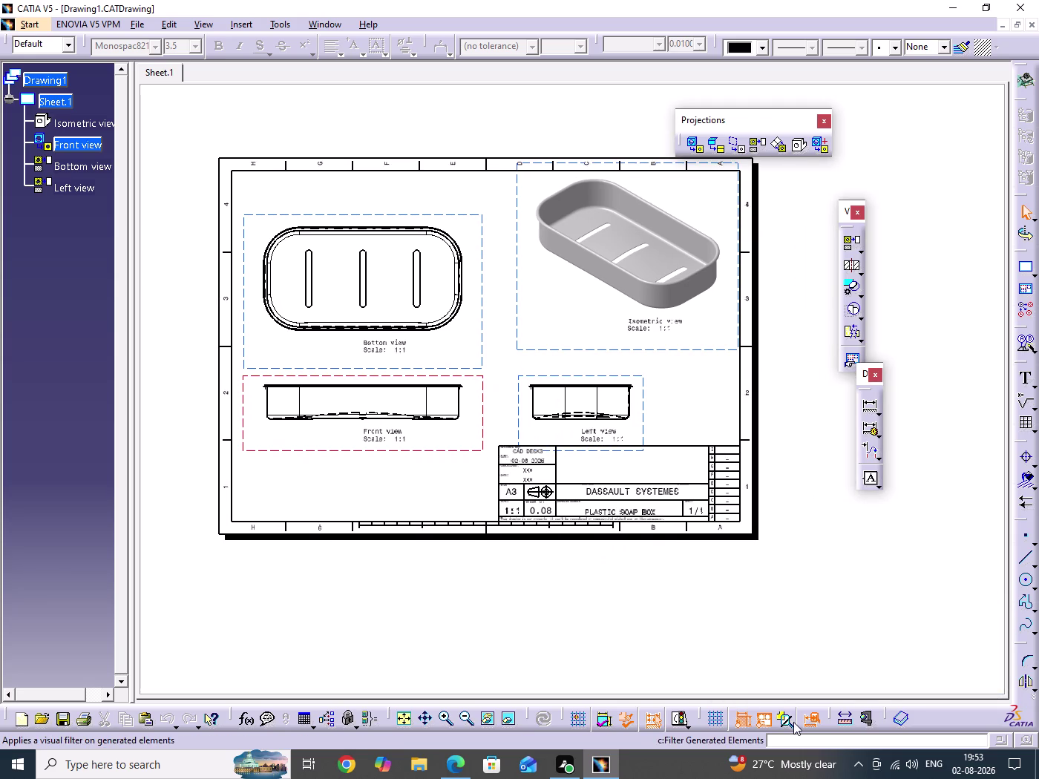
click(764, 722)
middle_drag(677, 578, 690, 602)
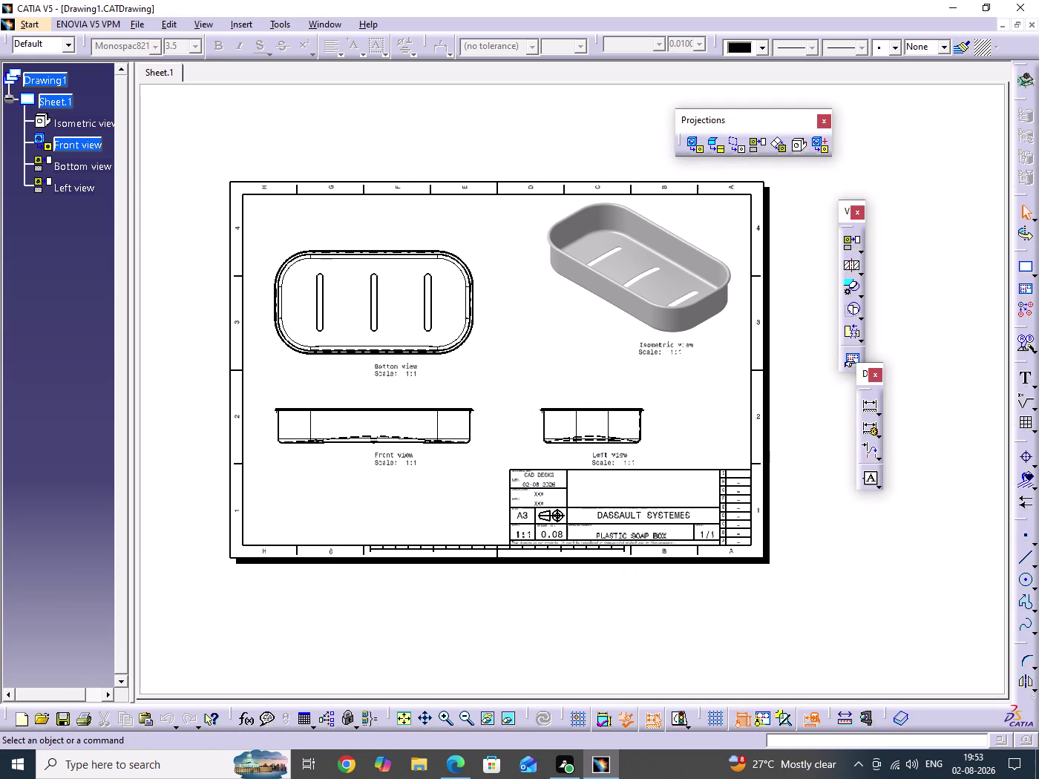
click(835, 604)
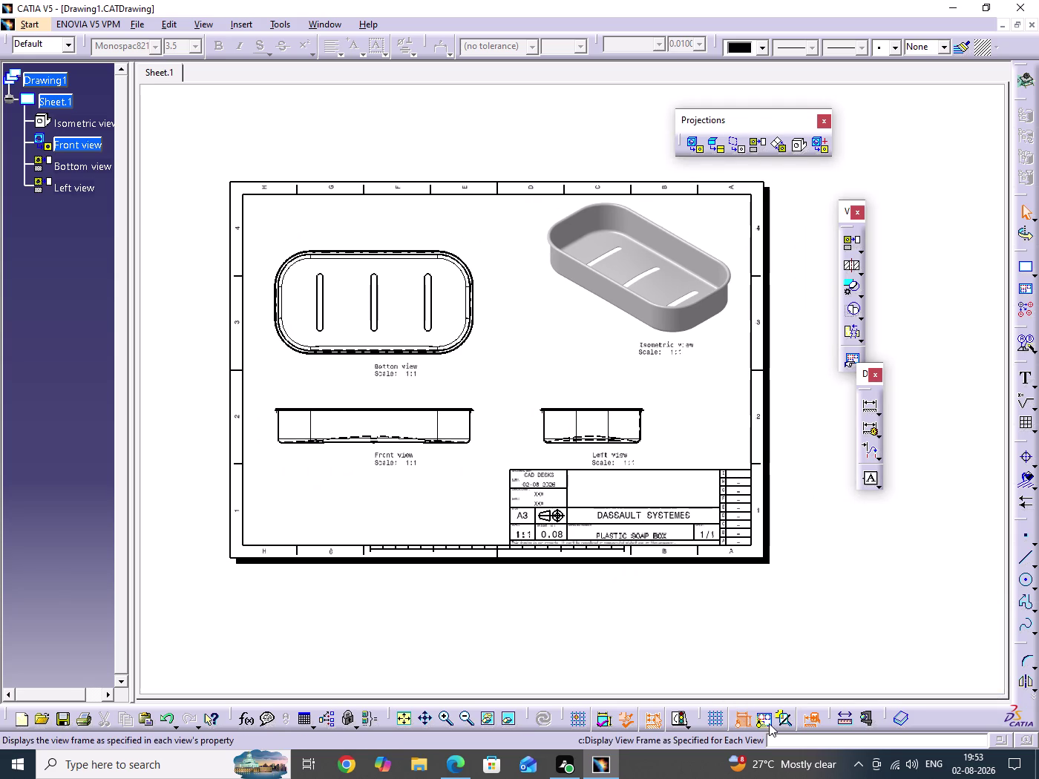
click(767, 723)
Select the Front, Bottom and Left views together.
click(493, 455)
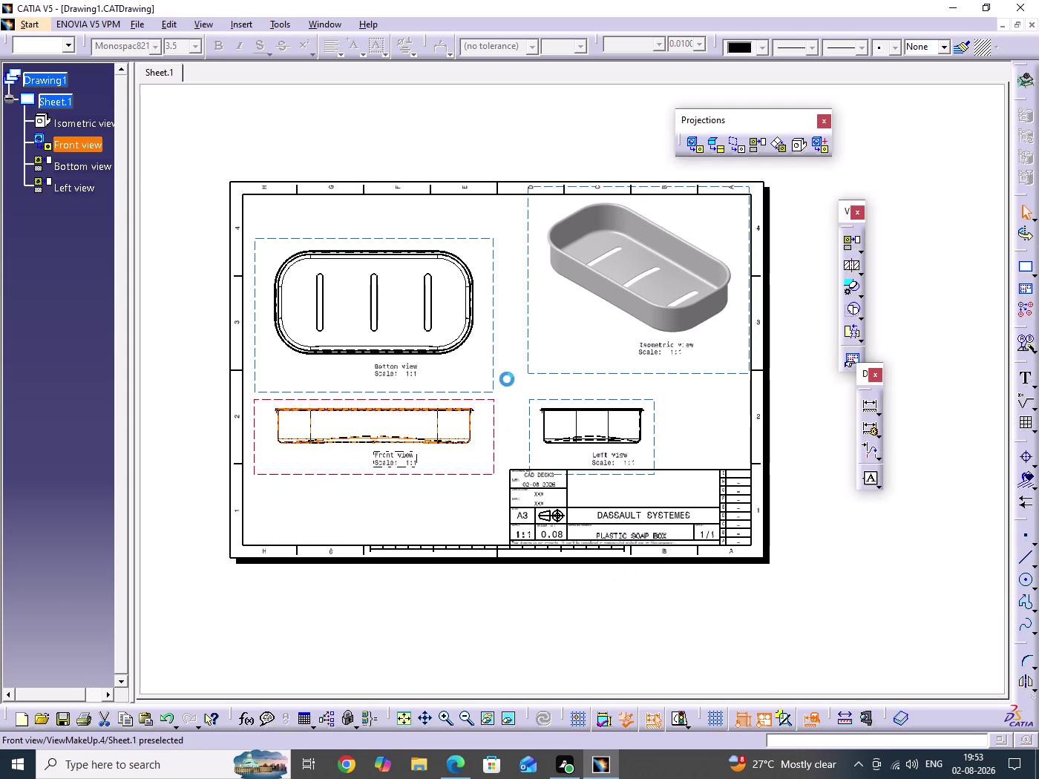
click(494, 345)
click(655, 432)
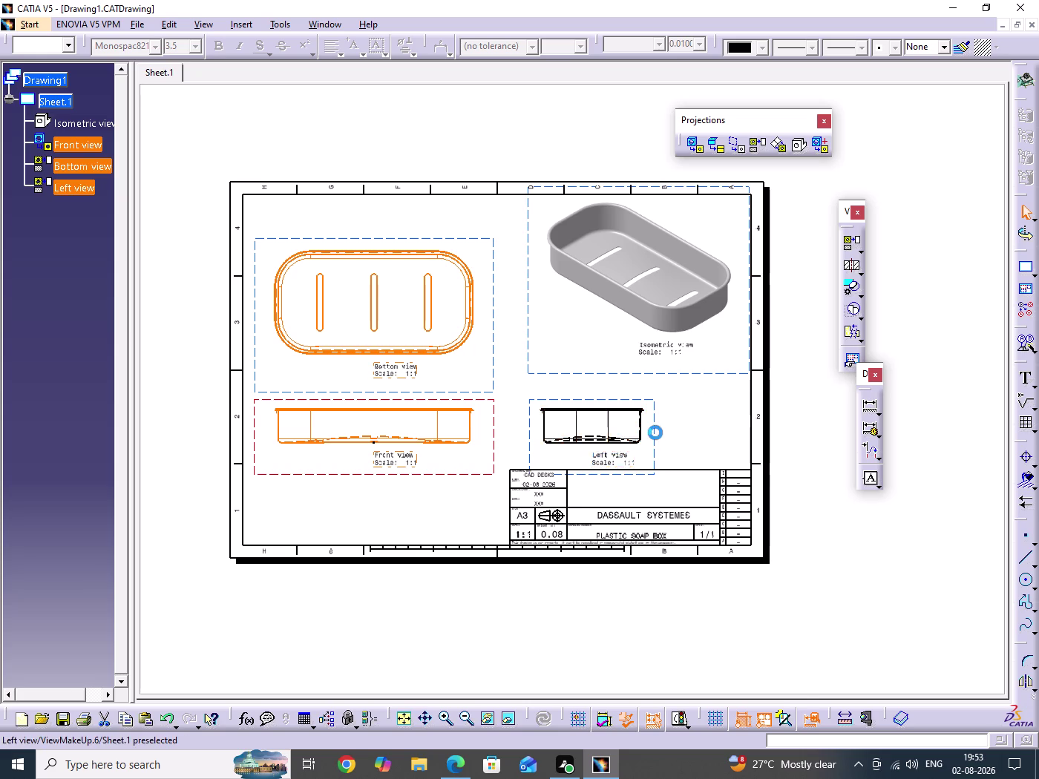
Set the selected views to Raster generation with Shading with edges.
right_click(655, 433)
click(703, 519)
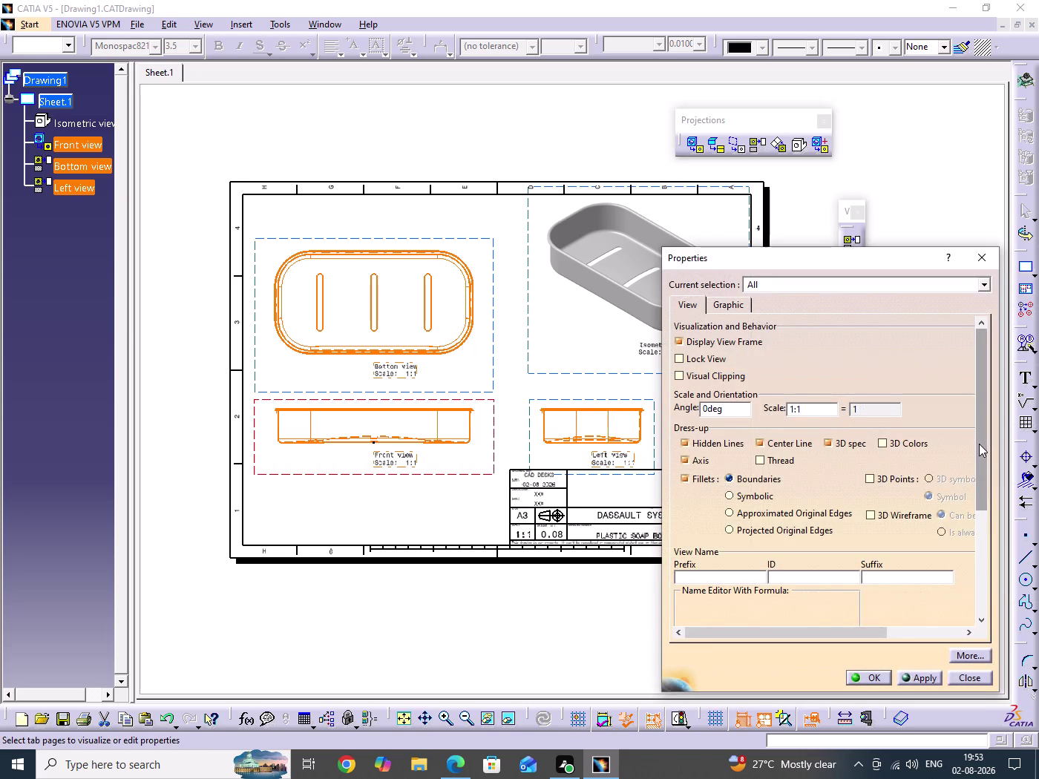
drag(979, 446, 984, 571)
click(904, 550)
click(842, 600)
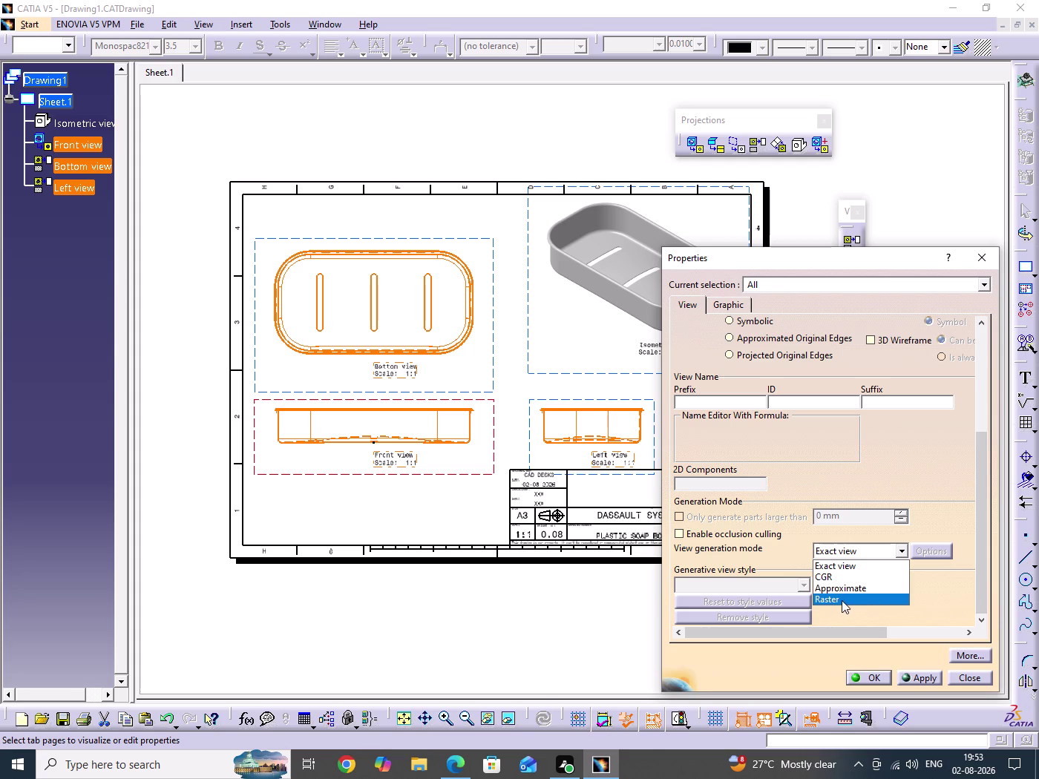
click(629, 412)
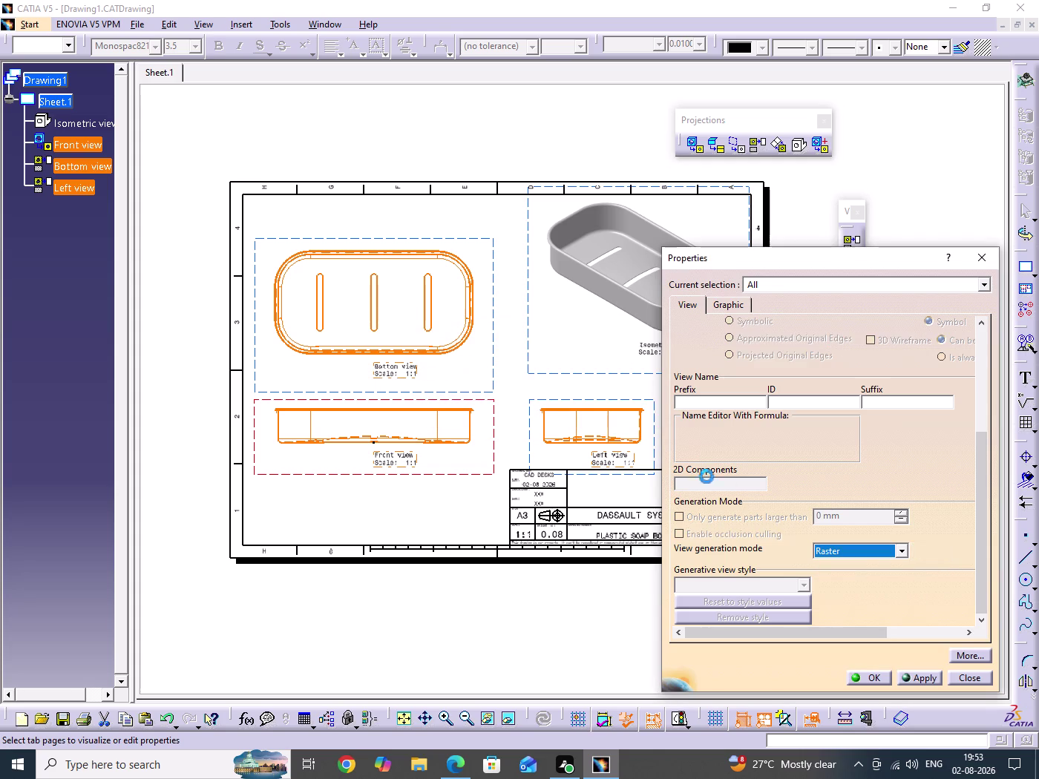
click(926, 552)
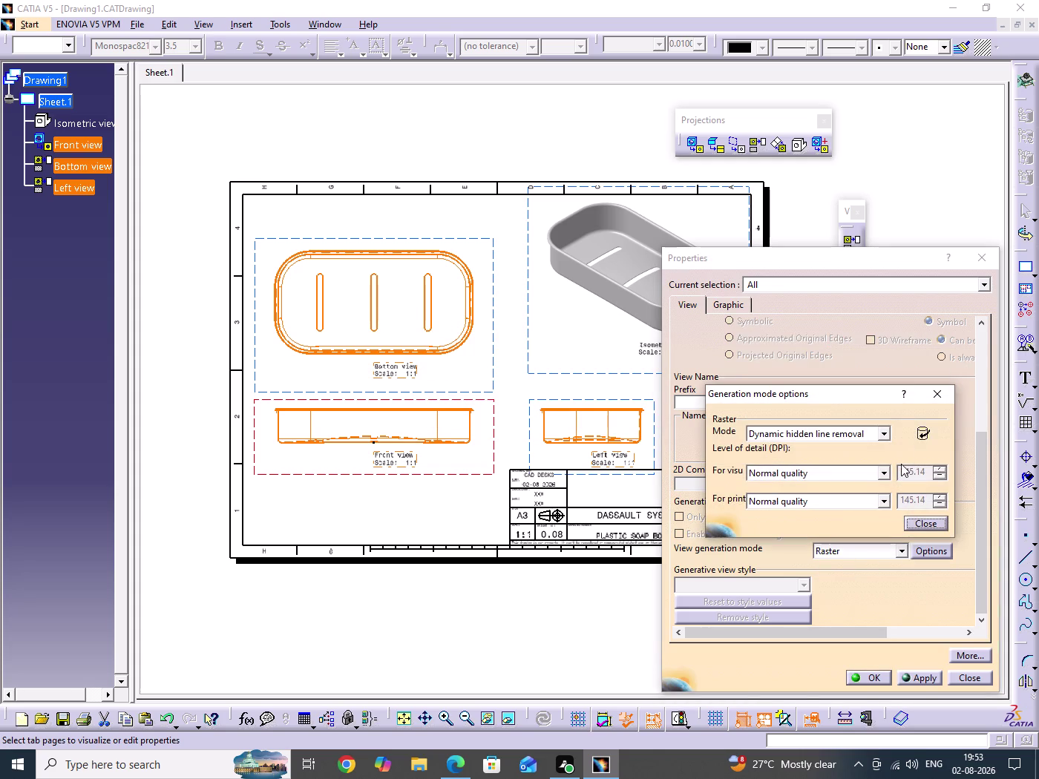
click(881, 437)
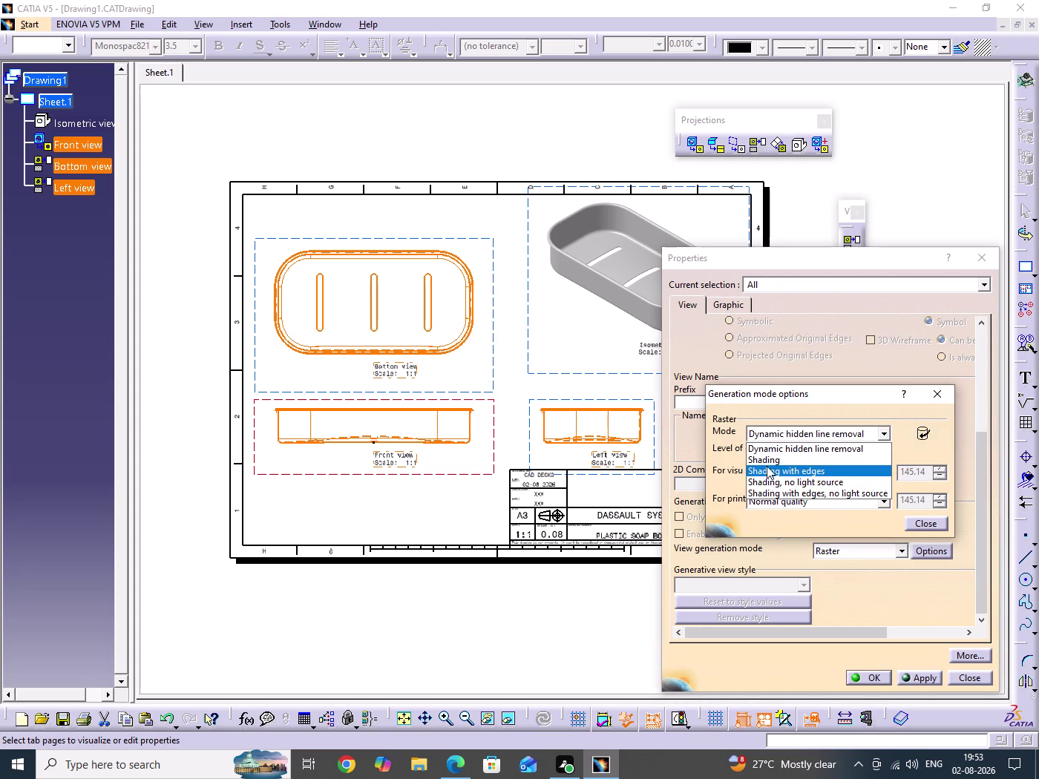
click(766, 466)
click(866, 679)
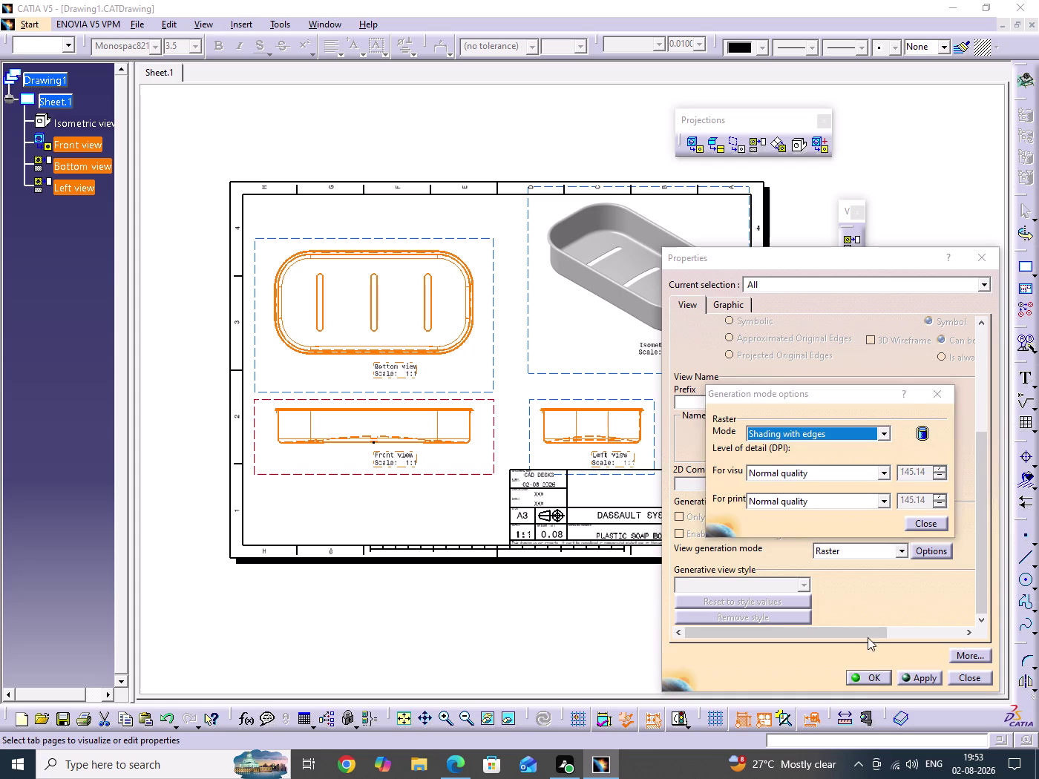
click(920, 527)
click(866, 673)
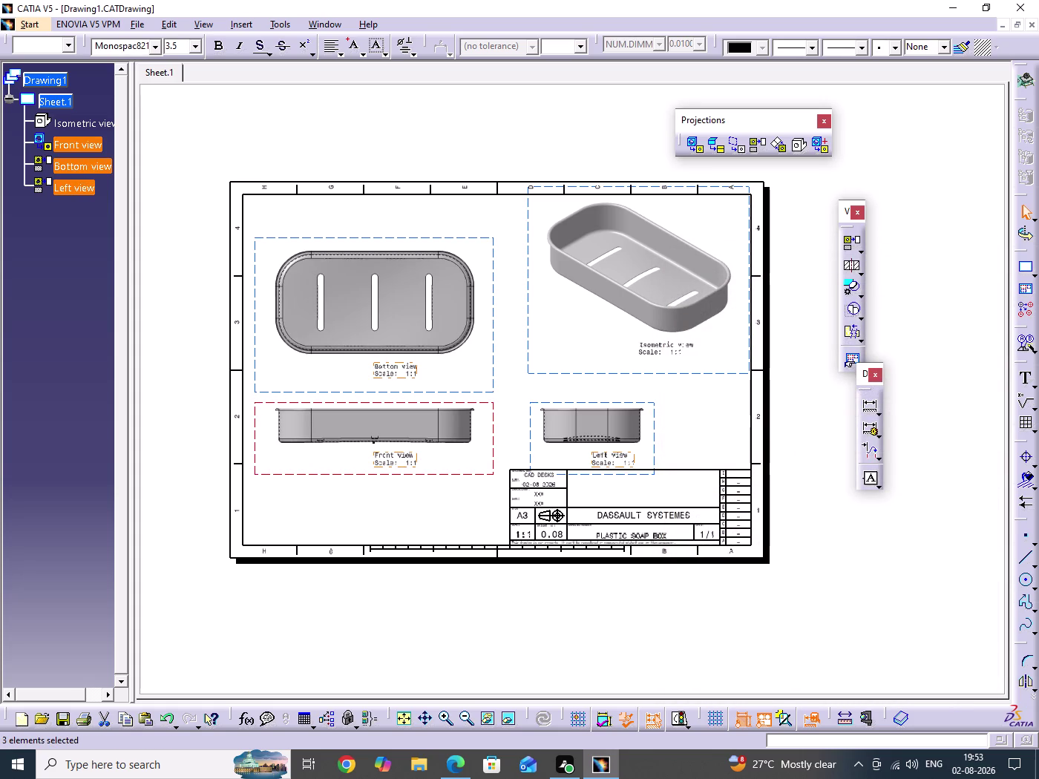
Clear the selection, zoom out to the sheet and save the drawing.
click(818, 530)
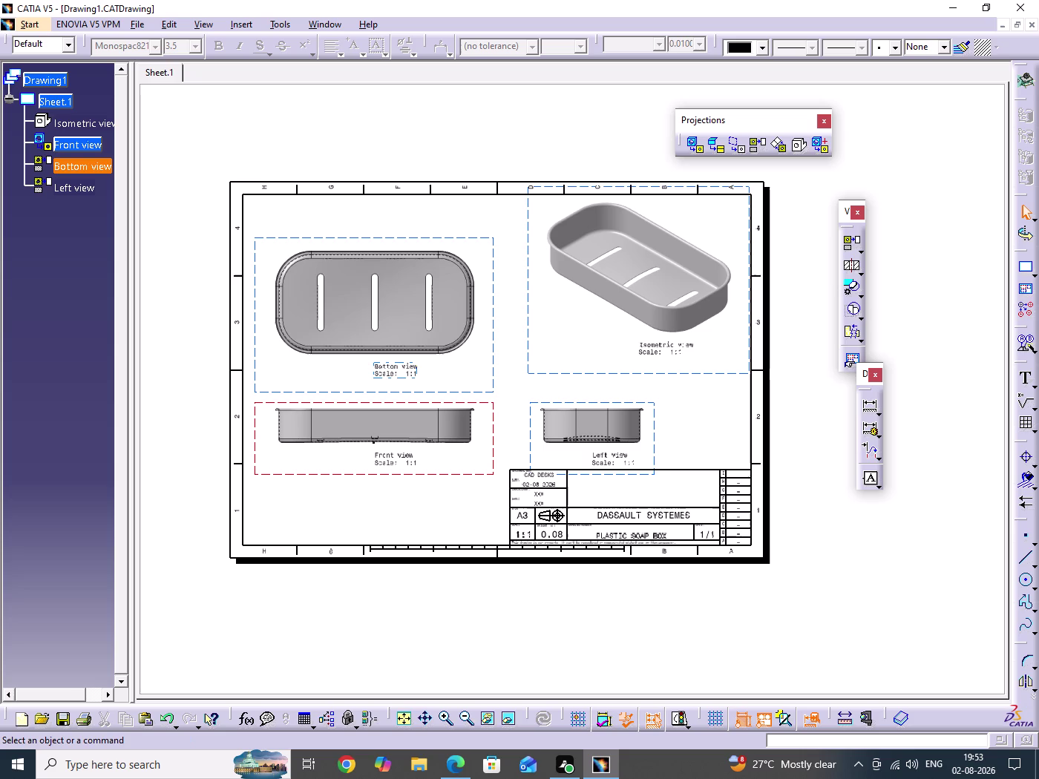
click(494, 346)
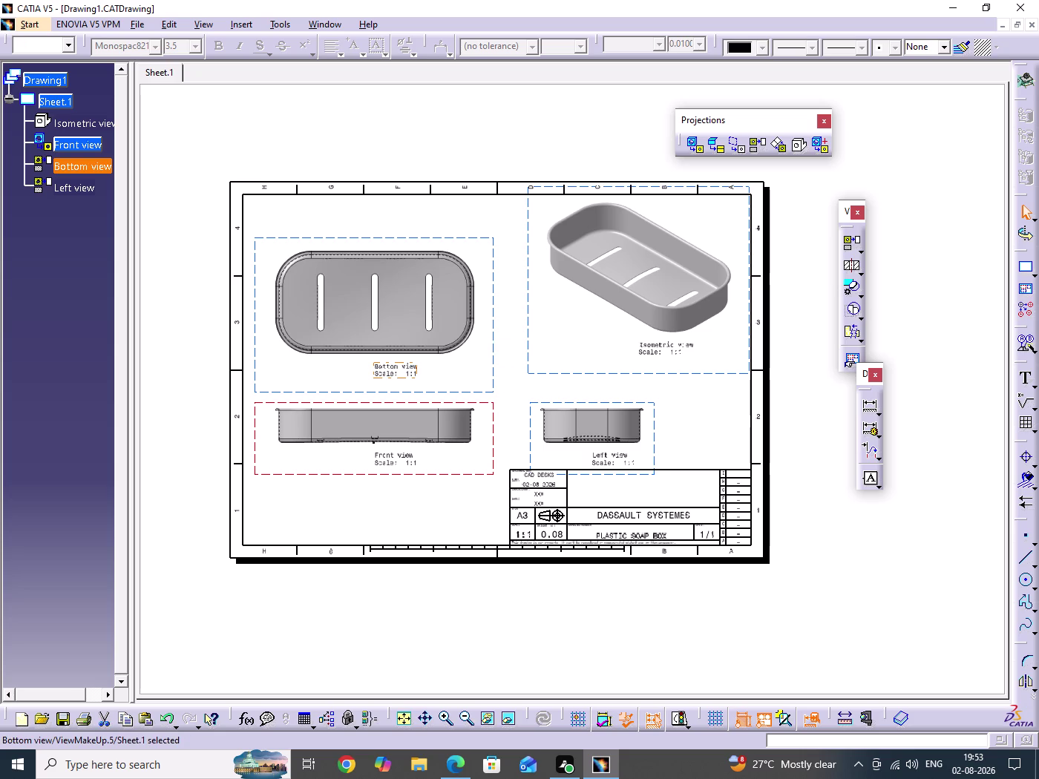
click(494, 372)
click(823, 439)
middle_drag(819, 435, 819, 474)
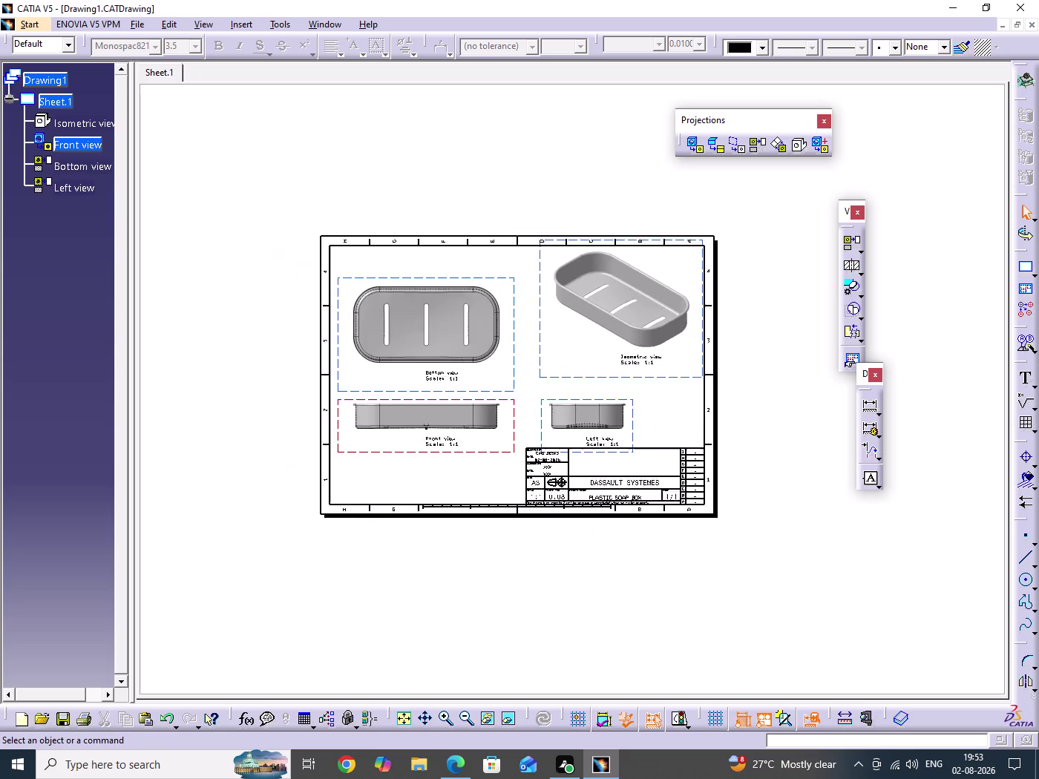
middle_drag(819, 473, 803, 442)
key(ctrl+s)
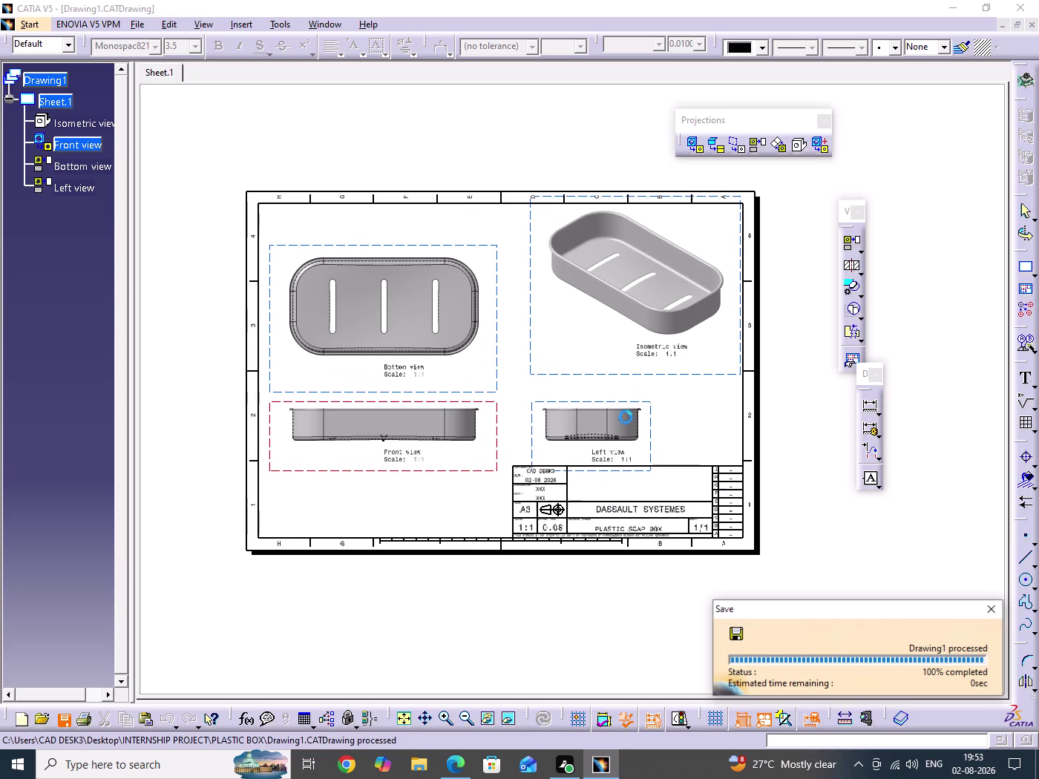
Set the Bottom view's raster mode to Dynamic hidden line removal.
right_click(497, 353)
click(531, 439)
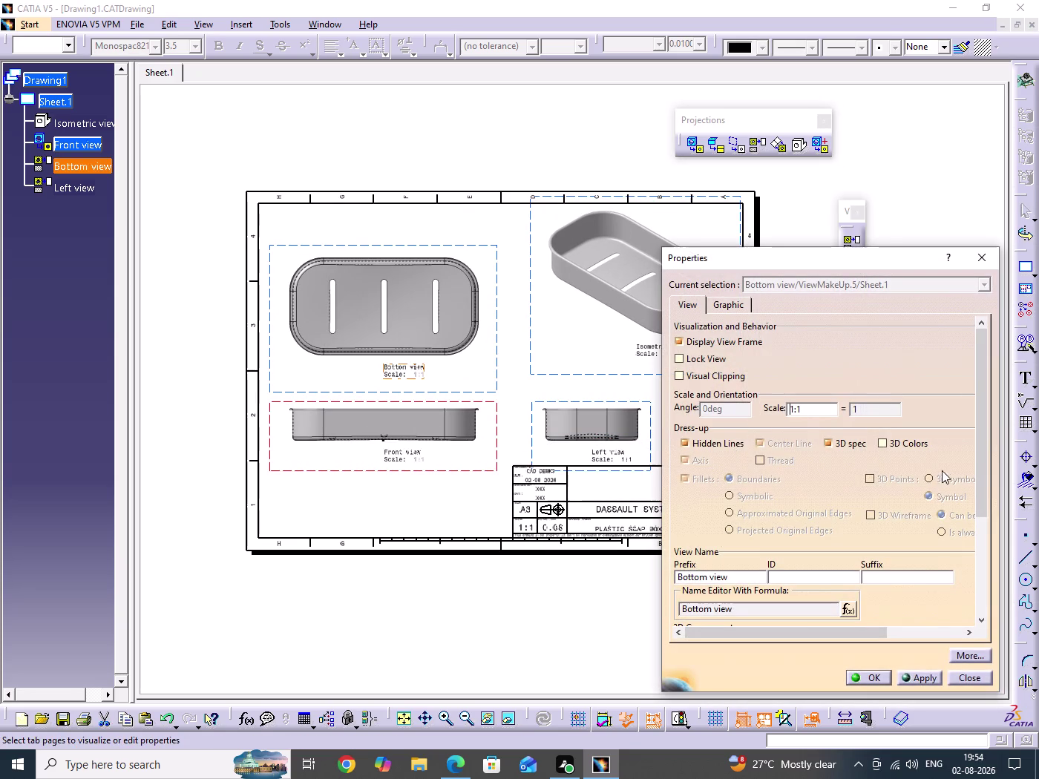
drag(983, 436, 992, 577)
click(903, 551)
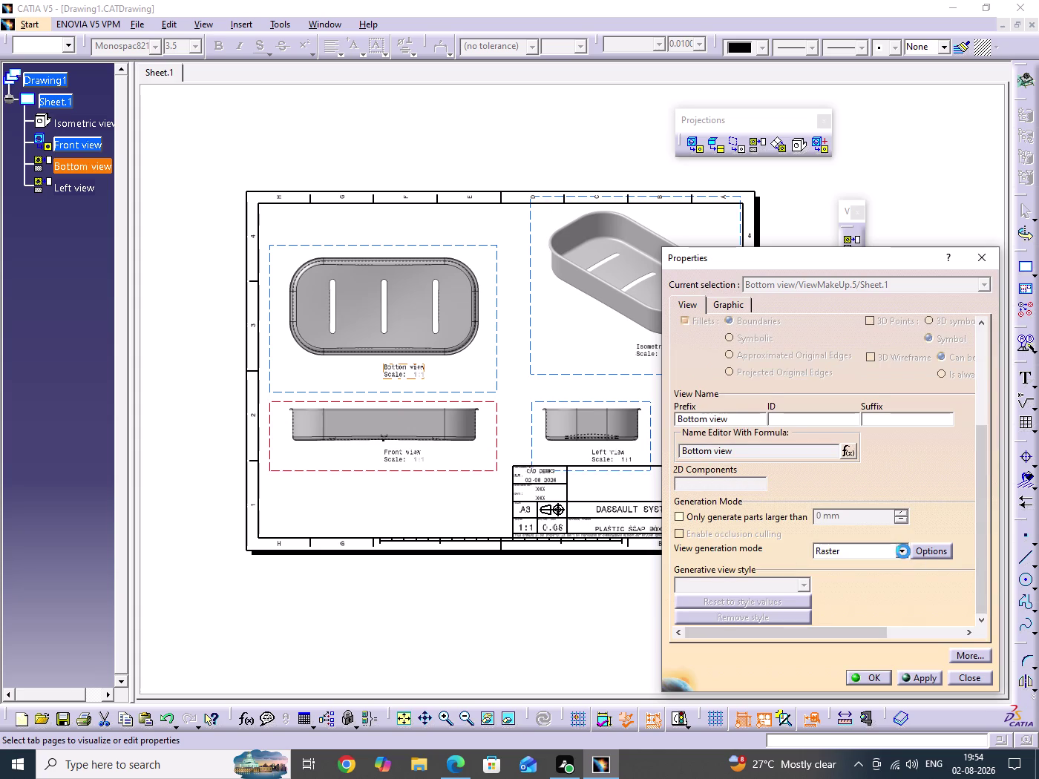
click(827, 597)
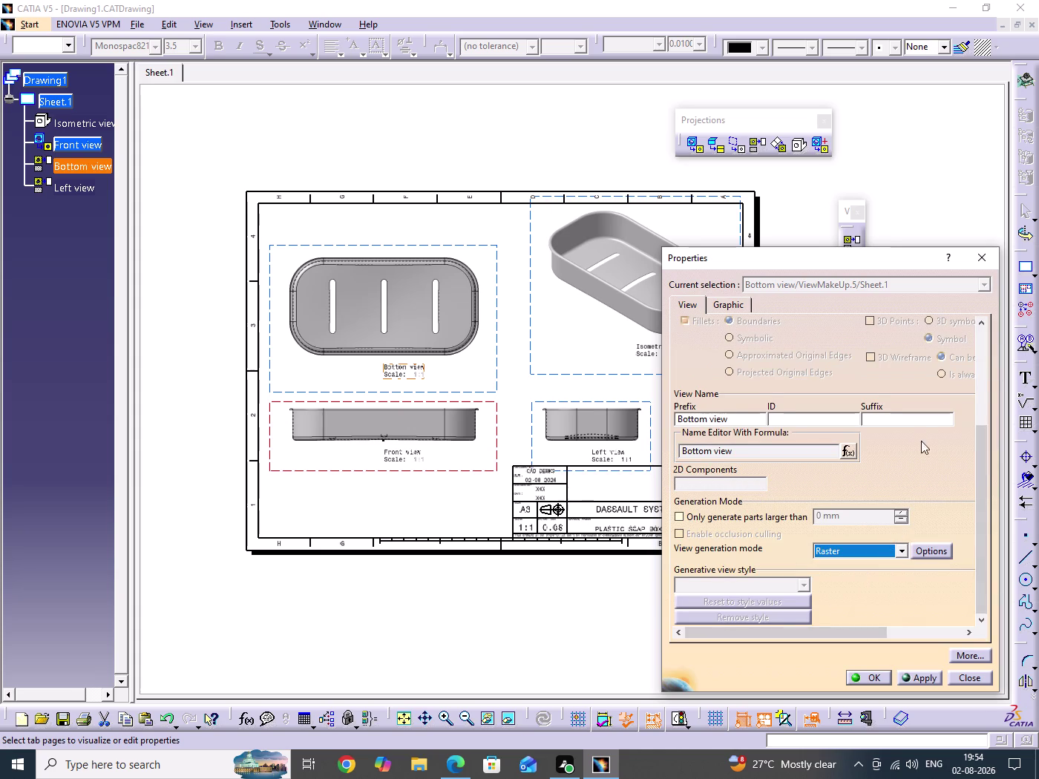
click(935, 549)
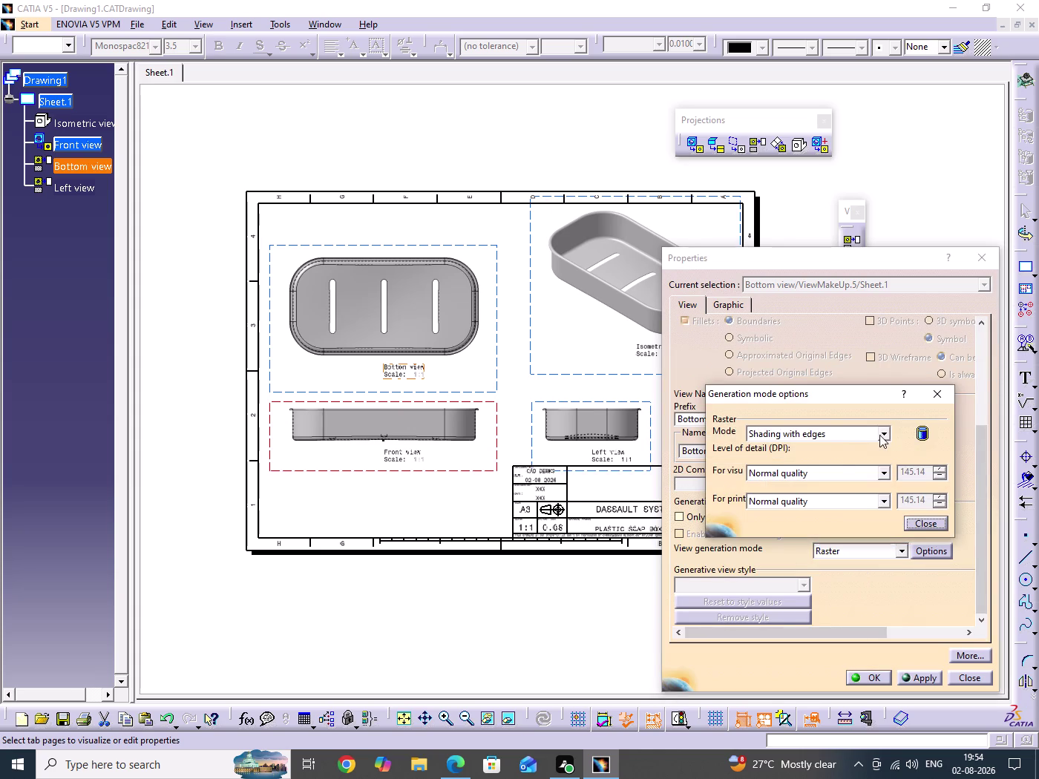
click(879, 435)
click(777, 450)
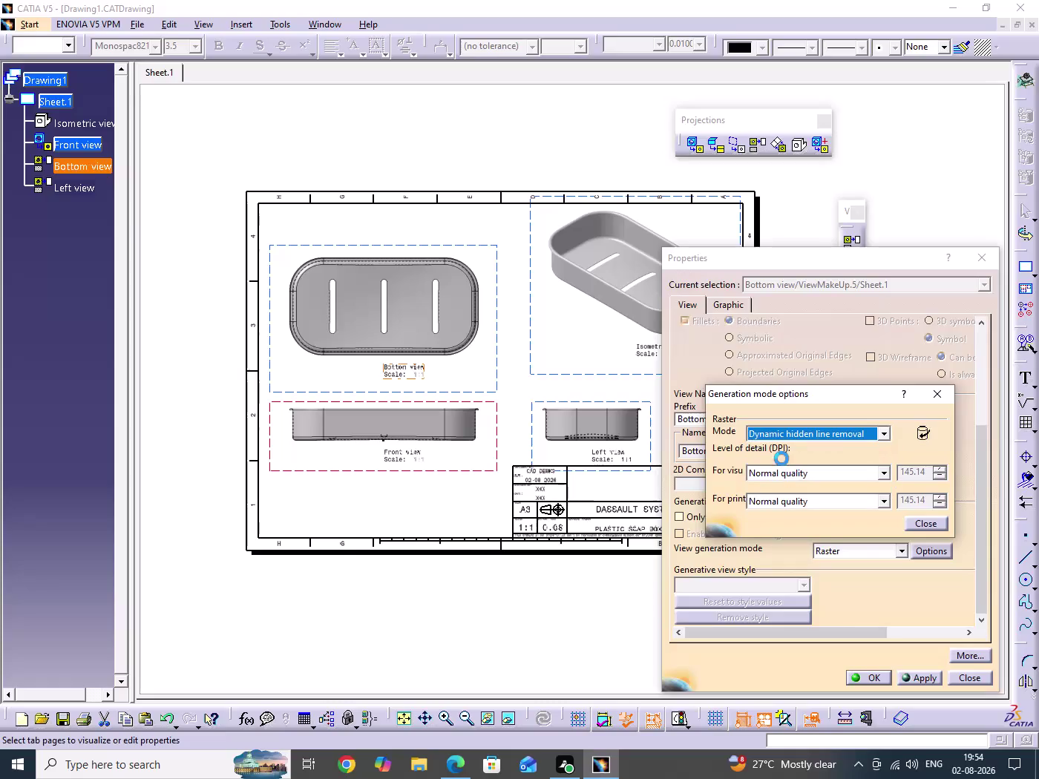
click(882, 434)
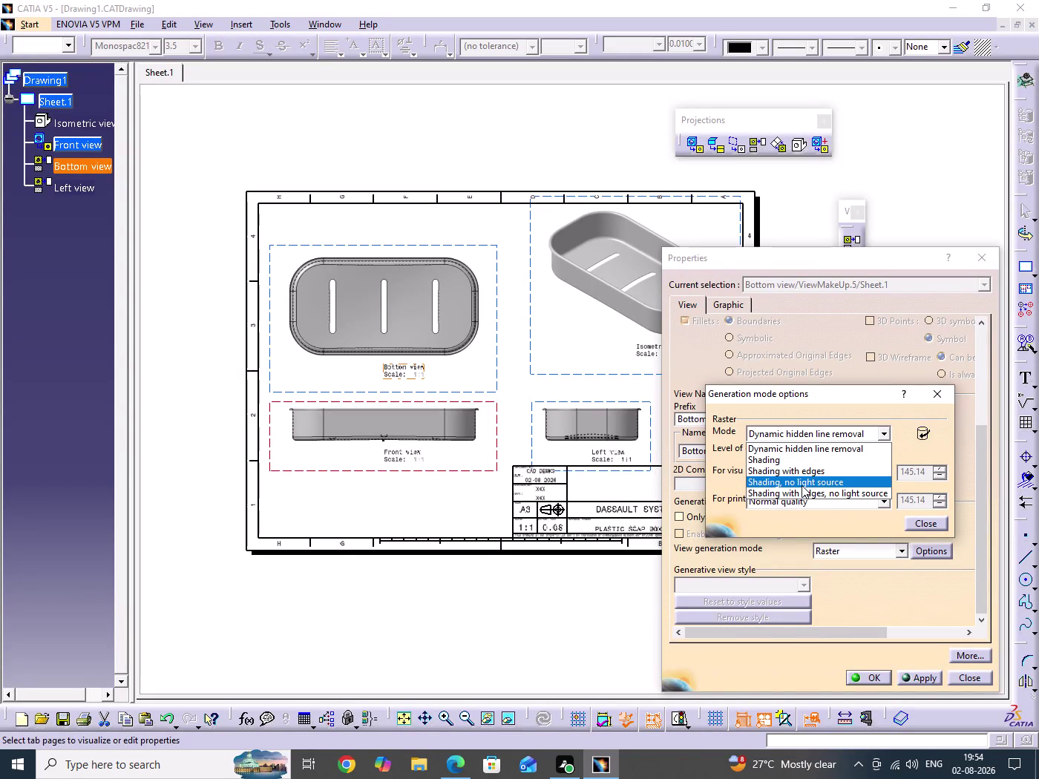
click(817, 448)
click(925, 524)
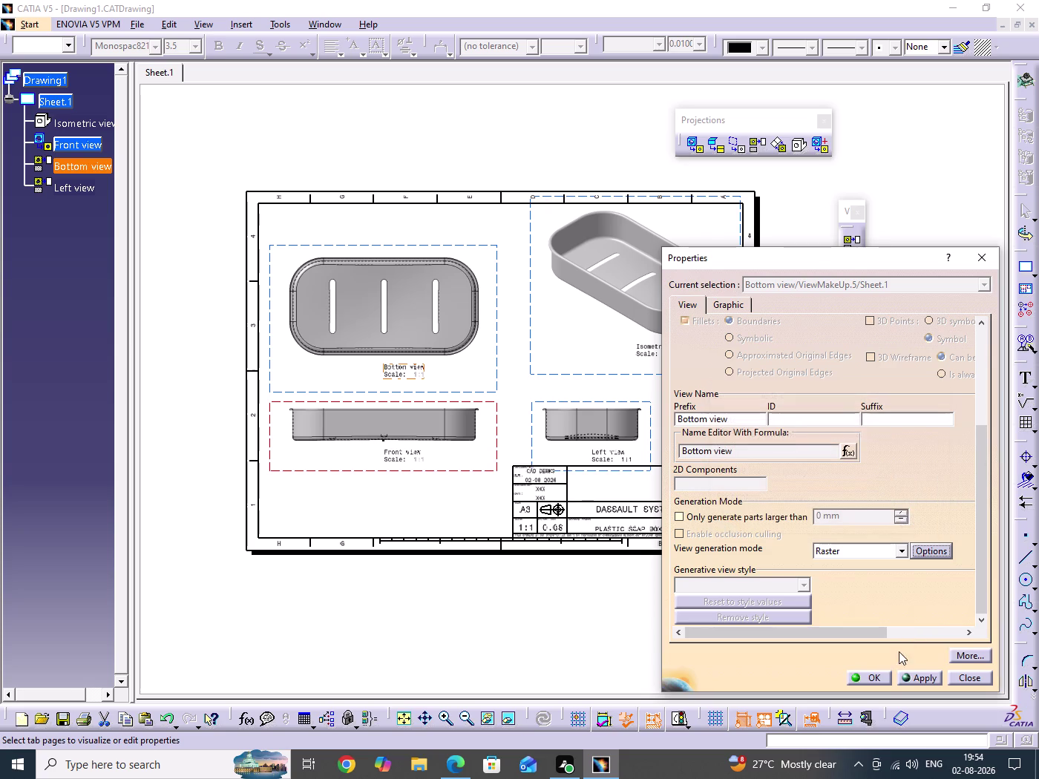
click(873, 681)
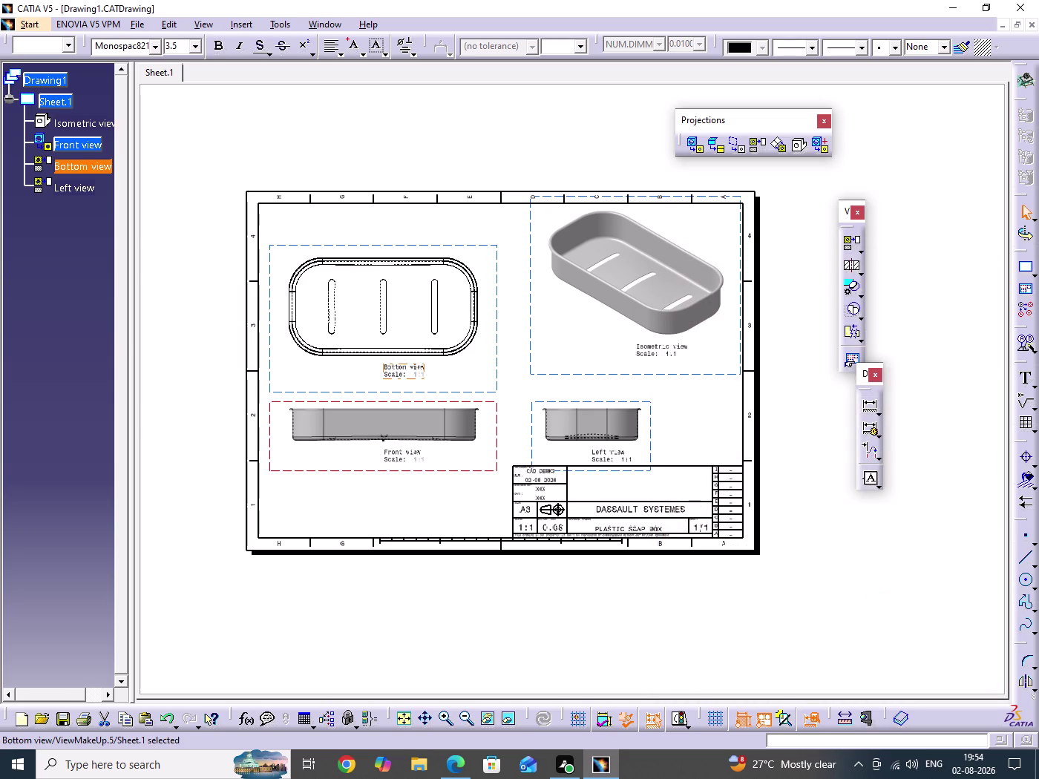
Select the Front and Left views.
click(836, 521)
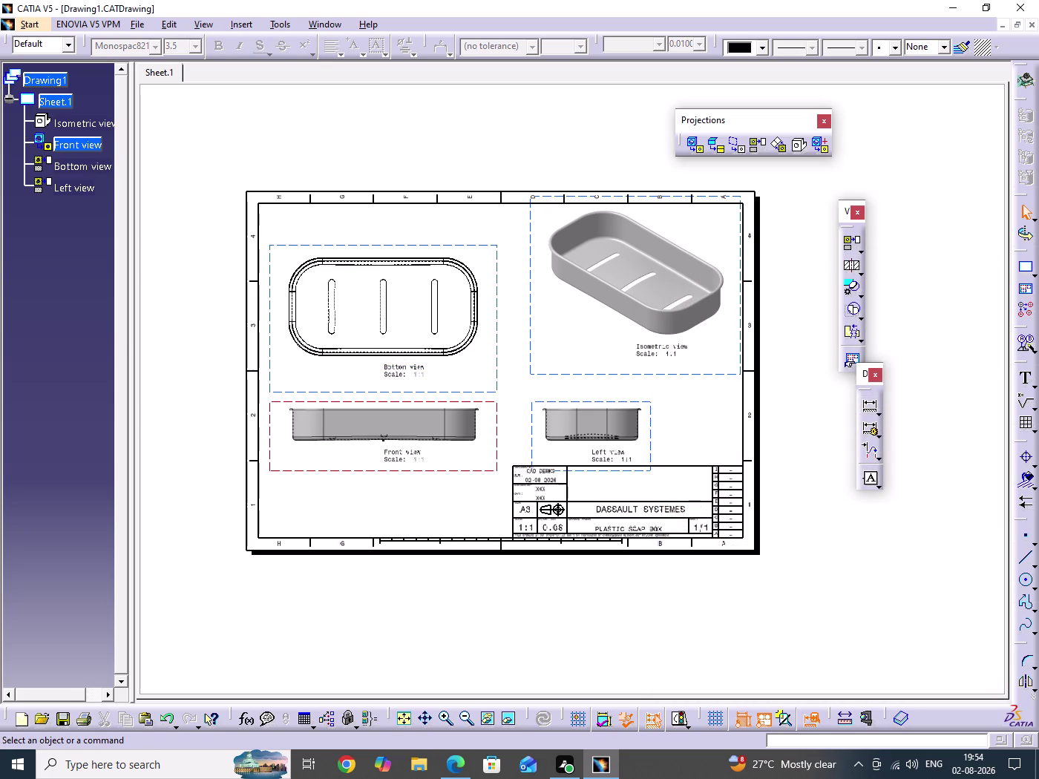
click(495, 425)
click(532, 437)
Switch the front and left views back to Dynamic hidden line removal in their properties.
right_click(532, 437)
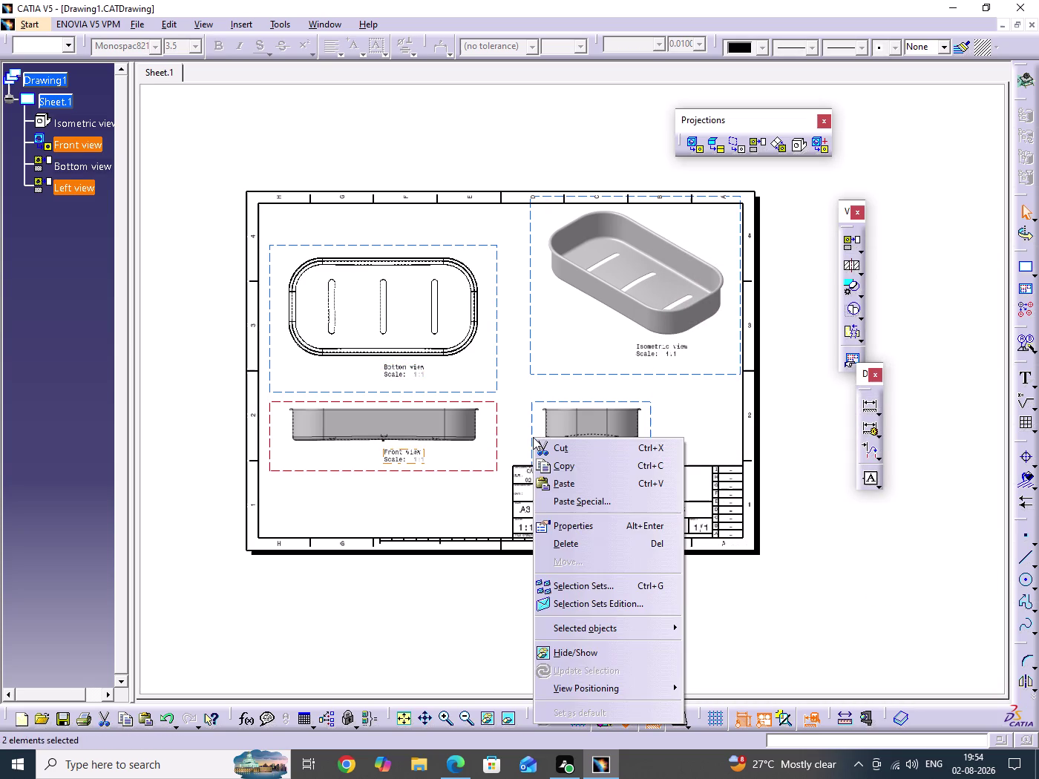
click(582, 531)
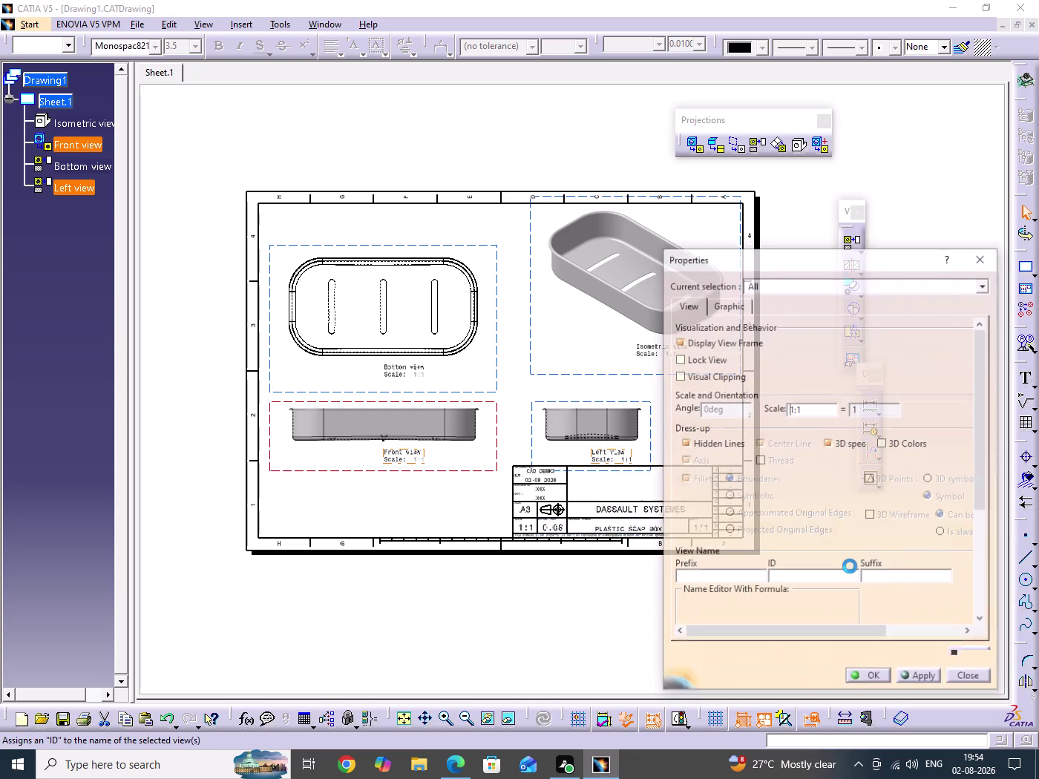
drag(982, 495, 982, 604)
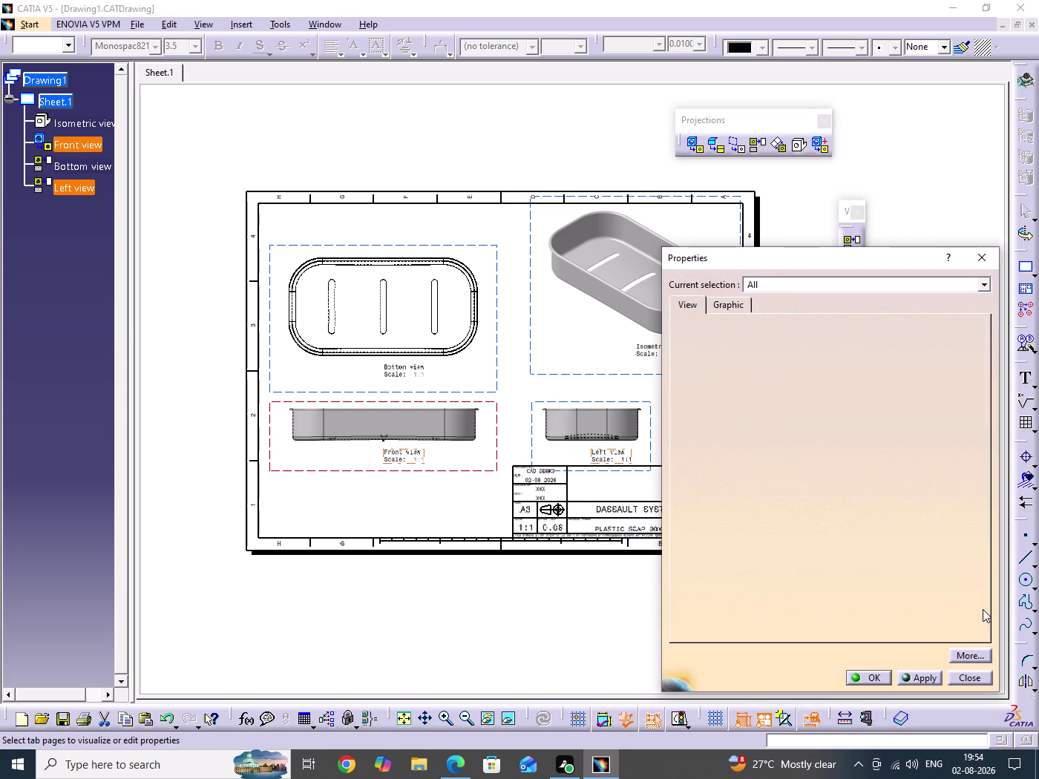
drag(983, 605, 984, 617)
double_click(902, 552)
click(931, 552)
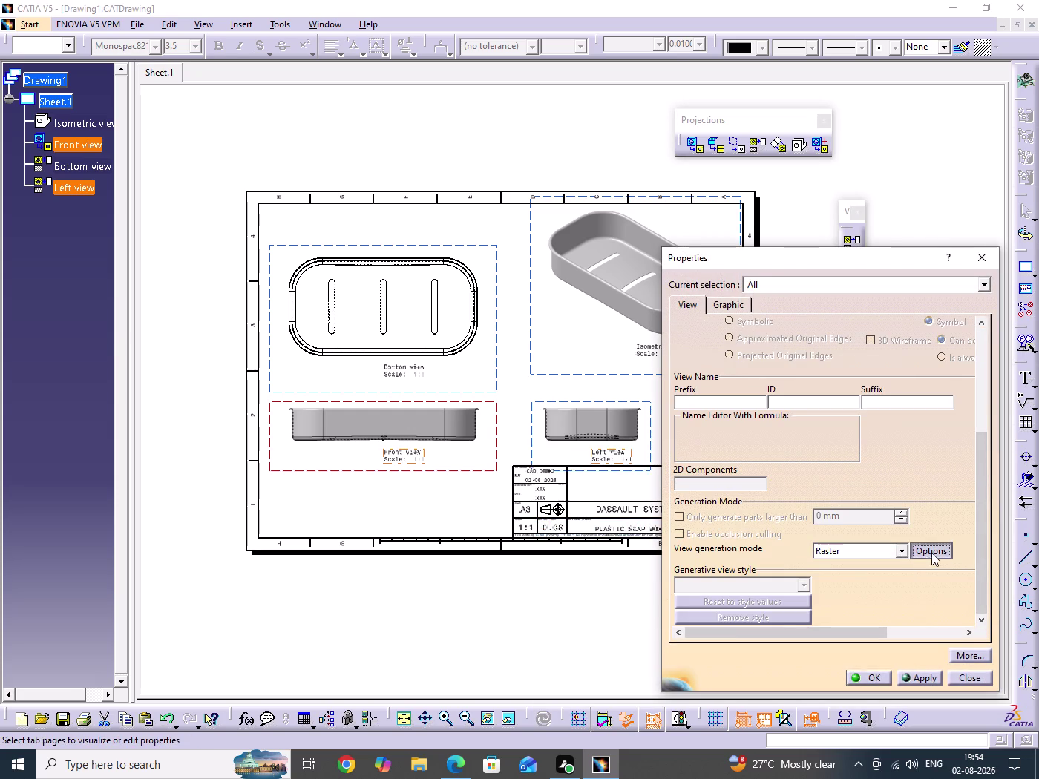
click(881, 434)
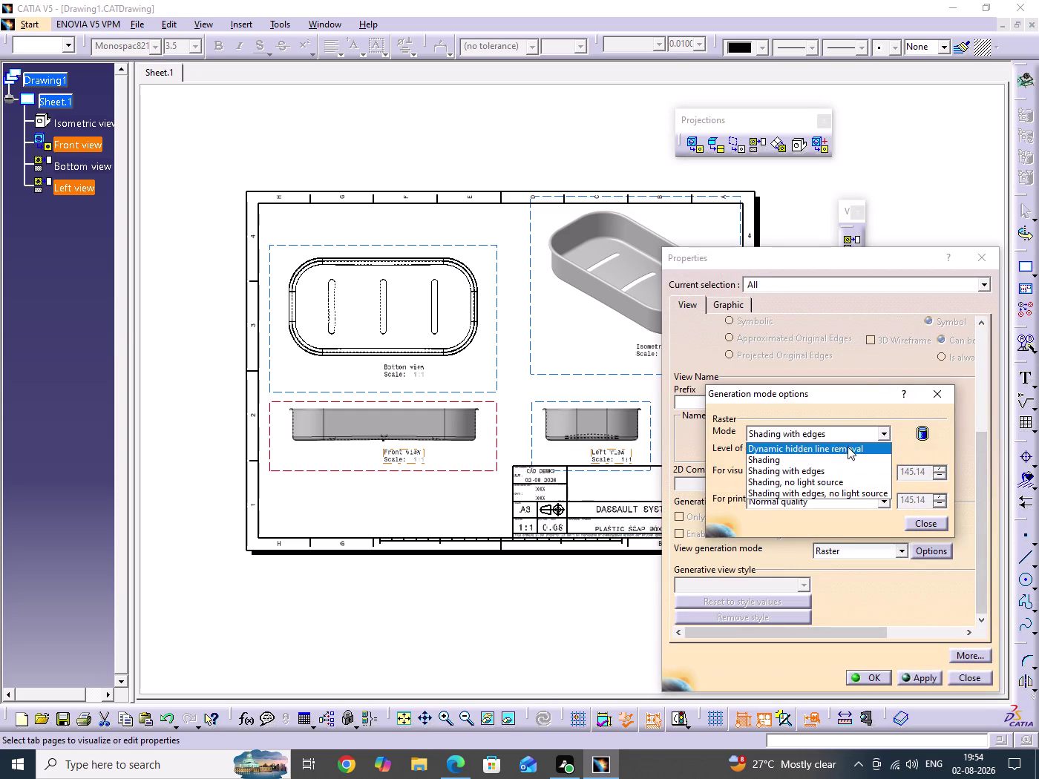
click(796, 447)
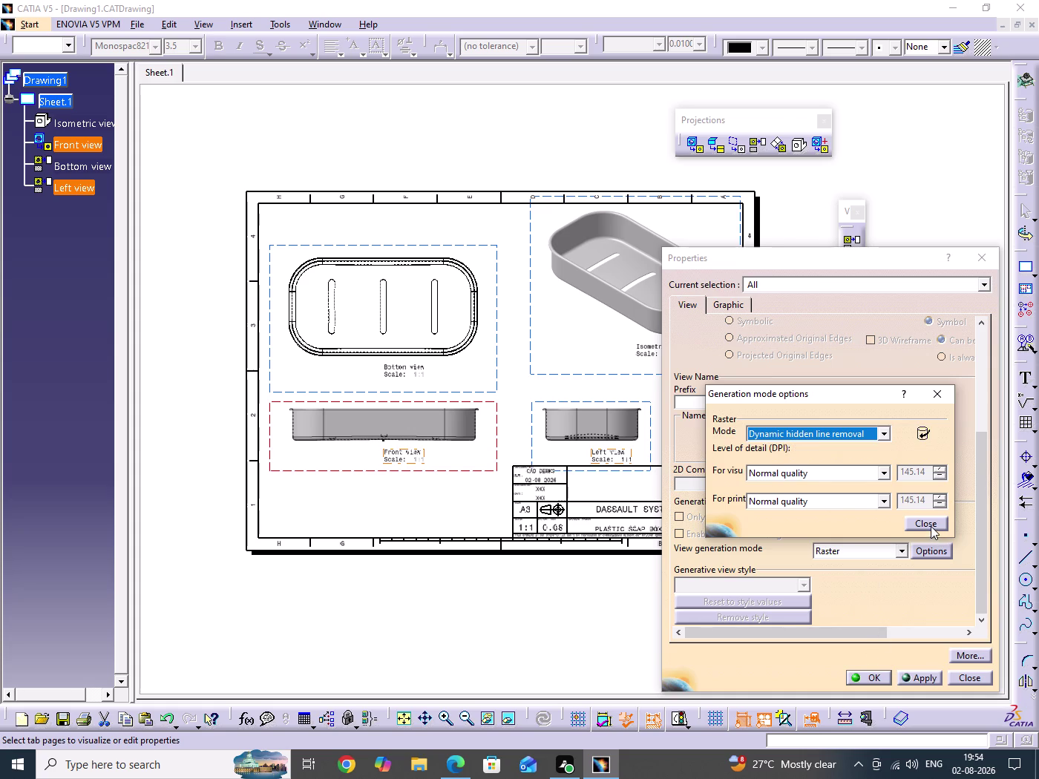
click(930, 526)
click(868, 682)
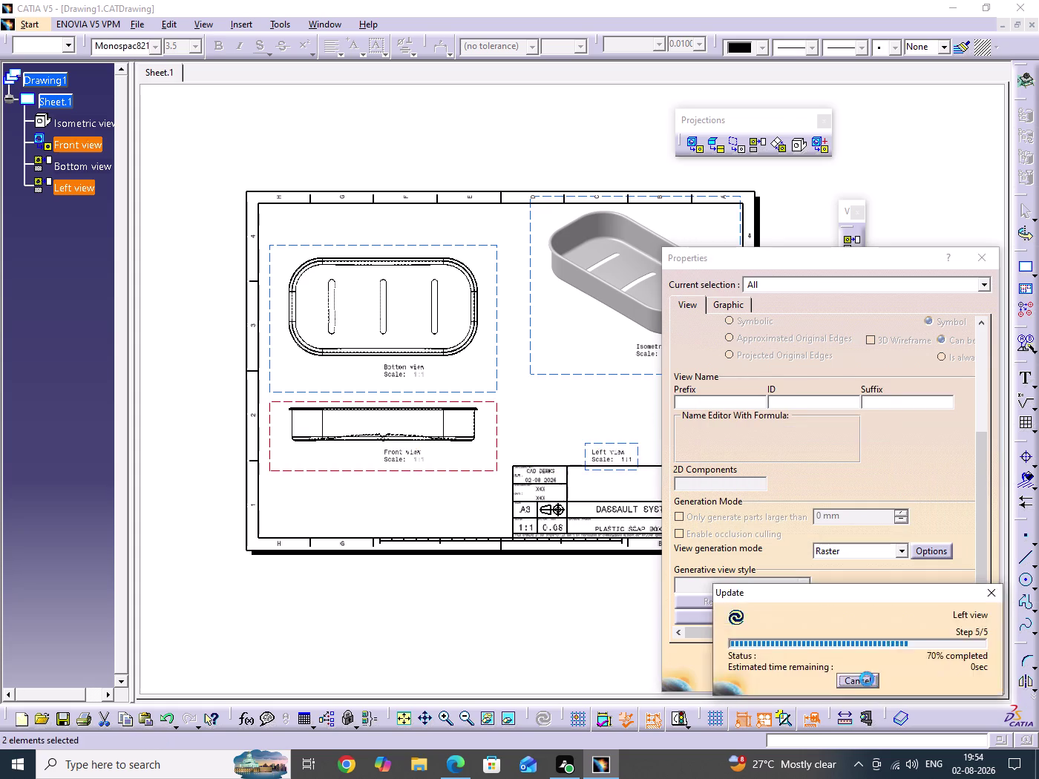
Save the drawing and turn off the dashed view frames.
click(873, 536)
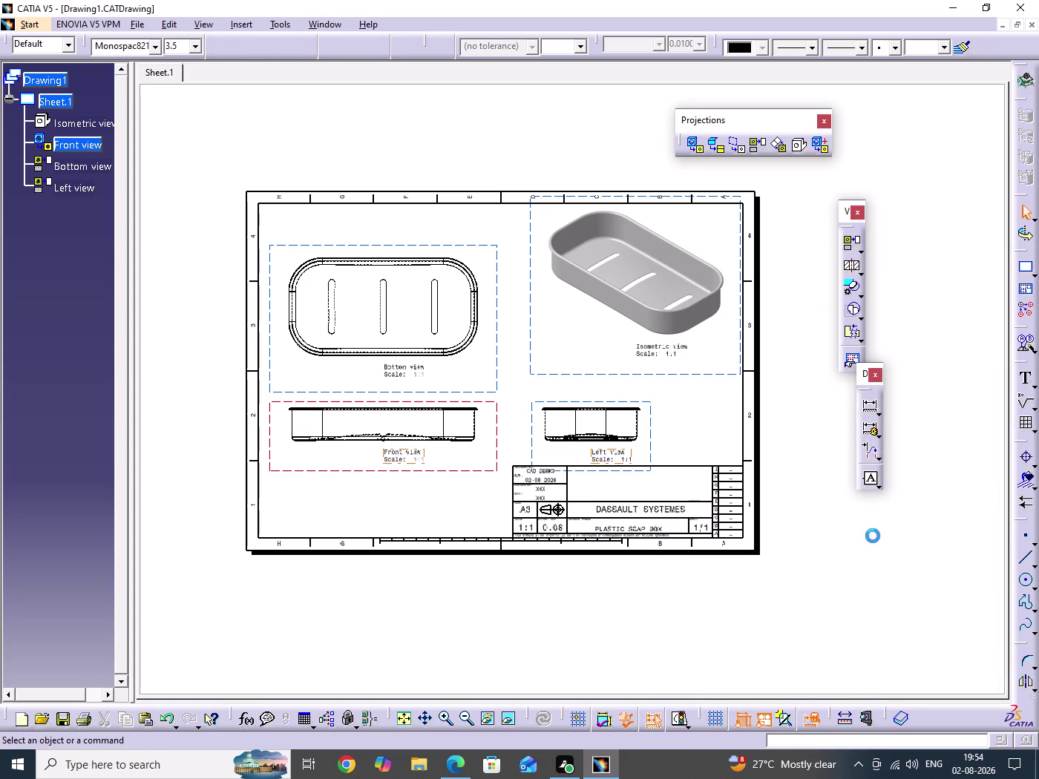
key(ctrl+s)
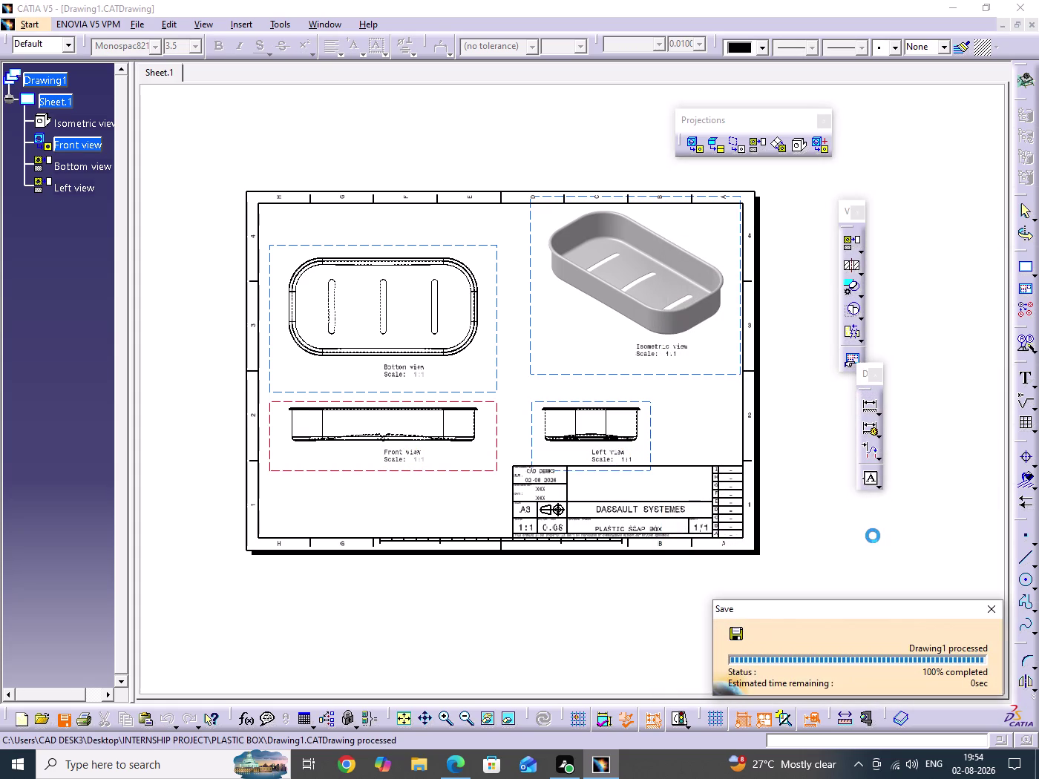
click(813, 535)
middle_drag(819, 551, 786, 571)
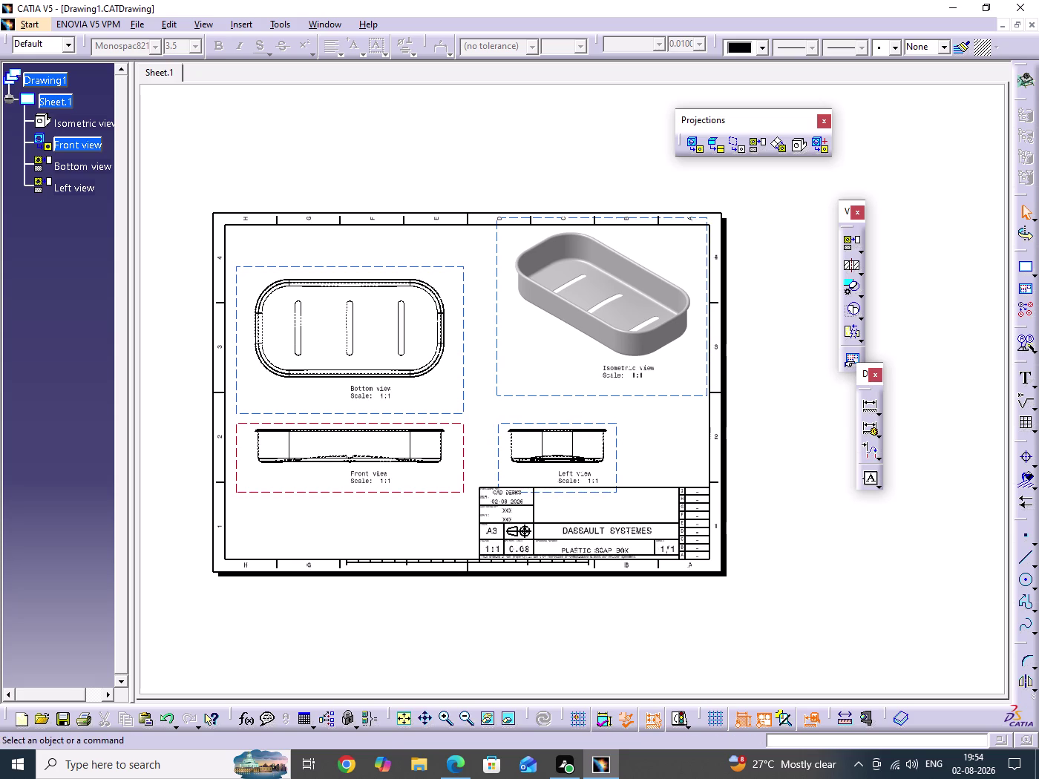
click(768, 724)
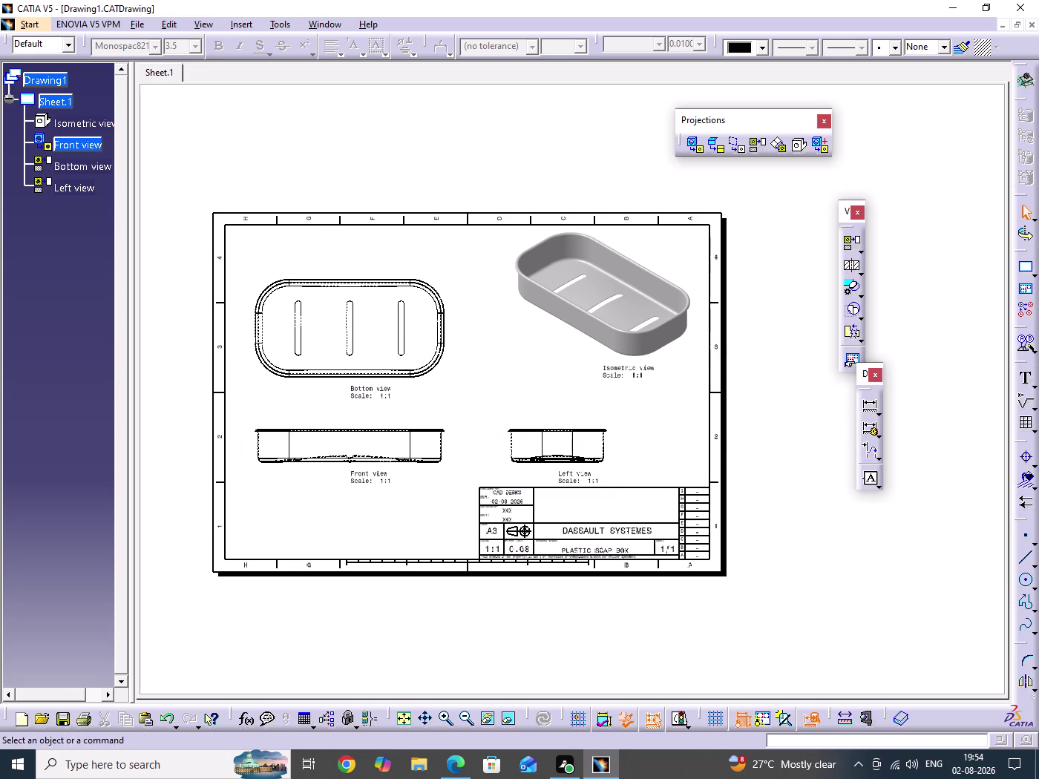
click(782, 560)
key(ctrl+s)
drag(796, 526, 813, 588)
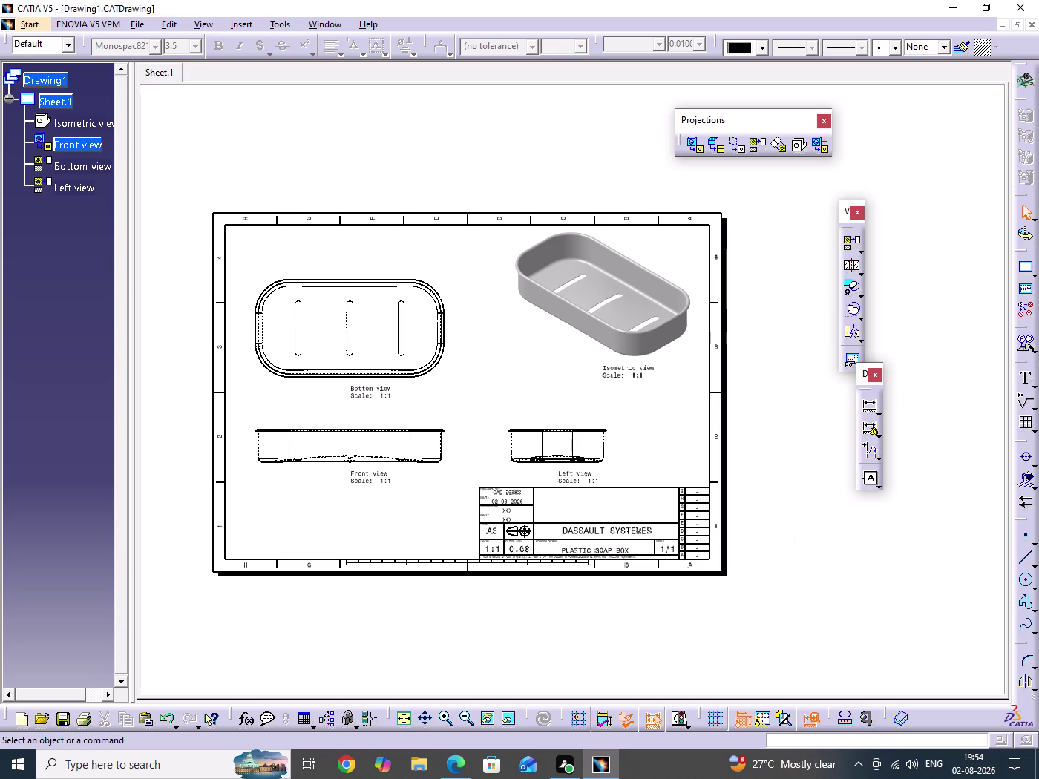
key(ctrl+s)
Bring up the print settings and preview the printed drawing page.
click(134, 28)
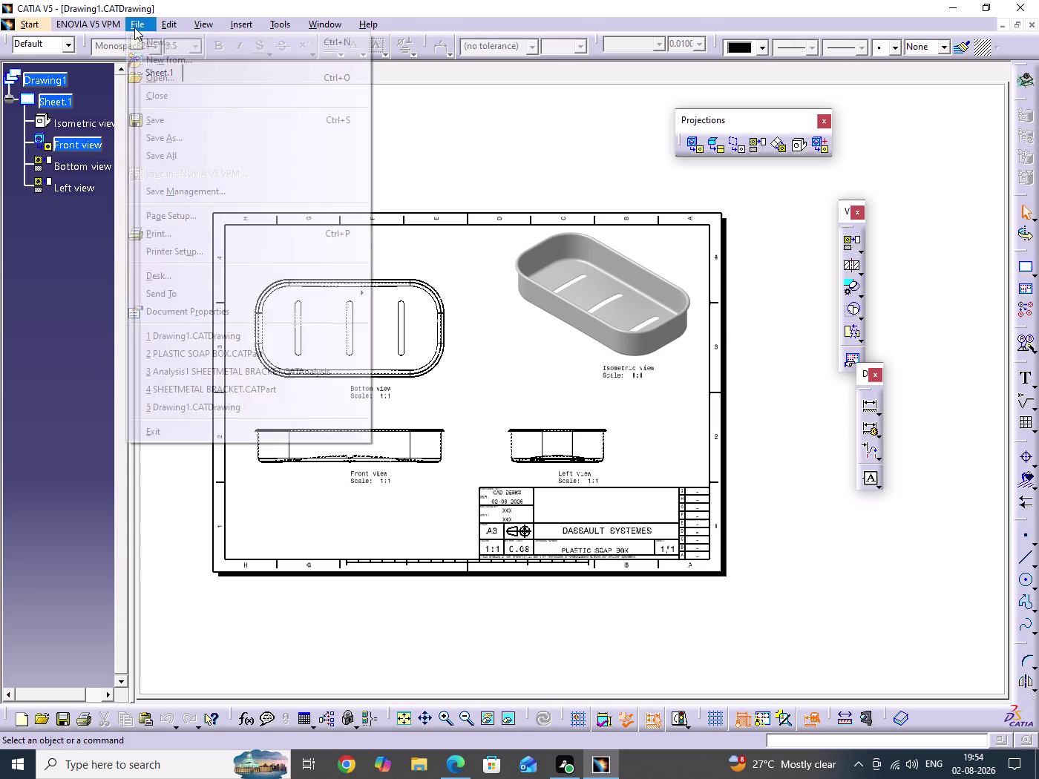
click(163, 235)
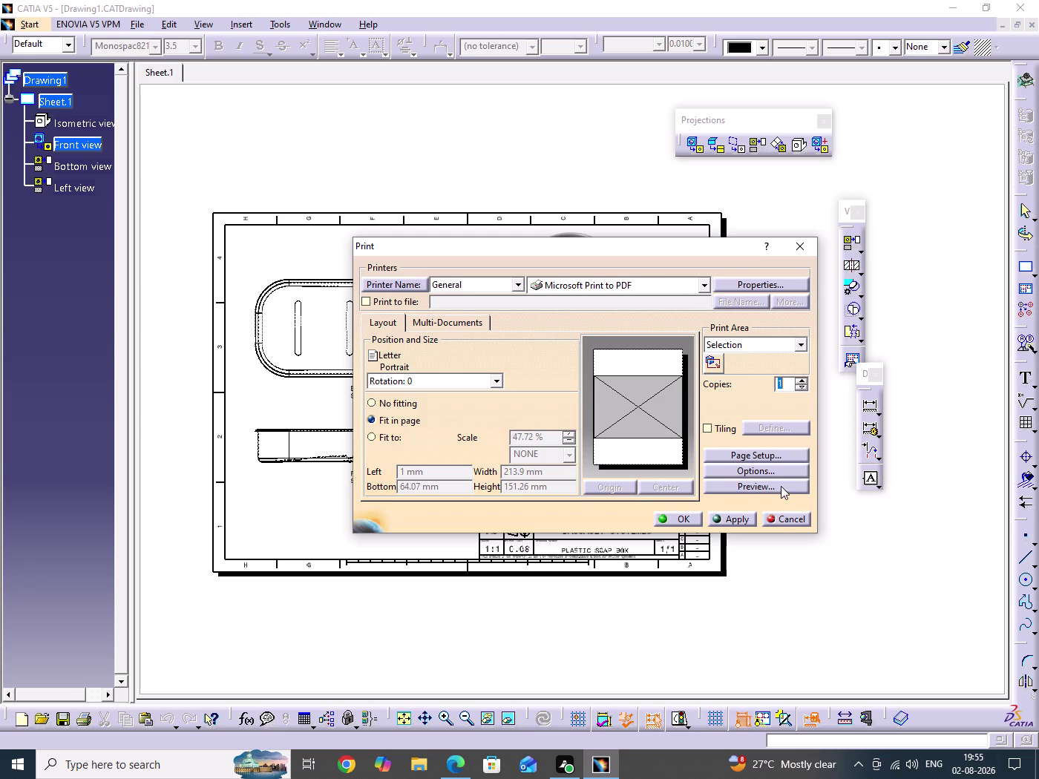
click(734, 486)
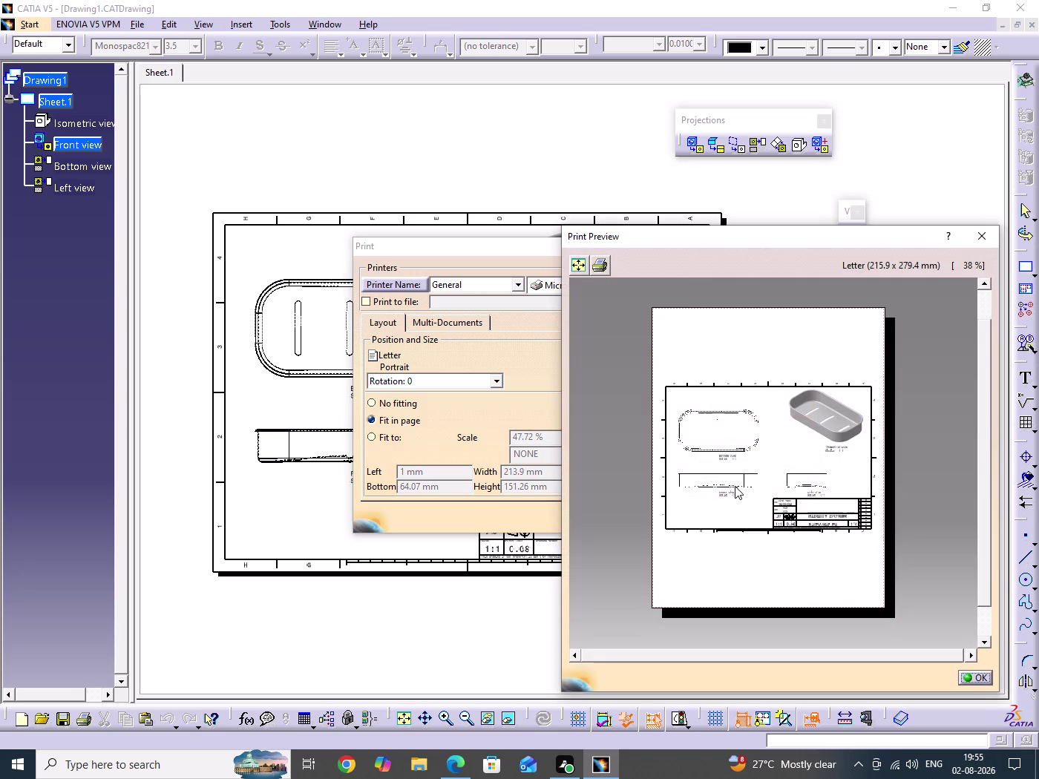
click(968, 678)
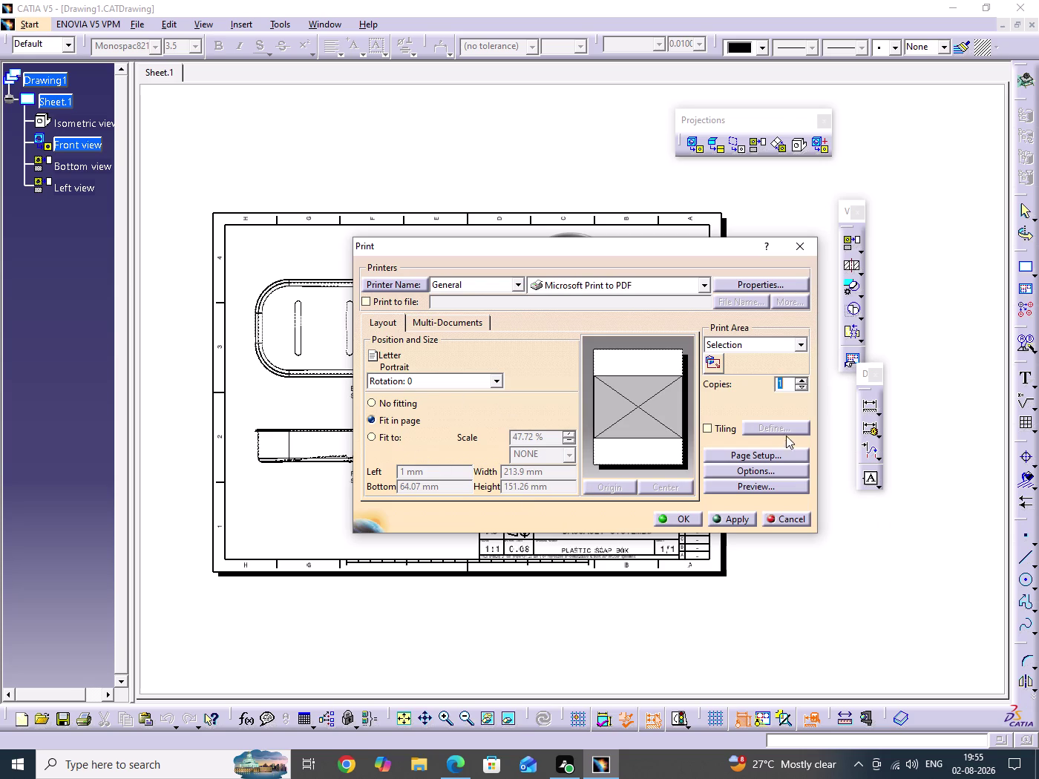
Set the paper size to A3 ISO, preview it, and apply the print settings.
click(751, 457)
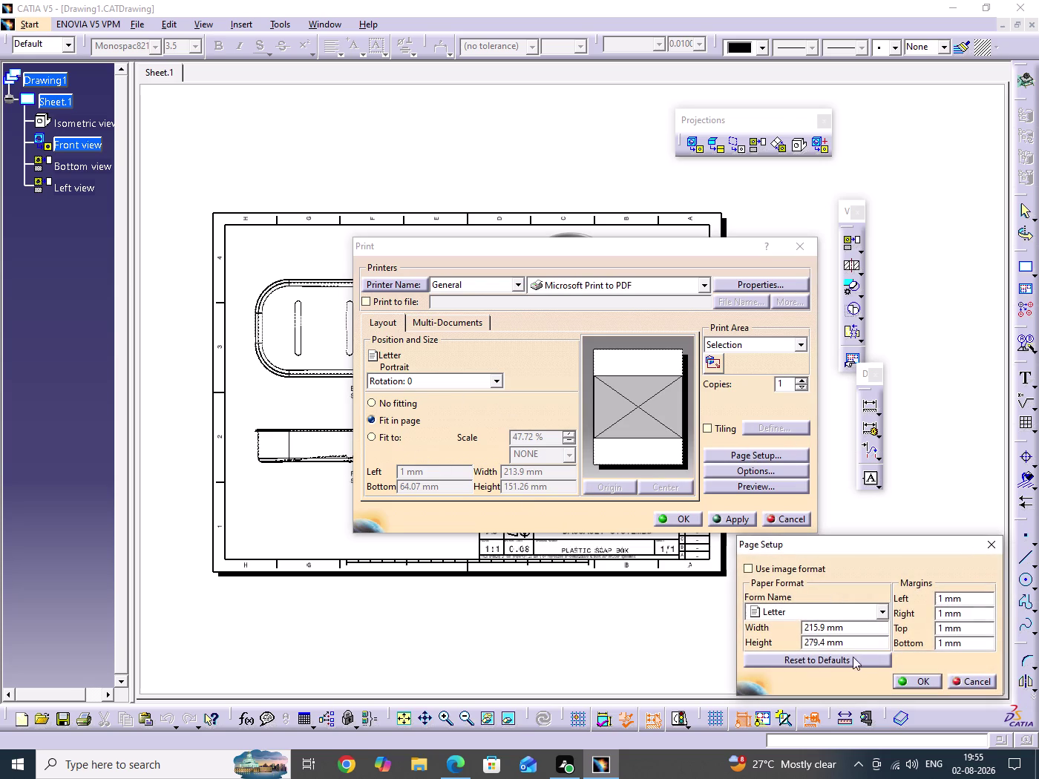
click(883, 612)
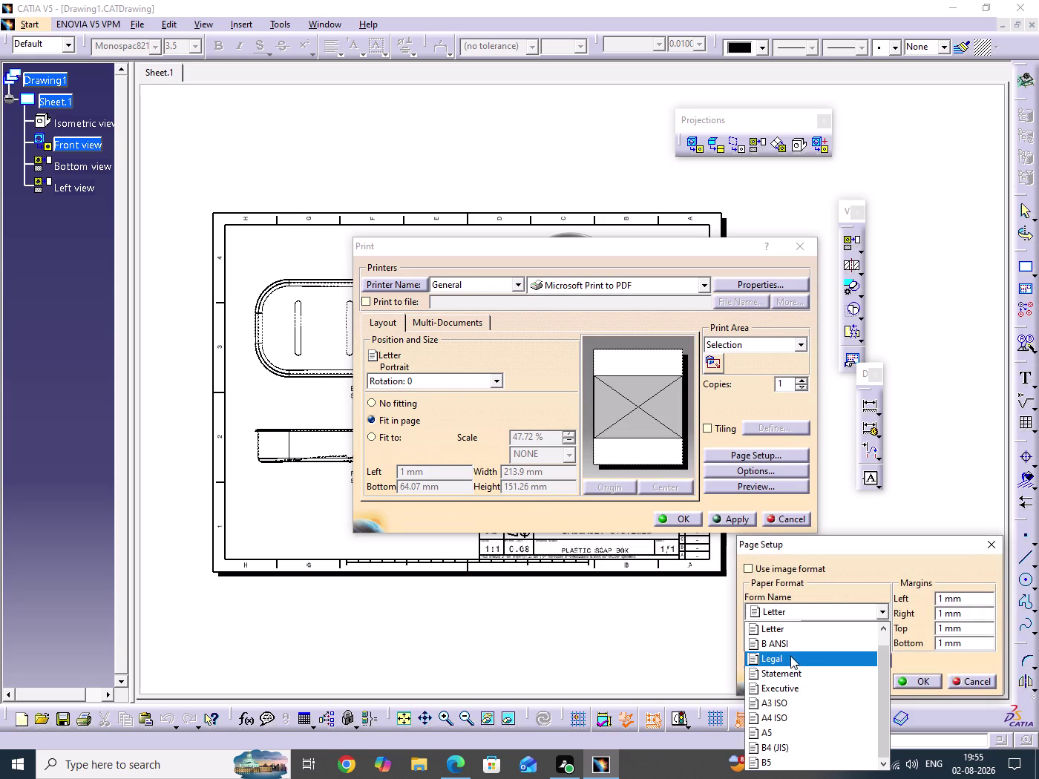
scroll(up, 3)
scroll(up, 3)
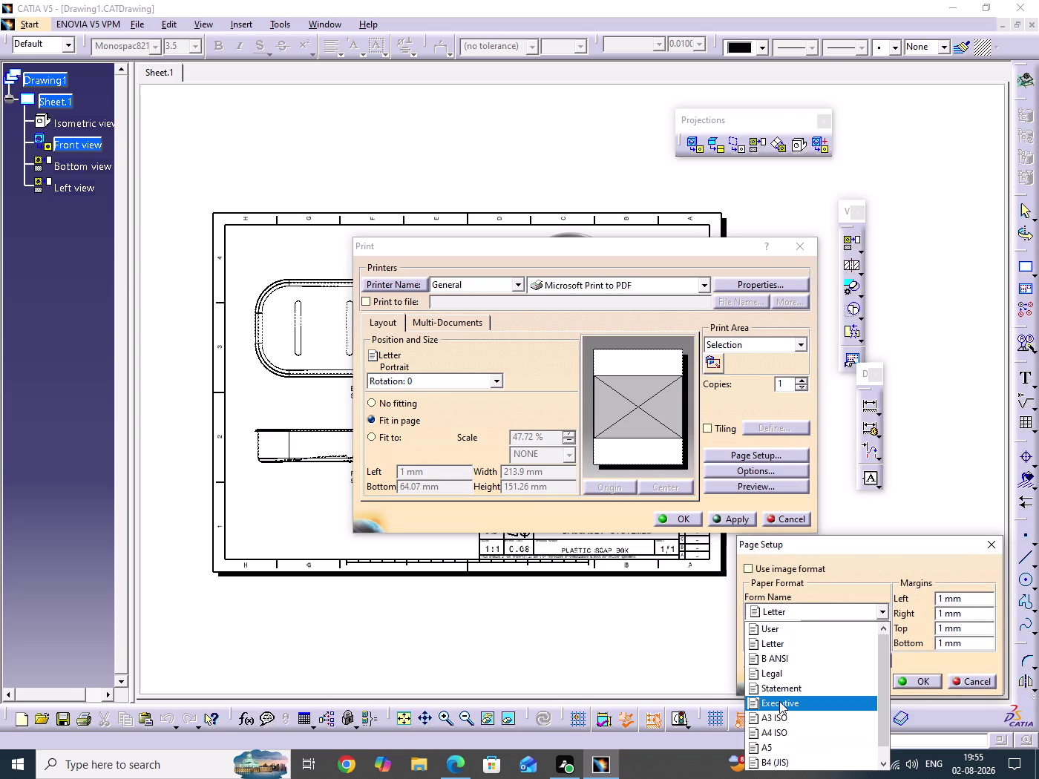
scroll(up, 3)
click(778, 712)
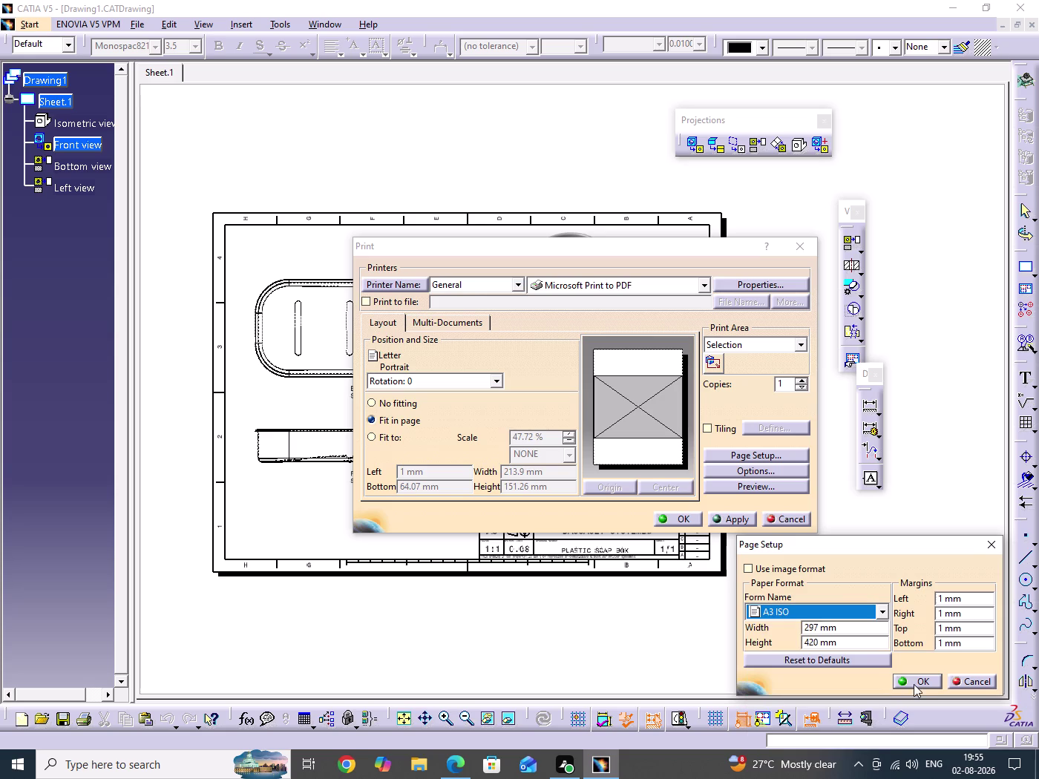
click(913, 684)
click(741, 488)
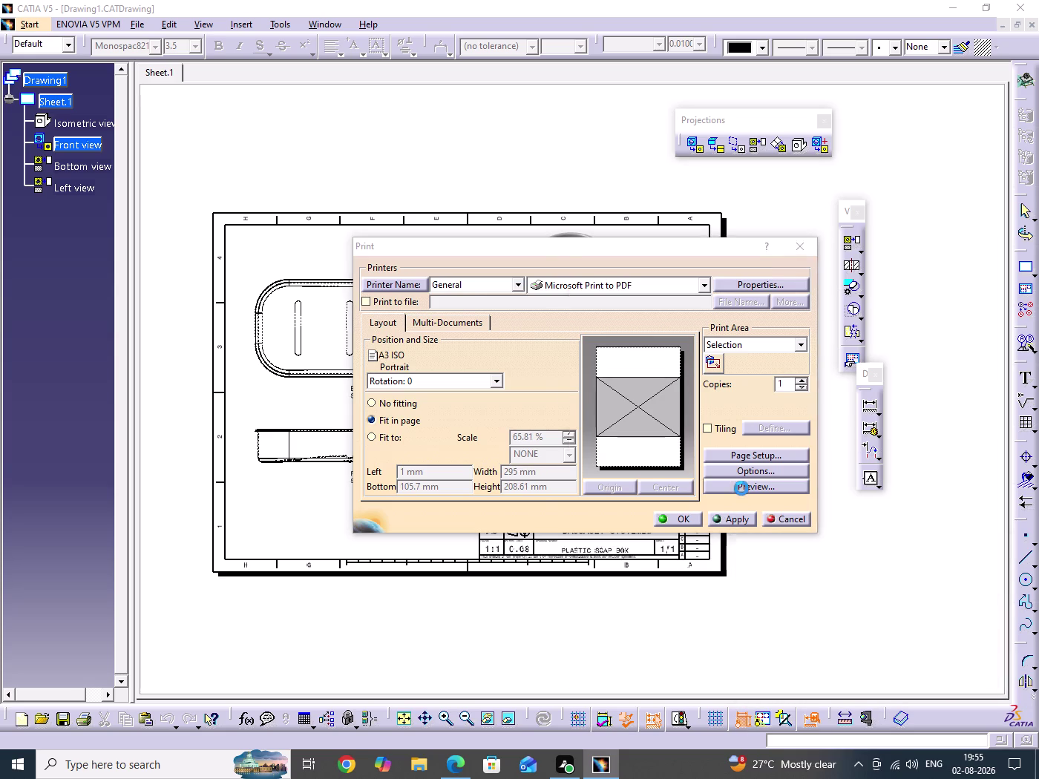
click(964, 675)
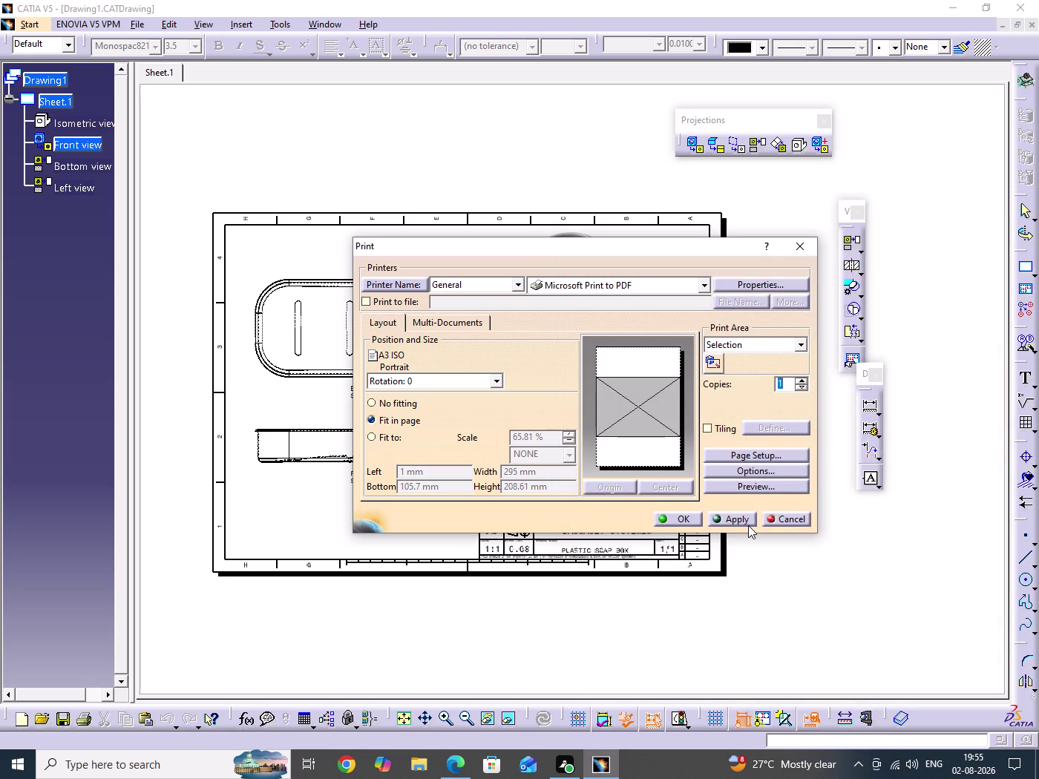
click(791, 520)
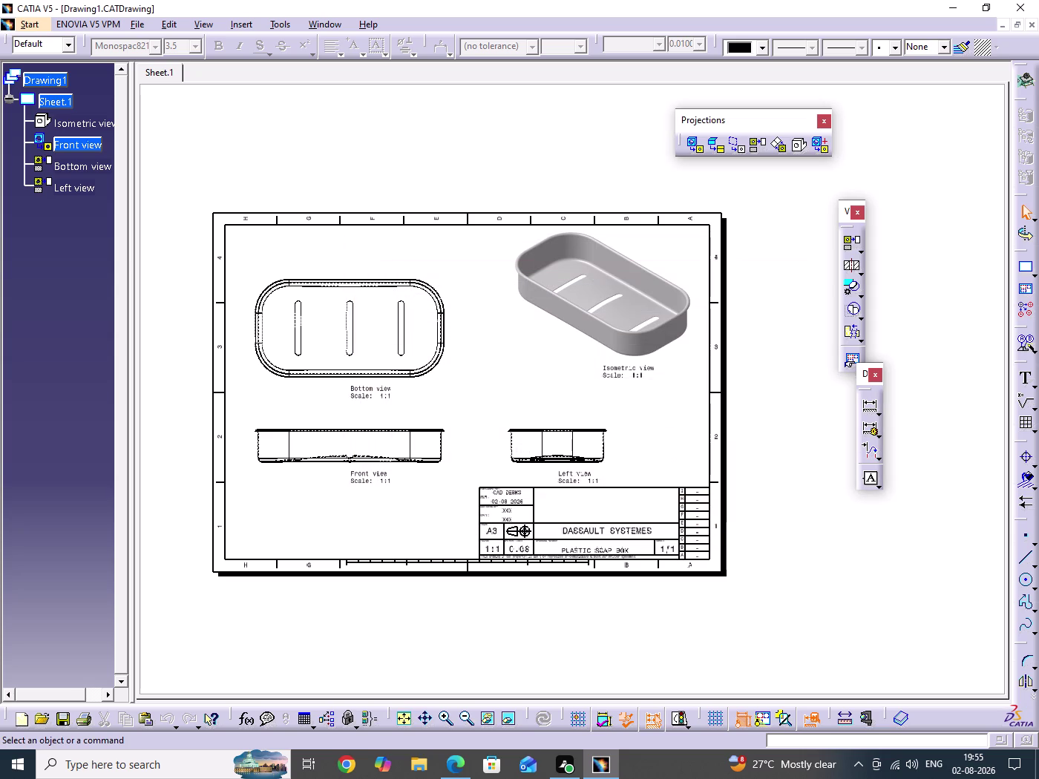
Turn the view frames back on around each drawing view.
click(502, 387)
middle_drag(475, 401, 560, 426)
middle_drag(580, 437, 596, 346)
middle_drag(511, 412, 643, 420)
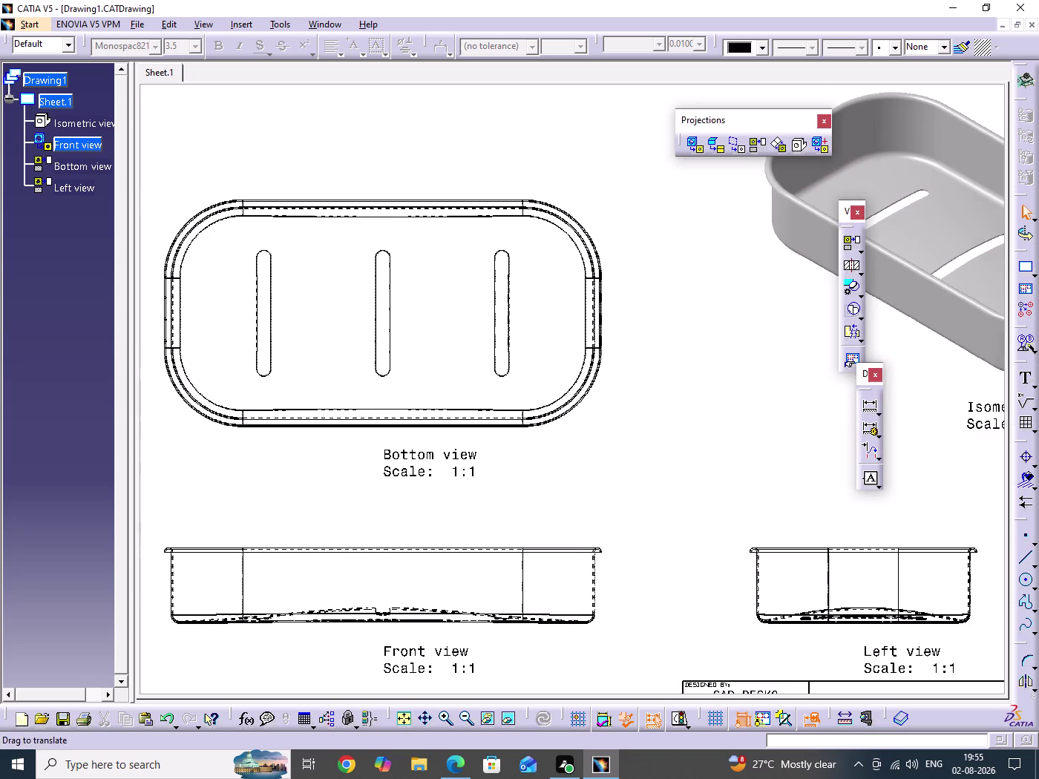
middle_drag(643, 421, 645, 420)
middle_drag(637, 430, 653, 473)
middle_drag(651, 477, 573, 380)
middle_drag(595, 358, 593, 388)
click(770, 724)
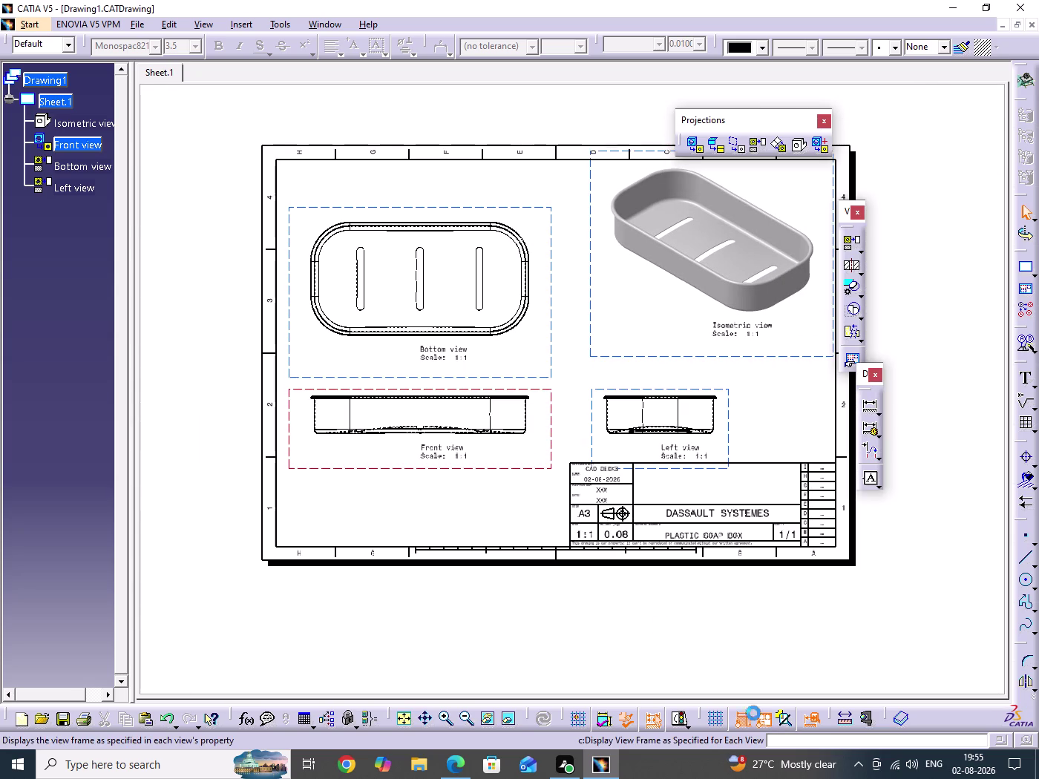
Apply shading with edges and no light source to the Bottom view.
right_click(549, 315)
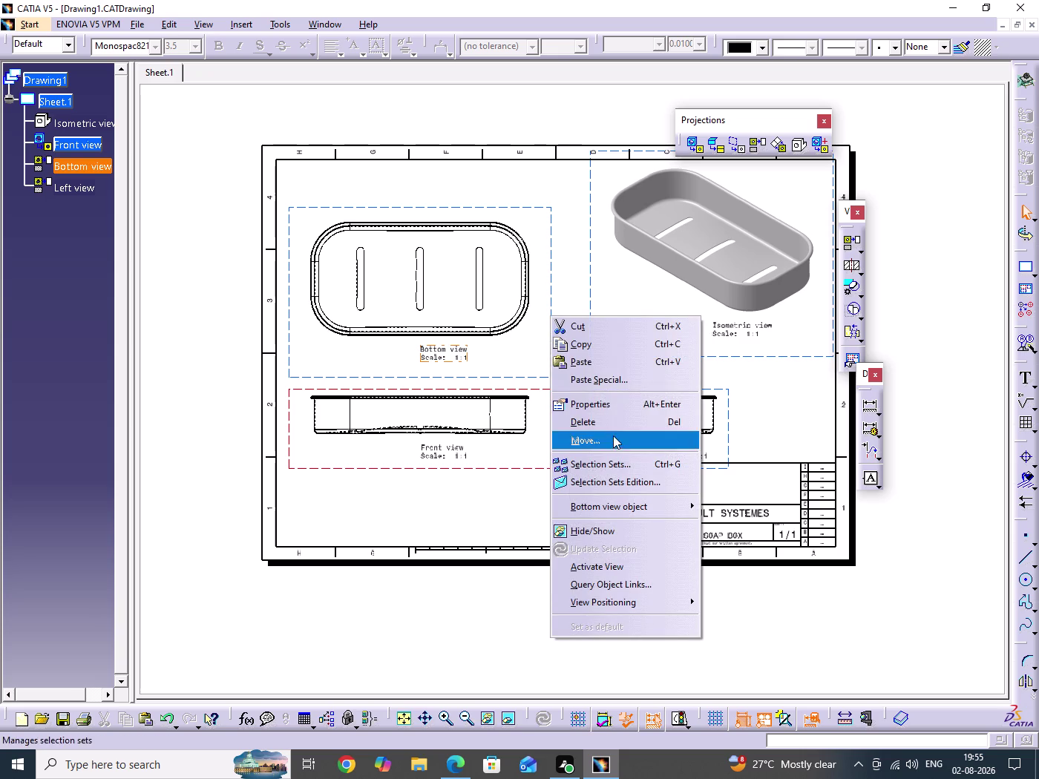
click(606, 408)
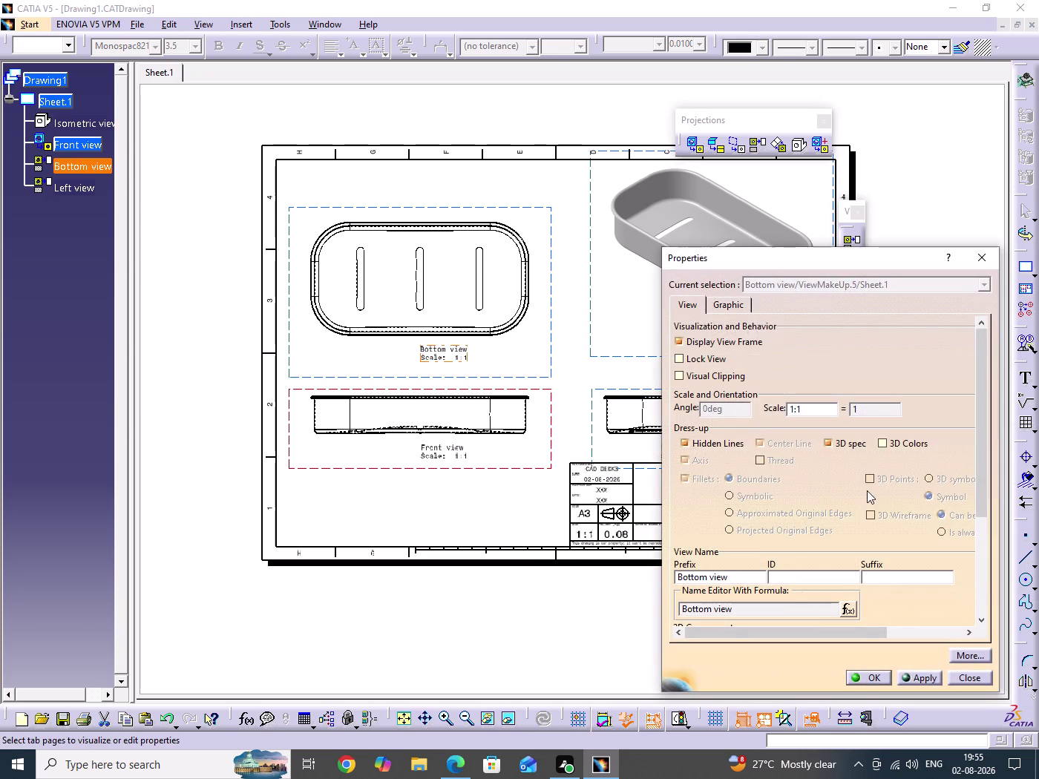
drag(984, 507, 986, 575)
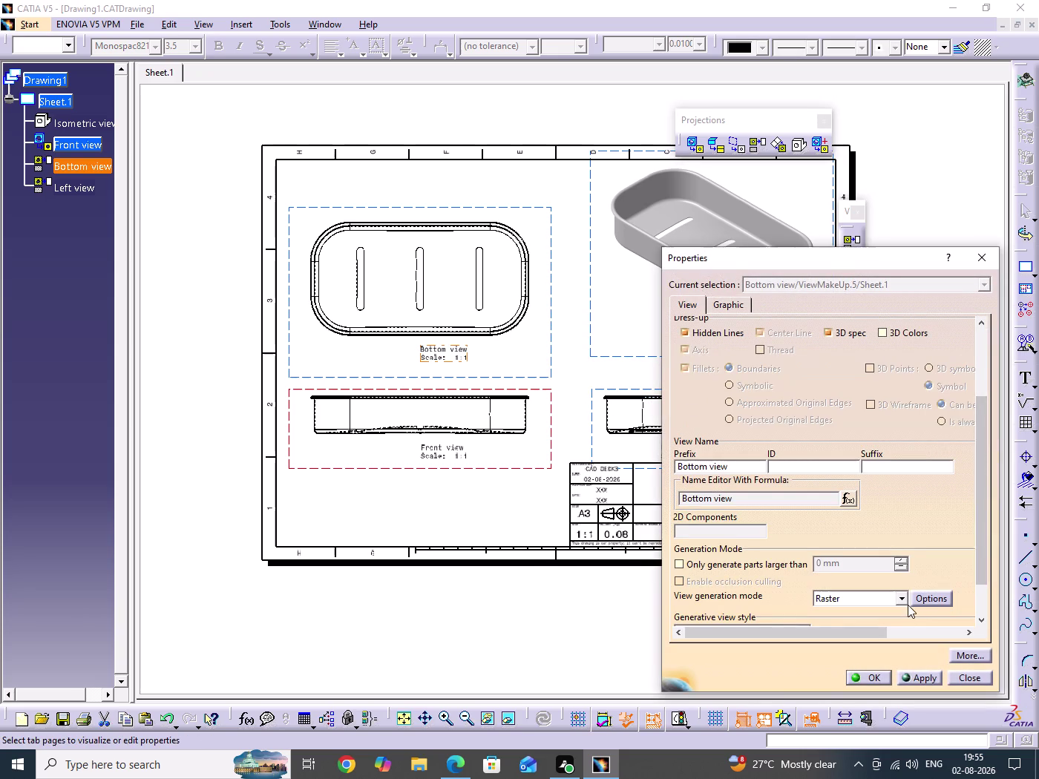
click(928, 598)
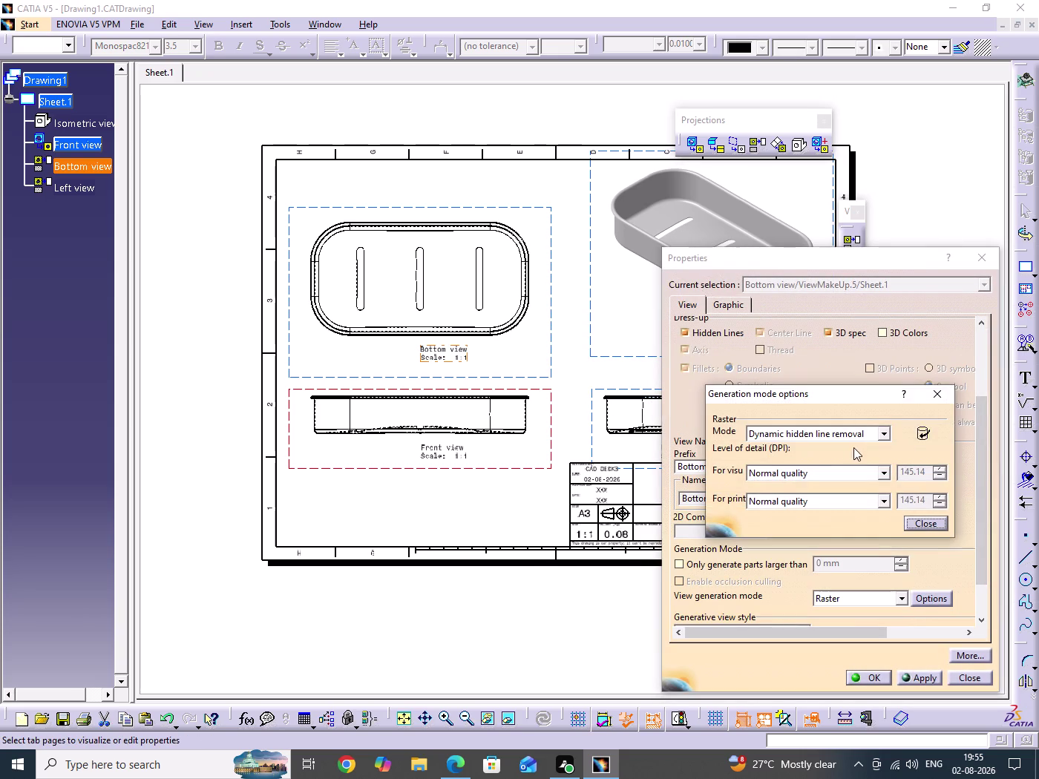
click(887, 431)
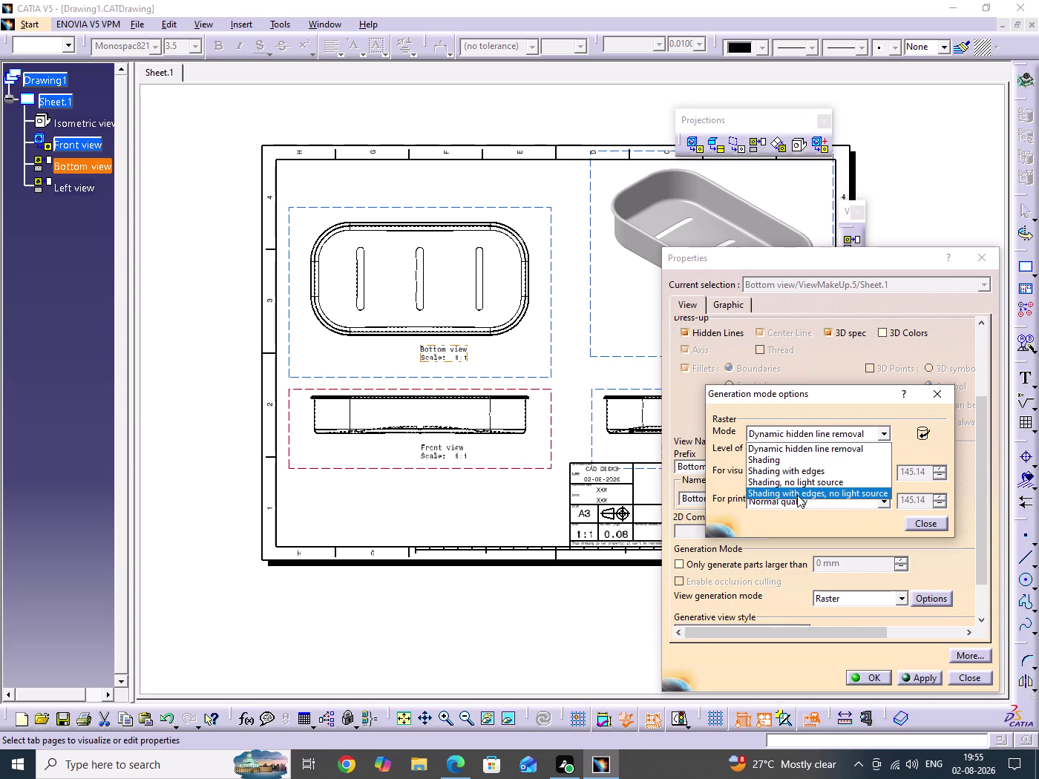
click(797, 495)
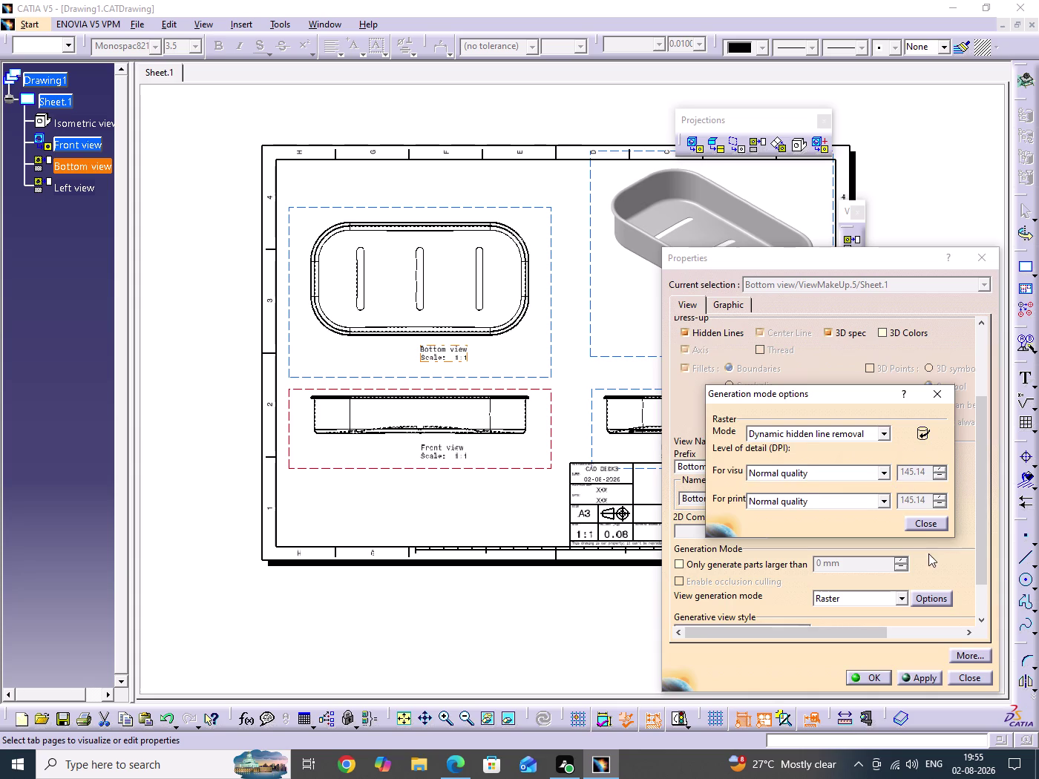
click(924, 524)
click(923, 678)
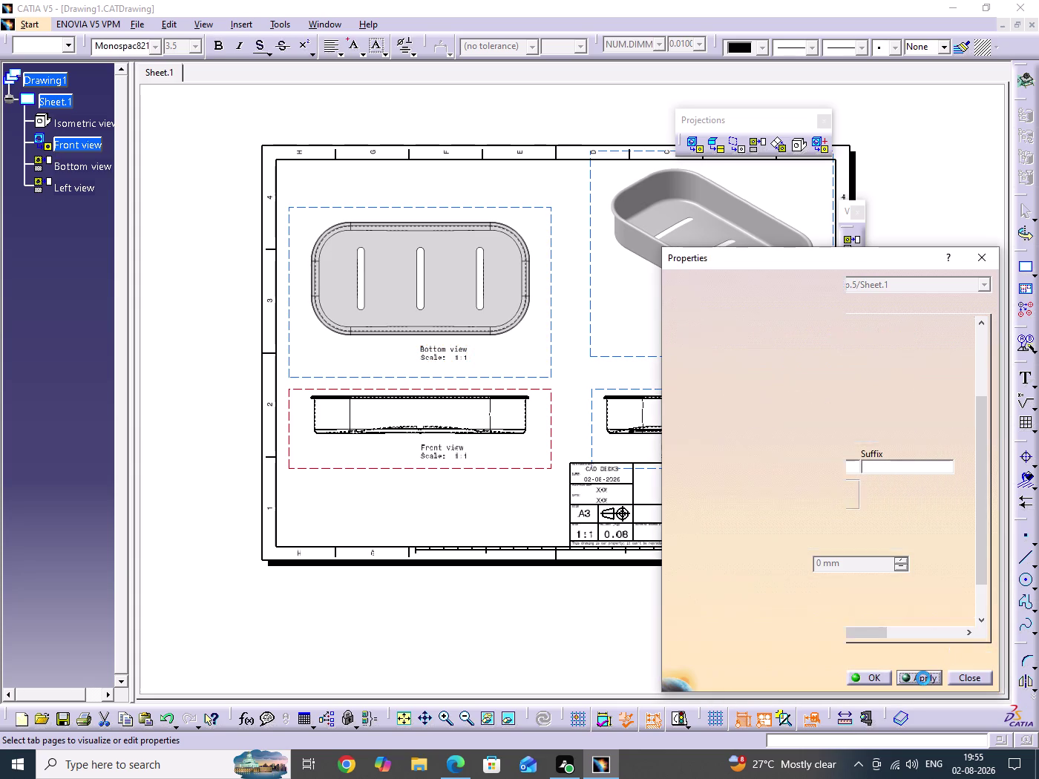
Return the Bottom view to Dynamic hidden line removal and confirm its properties.
click(931, 597)
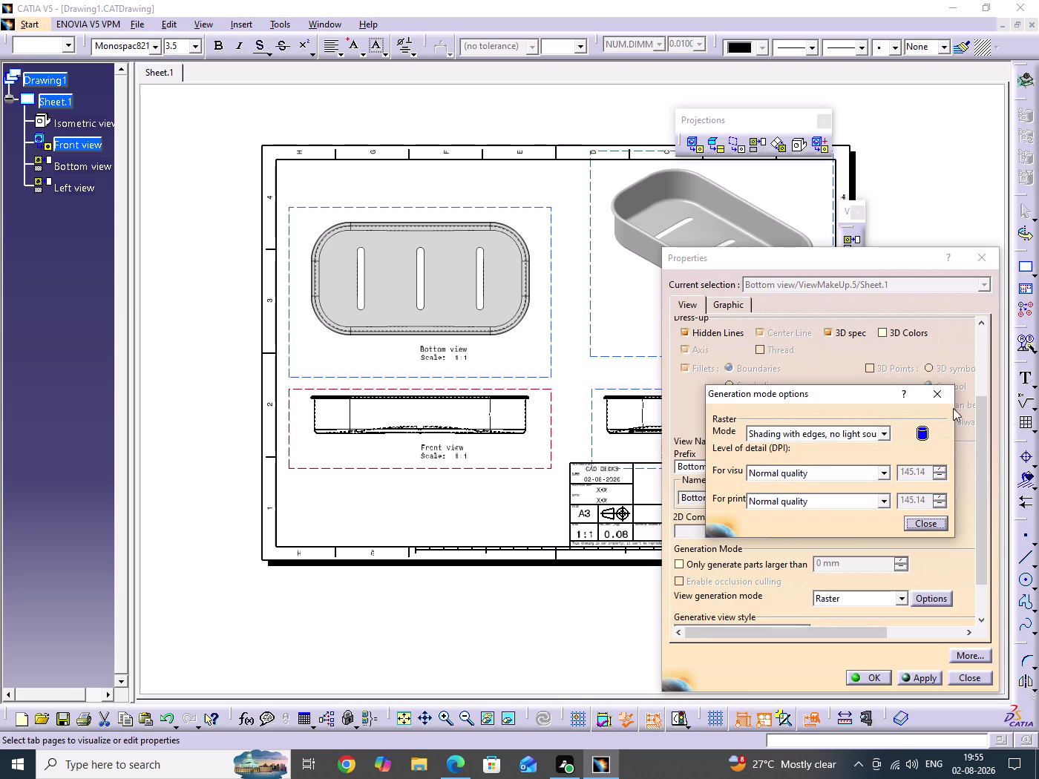
click(885, 433)
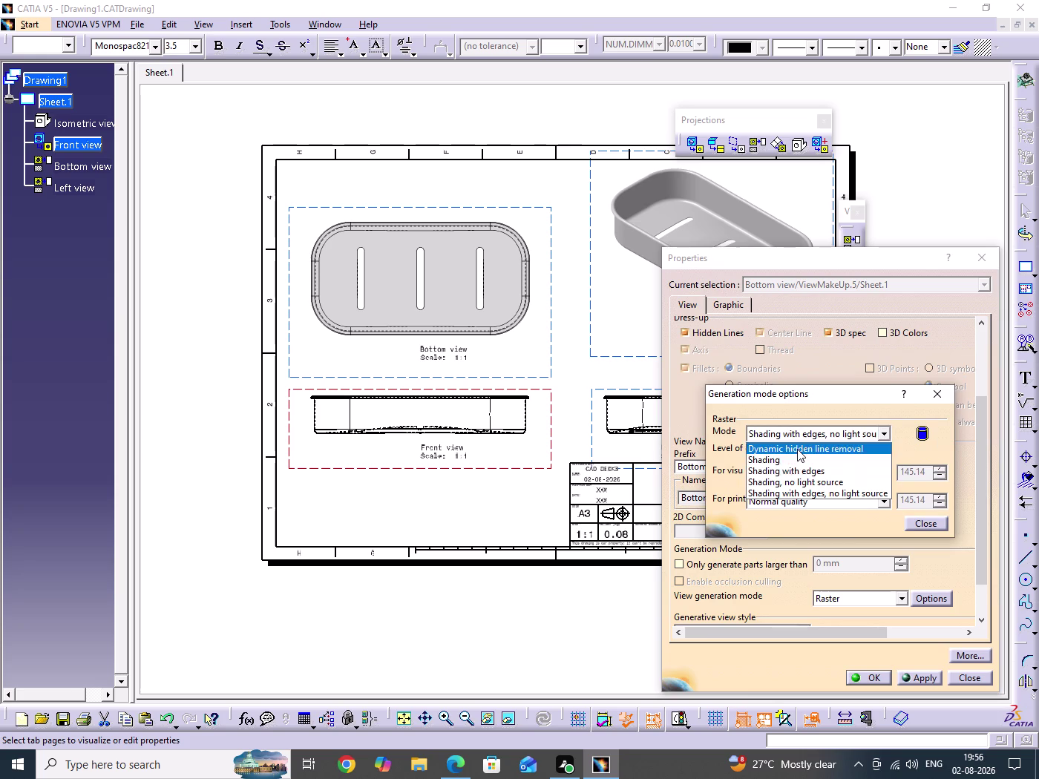
click(796, 449)
click(935, 523)
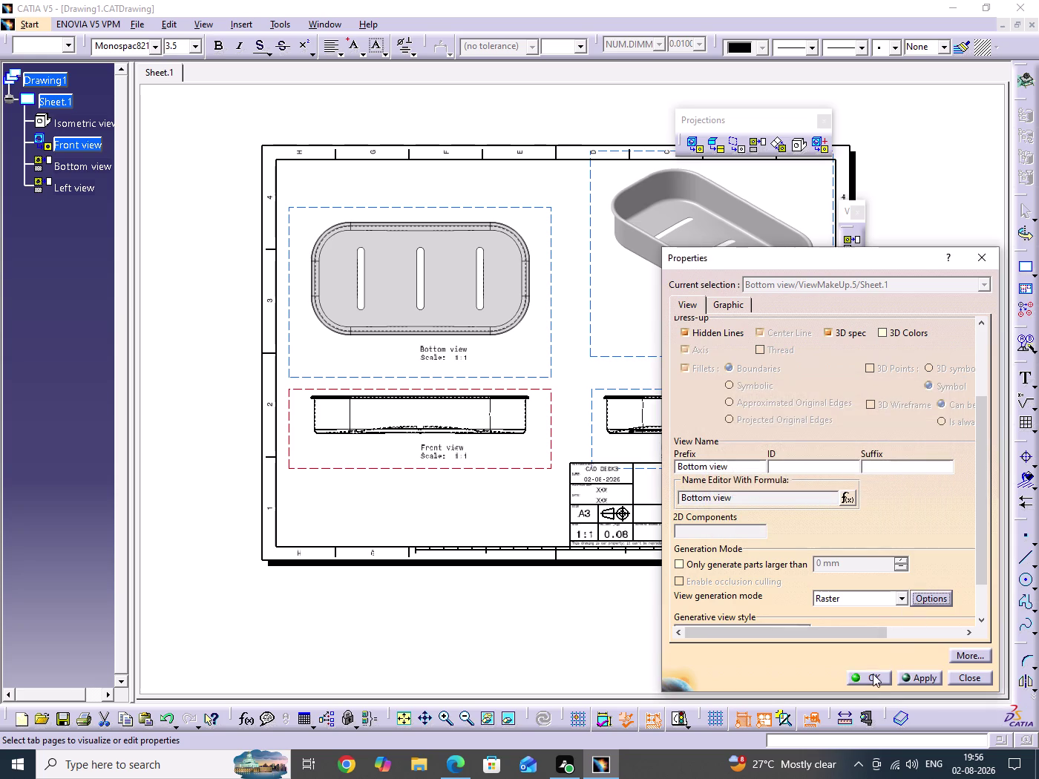
click(870, 676)
click(922, 568)
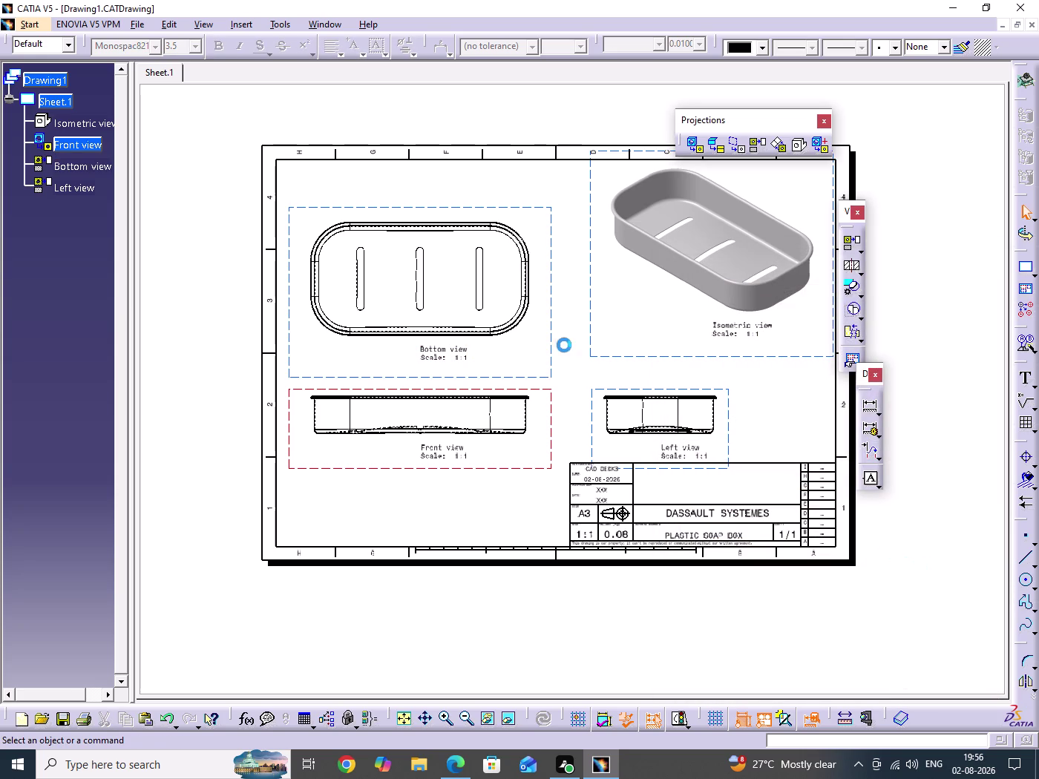
middle_drag(545, 326, 545, 354)
middle_drag(635, 445, 593, 452)
key(ctrl+s)
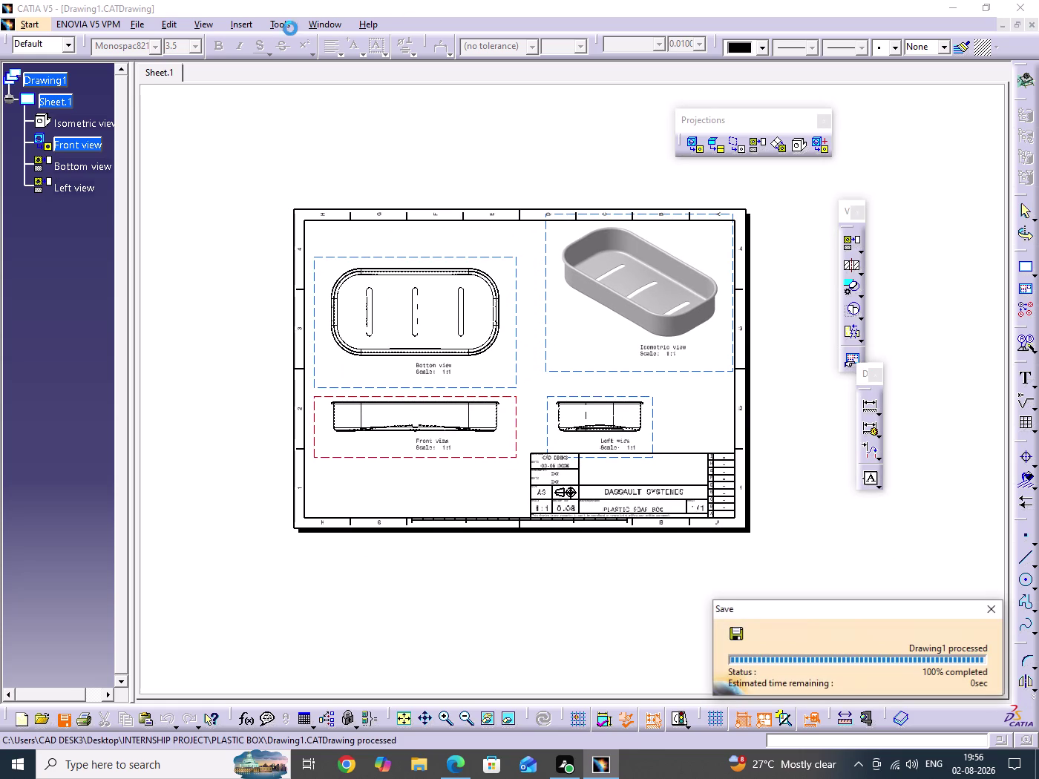
key(ctrl+p)
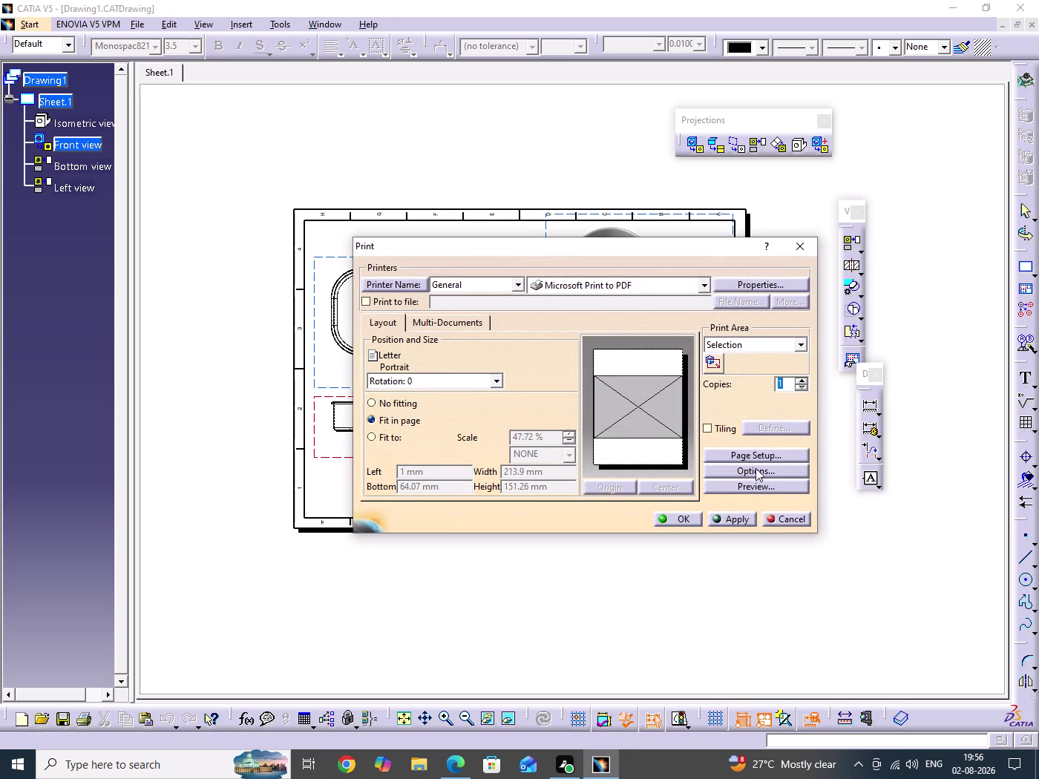
click(763, 457)
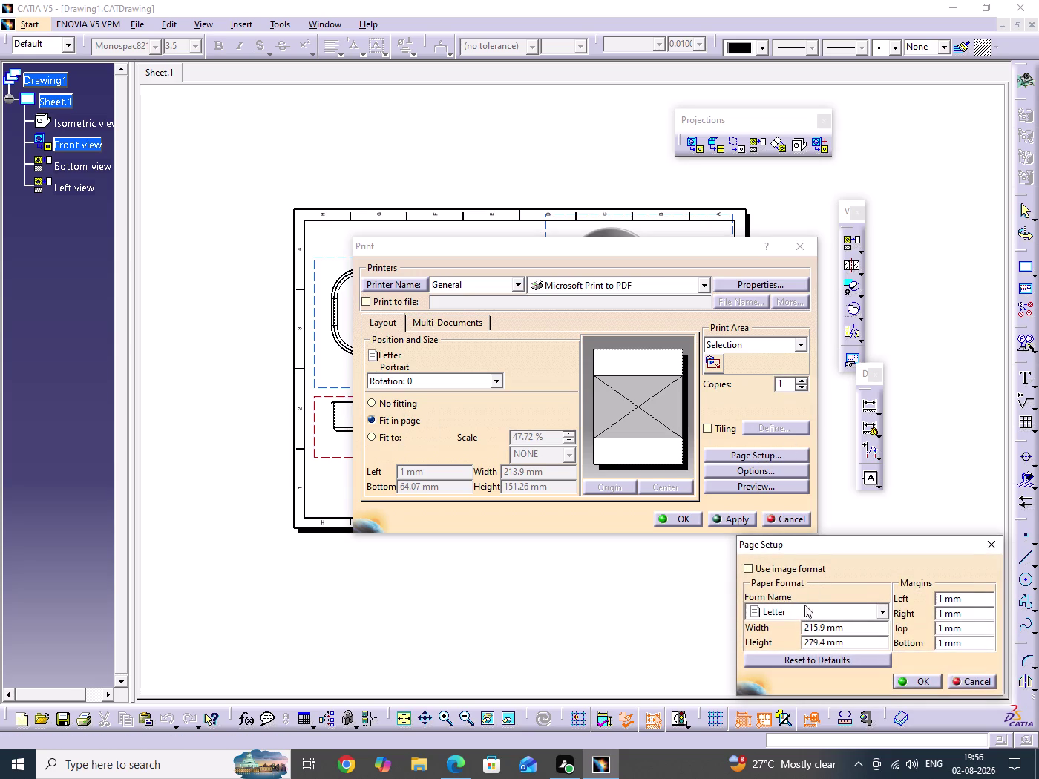
click(880, 611)
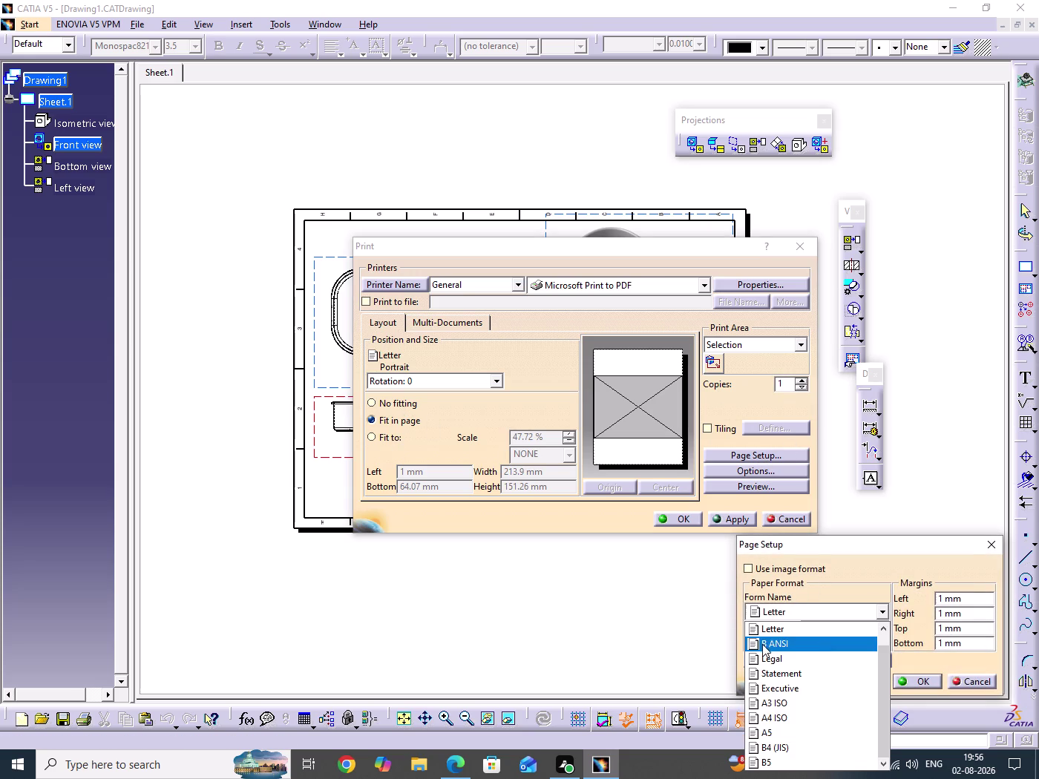
click(777, 709)
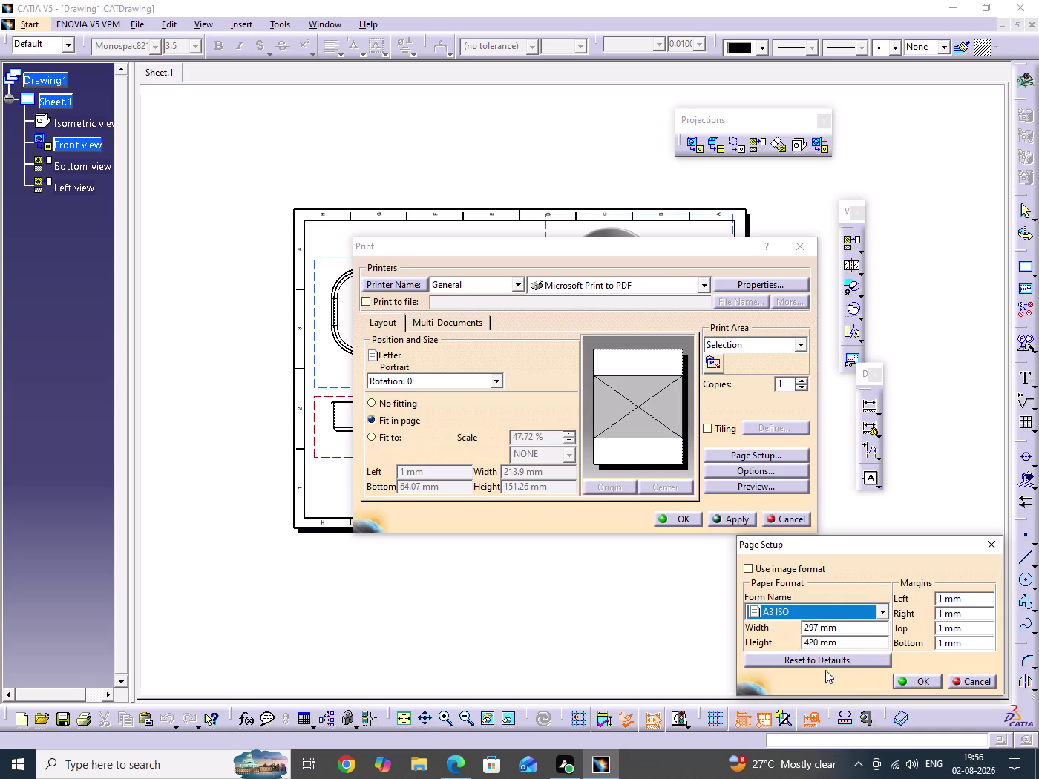
click(913, 682)
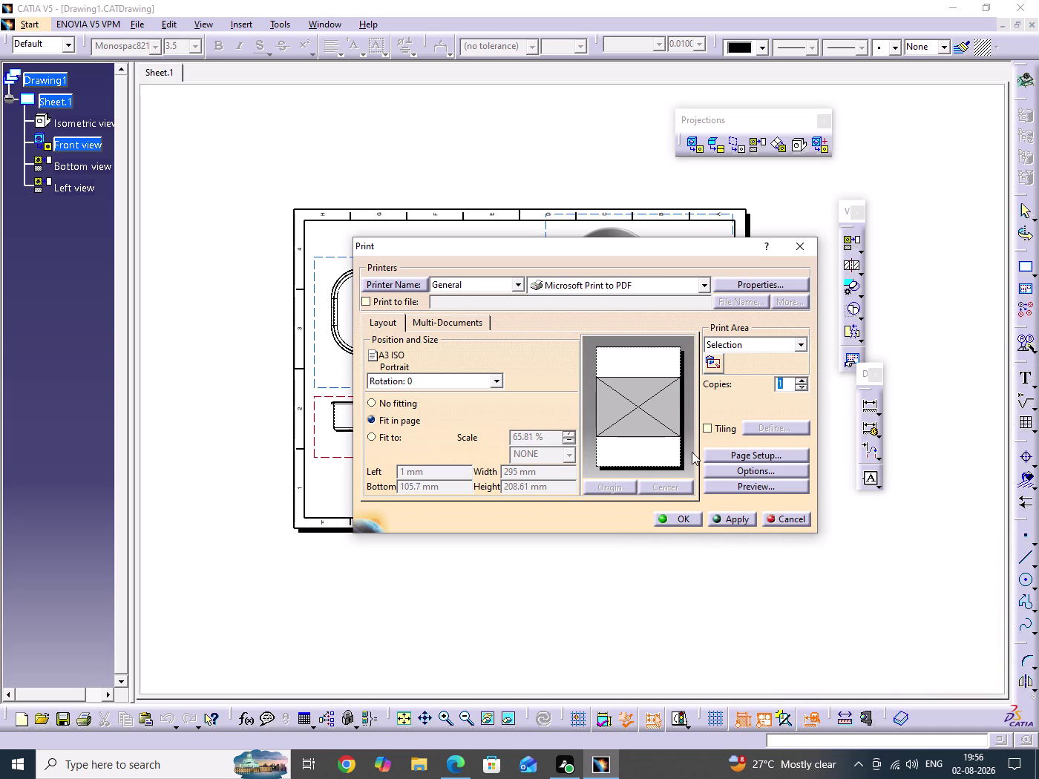
click(738, 488)
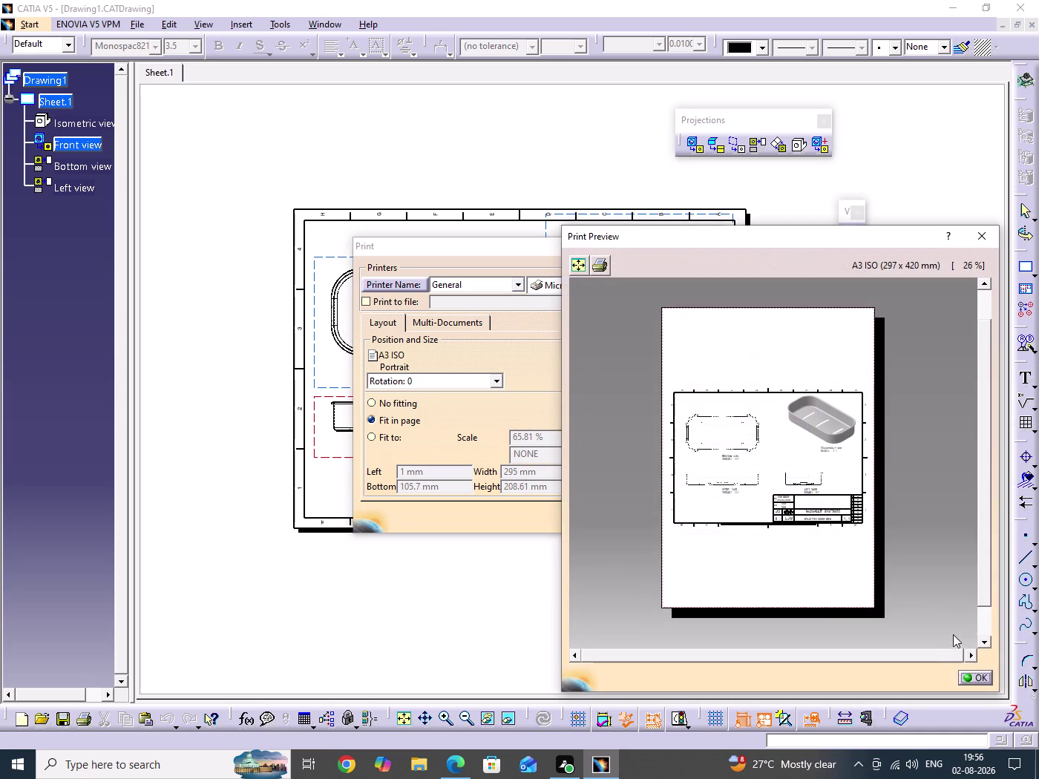
click(970, 674)
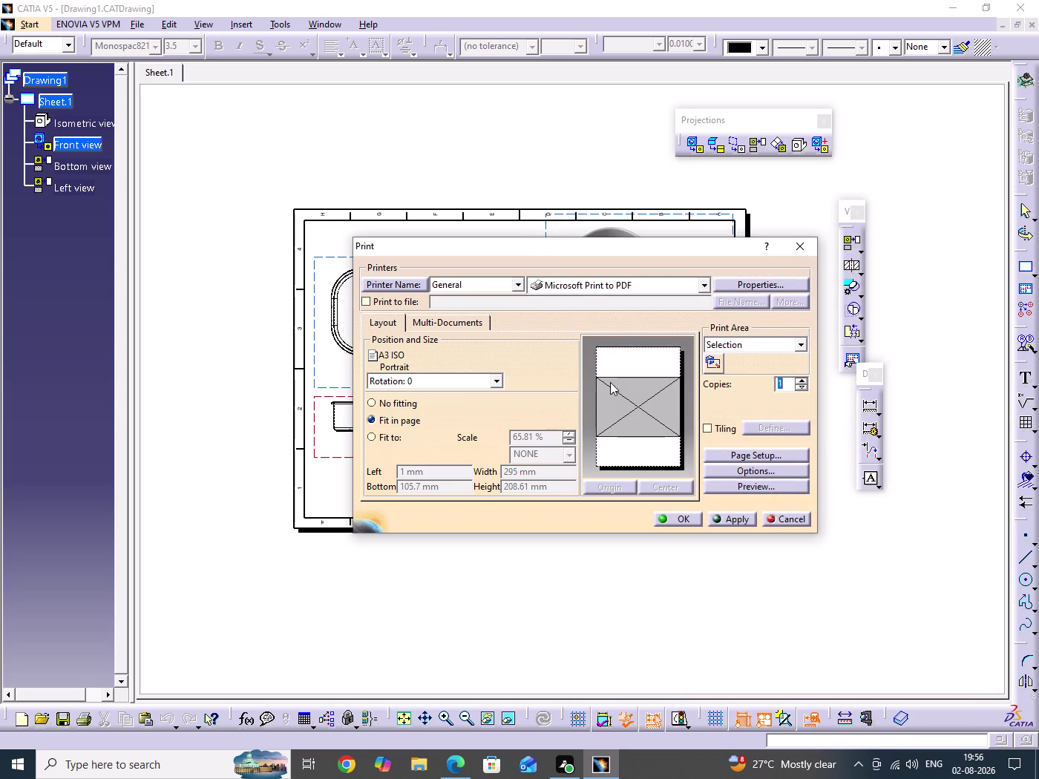
drag(567, 251, 483, 467)
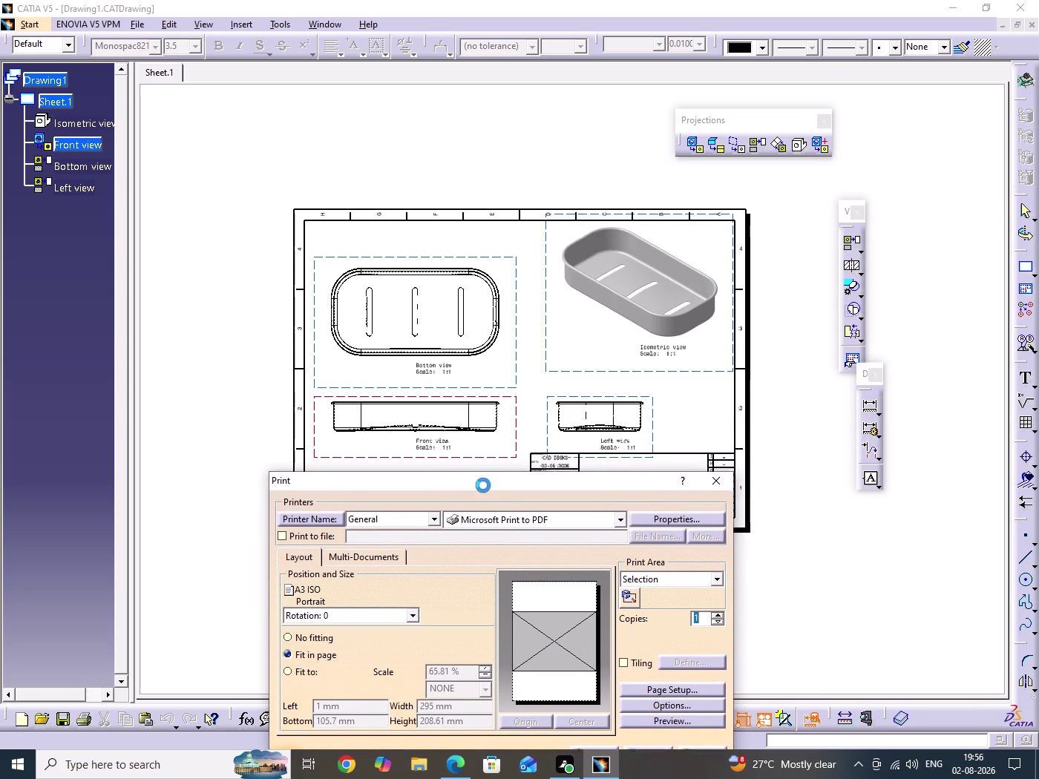
drag(483, 467, 481, 204)
click(713, 474)
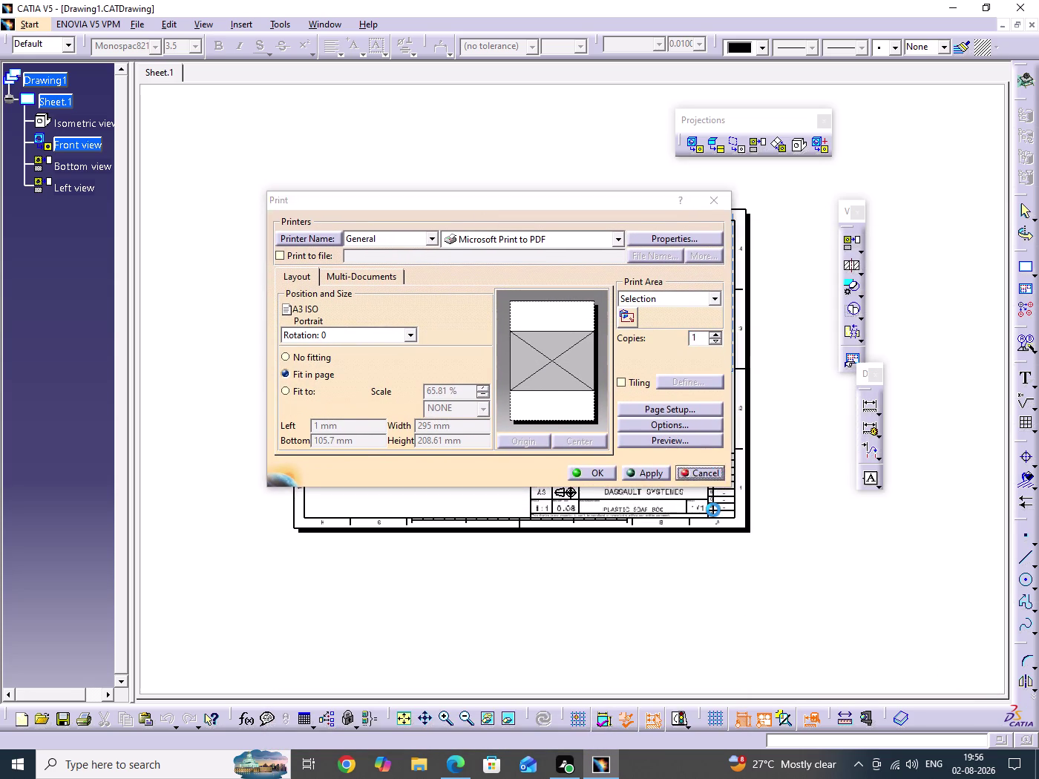
click(763, 725)
click(816, 572)
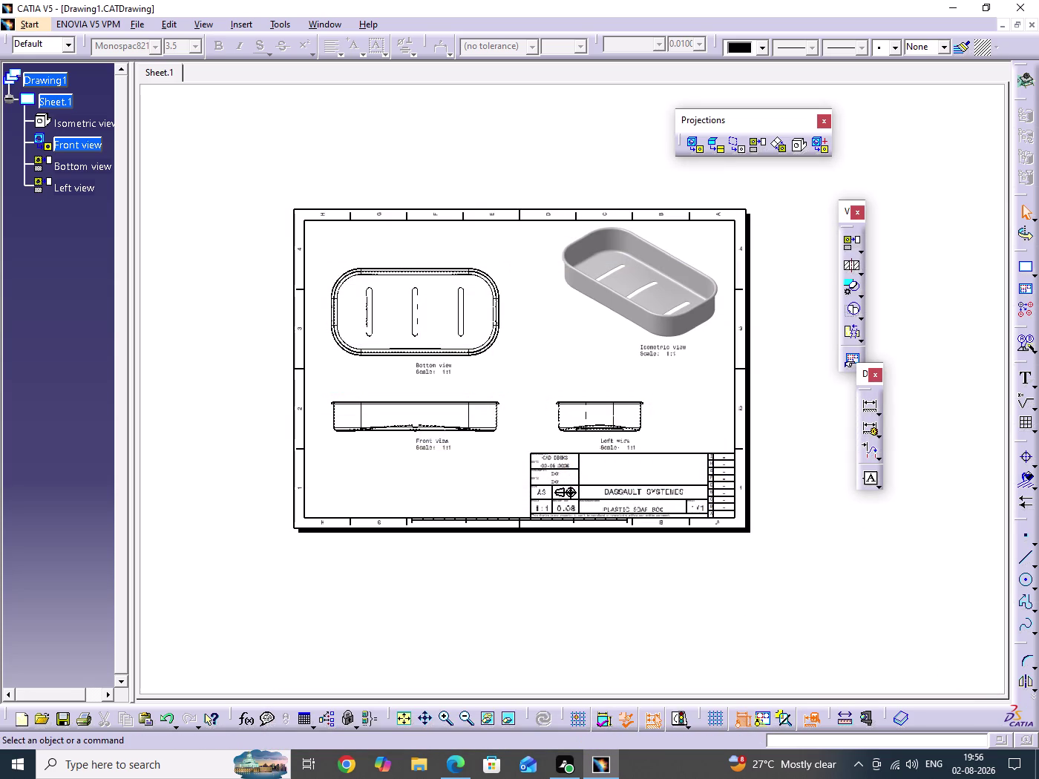
key(ctrl+s)
click(138, 21)
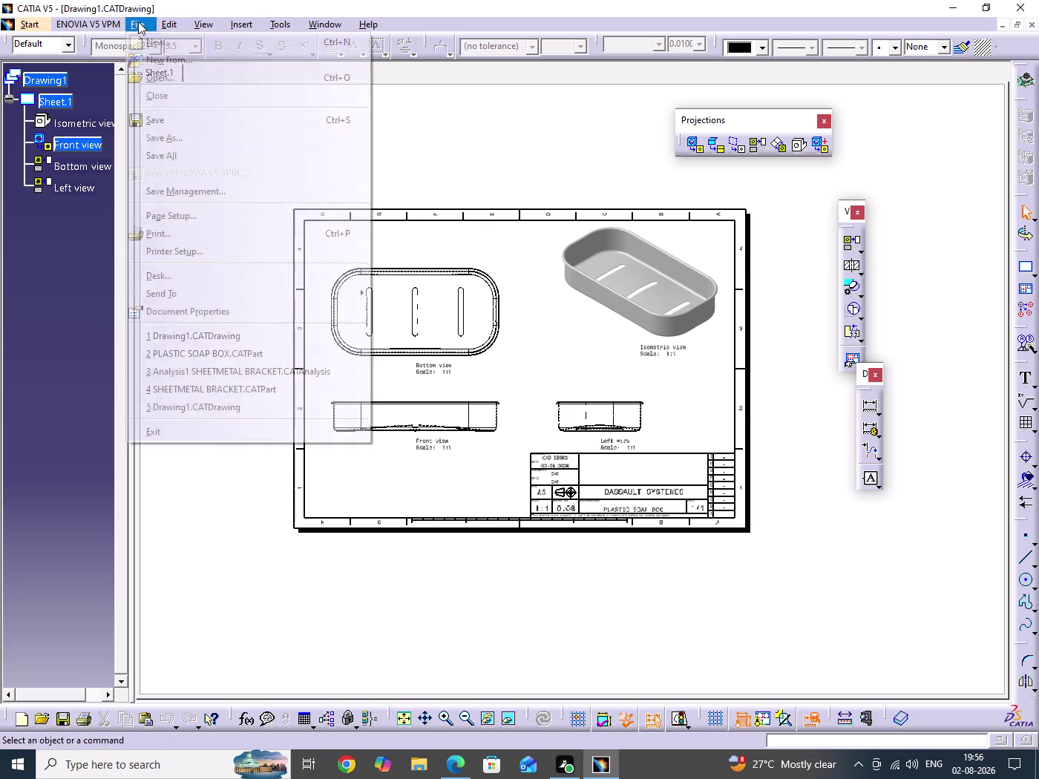
Preview the page and send the drawing to the PDF printer.
click(179, 234)
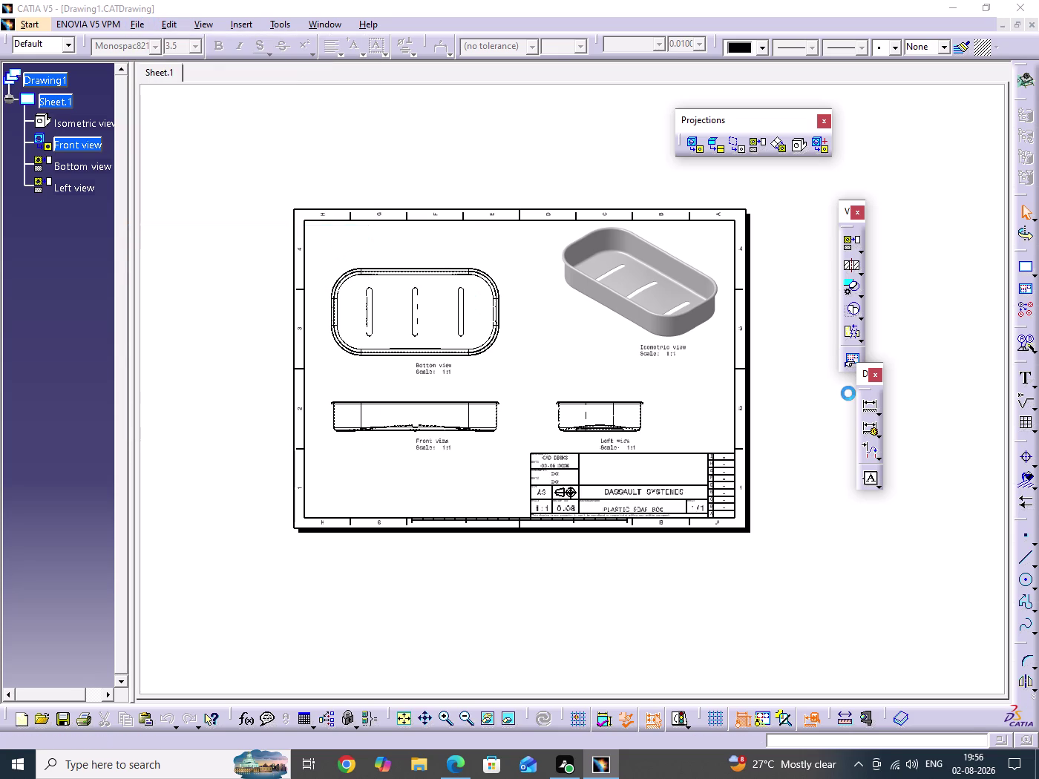
click(657, 440)
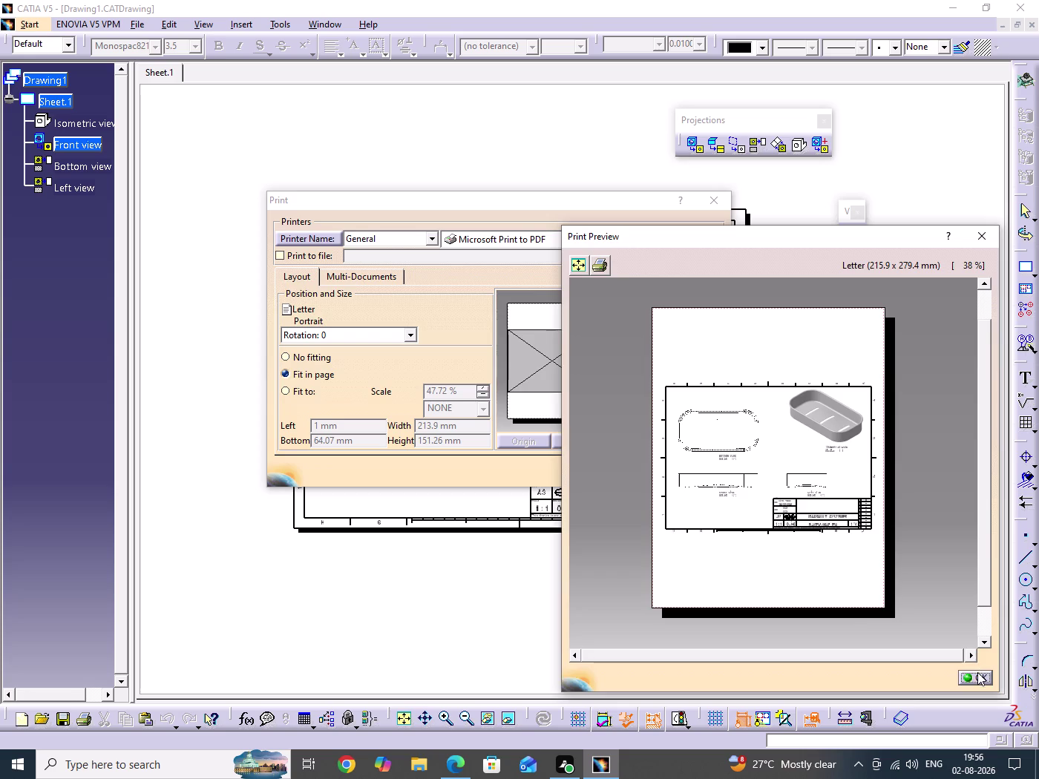
click(976, 675)
click(603, 477)
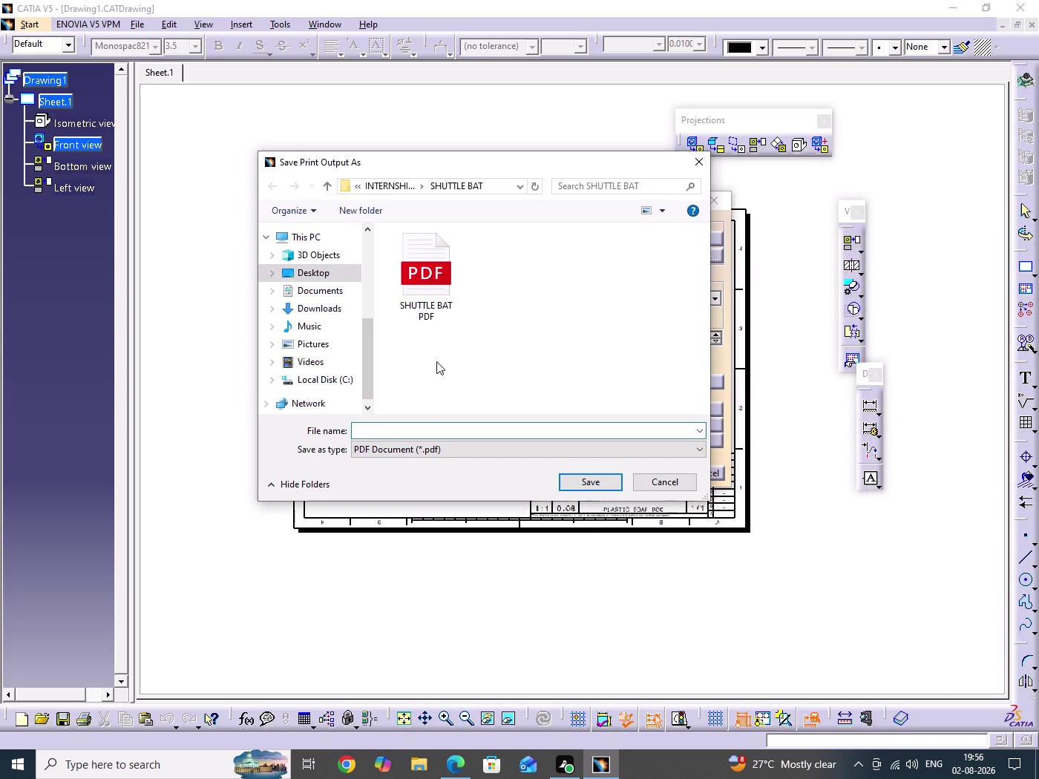
Save the PDF output as SOAP BOX in INTERNSHIP PROJECT > PLASTIC BOX.
click(313, 274)
double_click(439, 268)
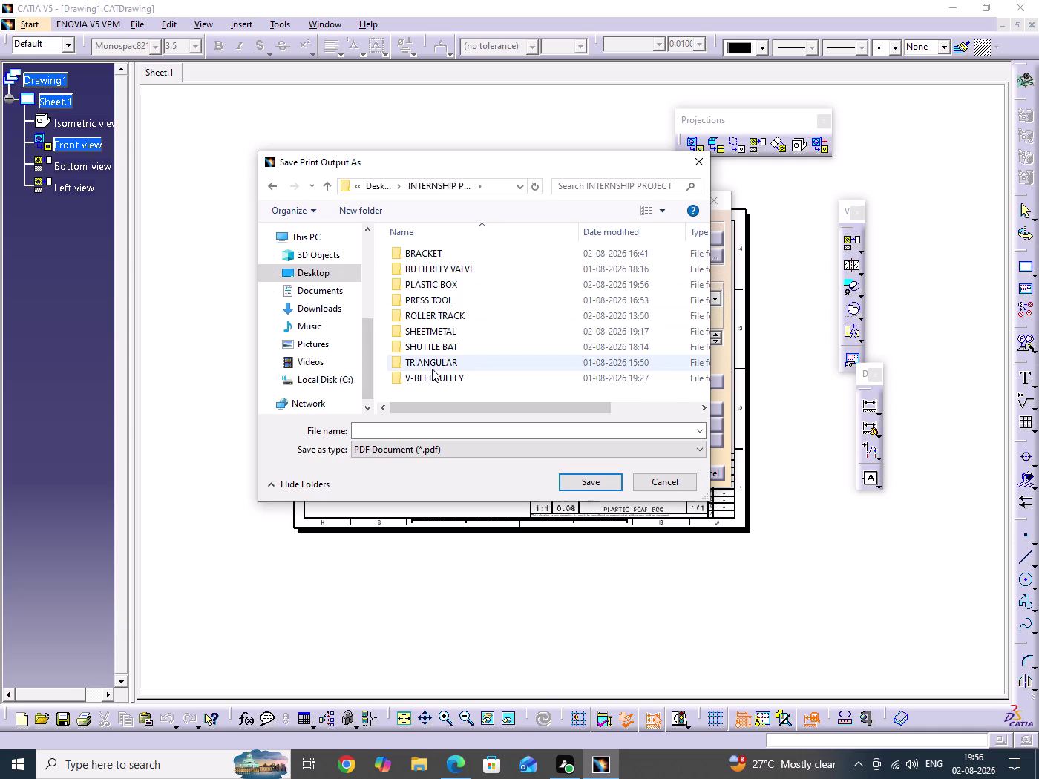
double_click(445, 288)
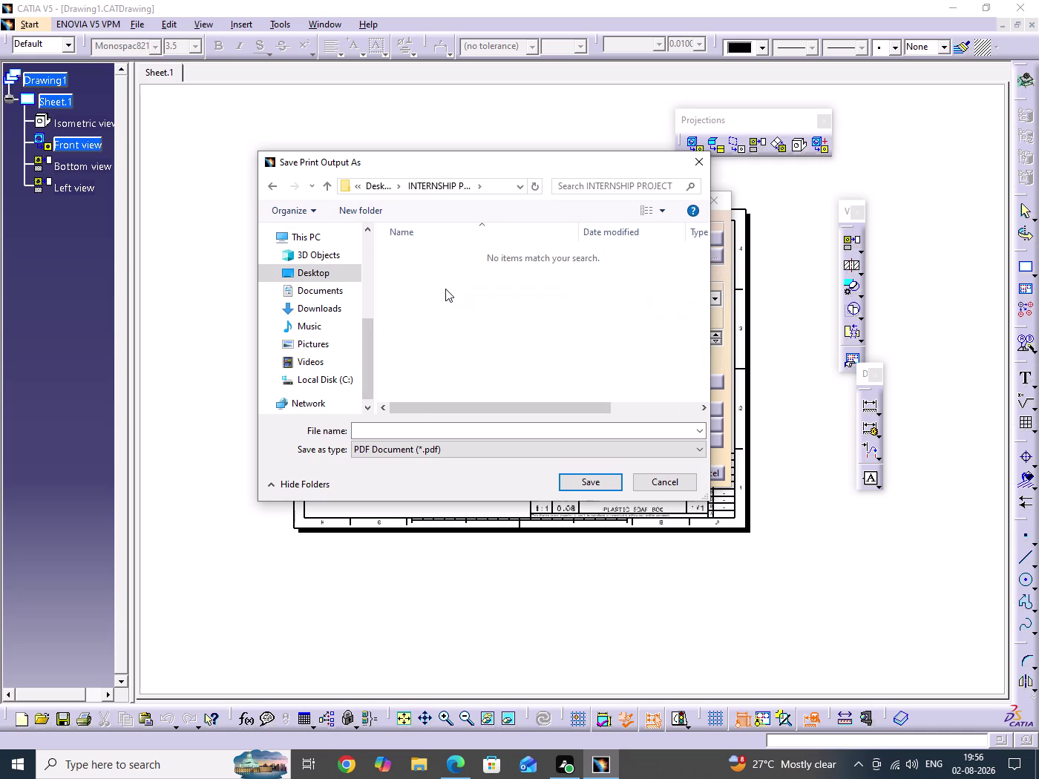
click(439, 306)
click(373, 430)
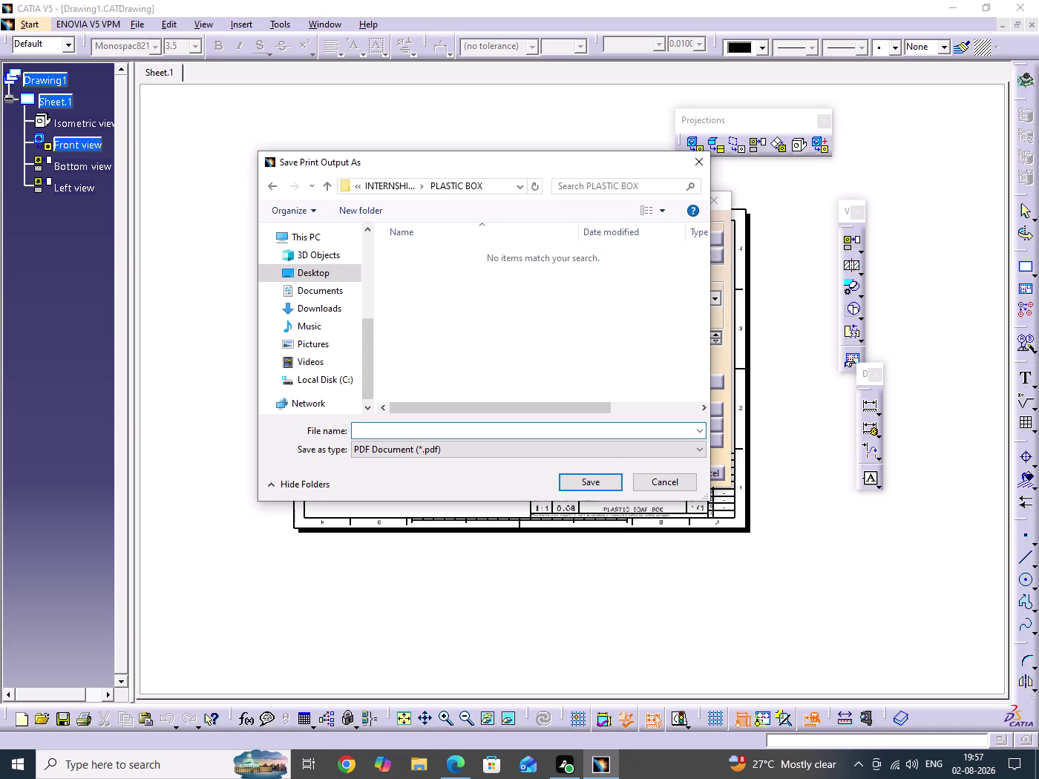
text(SOAP)
key(space)
text(BO)
text(X)
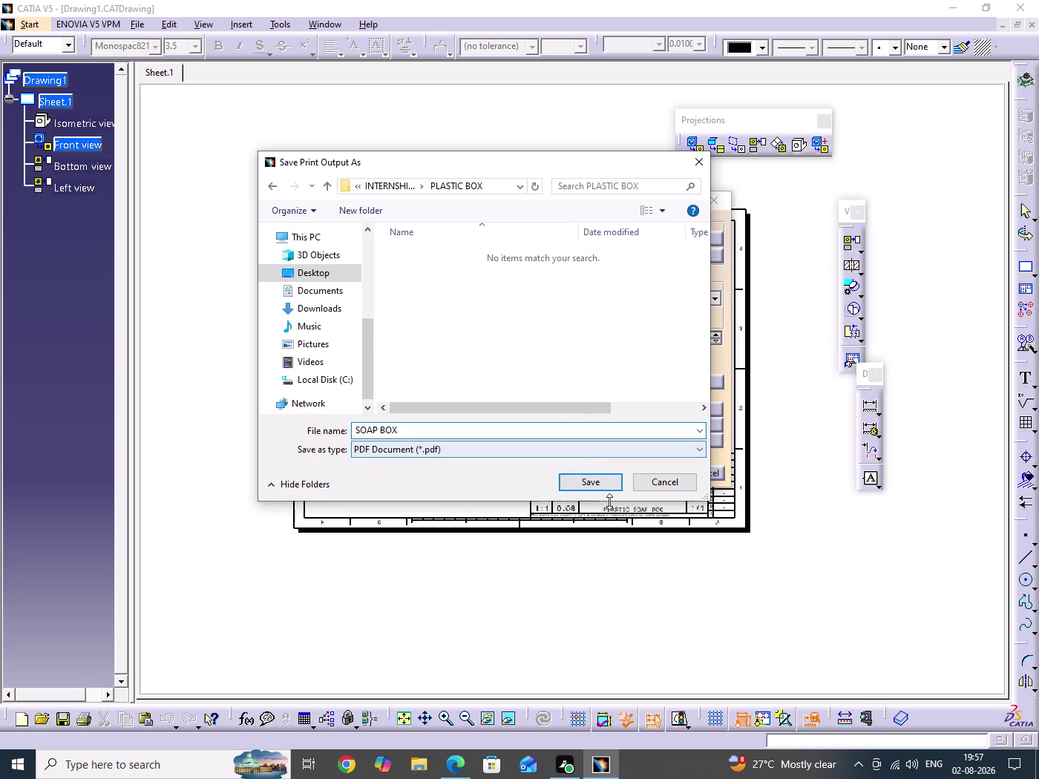
click(616, 486)
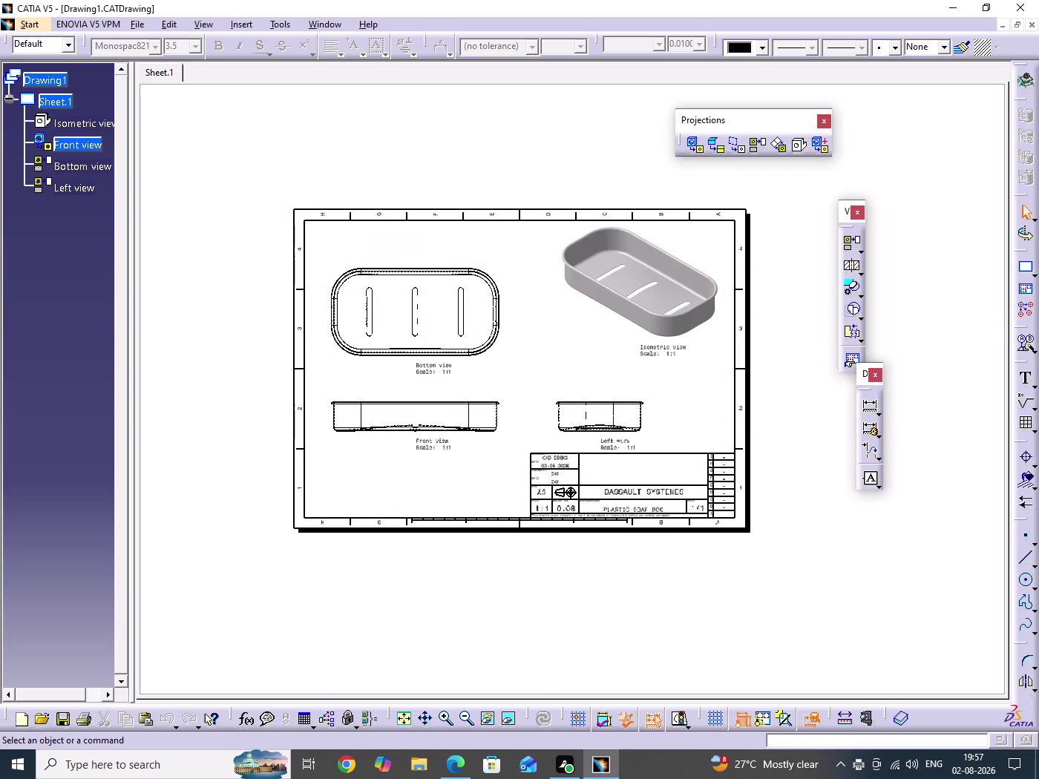
Move the floating toolbars off the drawing sheet.
click(801, 419)
middle_drag(807, 491, 760, 520)
drag(776, 378, 782, 599)
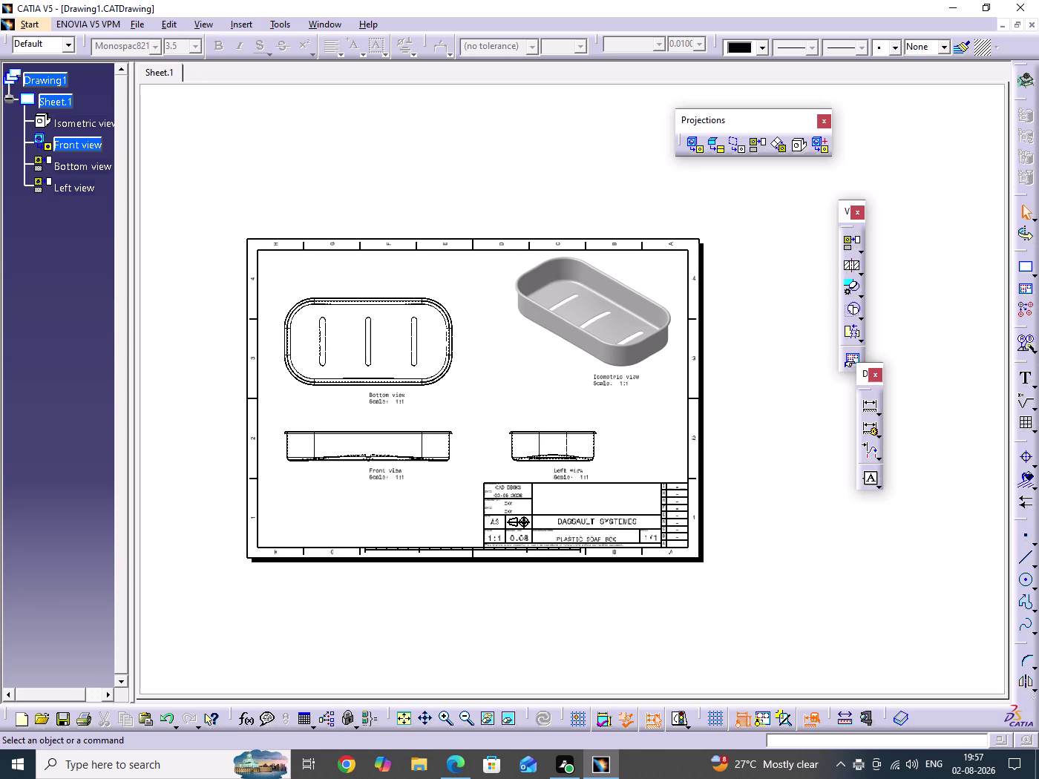
drag(863, 387, 957, 381)
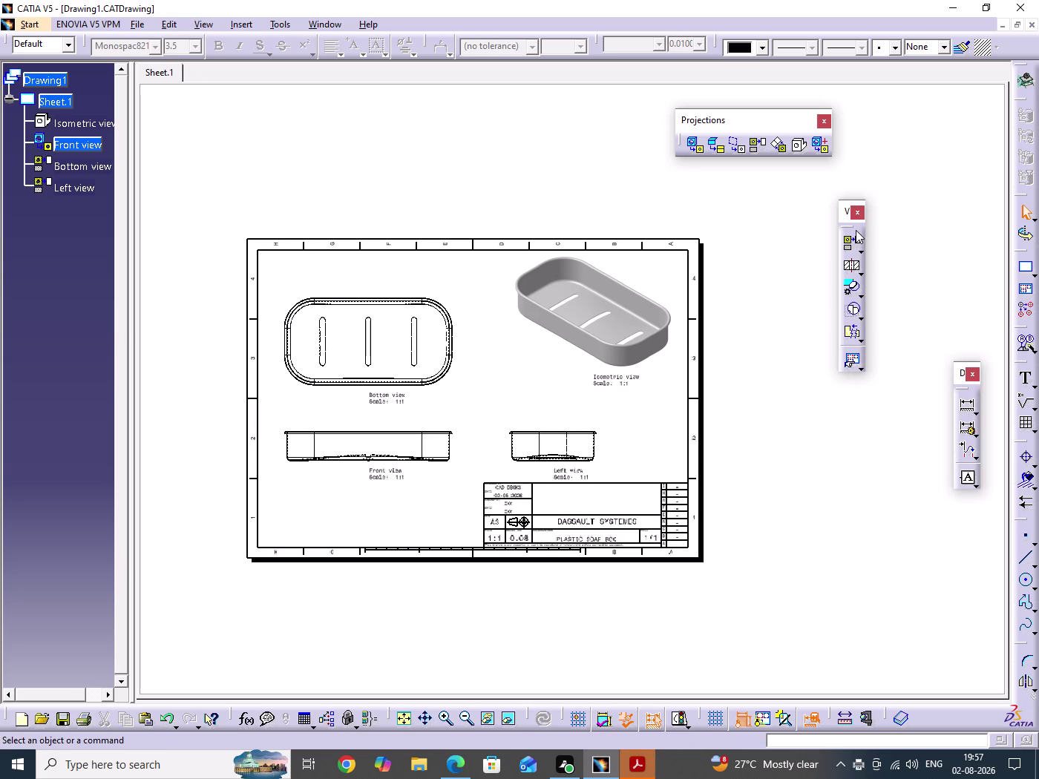
drag(855, 229, 940, 215)
drag(802, 343, 802, 484)
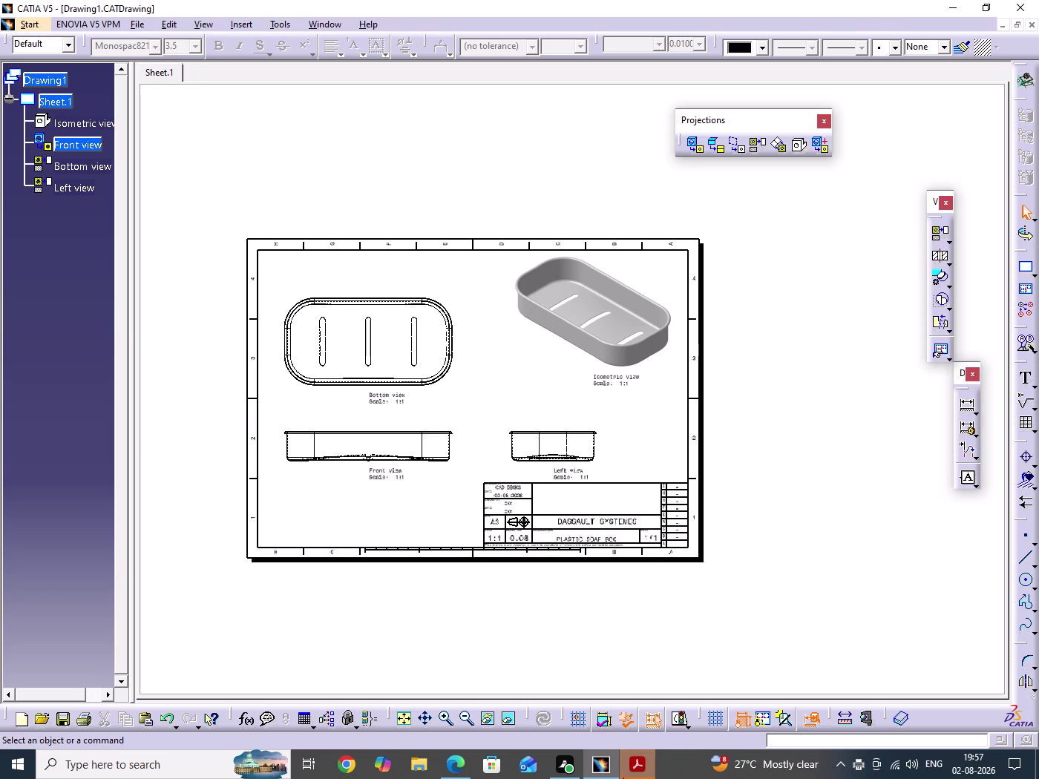
Check the full SOAP BOX PDF page, then return to the CATIA drawing.
click(627, 766)
middle_drag(690, 567, 693, 477)
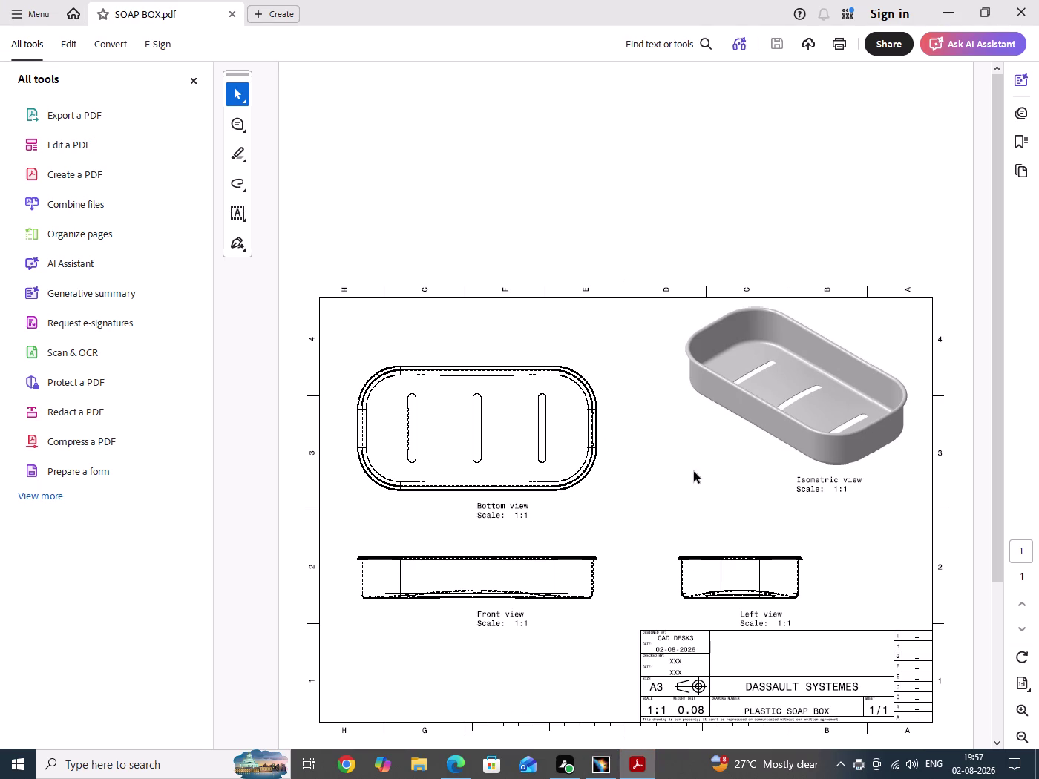
middle_drag(693, 476, 694, 588)
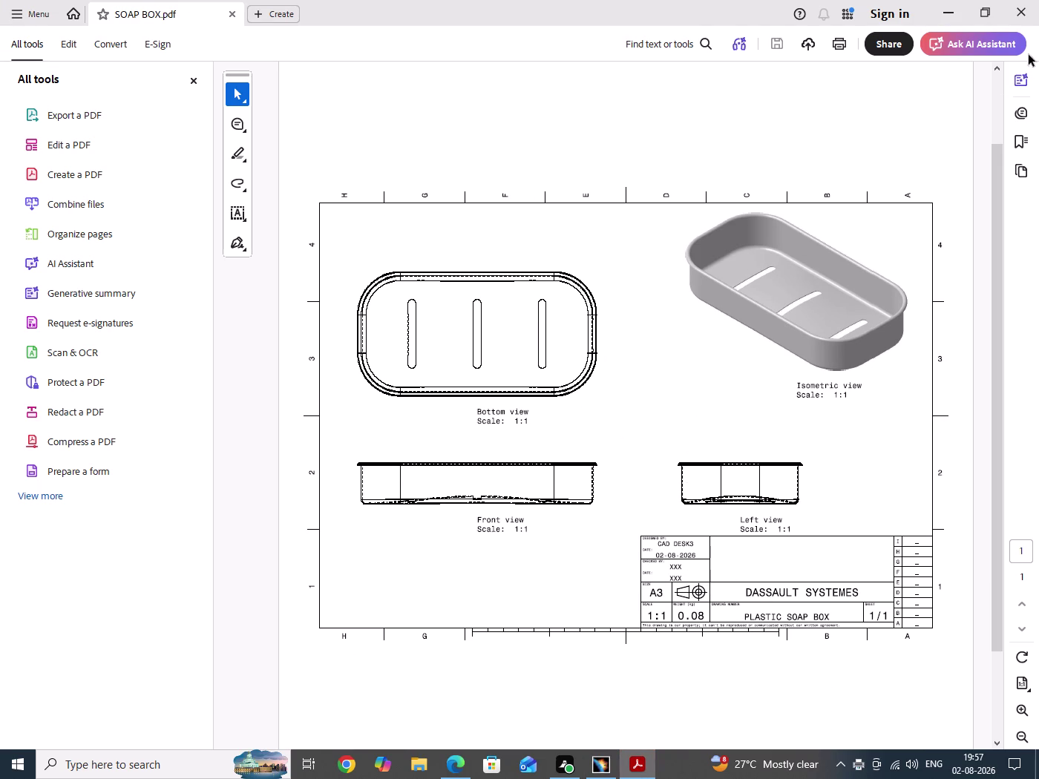
click(1028, 16)
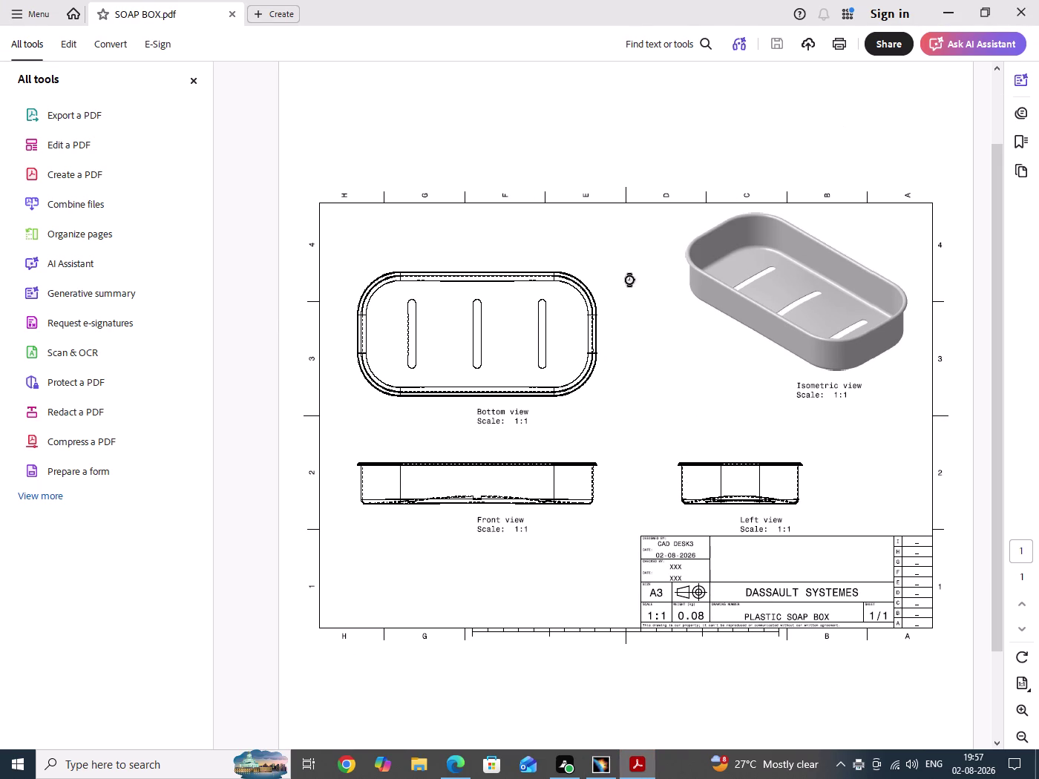
click(799, 323)
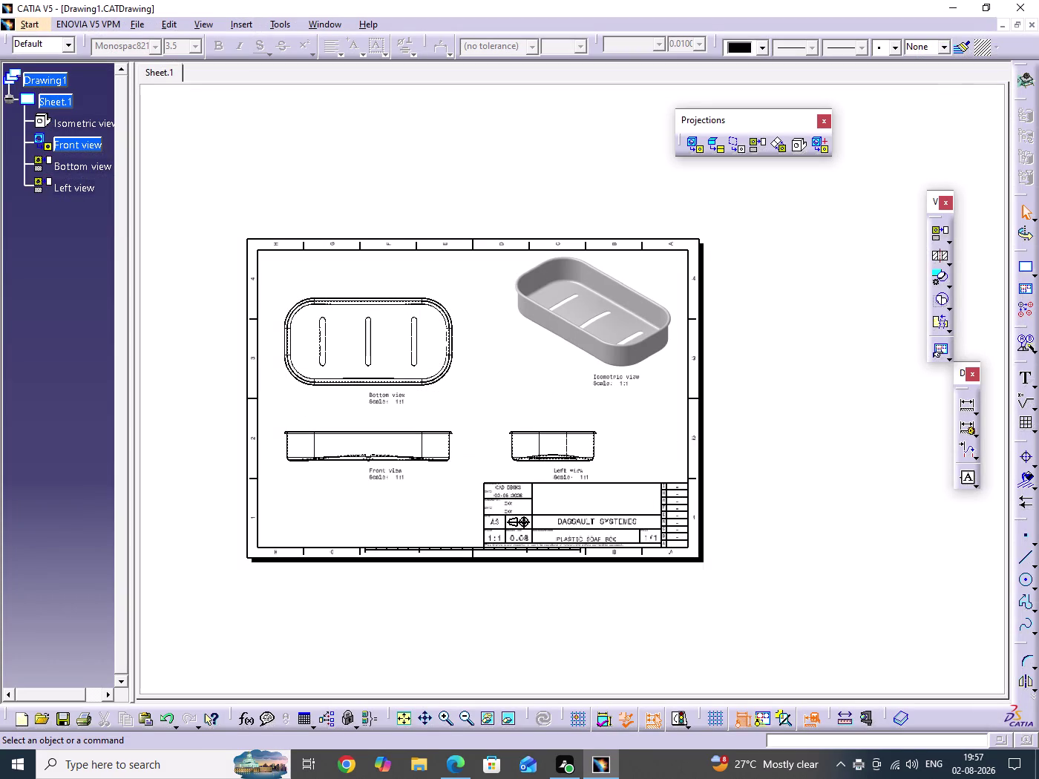
key(ctrl+s)
double_click(795, 366)
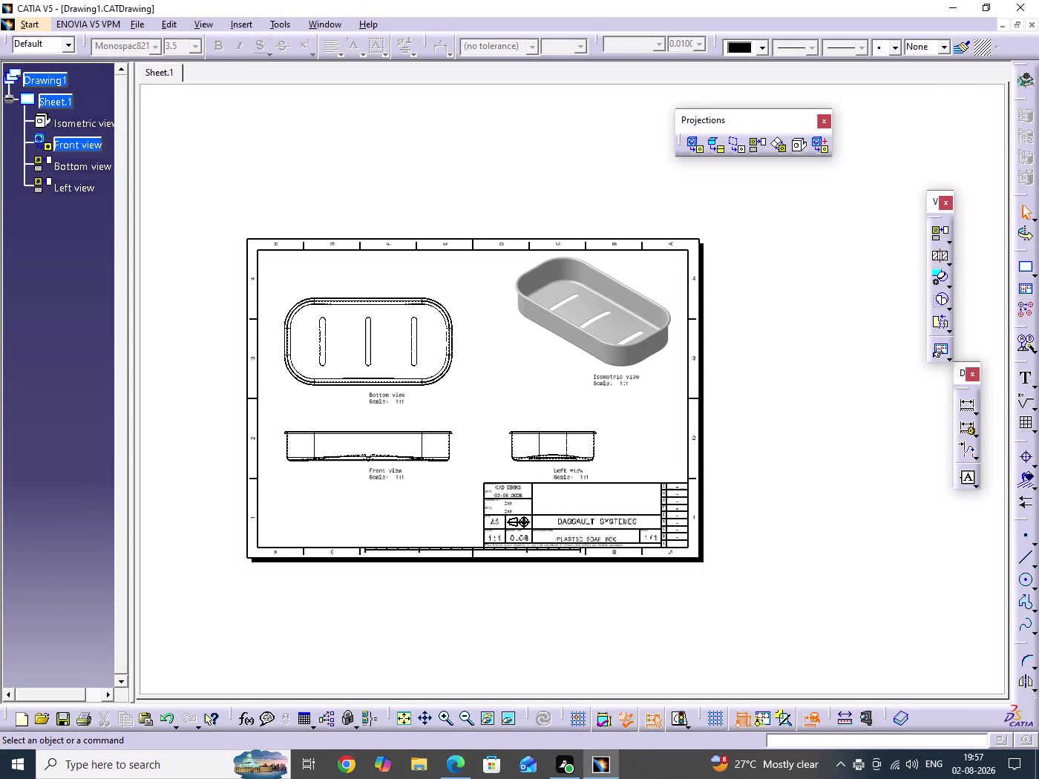
double_click(794, 366)
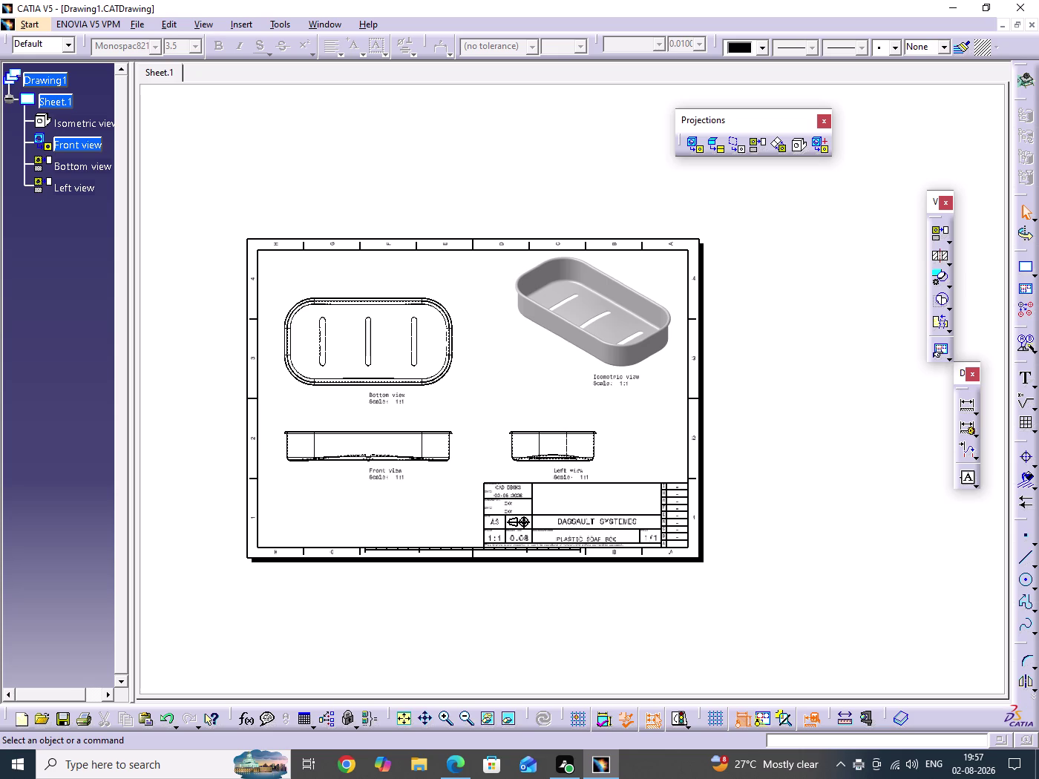
middle_drag(779, 540, 790, 442)
middle_drag(636, 513, 699, 326)
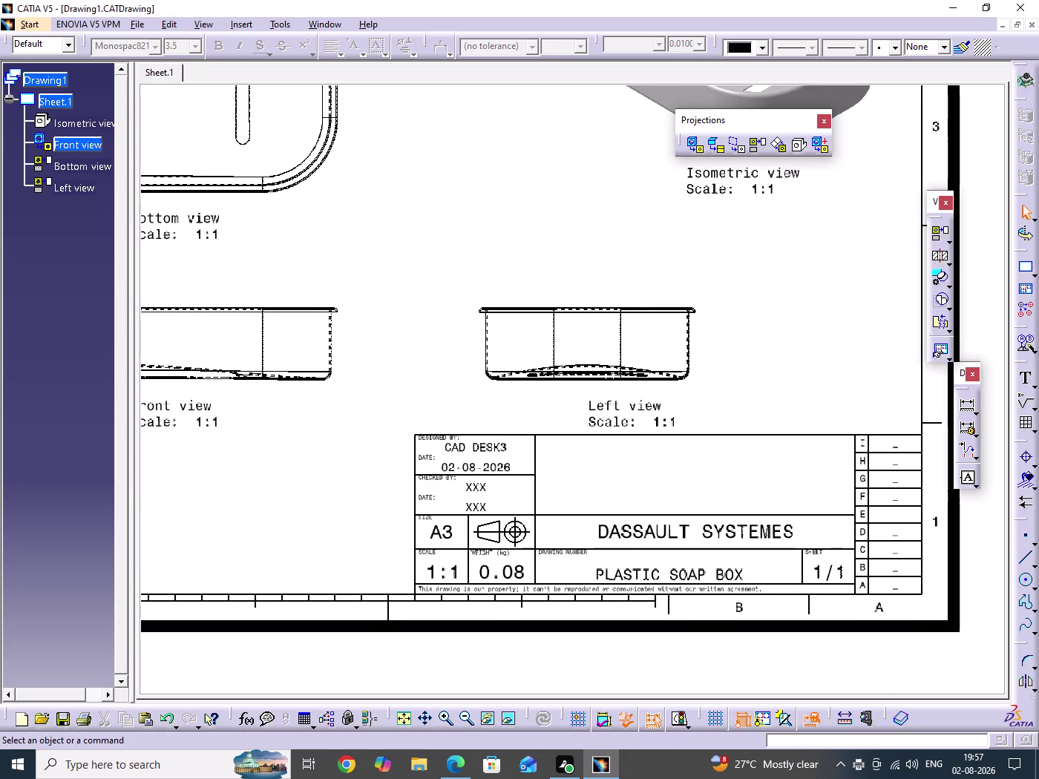
middle_drag(587, 485, 599, 421)
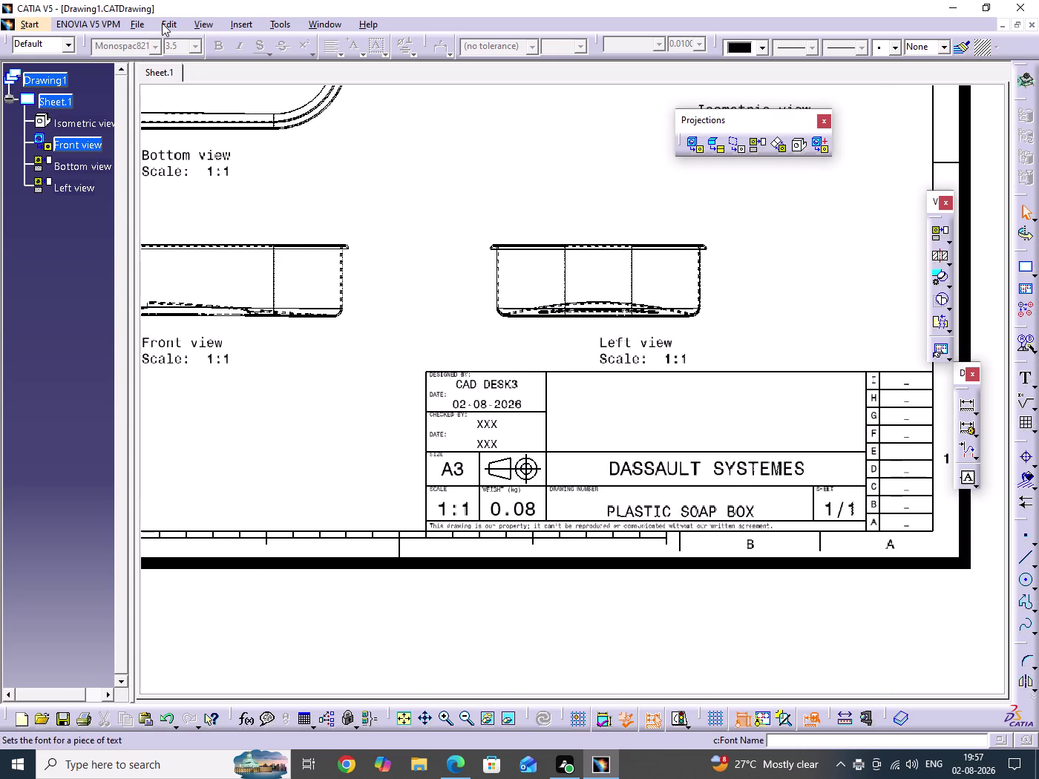
click(164, 26)
click(205, 411)
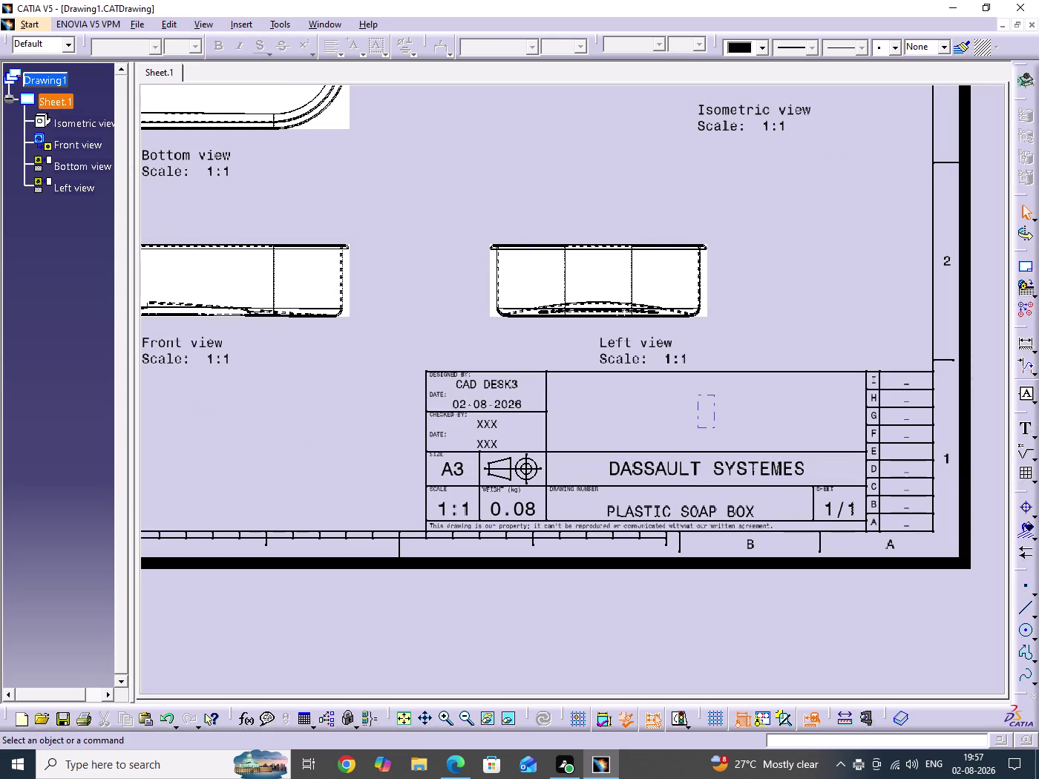
double_click(704, 411)
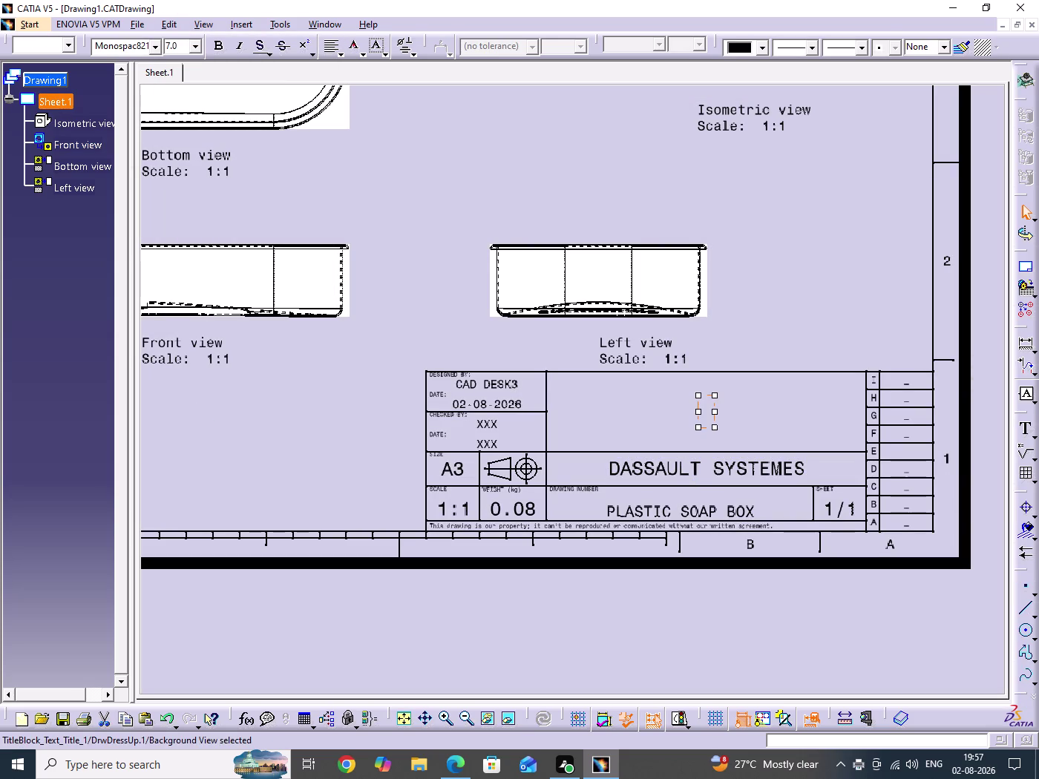
Enter 'CADDESK INDIA PVT.LTD AMEERPET - HYDERABAD' into the empty company text and confirm.
text(CADDE)
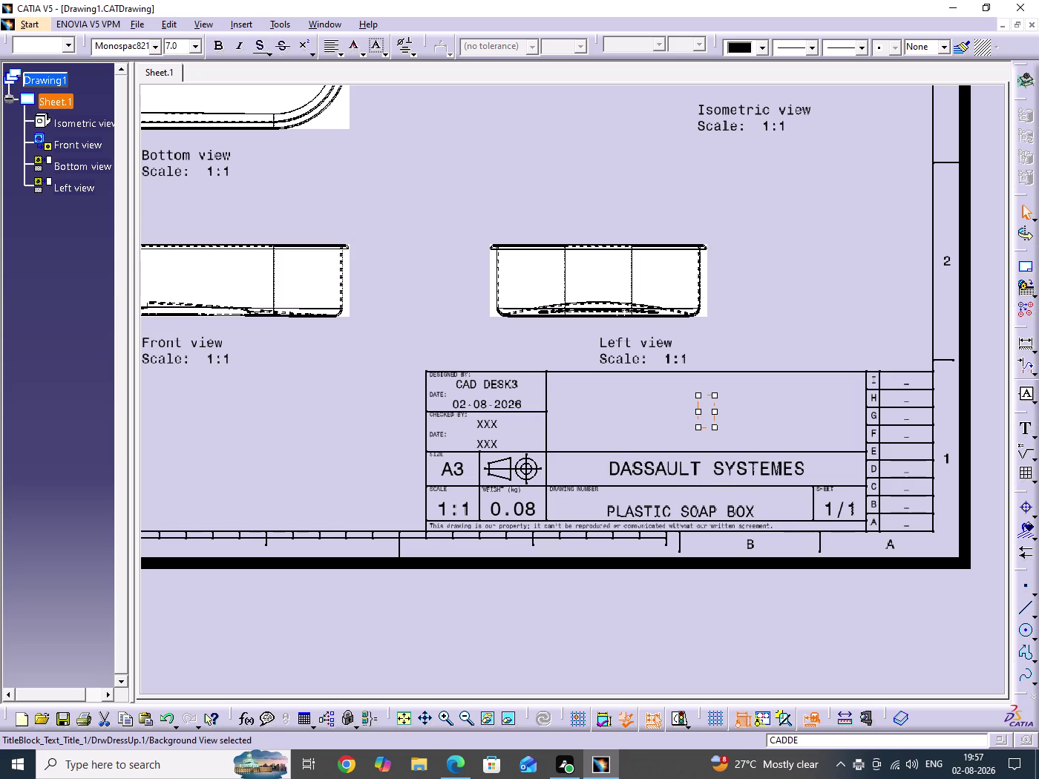
double_click(706, 414)
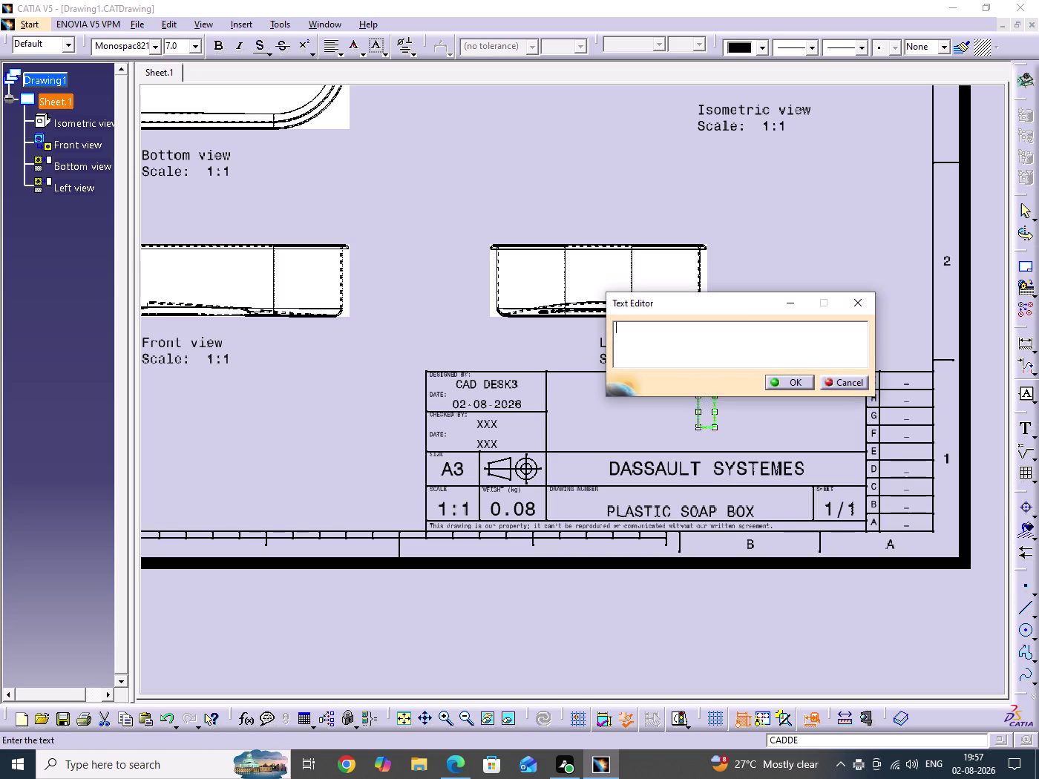
key(c)
text(A)
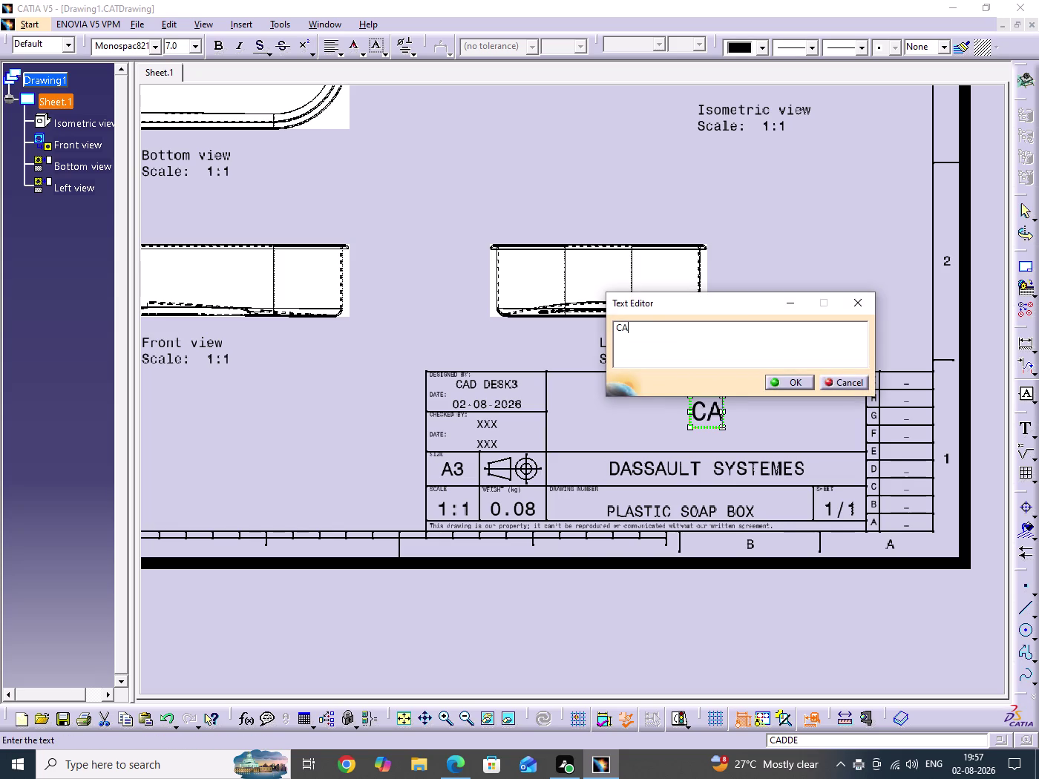
text(DDE)
text(S)
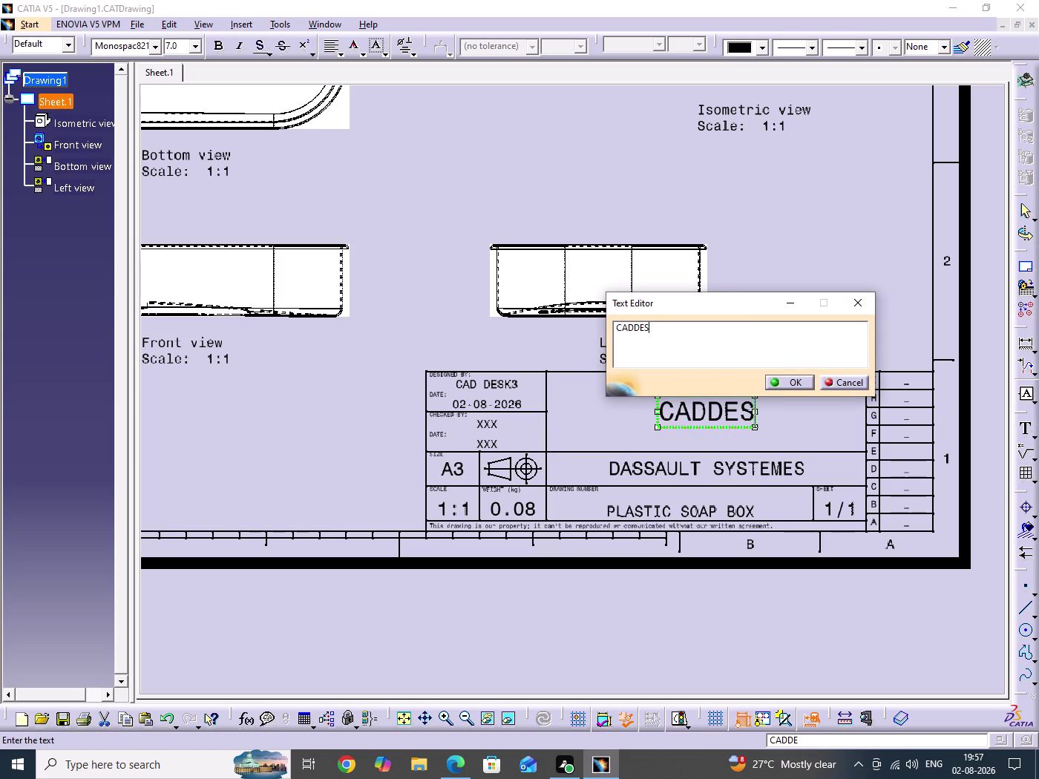
text(K)
key(space)
key(i)
text(ND)
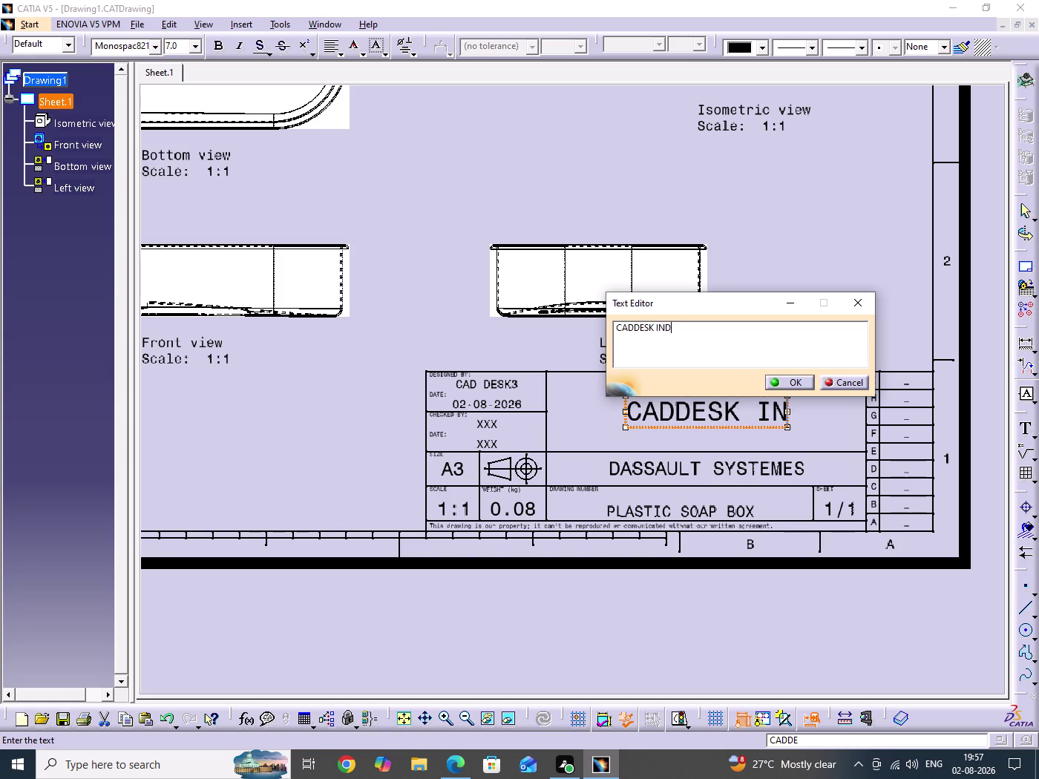
key(i)
text(A)
key(space)
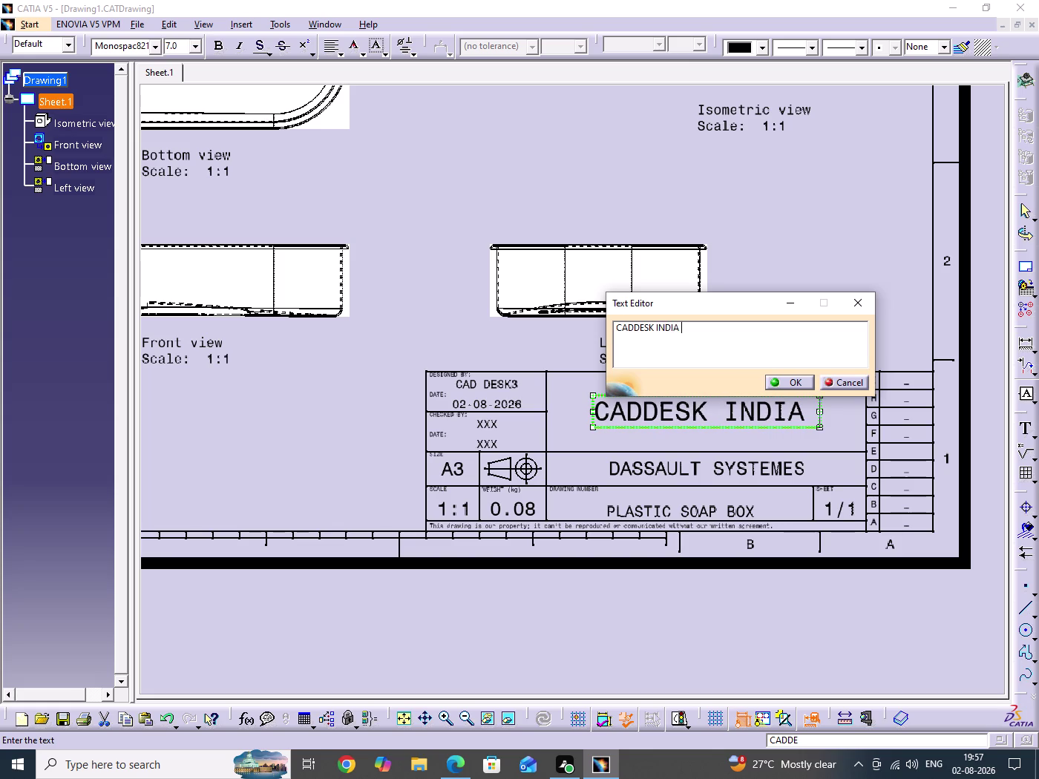
text(PV)
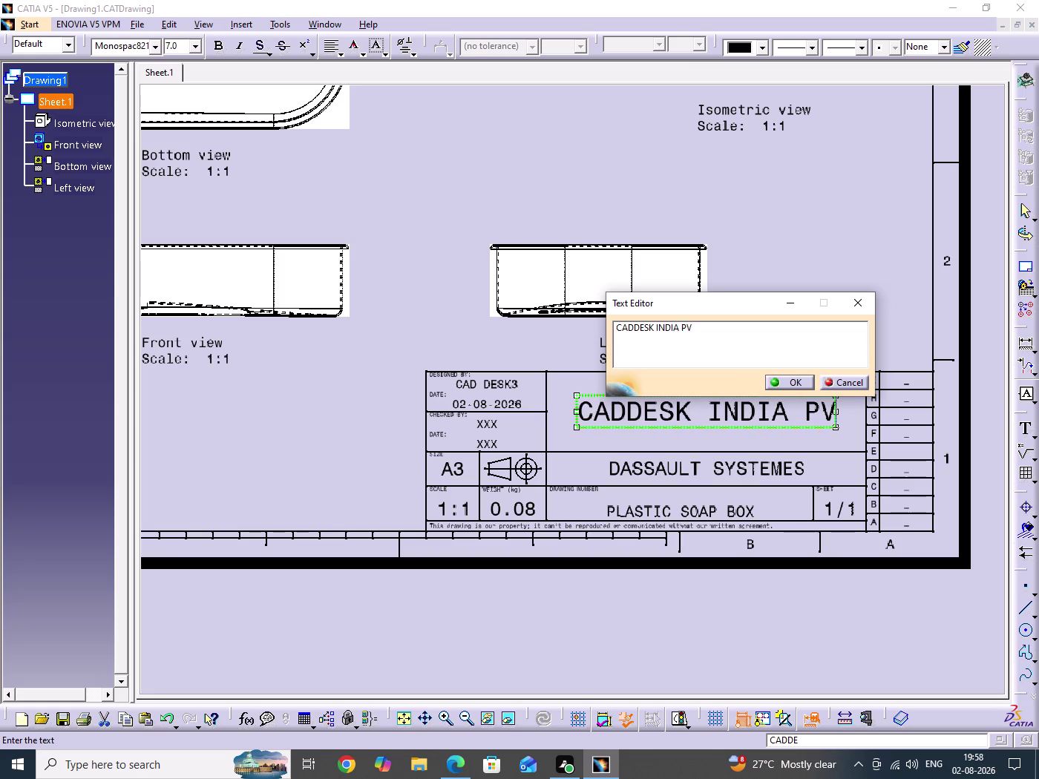
text(T.)
text(LT)
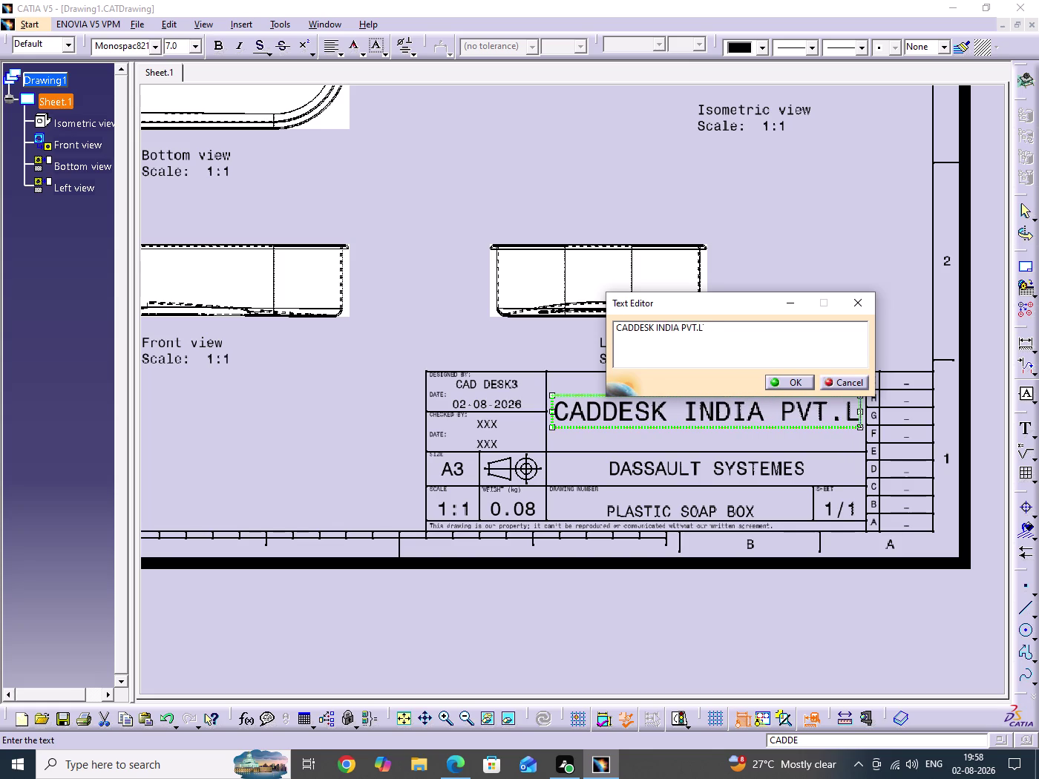
key(d)
key(space)
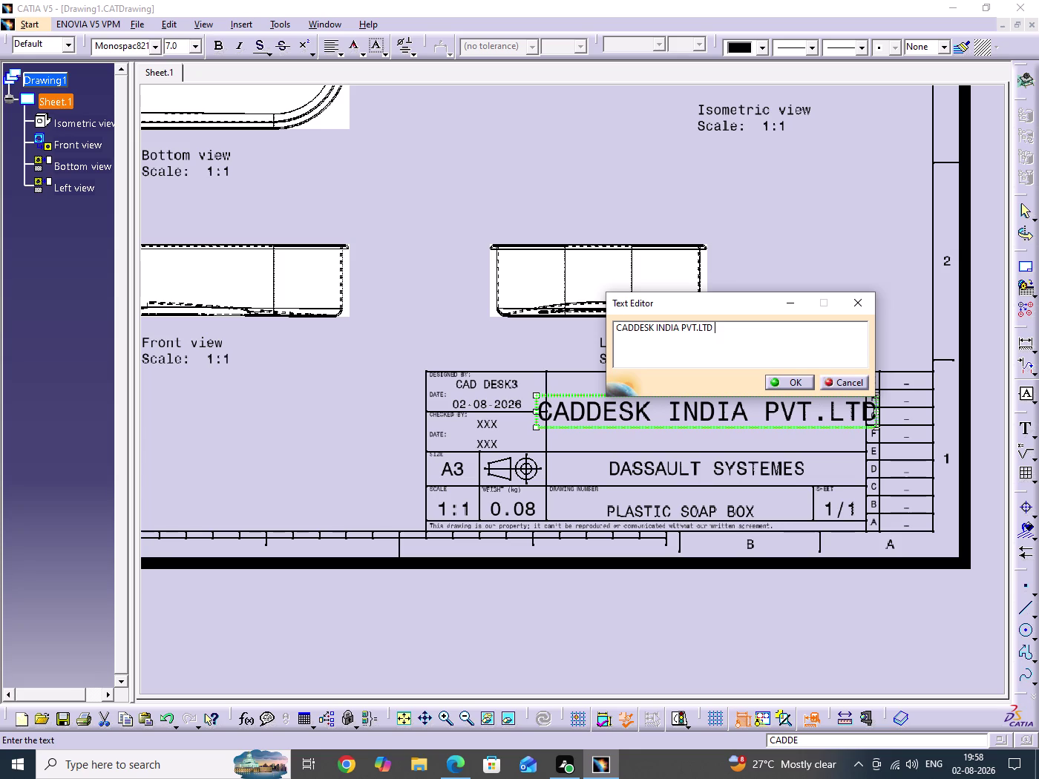
text(AME)
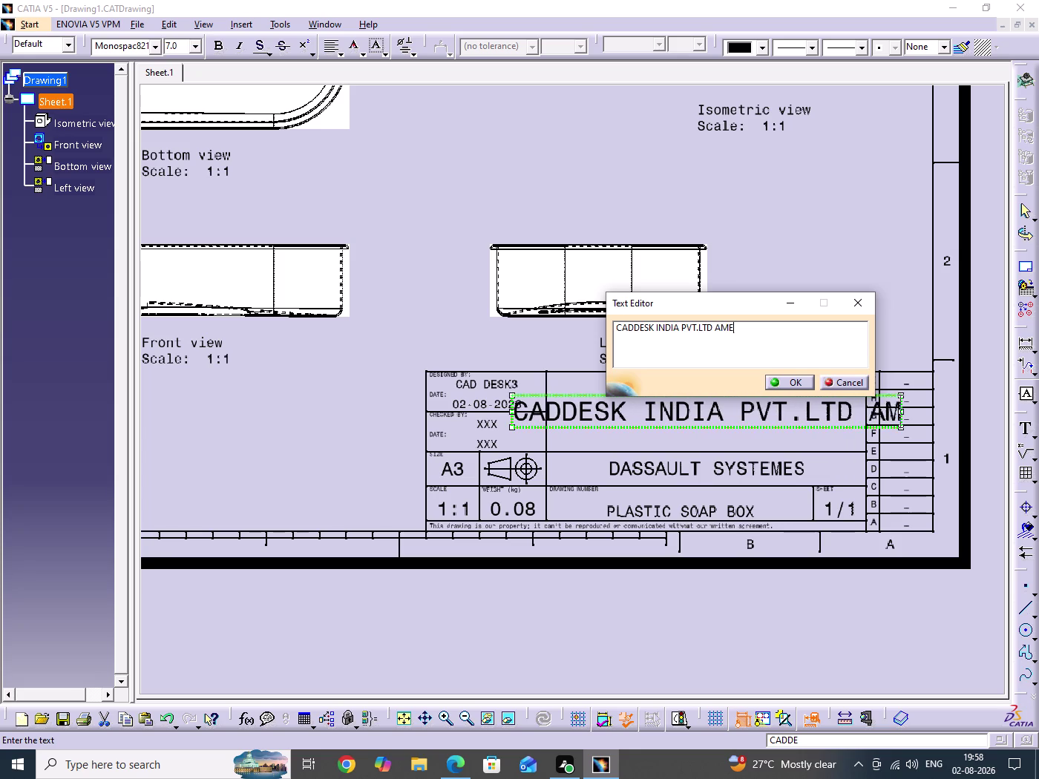
text(ERPET)
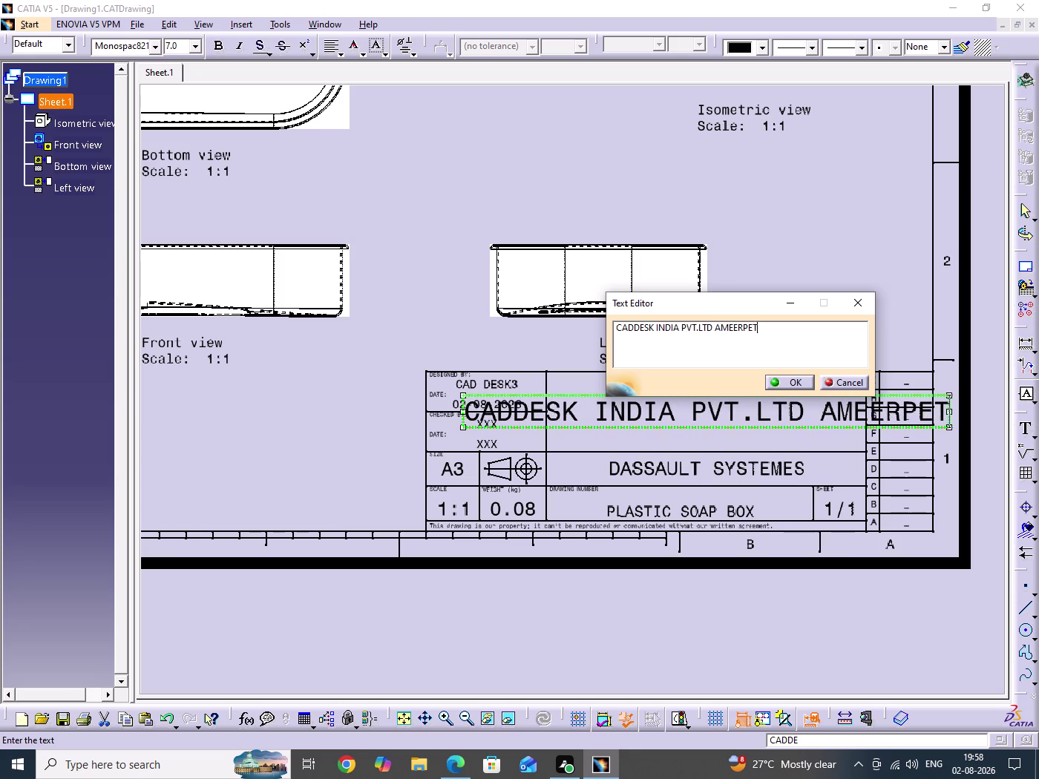
key(minus)
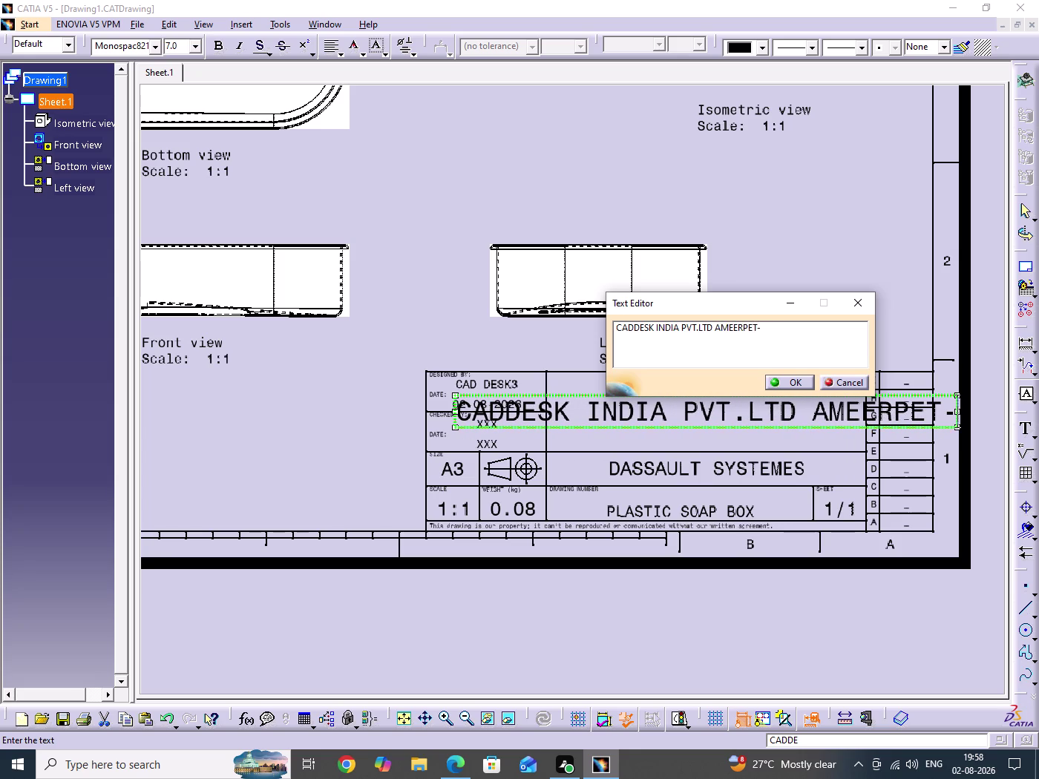
key(BackSpace)
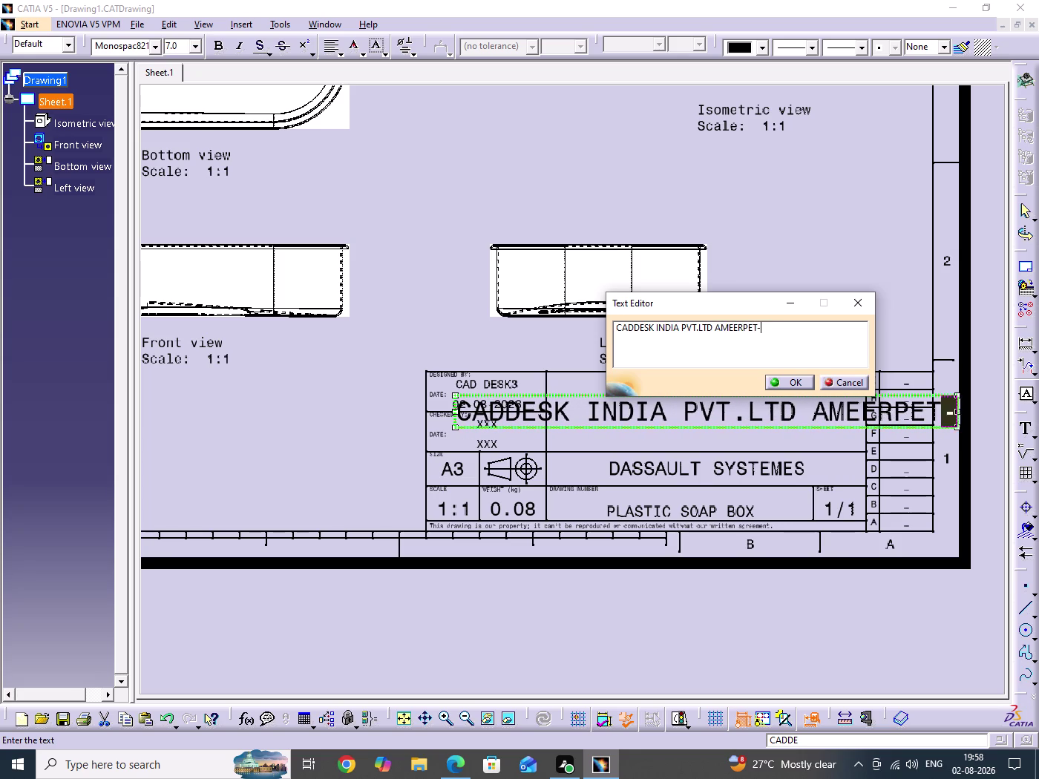
key(space)
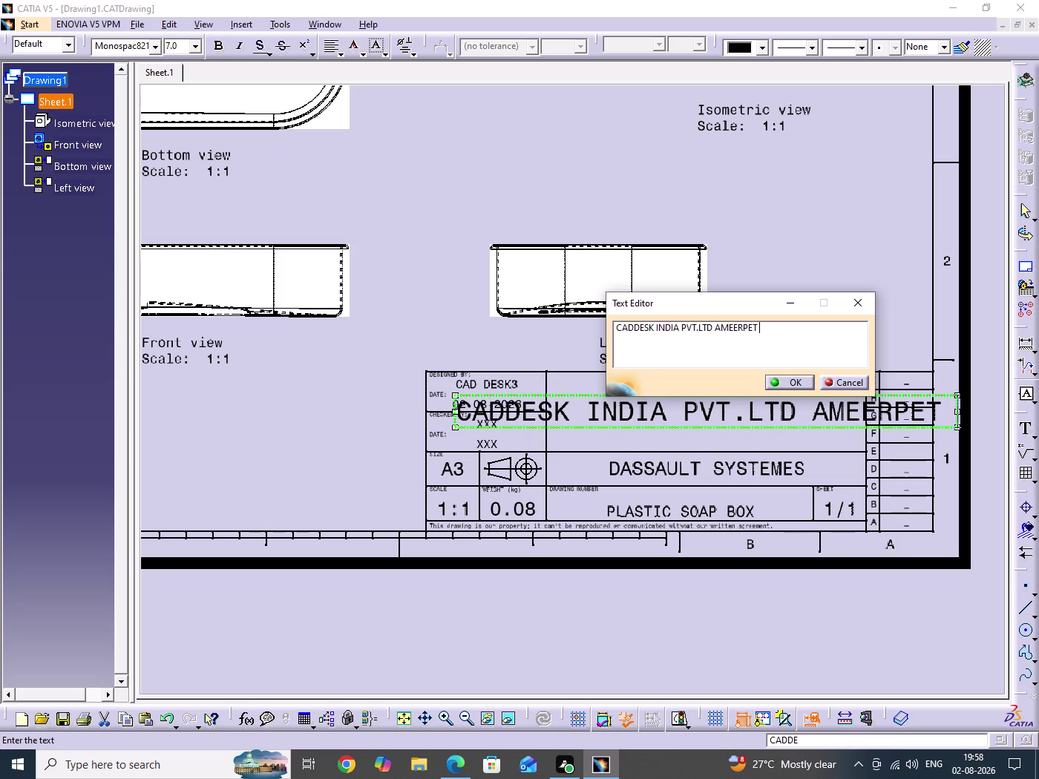
text(-)
key(space)
key(h)
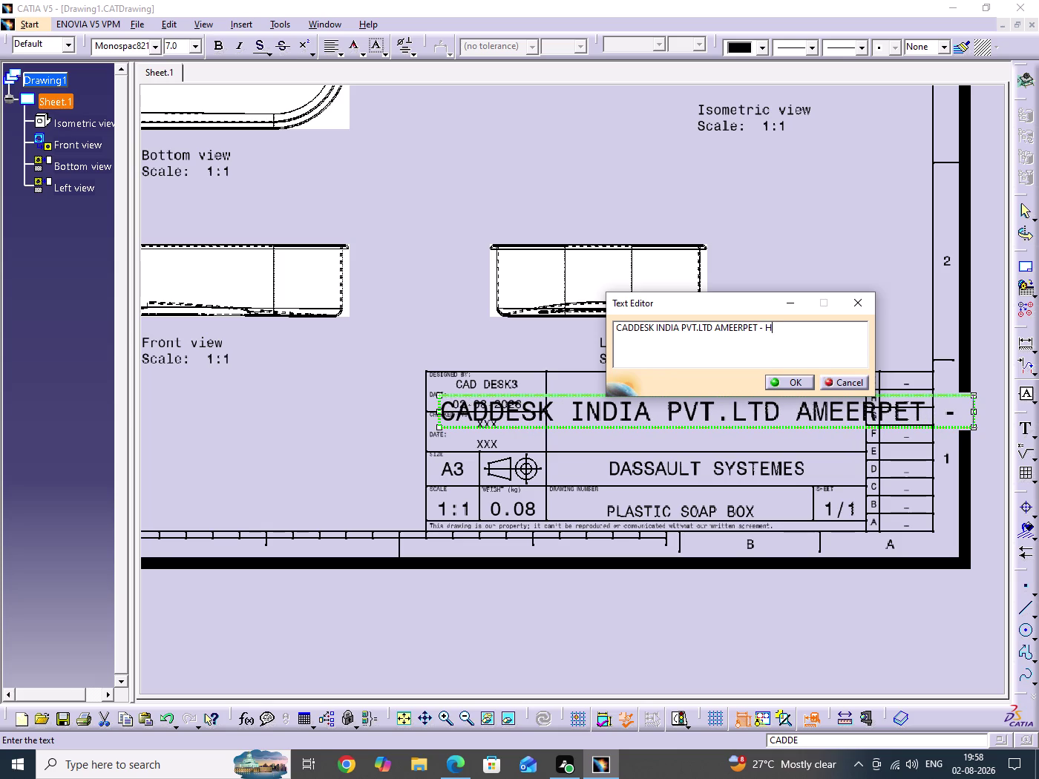
key(y)
text(DERA)
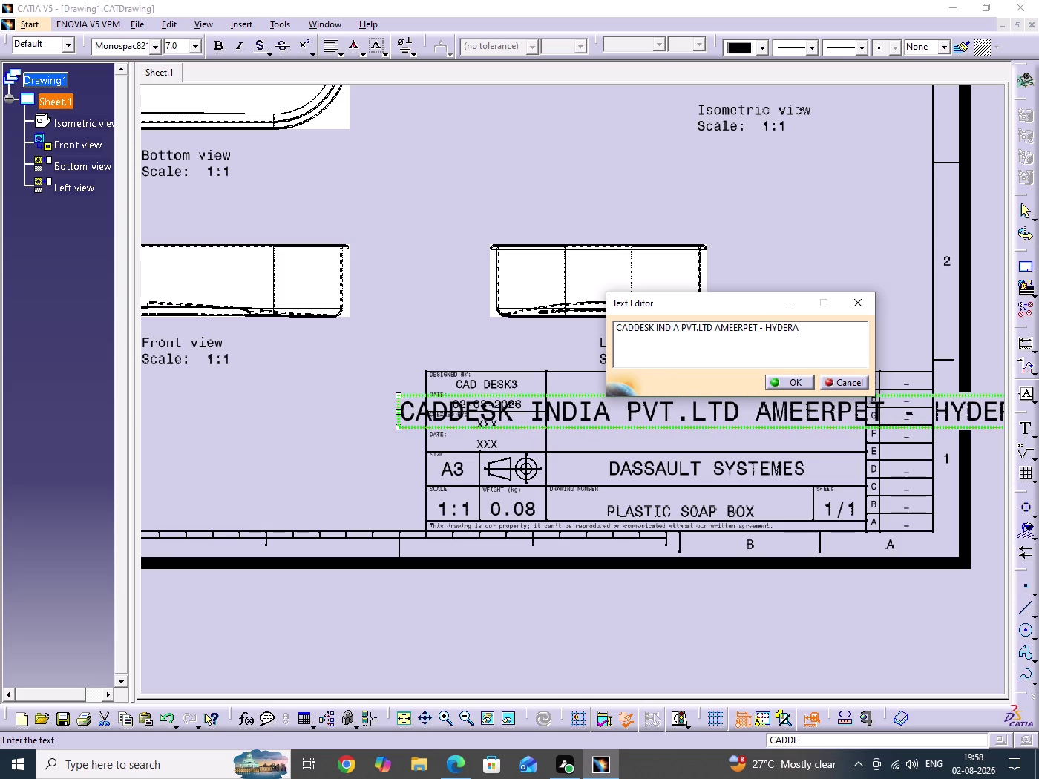
text(BAD)
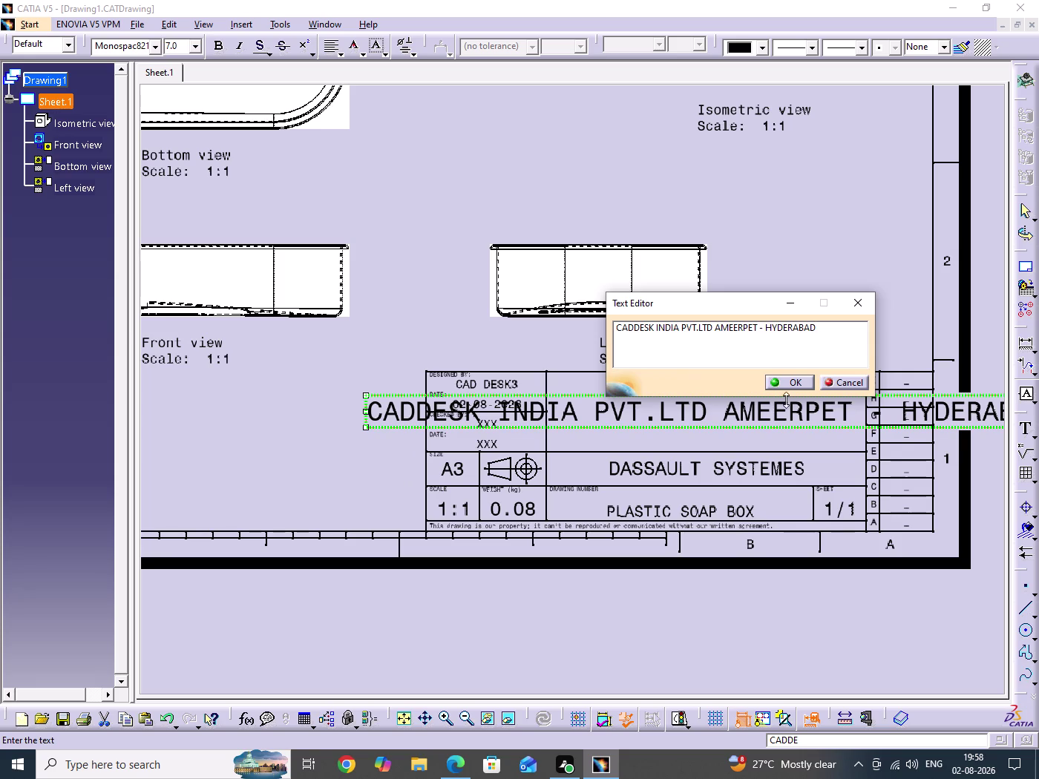
click(799, 384)
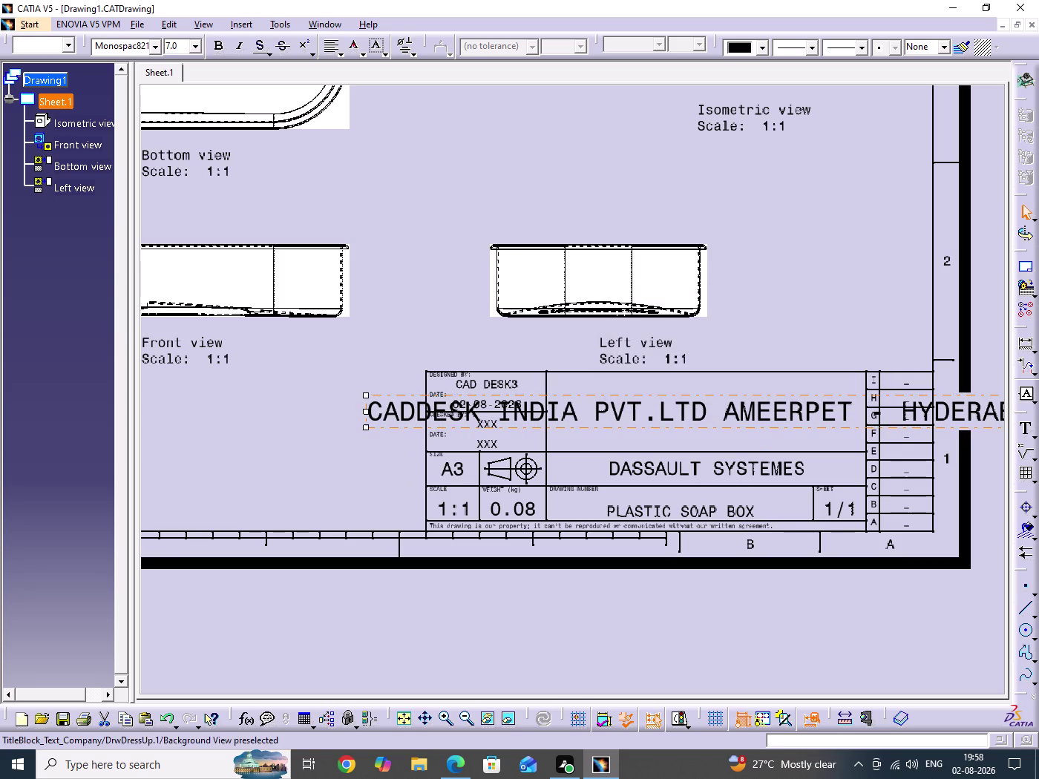
Narrow the company text frame so the name wraps.
middle_drag(785, 316, 786, 339)
middle_drag(782, 345, 695, 338)
scroll(down, 3)
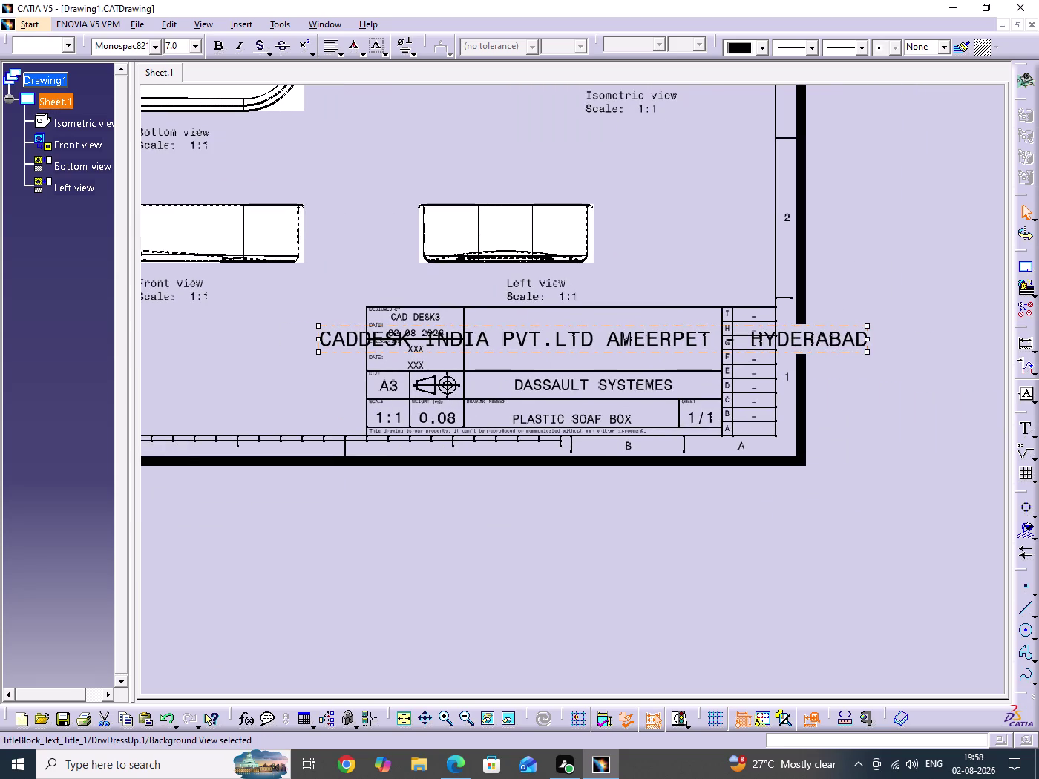
drag(867, 340, 657, 336)
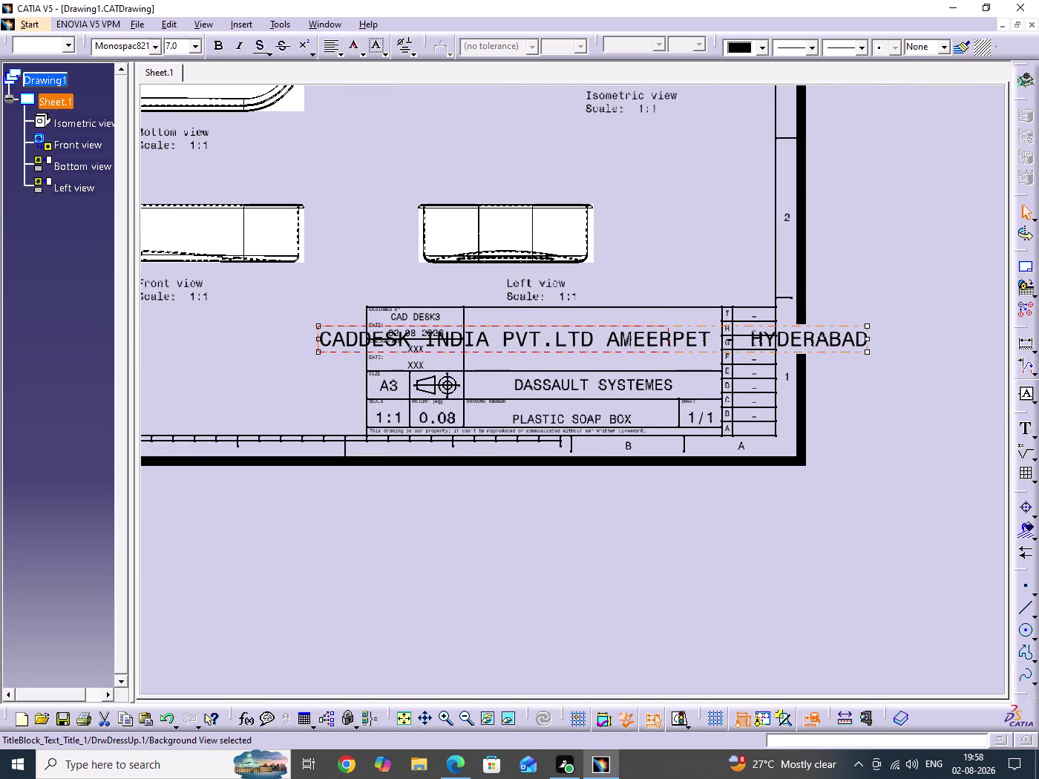
drag(657, 337, 577, 340)
Move the company text into the title block's company field.
middle_drag(644, 539, 665, 486)
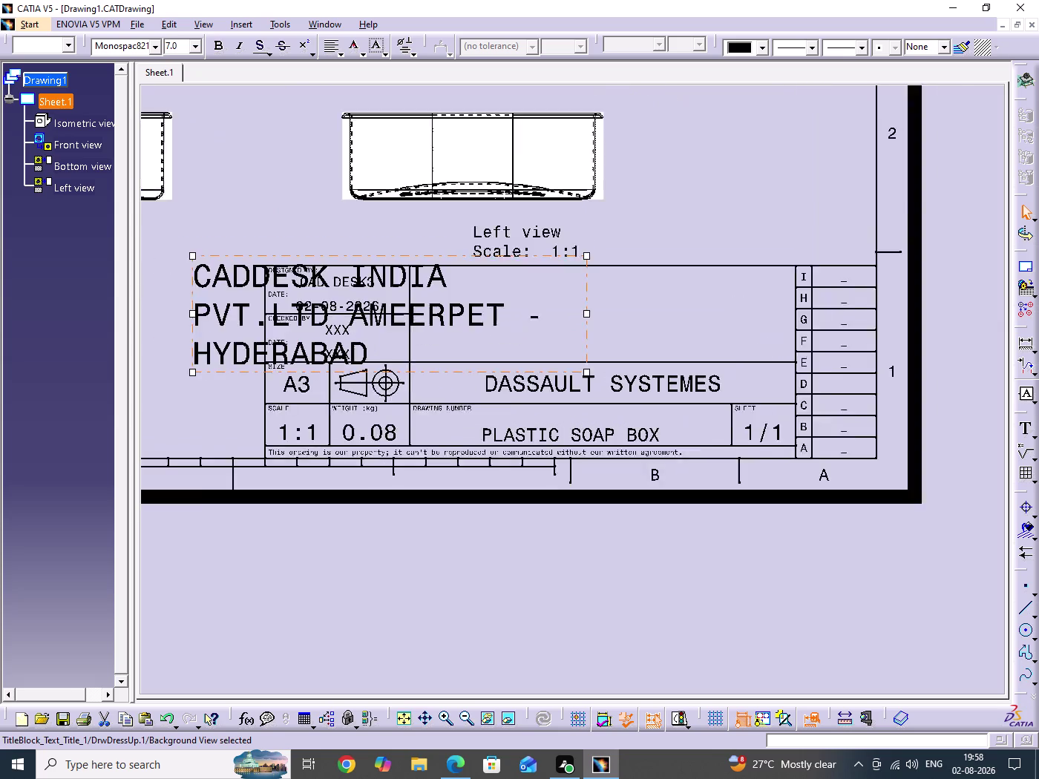
middle_drag(665, 486, 665, 484)
middle_drag(642, 496, 724, 541)
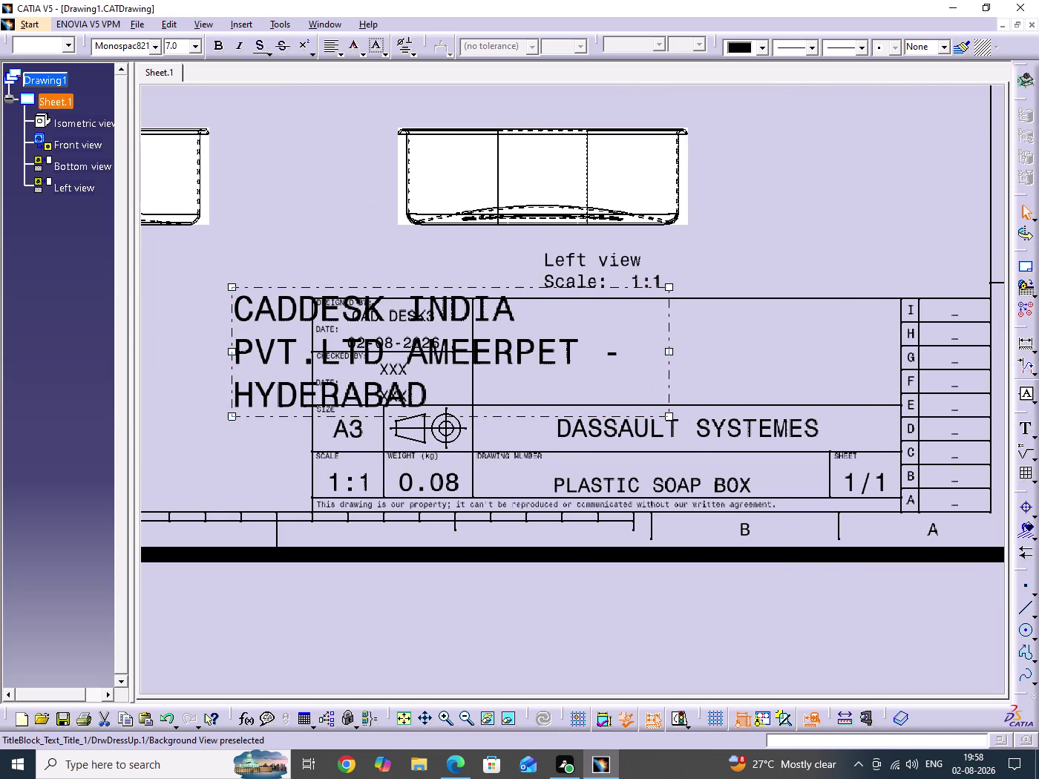
drag(257, 288, 618, 302)
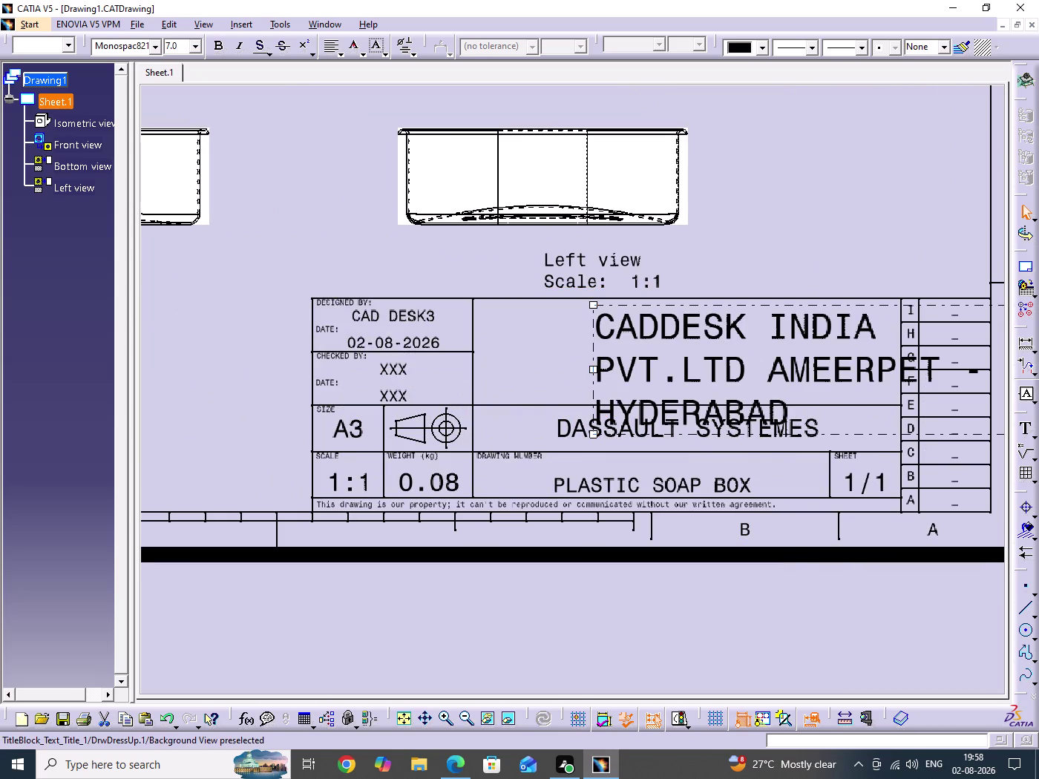
drag(618, 302, 609, 304)
Widen the company text frame so the name fits on two lines.
middle_drag(646, 391, 649, 436)
middle_drag(656, 459, 563, 454)
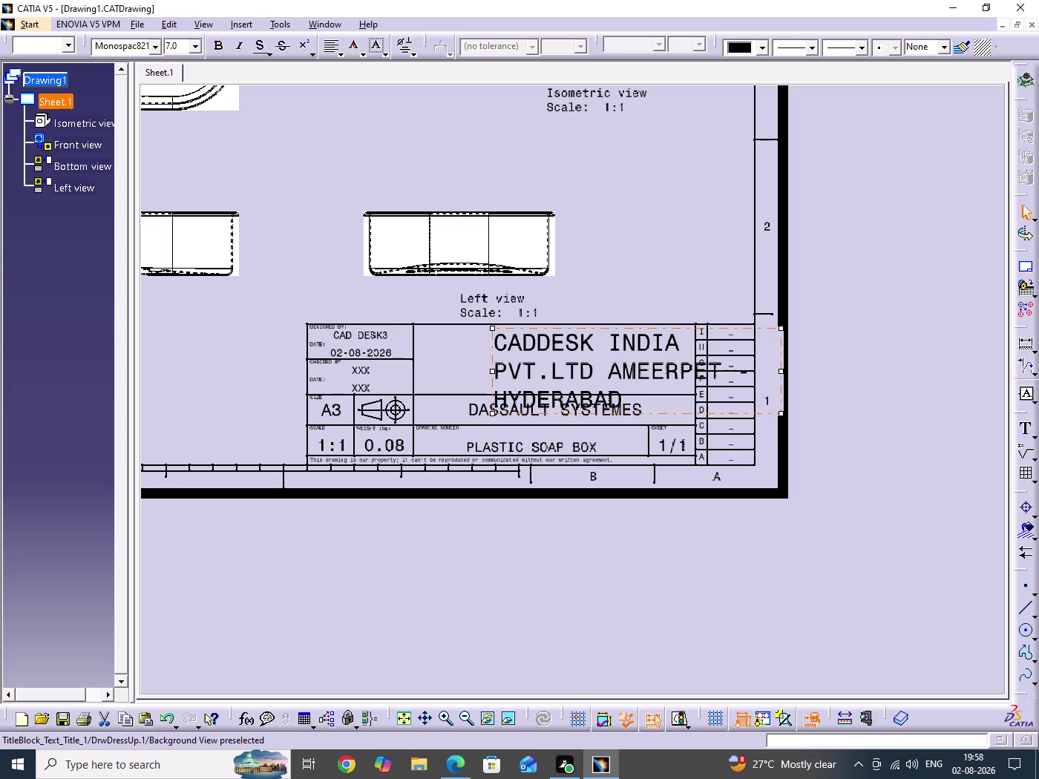
drag(780, 416, 839, 382)
drag(780, 370, 838, 364)
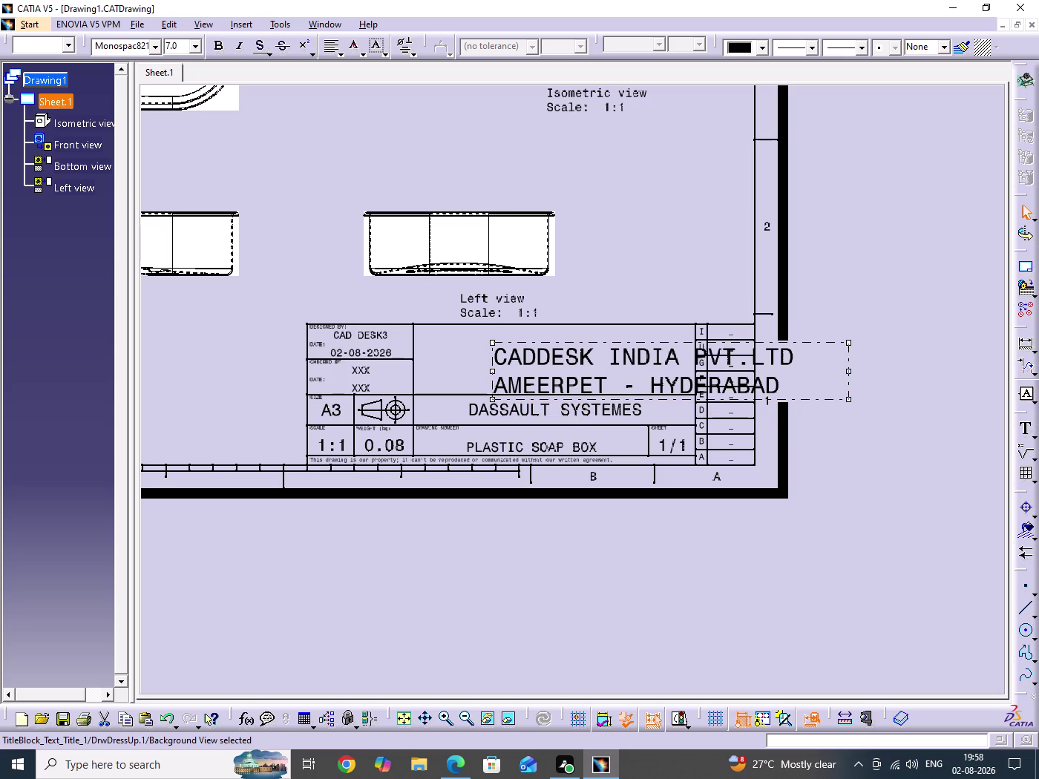
double_click(793, 386)
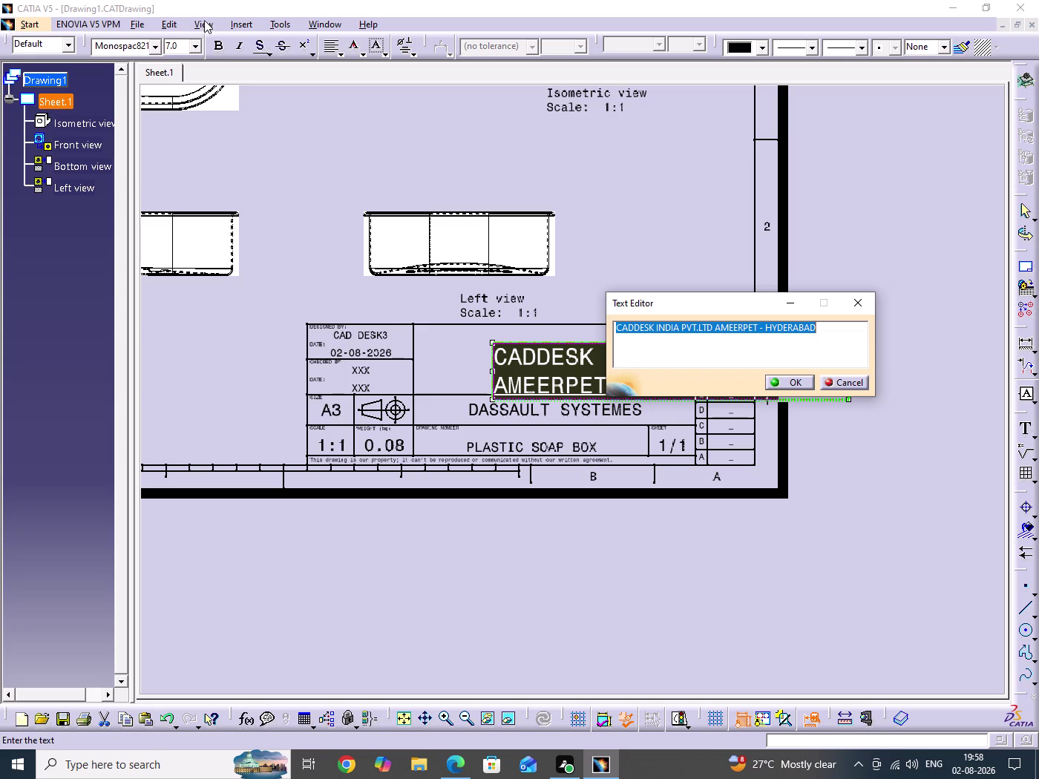
Make the company text 5 mm high and bold.
click(197, 48)
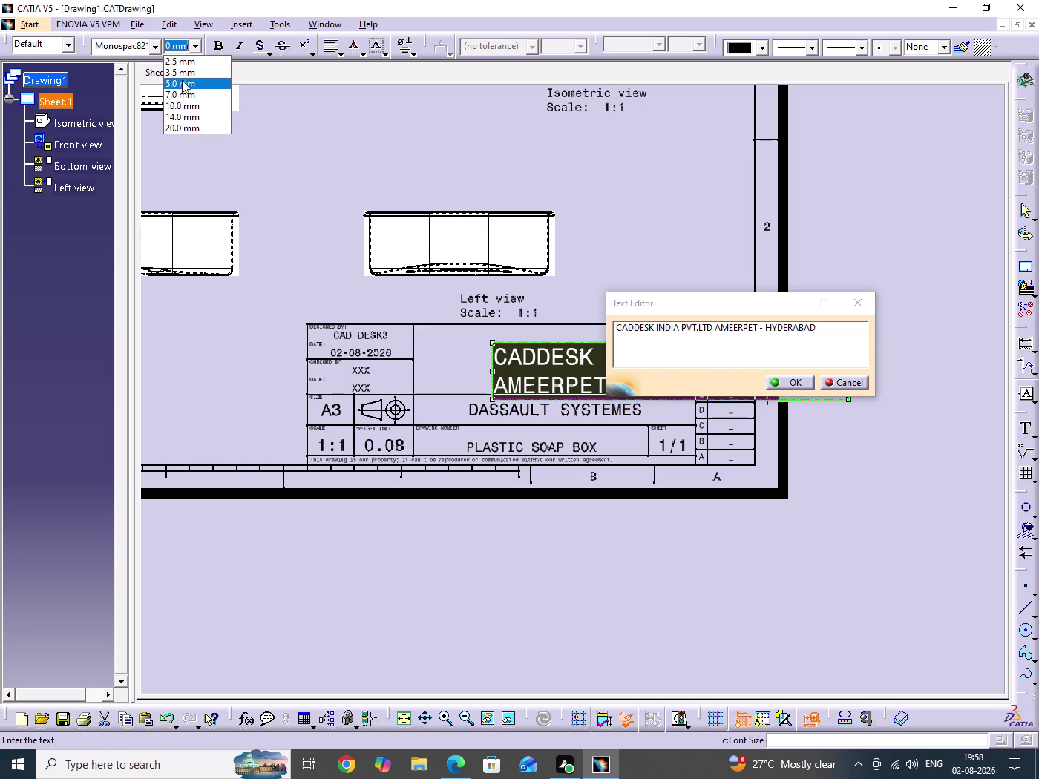
click(183, 82)
click(220, 48)
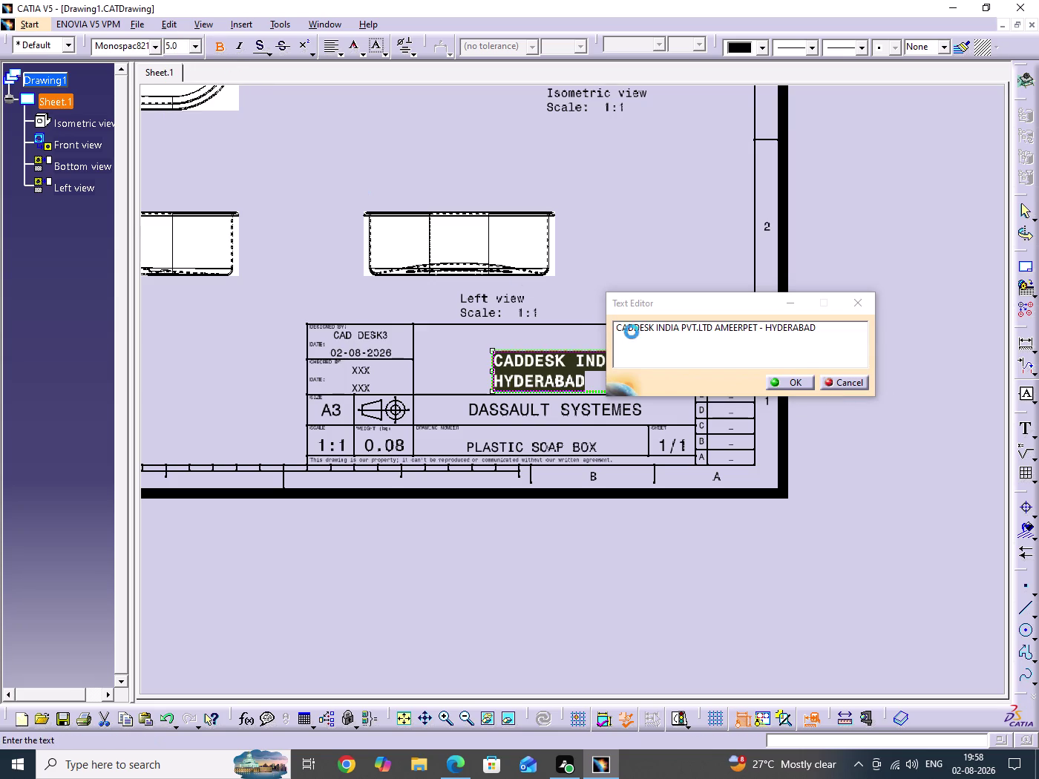
click(778, 384)
click(816, 466)
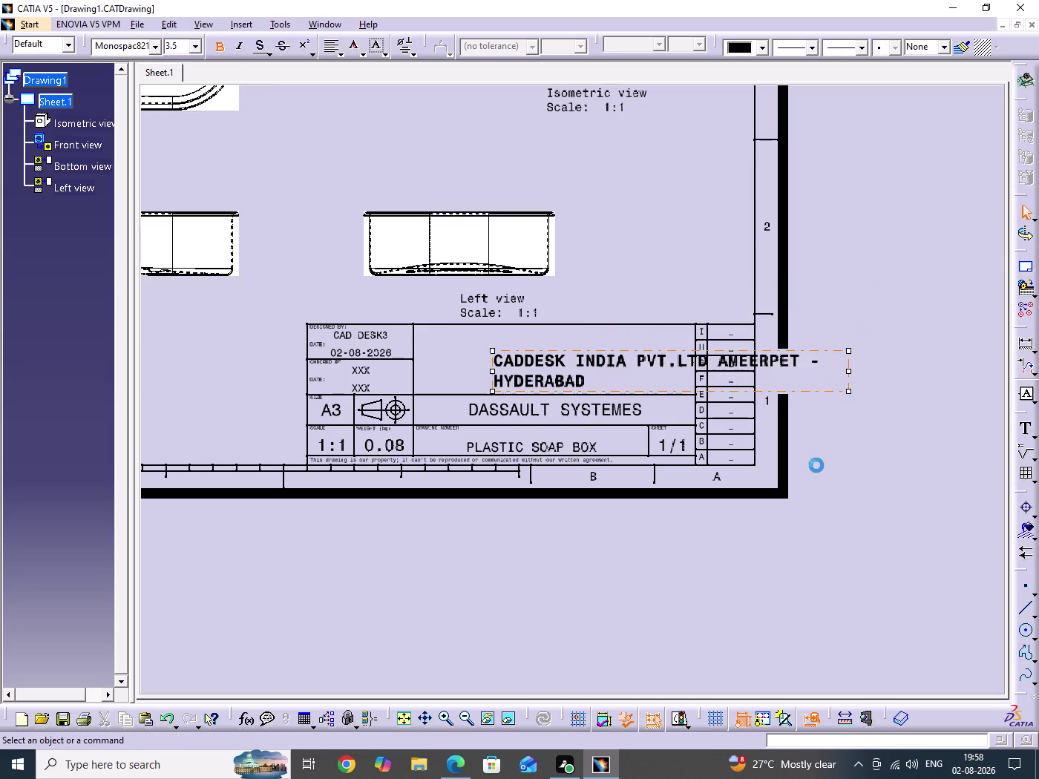
Narrow the company name frame to wrap it and shift it into its cell.
middle_drag(690, 477, 690, 438)
middle_drag(690, 438, 675, 473)
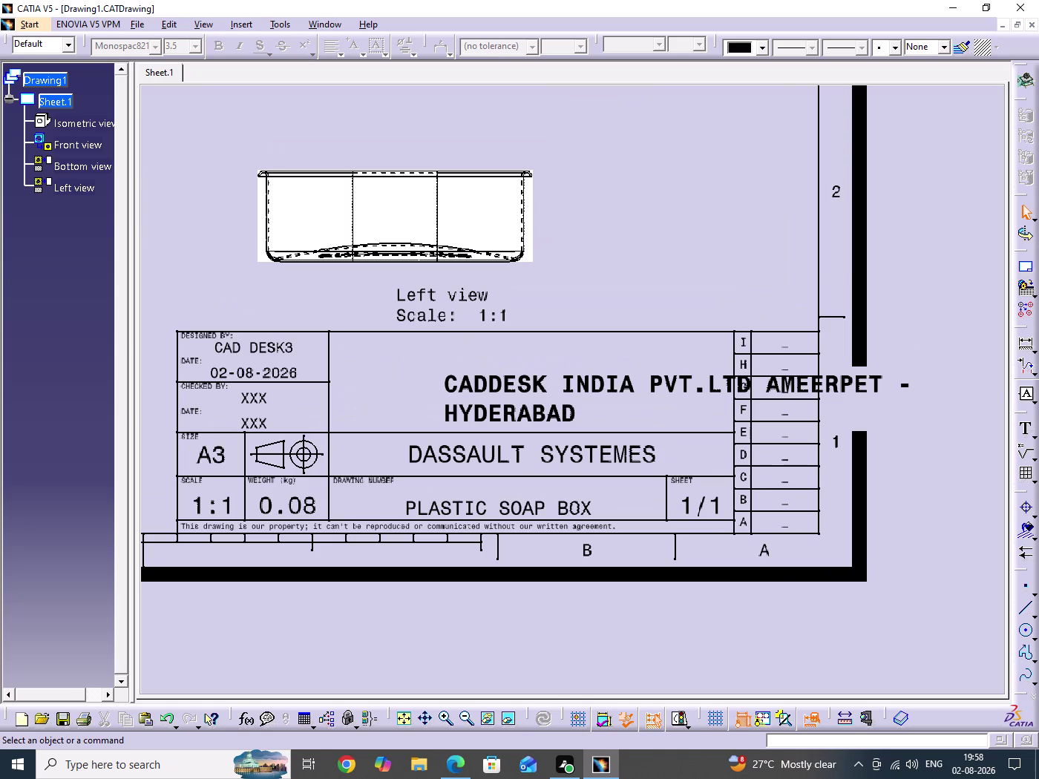
double_click(626, 393)
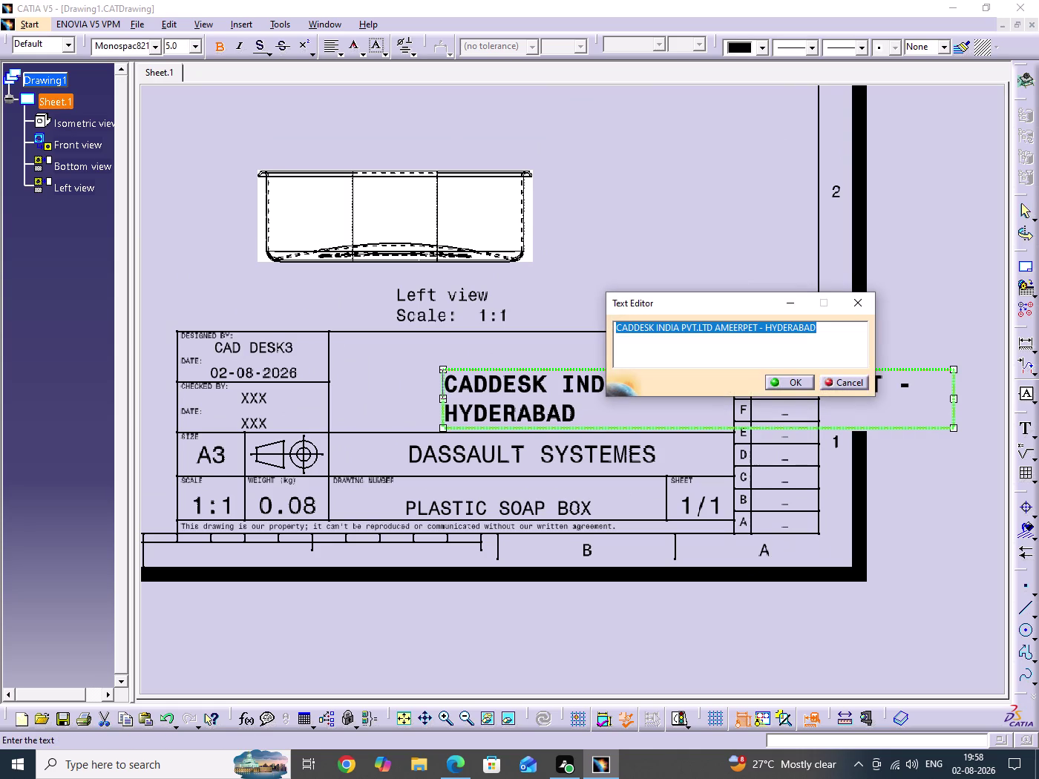
click(782, 381)
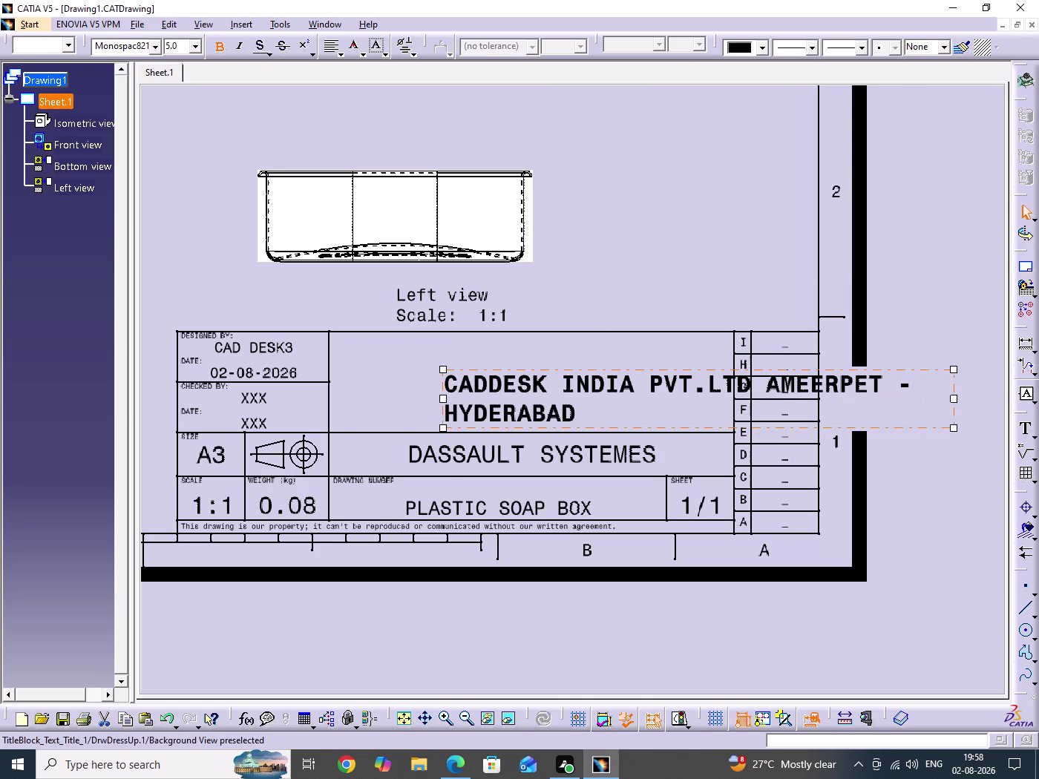
drag(954, 400, 866, 402)
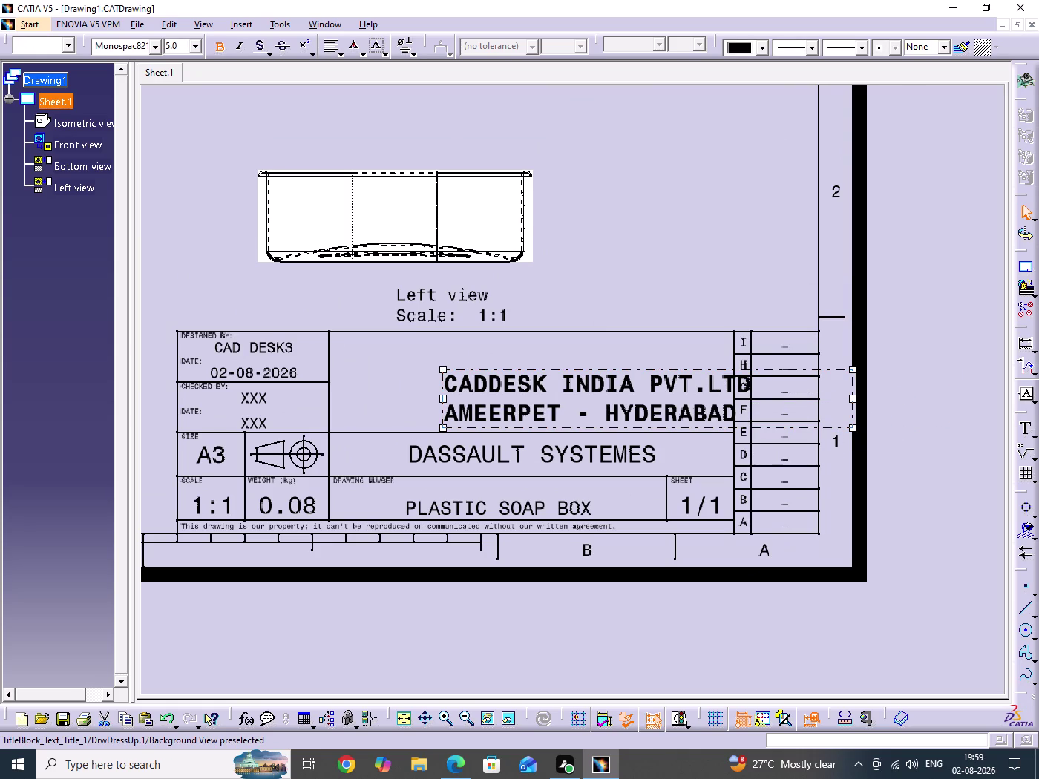
drag(521, 399, 487, 391)
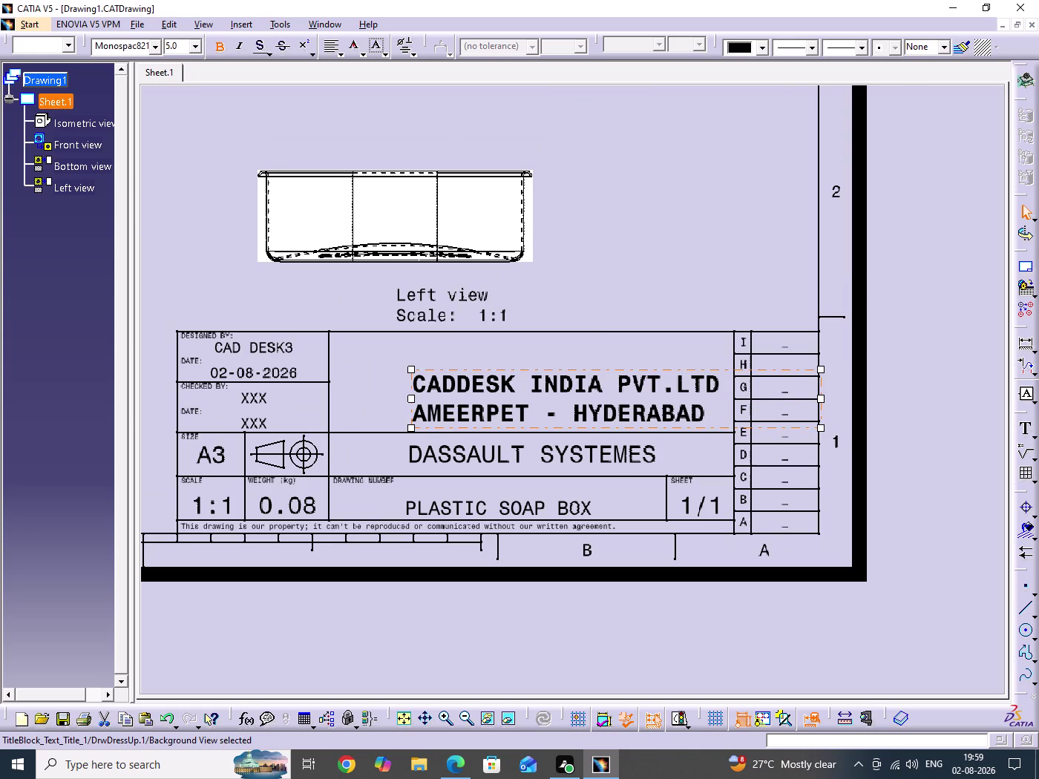
click(643, 163)
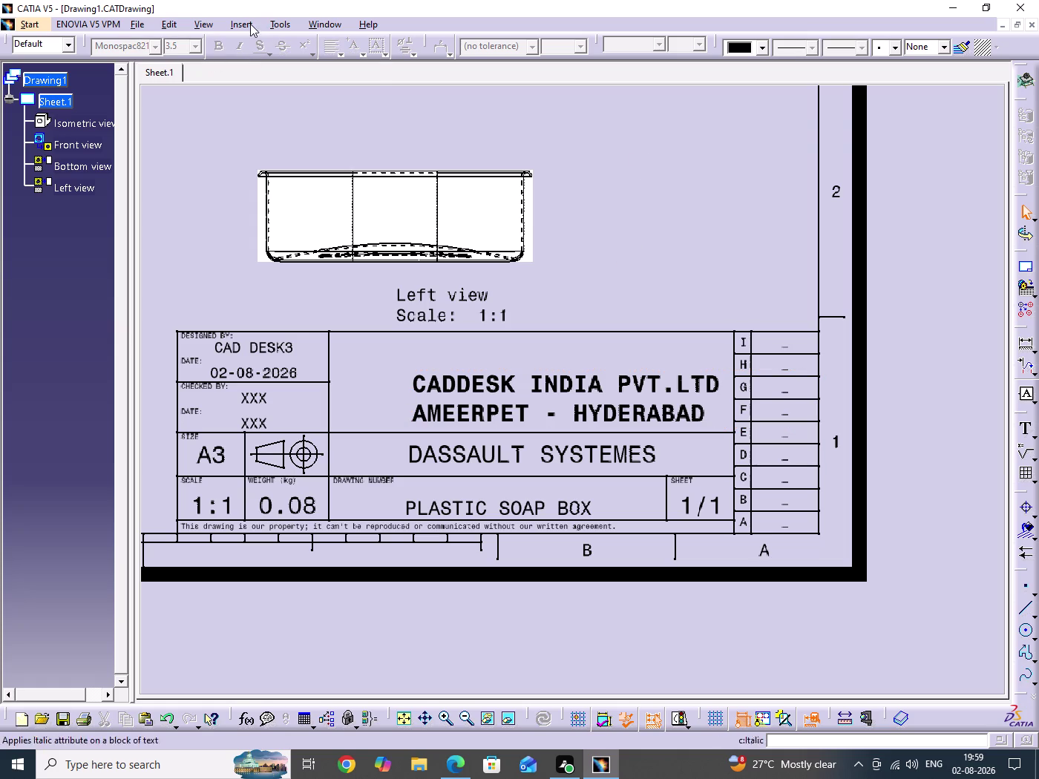
Insert the picture CADDESK LOGO.png from Downloads into the drawing.
click(250, 24)
click(260, 181)
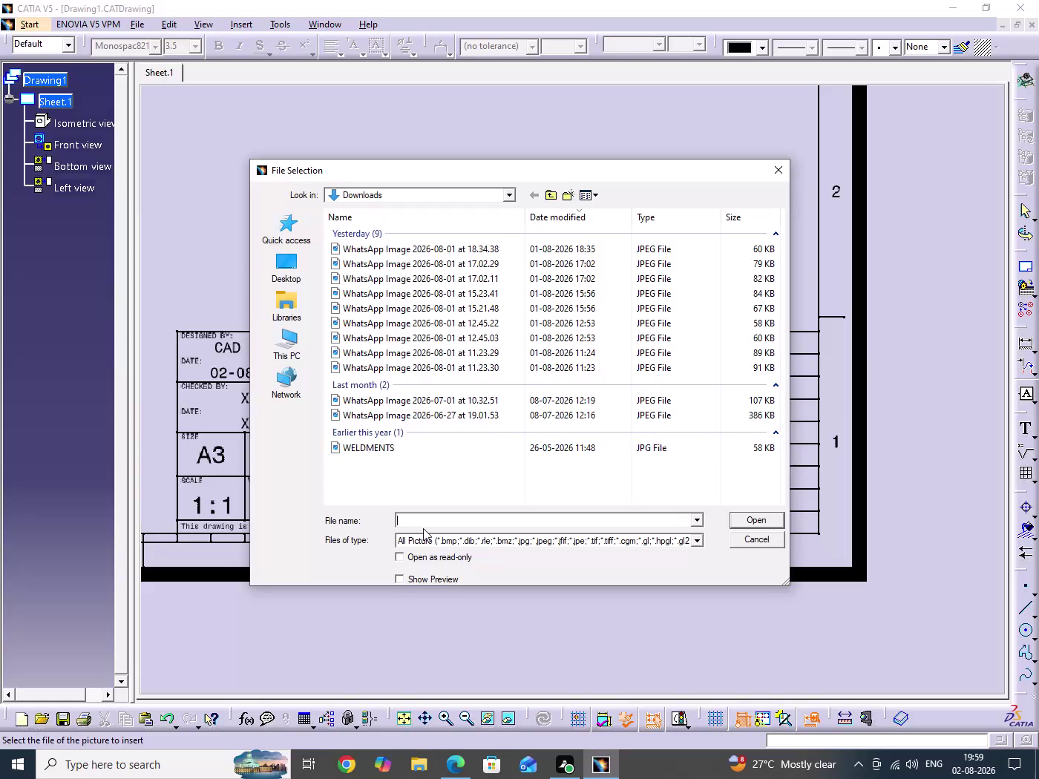
text(CAD)
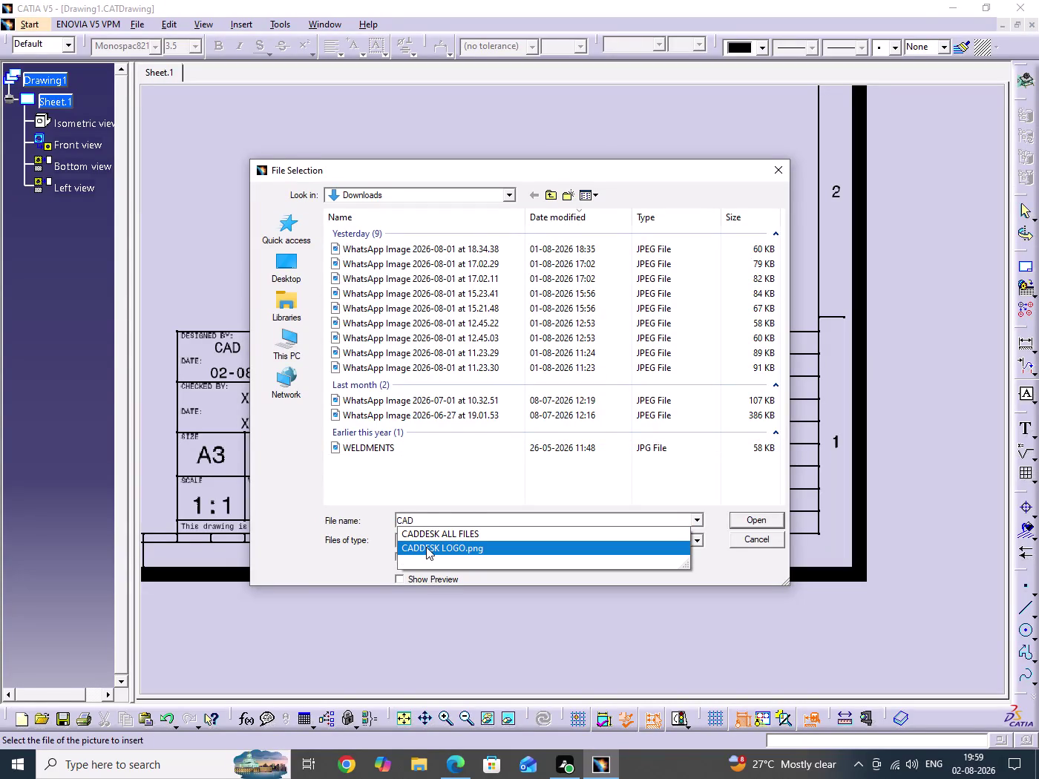
click(425, 547)
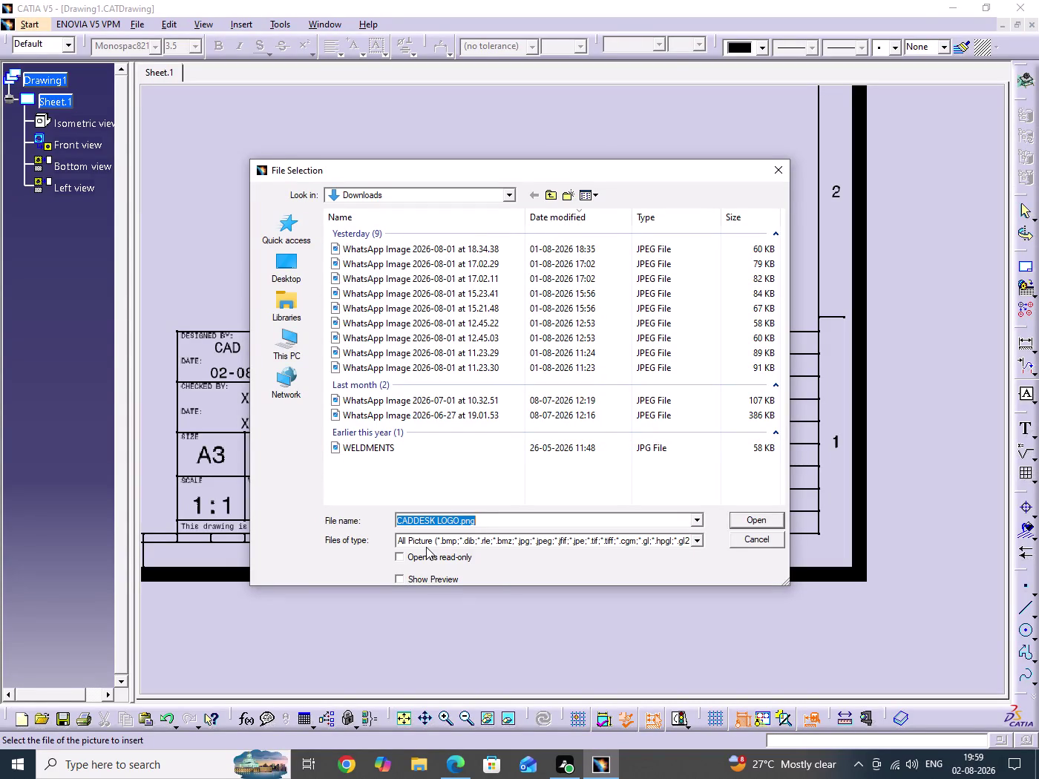
click(757, 518)
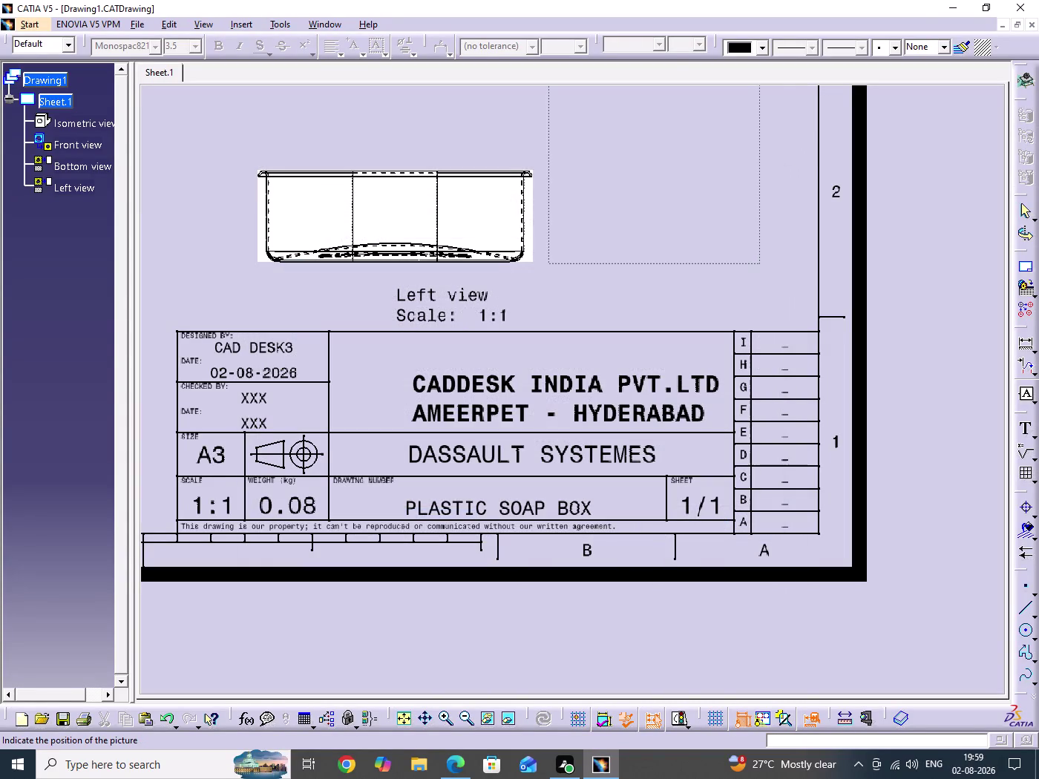
Place the CADDESK logo on the sheet, shrink it, and move it into the title block.
click(589, 295)
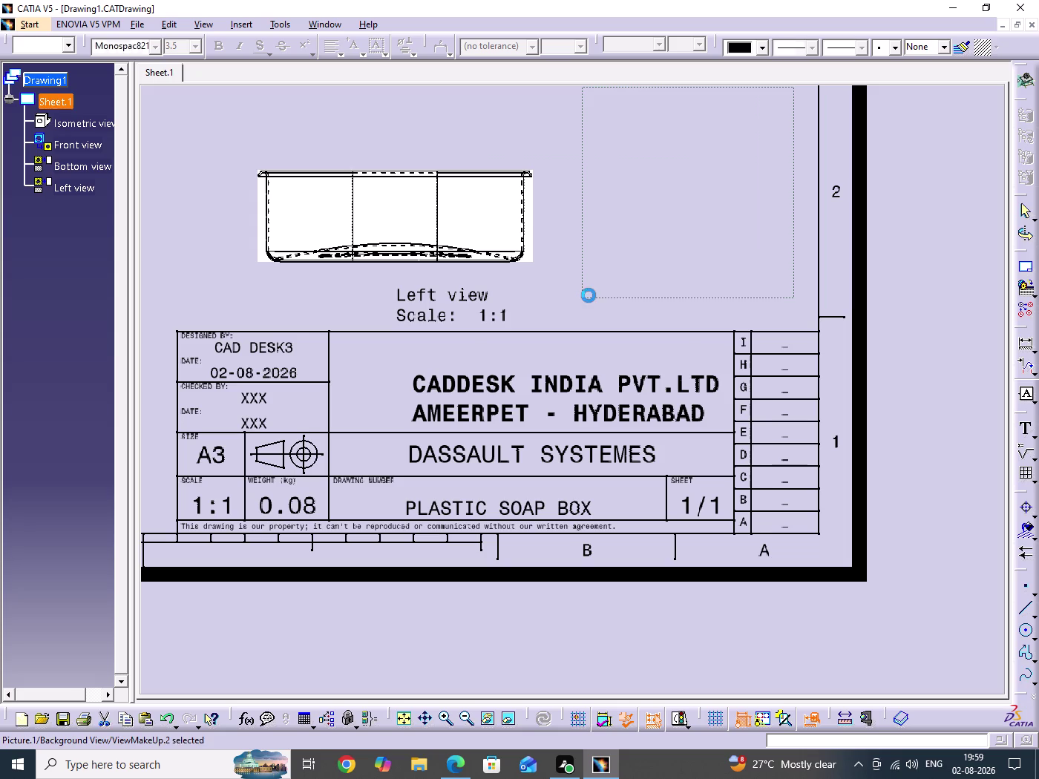
middle_drag(588, 295, 589, 345)
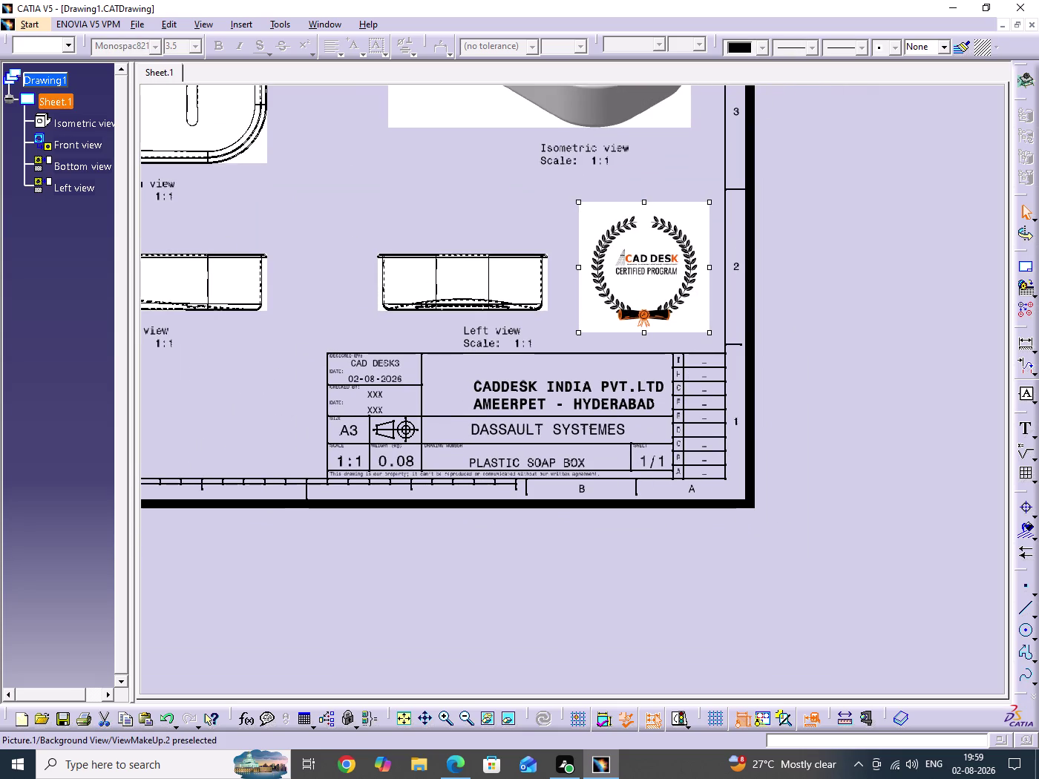
drag(709, 204, 630, 275)
drag(631, 275, 622, 285)
drag(604, 308, 449, 390)
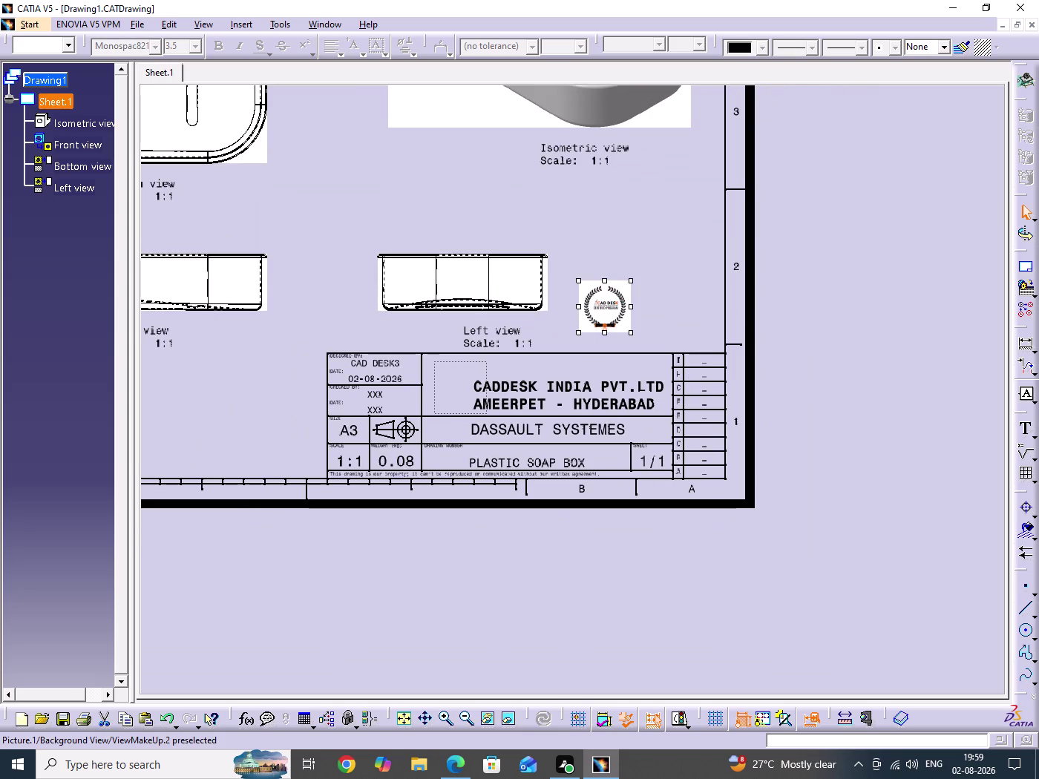
drag(450, 389, 447, 390)
Zoom in and resize the logo to fit beside the company name.
middle_drag(468, 405, 476, 366)
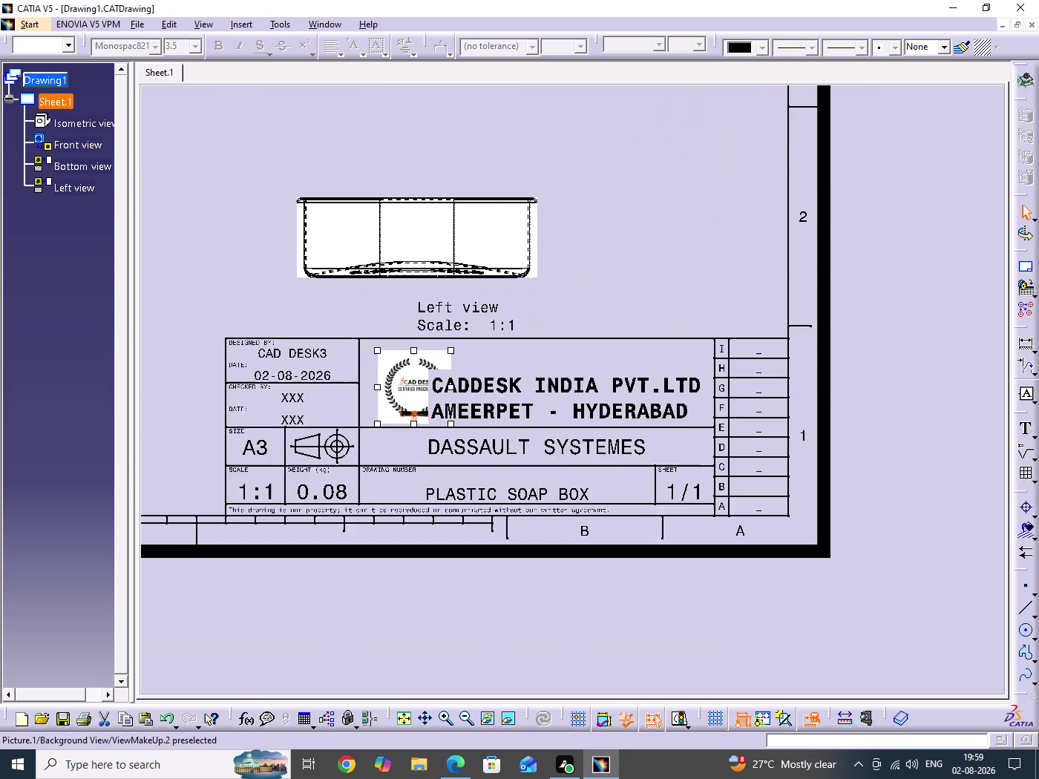
middle_drag(475, 366, 483, 306)
middle_drag(434, 375, 675, 377)
drag(604, 322, 592, 335)
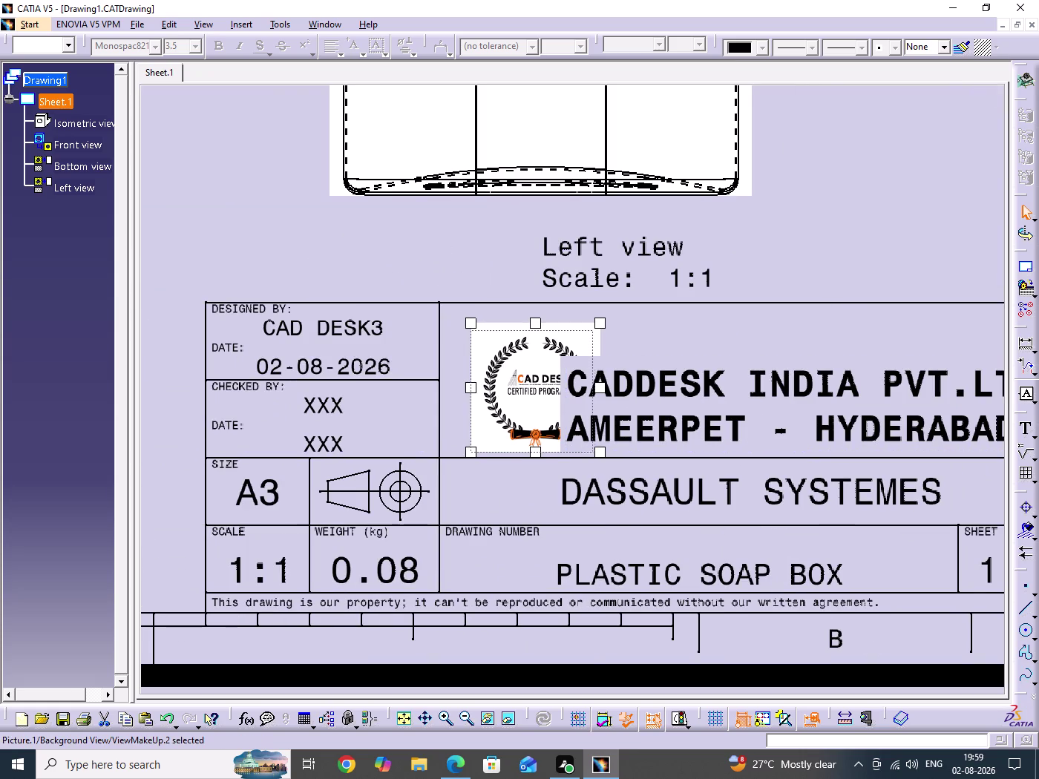
drag(592, 334, 557, 355)
drag(519, 397, 496, 379)
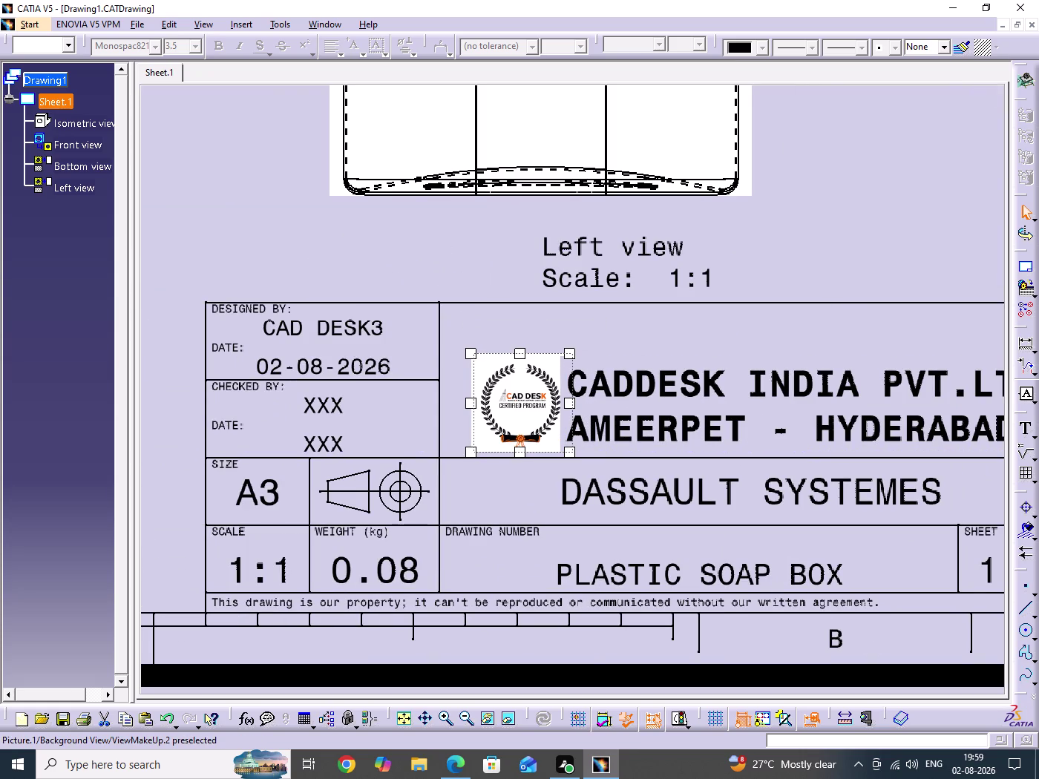
drag(496, 380, 505, 376)
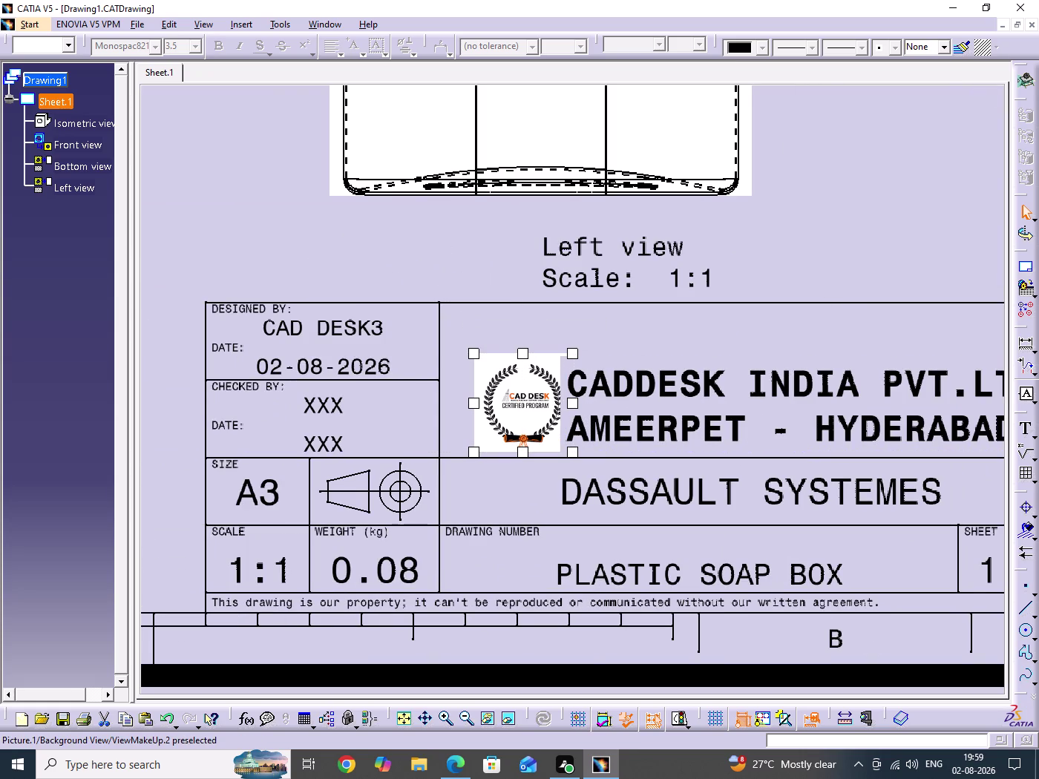
Fine-tune the logo's position and size within its title block cell.
drag(508, 386, 487, 387)
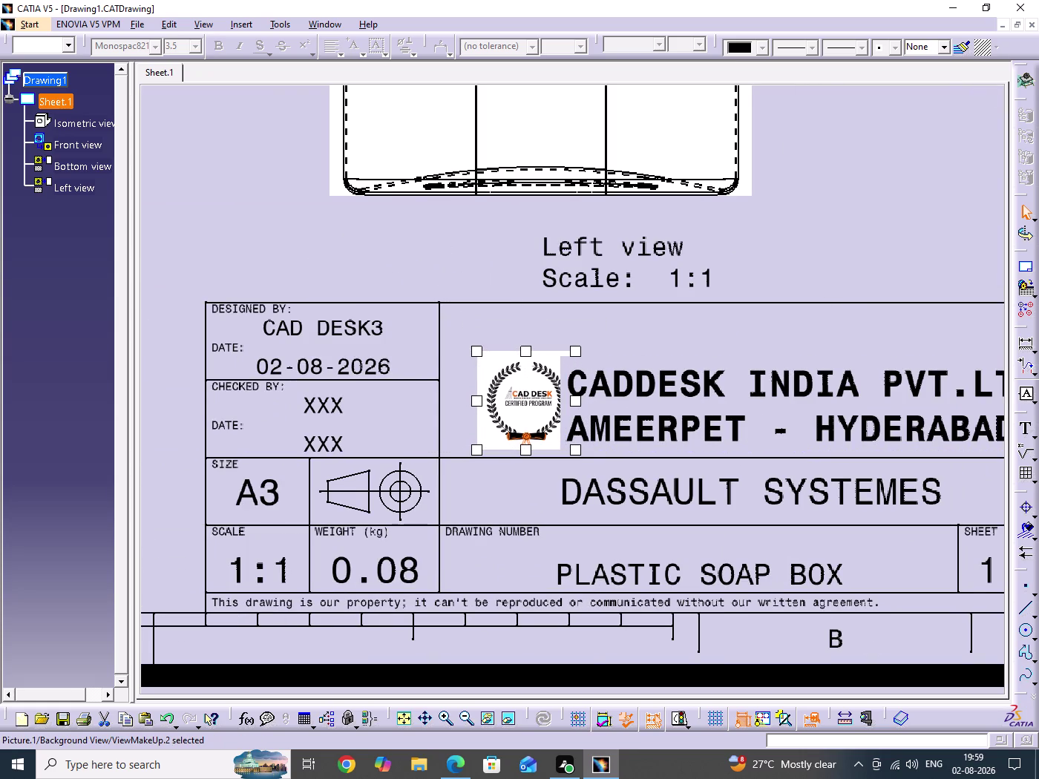
drag(513, 419, 491, 380)
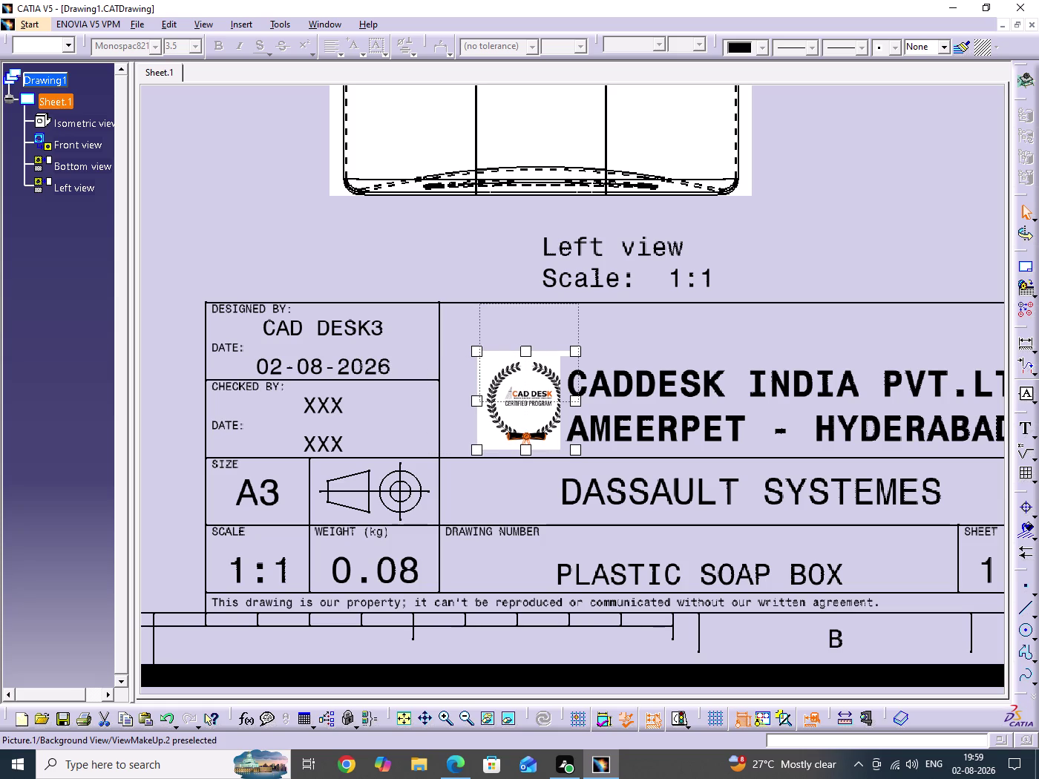
drag(490, 380, 484, 398)
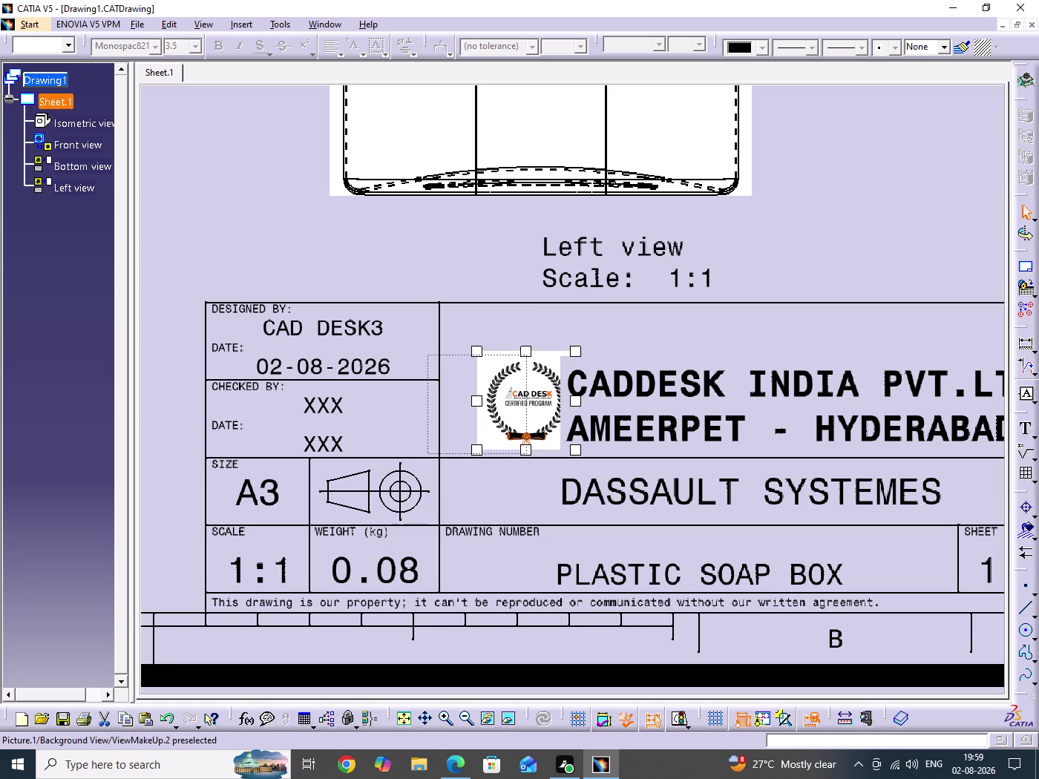
drag(484, 398, 491, 398)
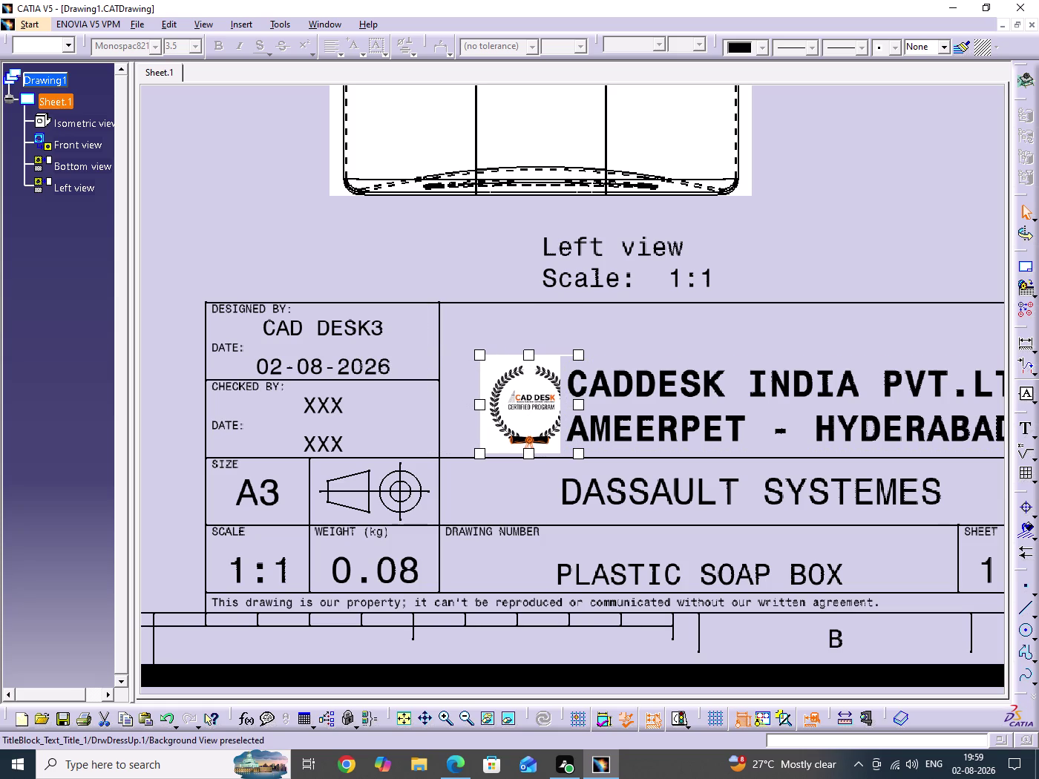
drag(582, 354, 548, 378)
drag(515, 401, 507, 376)
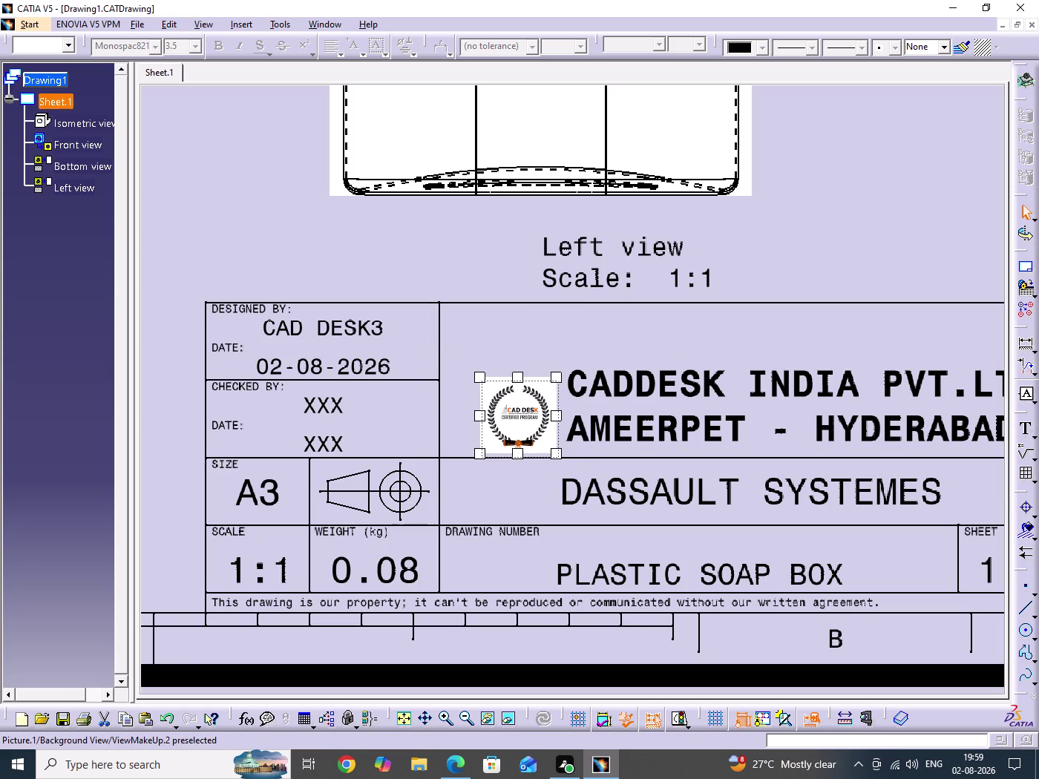
drag(507, 376, 499, 370)
click(745, 253)
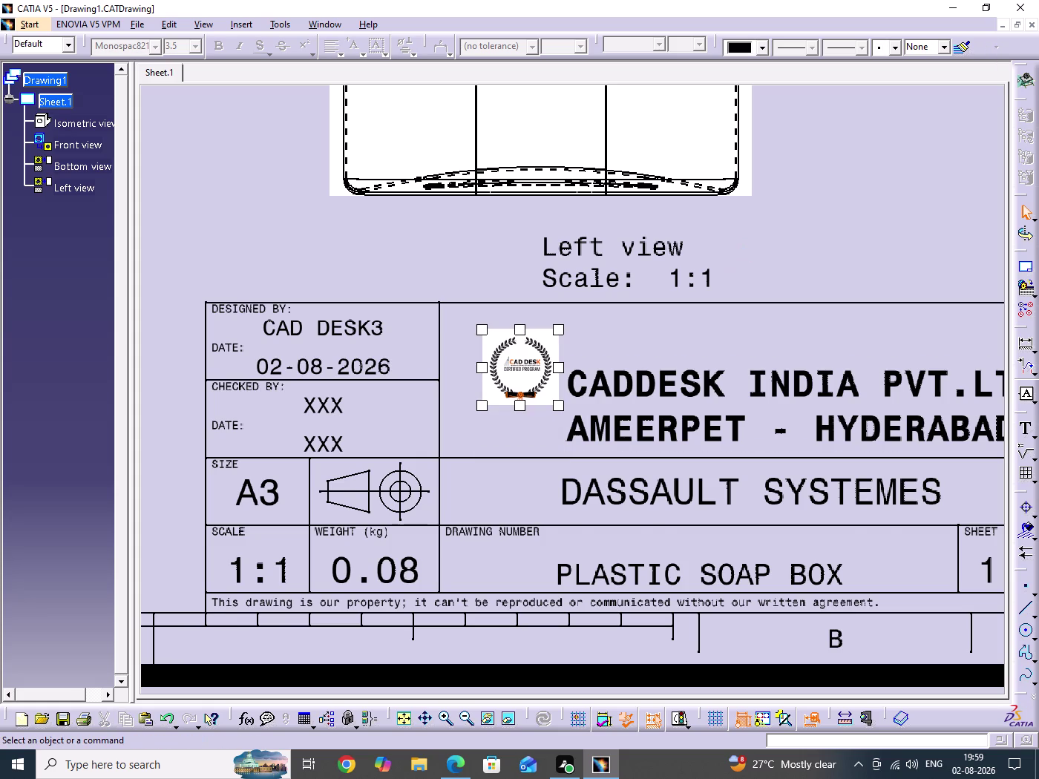
Replace the XXX under CHECKED BY with the name SRINIVAS.
middle_drag(746, 269, 733, 320)
middle_drag(468, 429, 647, 382)
middle_drag(637, 406, 641, 377)
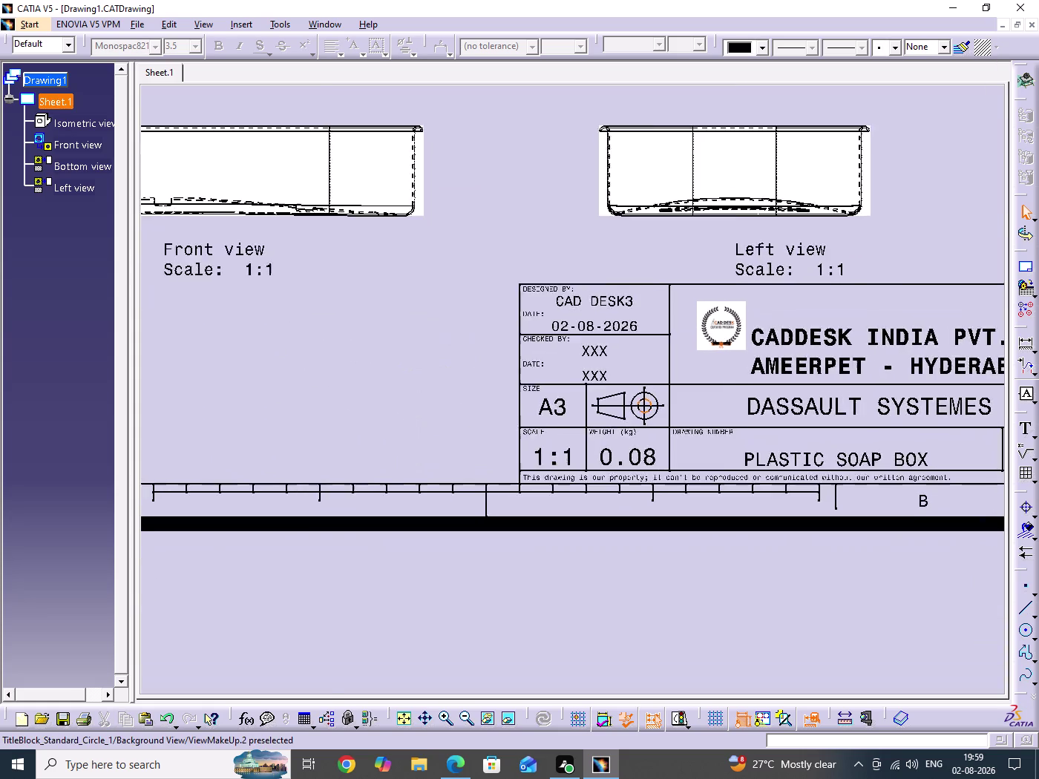
middle_drag(641, 378, 650, 292)
middle_drag(643, 339, 610, 384)
double_click(611, 333)
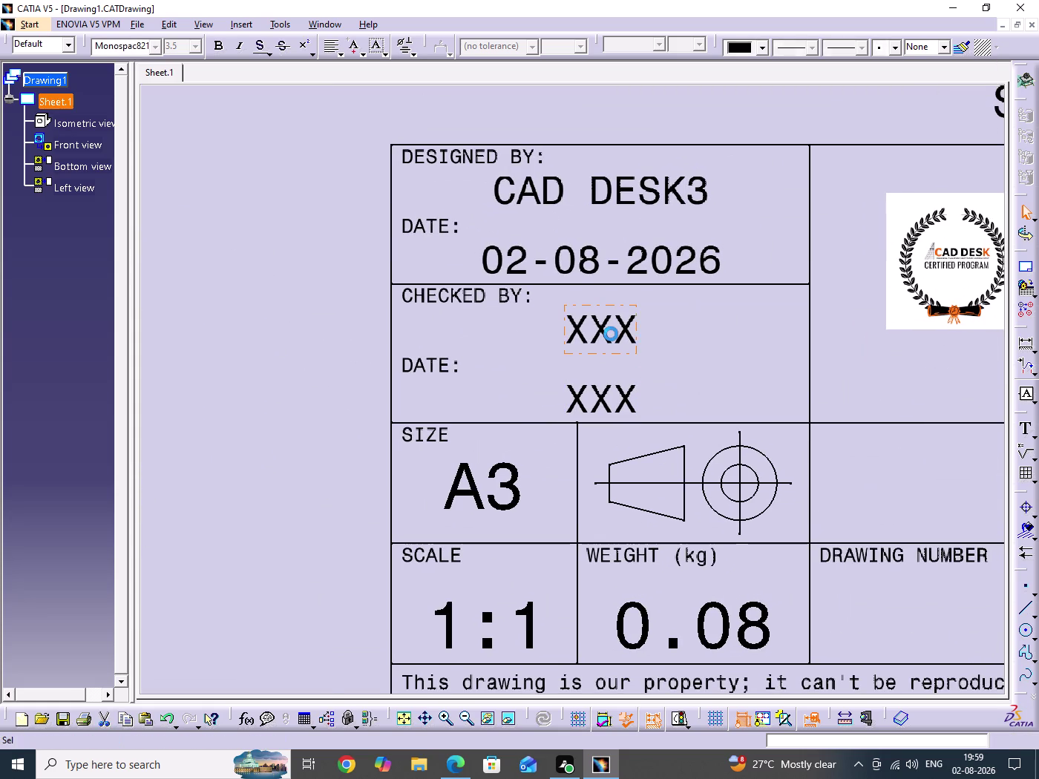
text(SR)
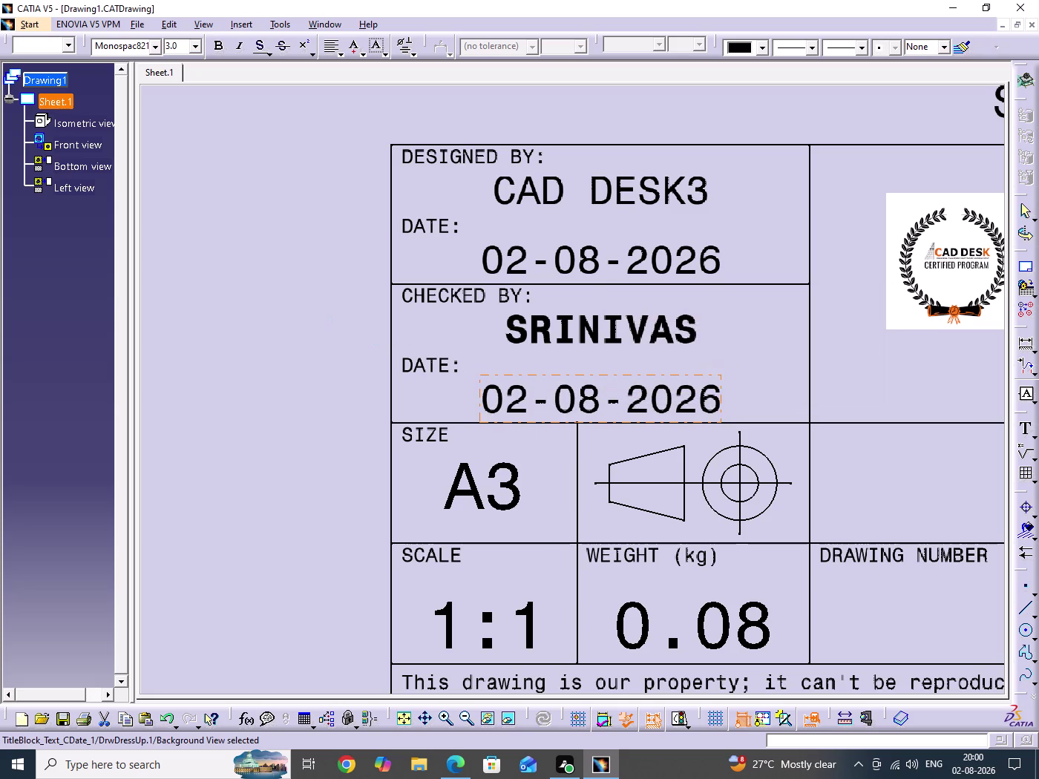
Set the checked-by date text to 02-08-2026.
click(317, 344)
Zoom out to the whole sheet and save Drawing1 with Ctrl+S.
middle_drag(371, 267, 373, 455)
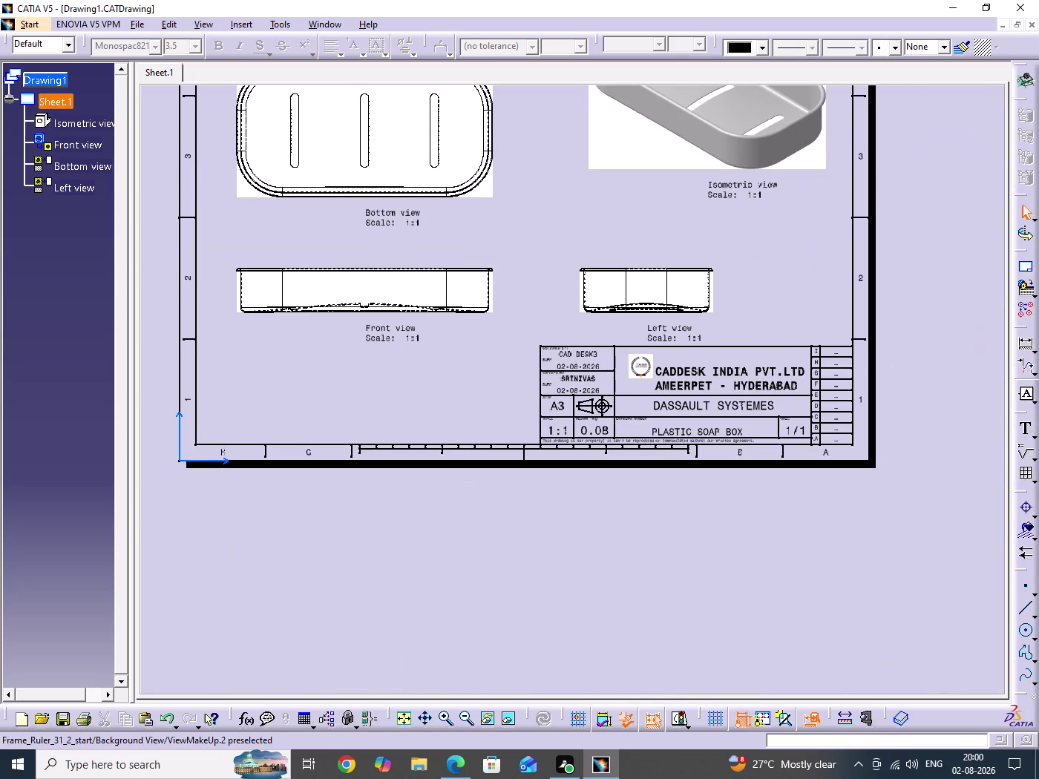
middle_drag(542, 333, 537, 433)
middle_drag(626, 468, 577, 495)
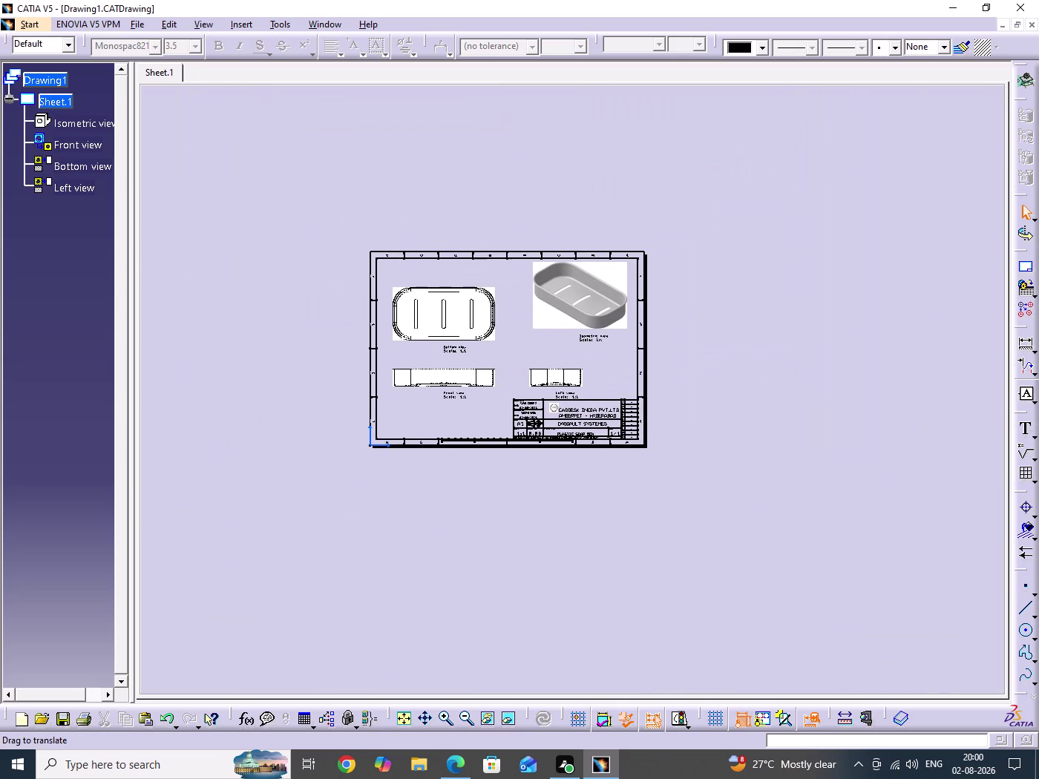
click(171, 25)
click(213, 411)
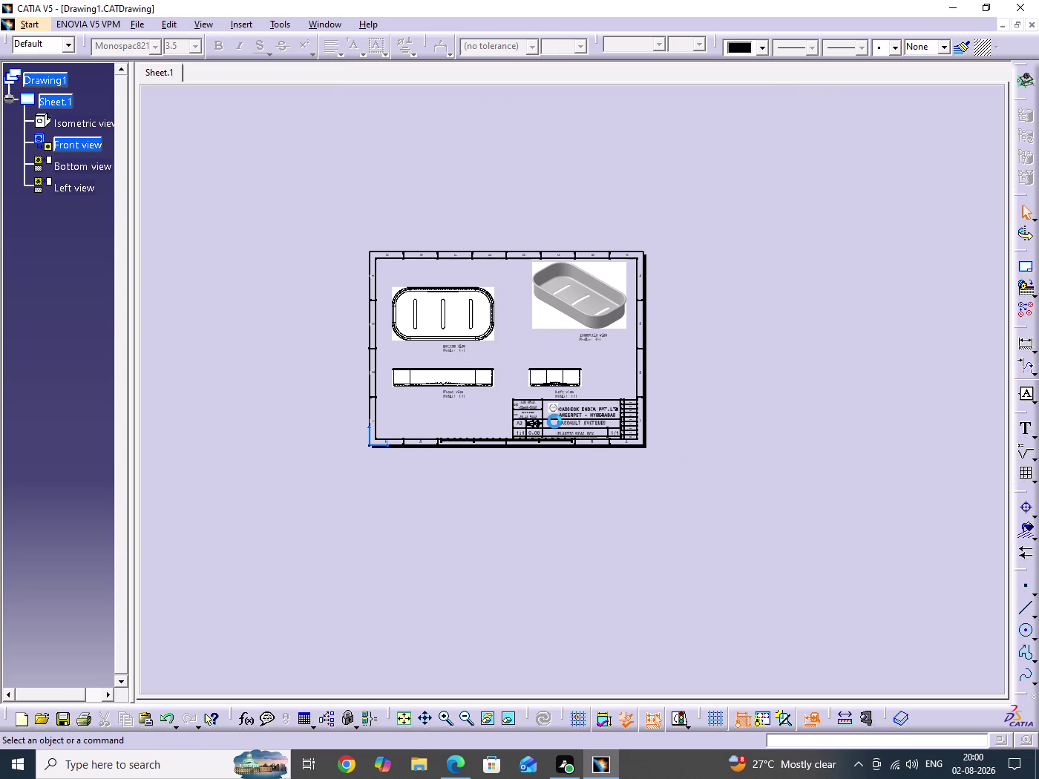
middle_drag(625, 473, 621, 370)
key(ctrl+s)
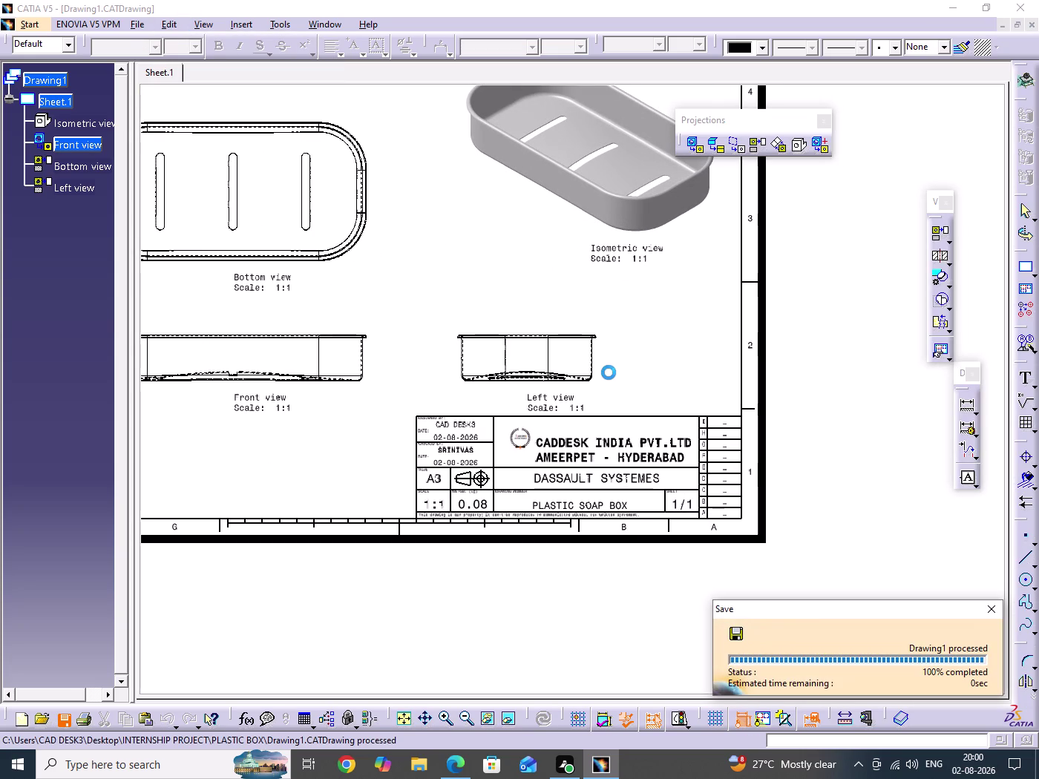
Recentre the sheet, drag the Projections toolbar aside, and bring up the print settings.
middle_drag(653, 288, 647, 328)
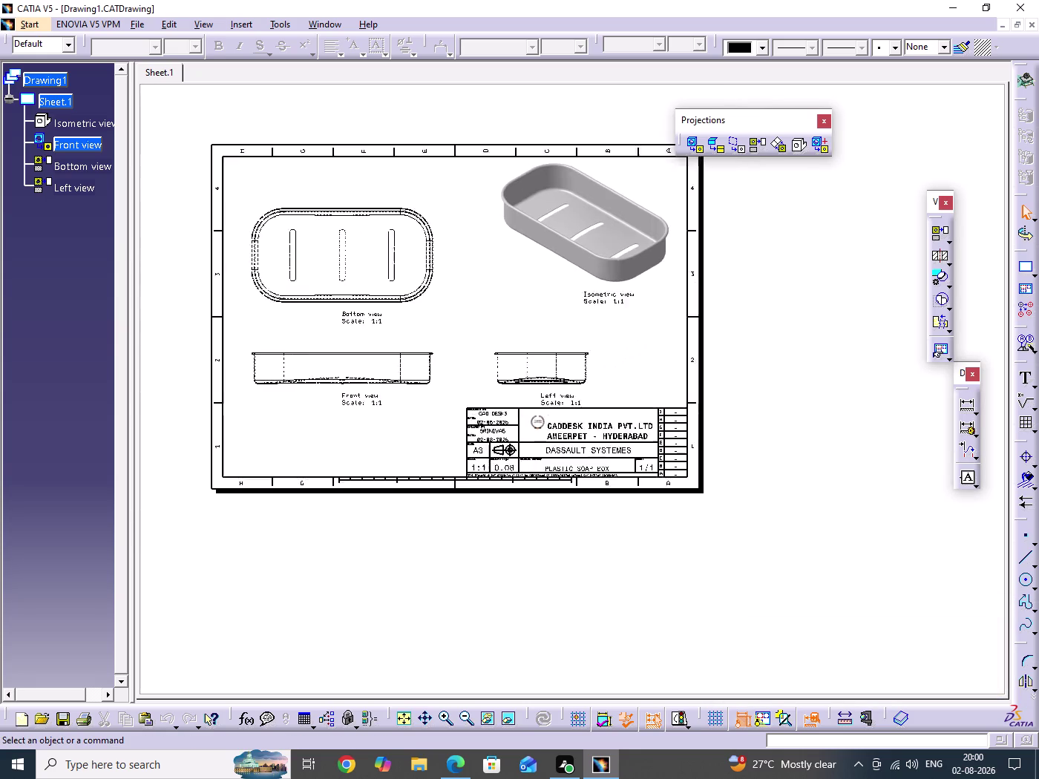
middle_drag(646, 329, 646, 337)
middle_drag(633, 349, 649, 365)
drag(718, 119, 866, 98)
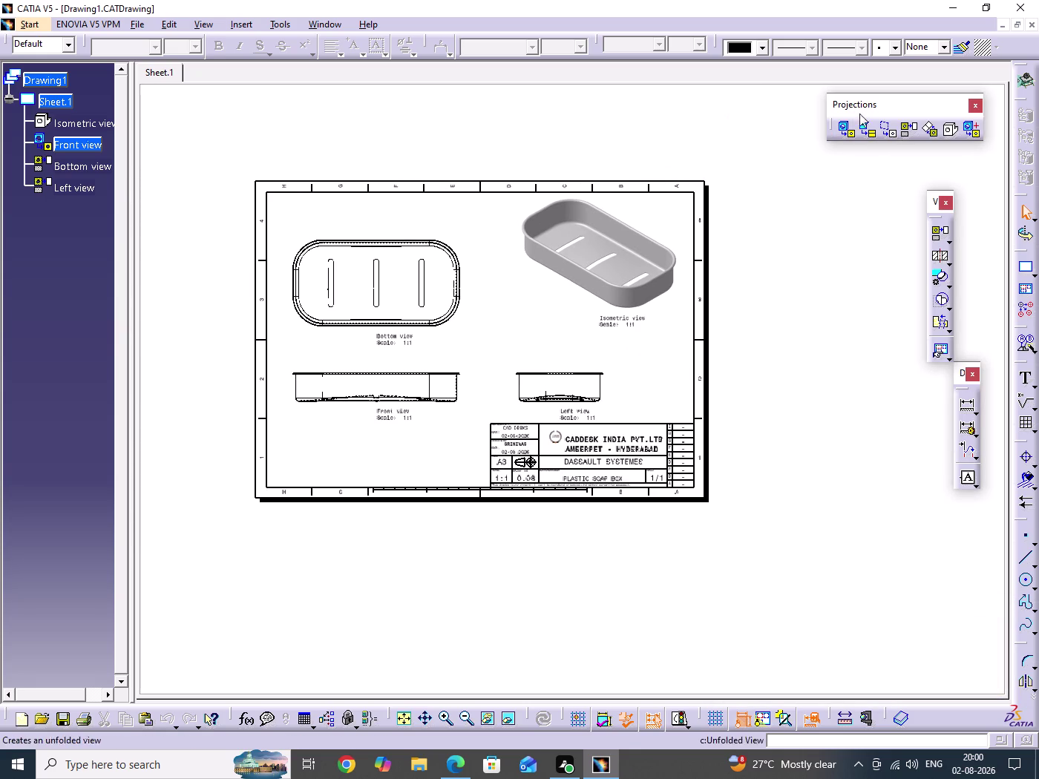
click(811, 270)
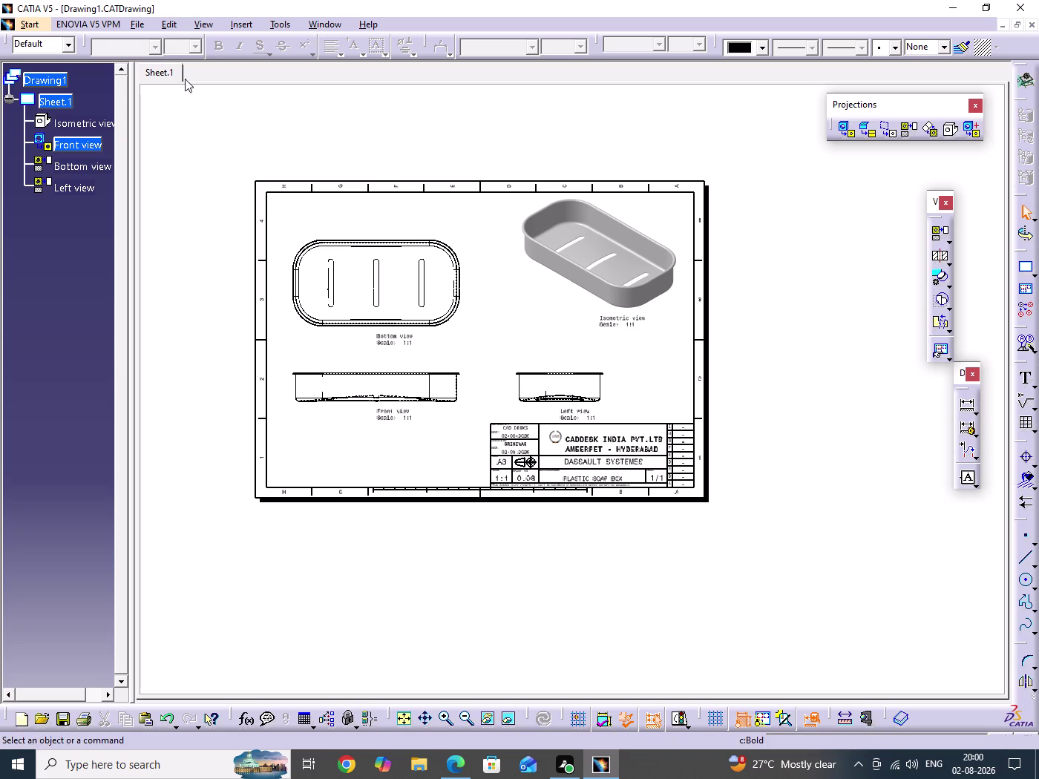
key(ctrl+p)
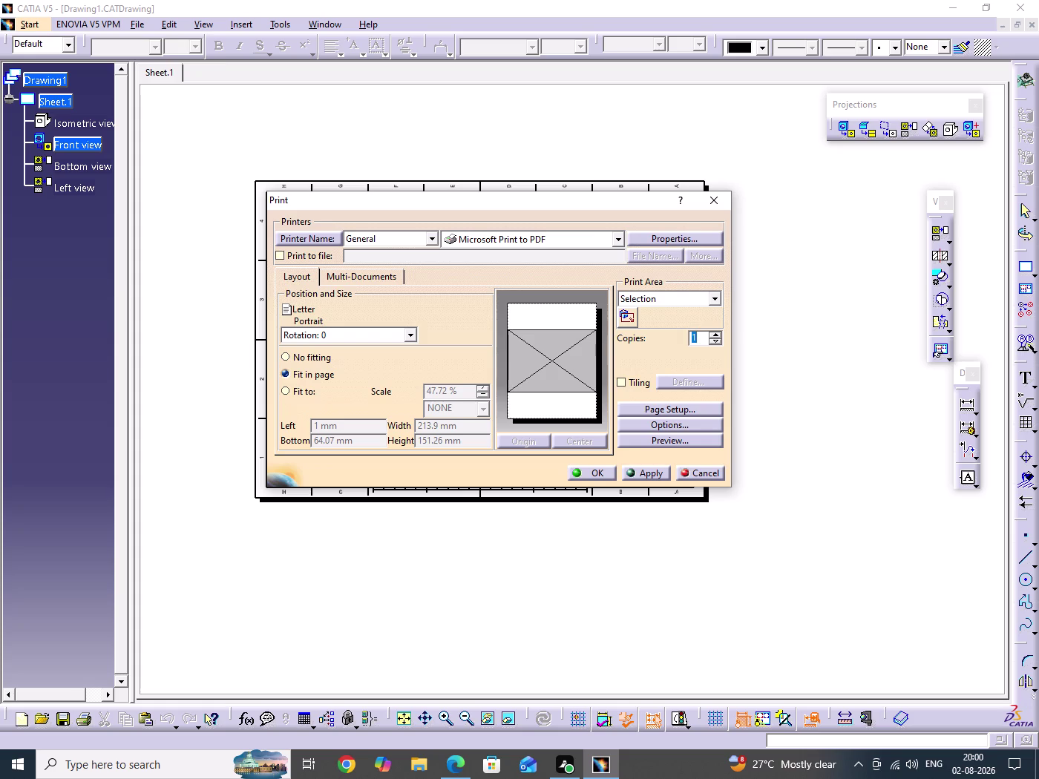
Cancel the Microsoft Print to PDF settings and bring up File Explorer.
click(677, 441)
drag(979, 680, 971, 681)
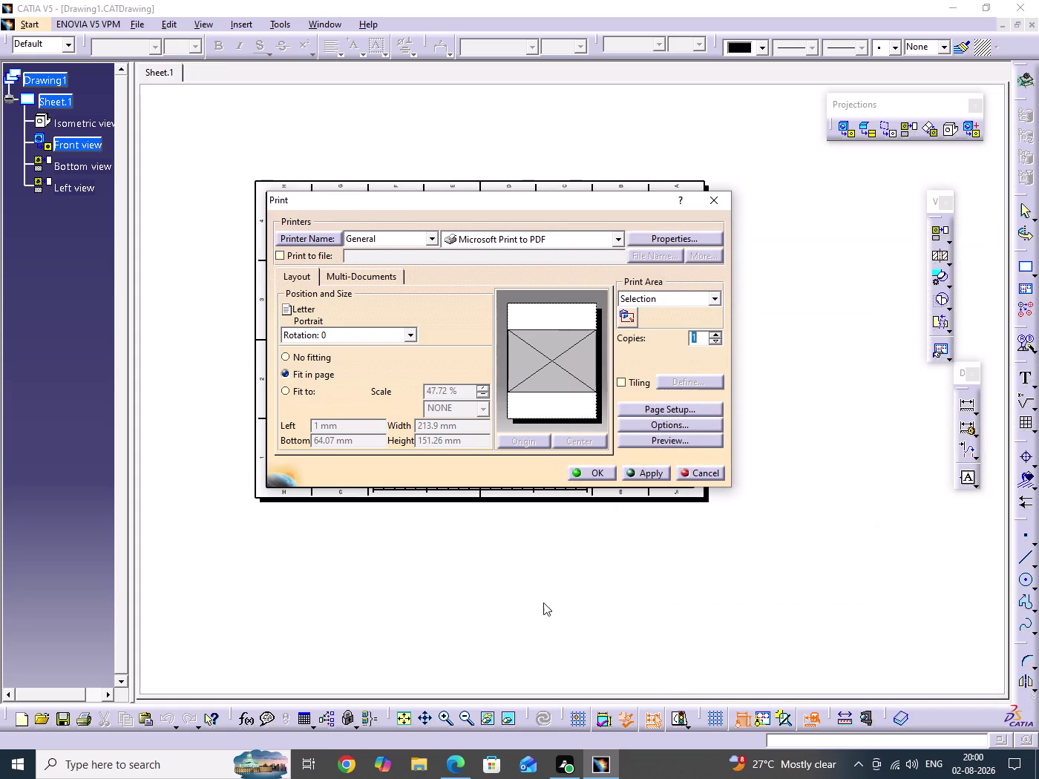
click(718, 476)
click(708, 566)
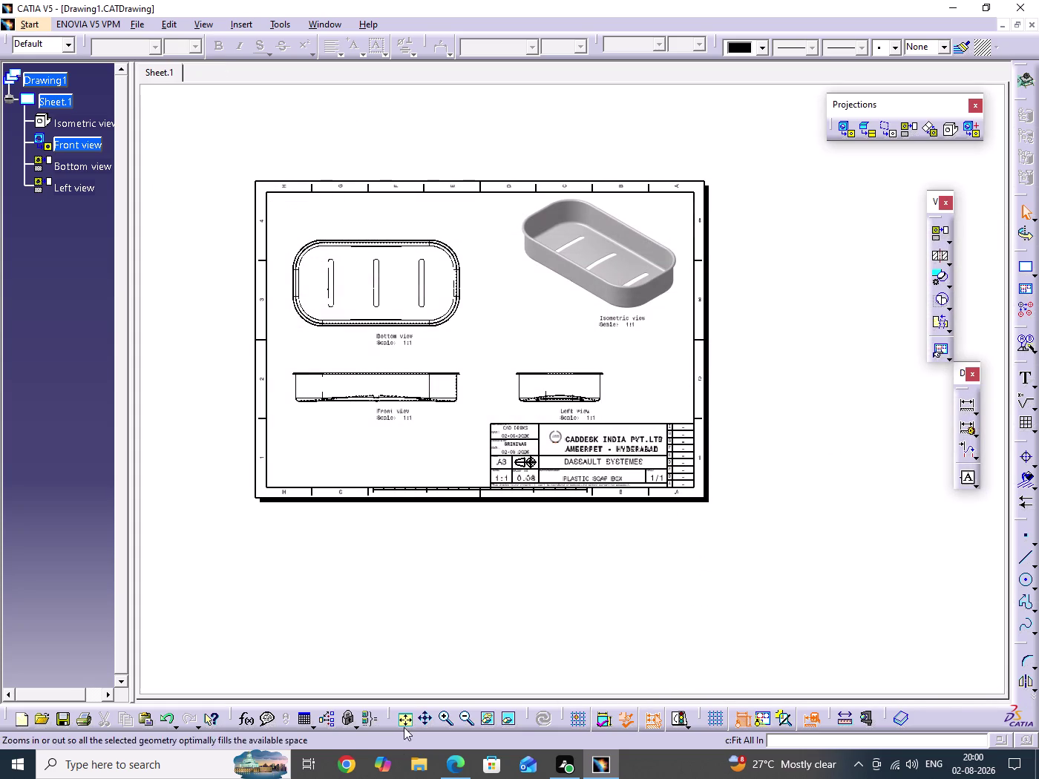
click(415, 759)
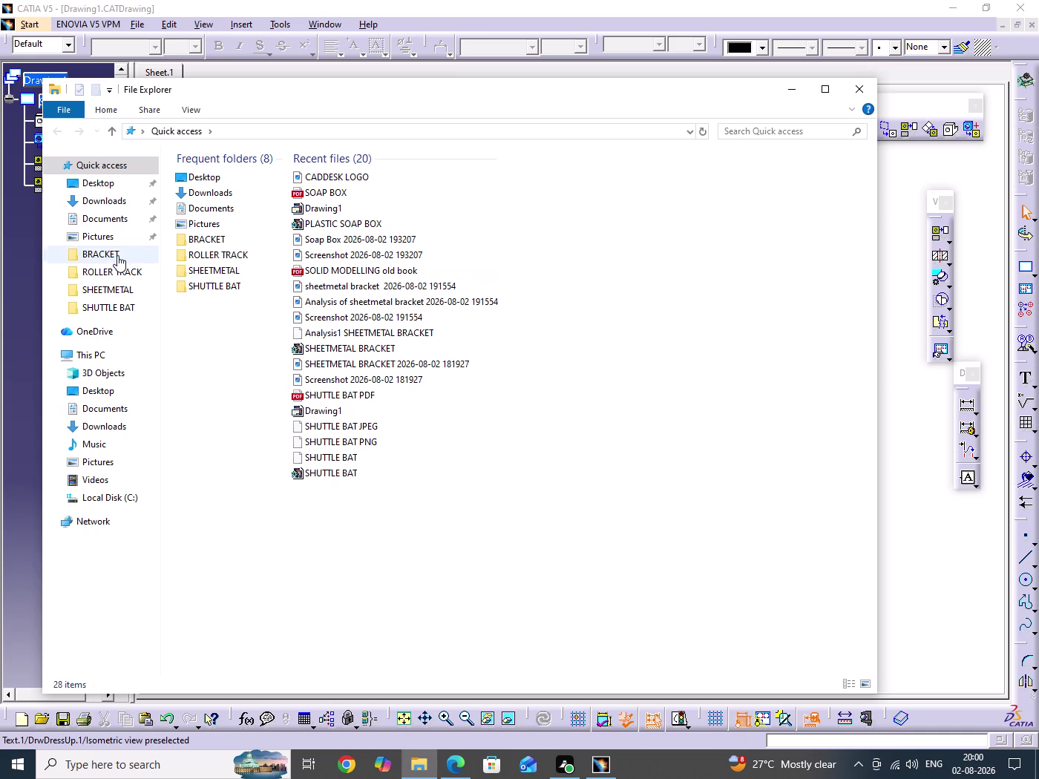
Open the PLASTIC BOX folder containing the SOAP BOX PDF.
right_click(314, 195)
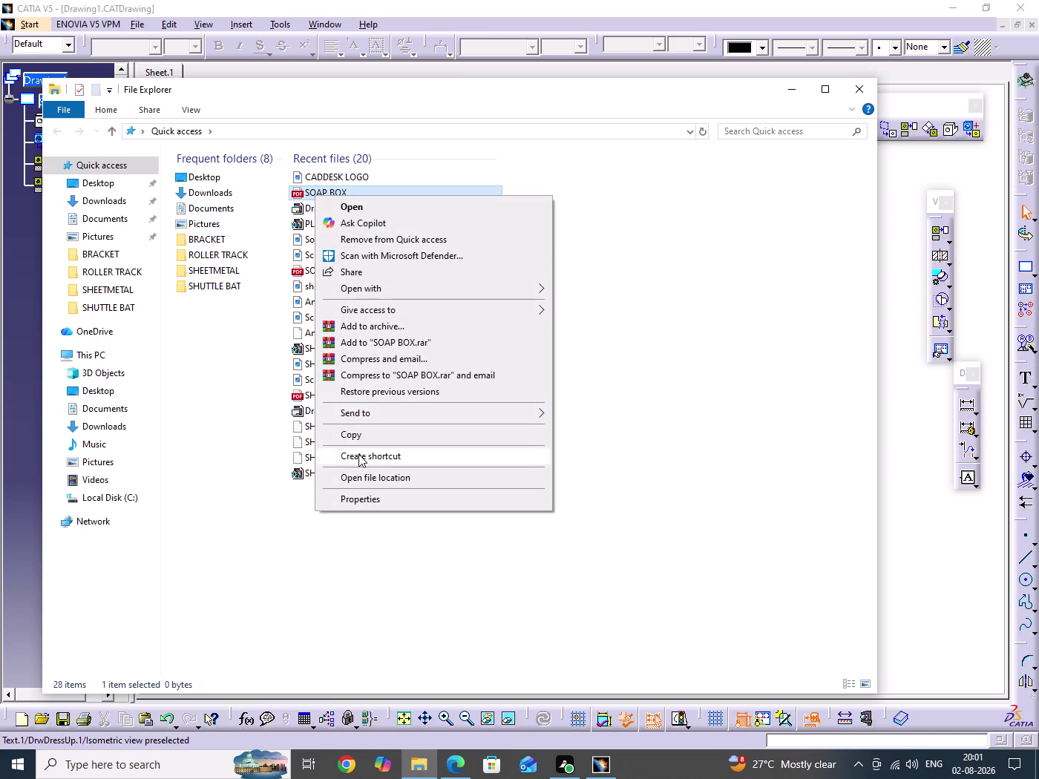
click(367, 477)
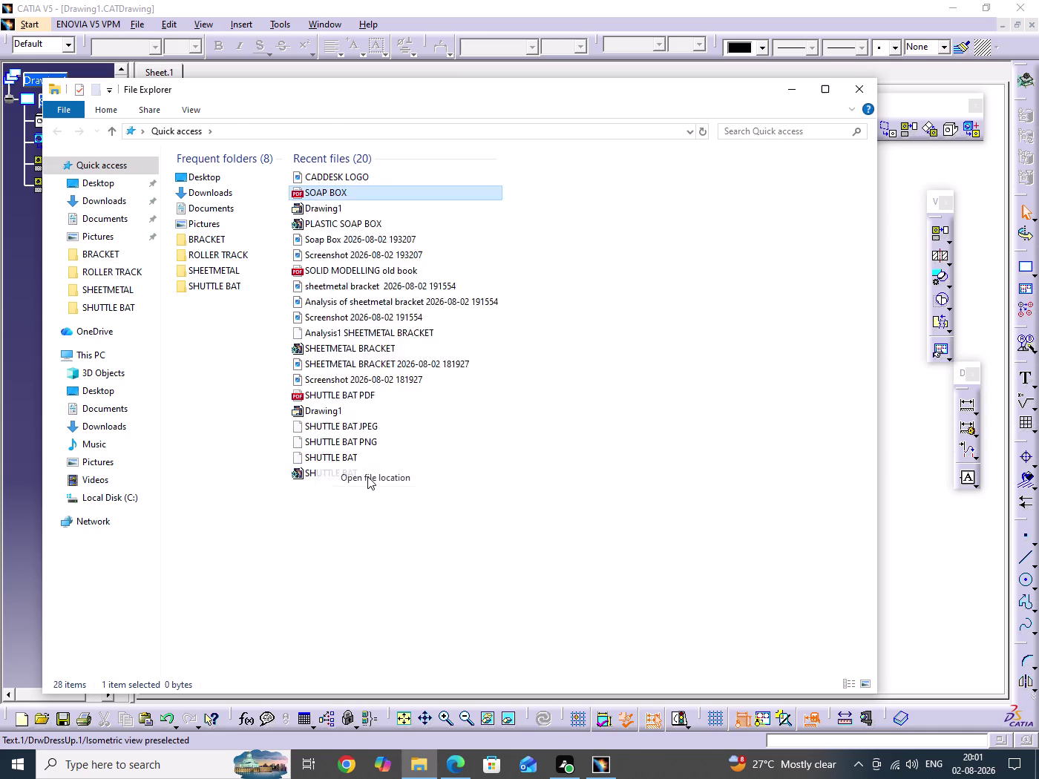
drag(279, 389, 377, 481)
Permanently delete SOAP BOX with Shift+Delete and close File Explorer.
click(216, 209)
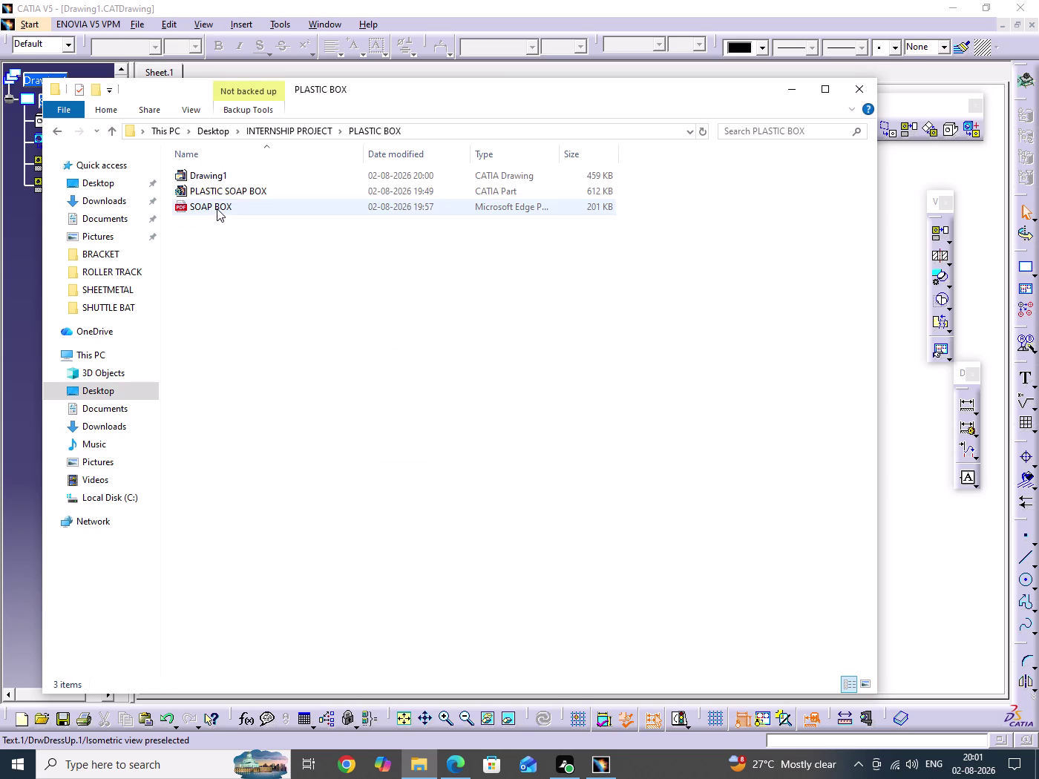
key(shift+Delete)
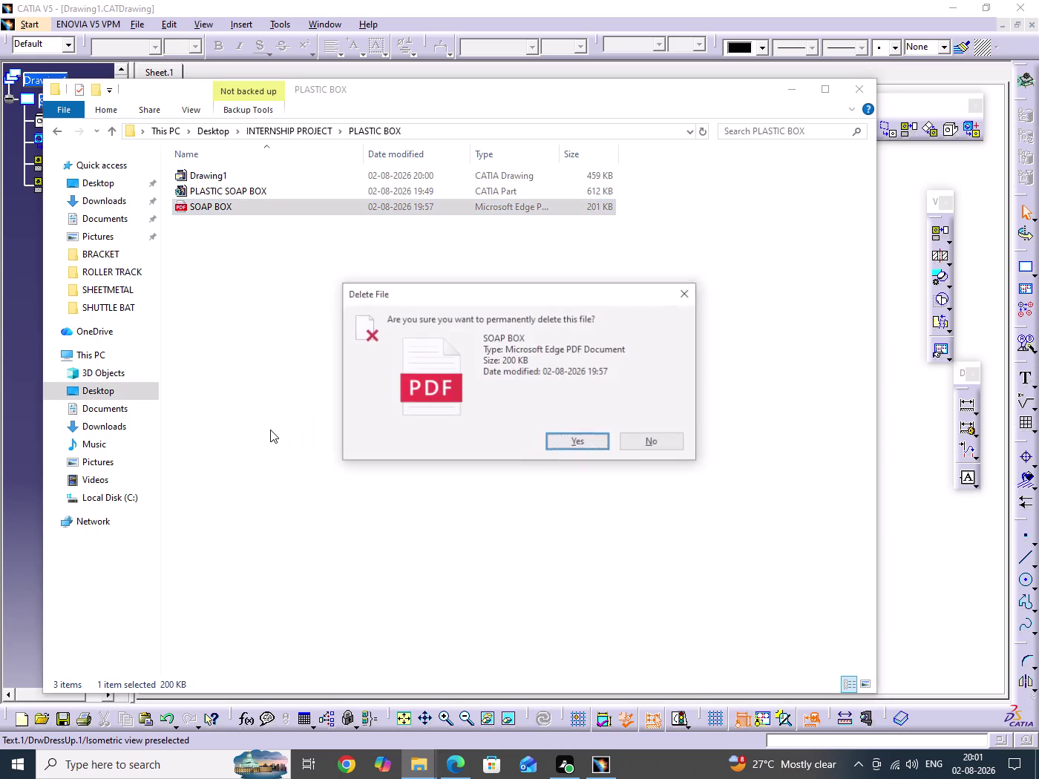
key(Return)
click(857, 93)
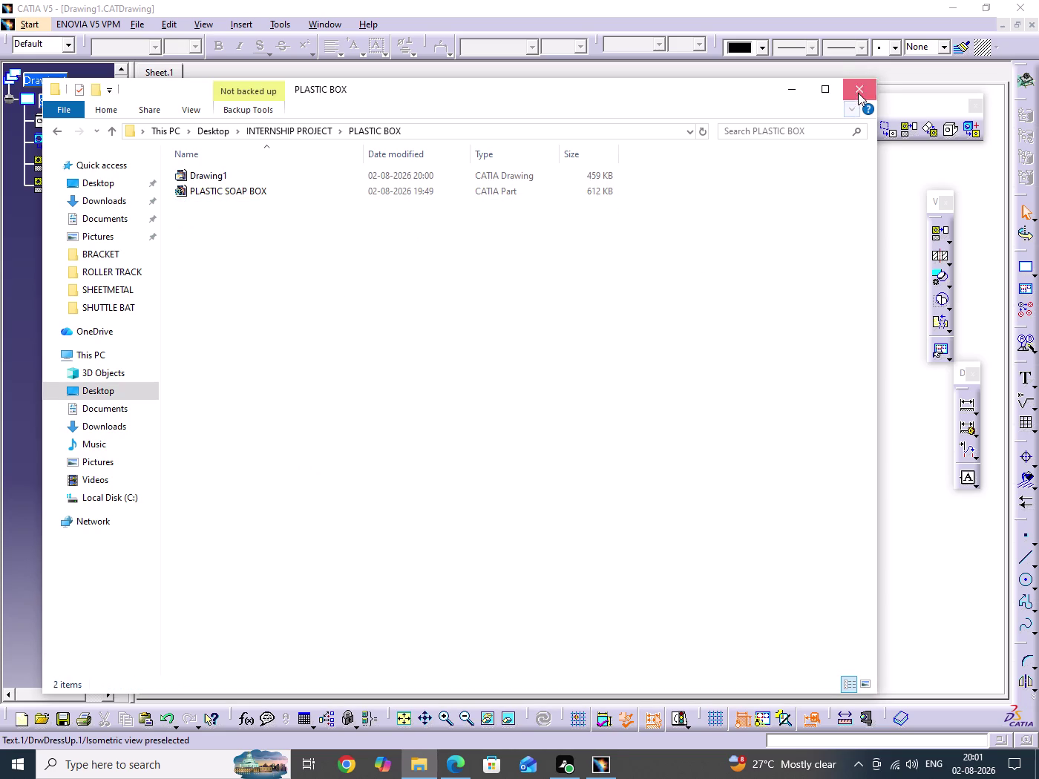
drag(819, 422, 813, 534)
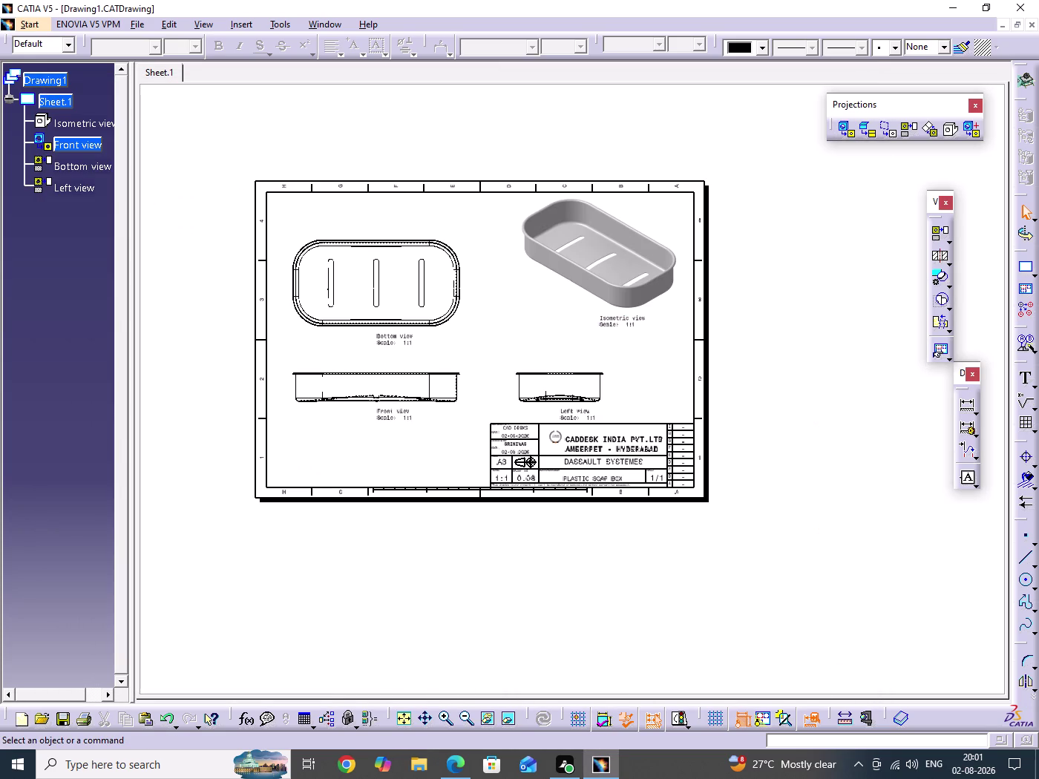
Bring up the print settings for Drawing1 and check the print preview.
key(ctrl+s)
key(ctrl+p)
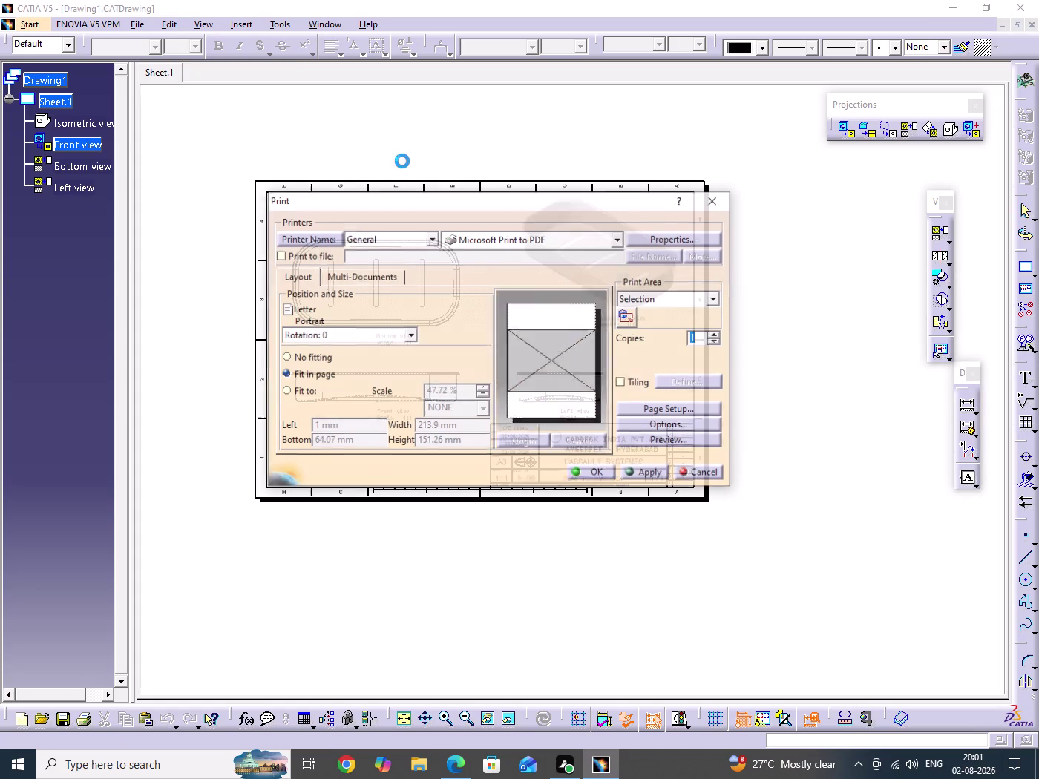
click(653, 443)
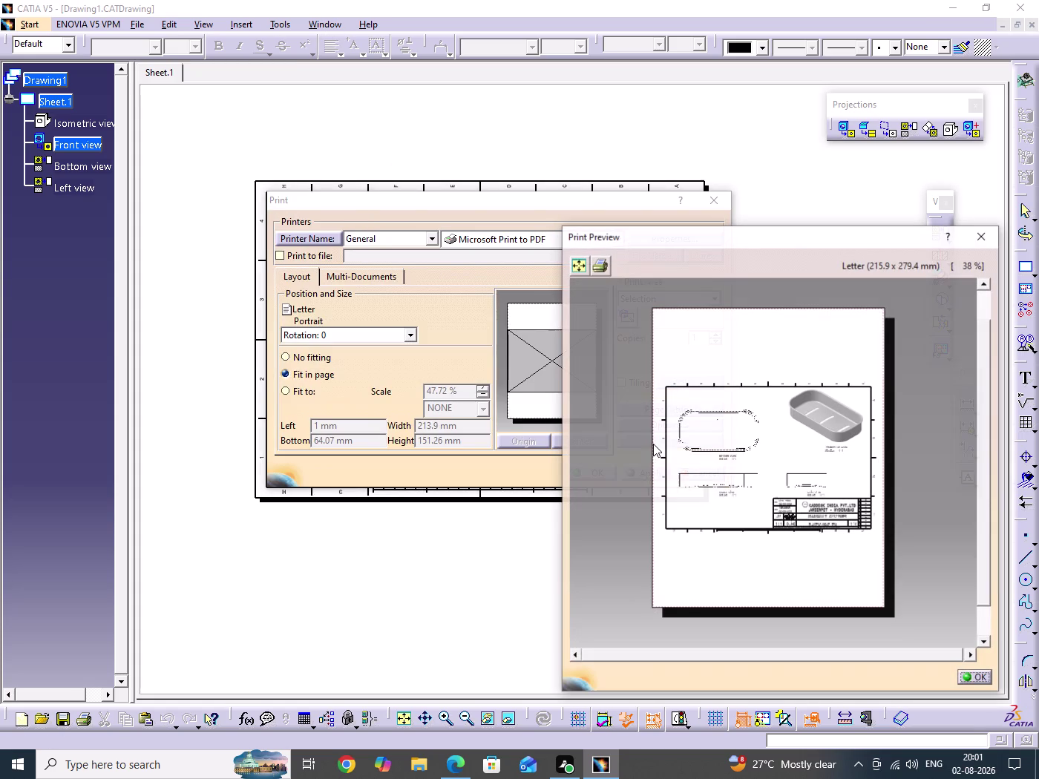
click(973, 680)
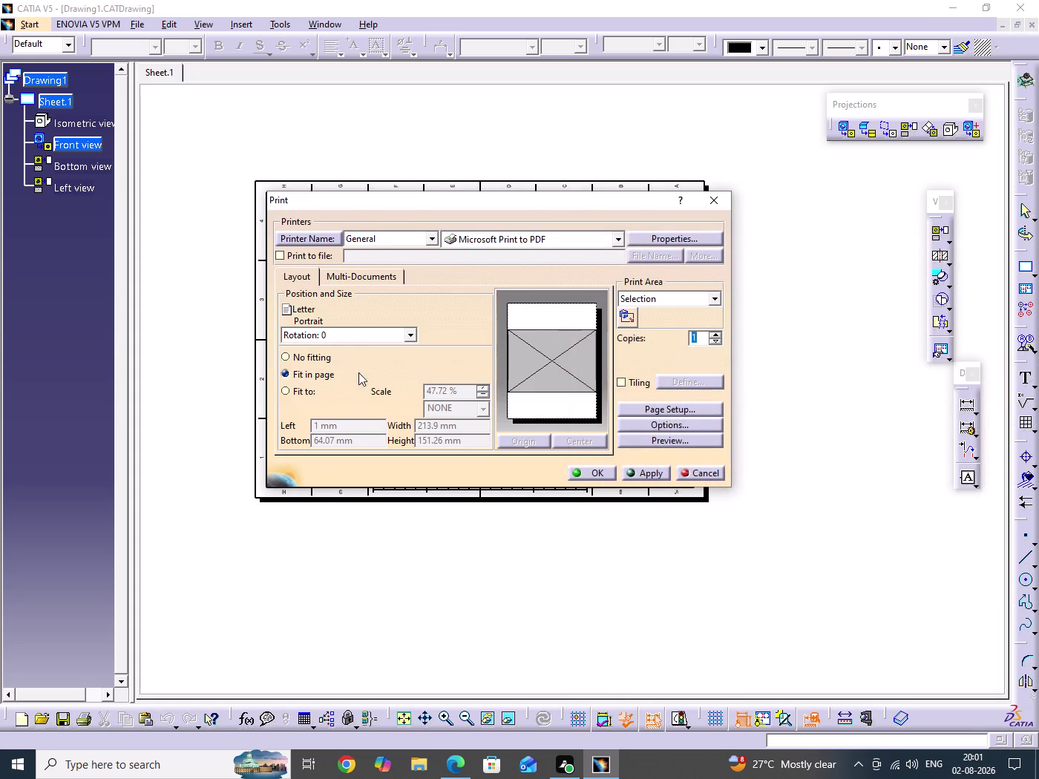
Print the drawing to PDF, saving it as SOAP BOX.
click(592, 474)
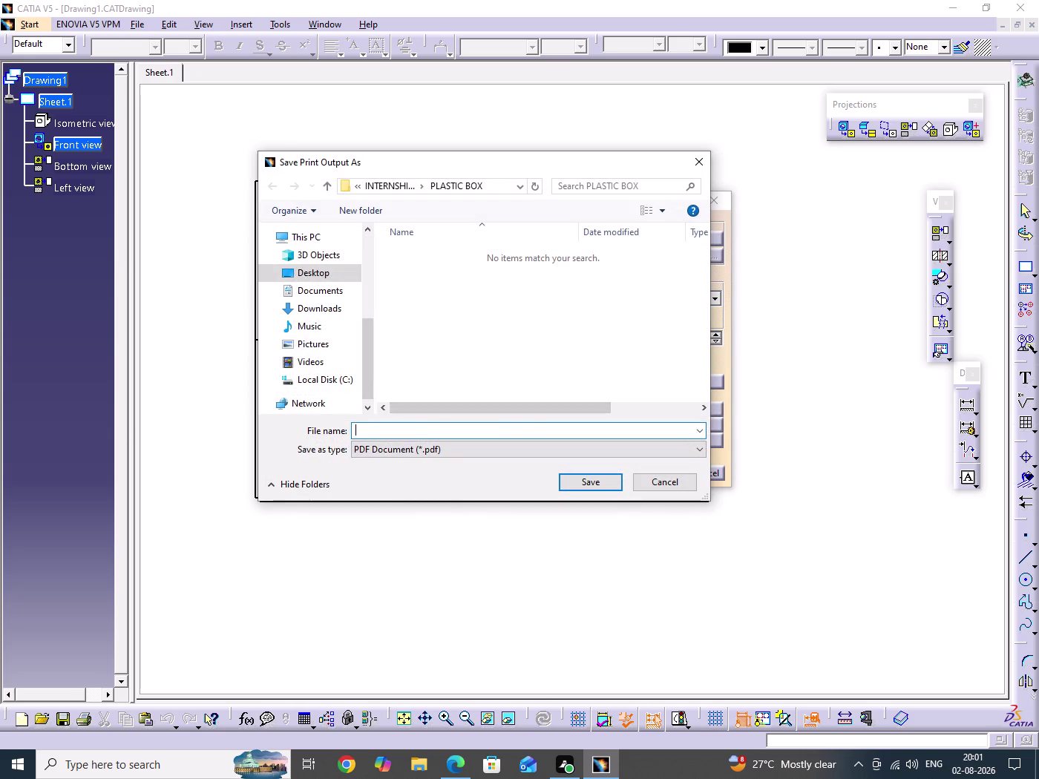
text(SOAP)
key(space)
text(BOX)
click(602, 482)
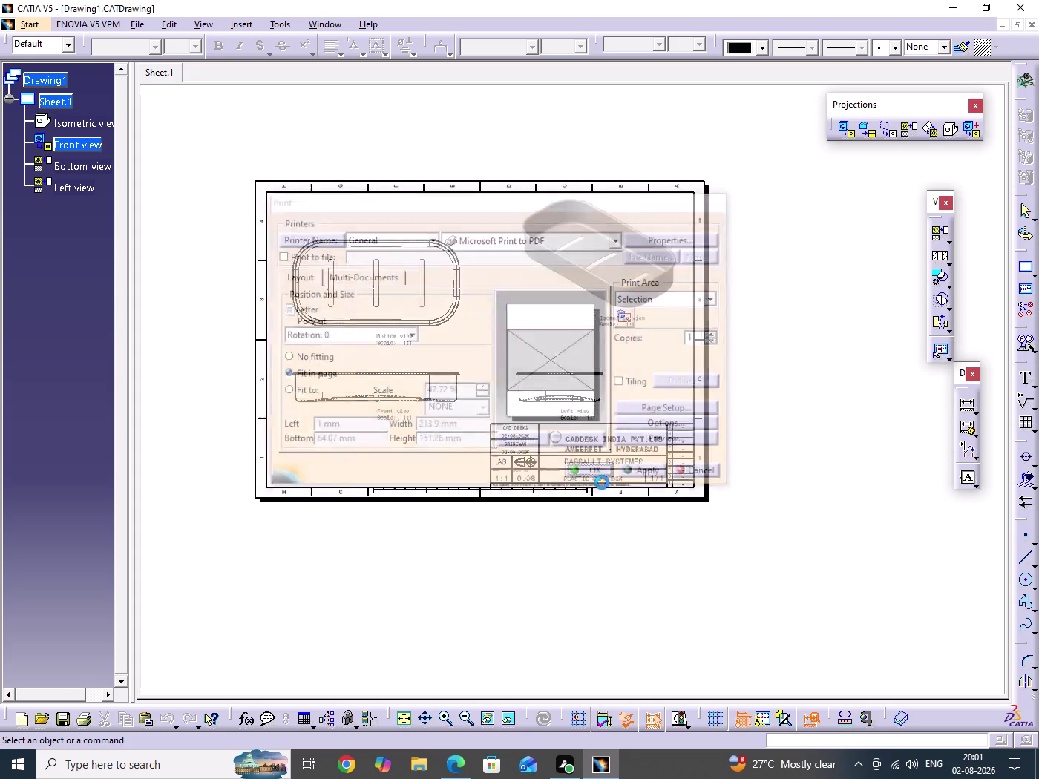